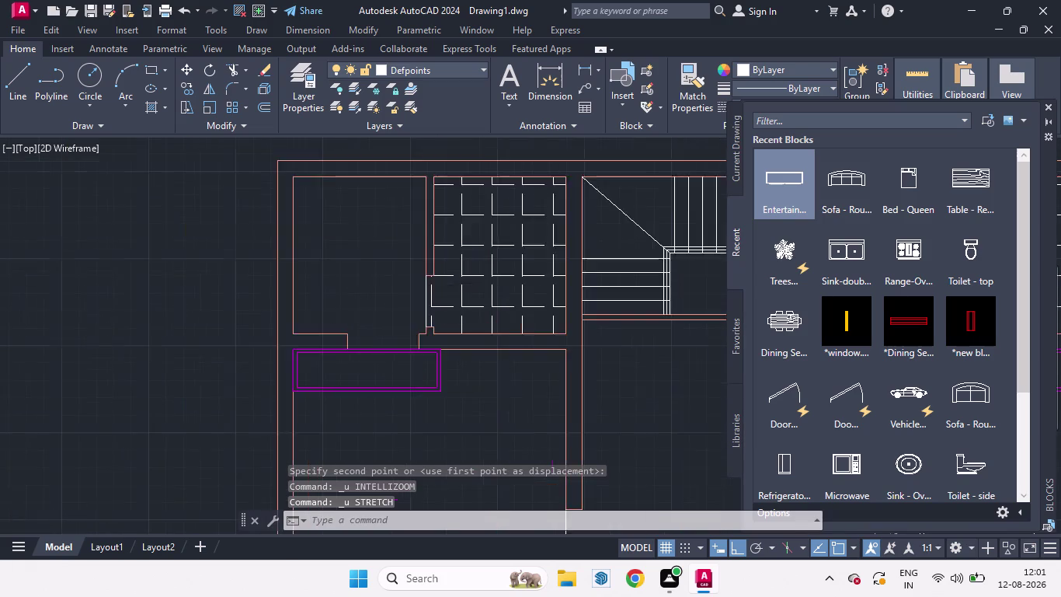
Begin stretching the rectangle's right end, then cancel the stretch.
scroll(down, 3)
scroll(down, 3)
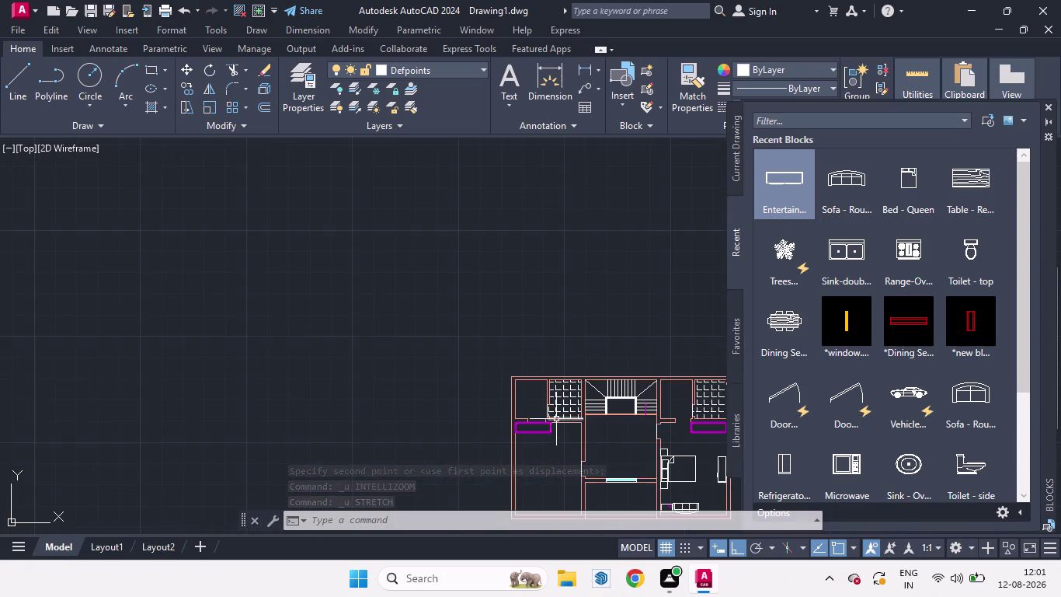
scroll(up, 3)
scroll(up, 3)
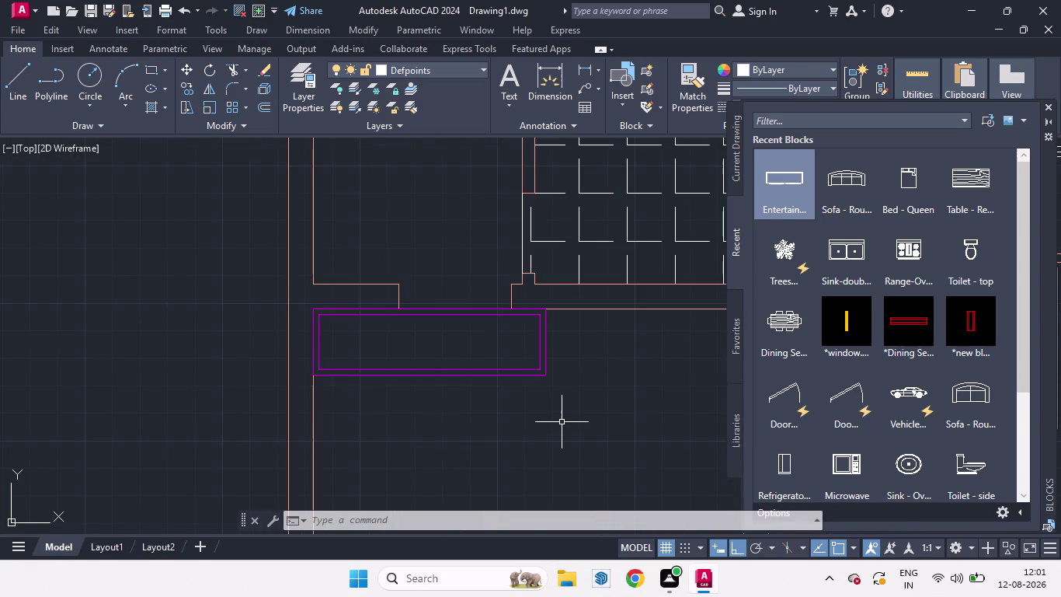
key(s)
key(space)
click(566, 416)
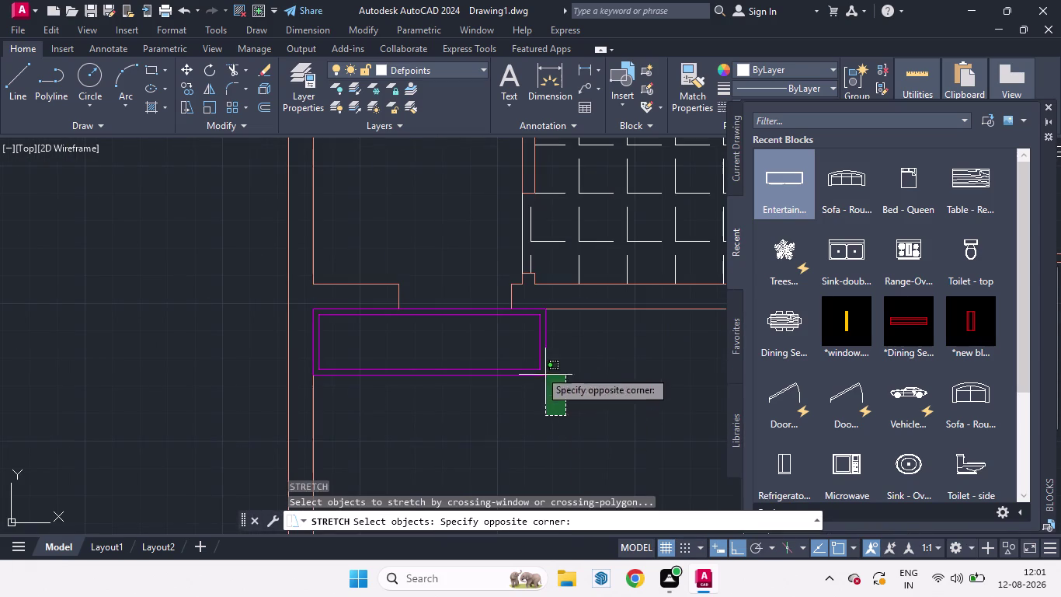
click(450, 337)
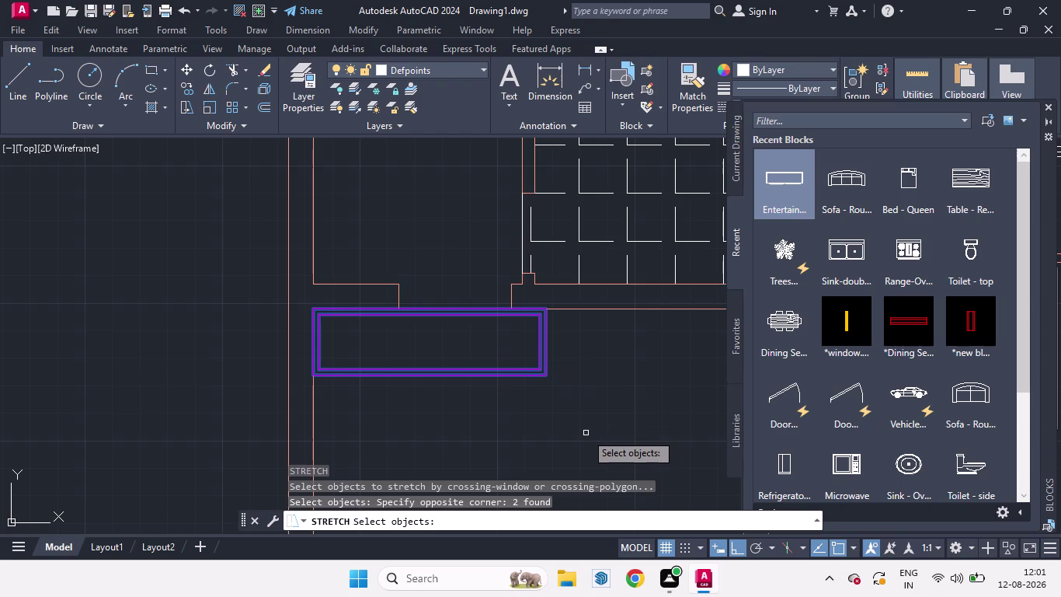
key(Return)
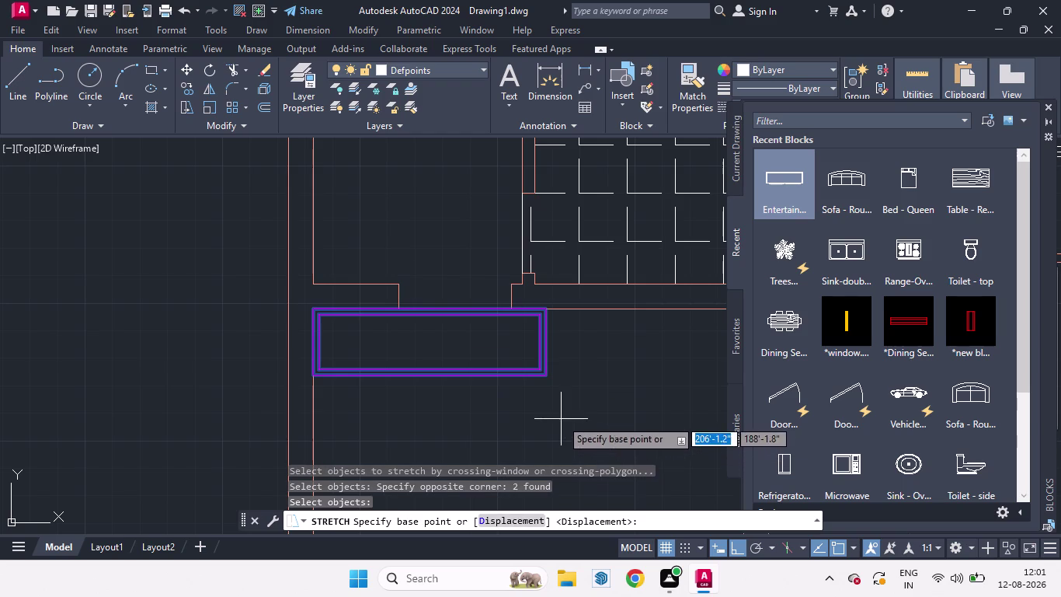
click(570, 413)
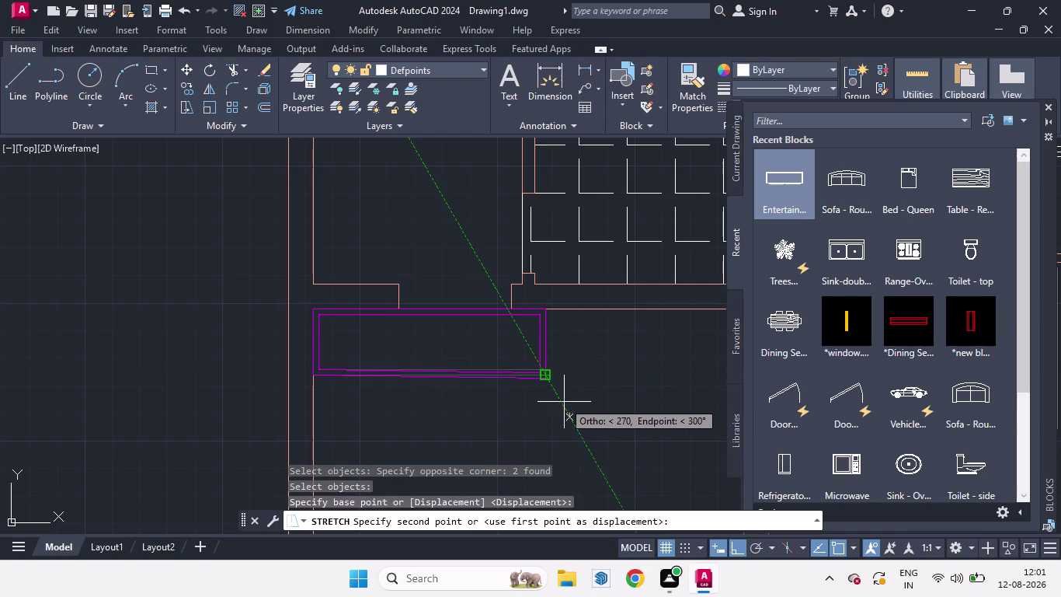
key(ctrl+z)
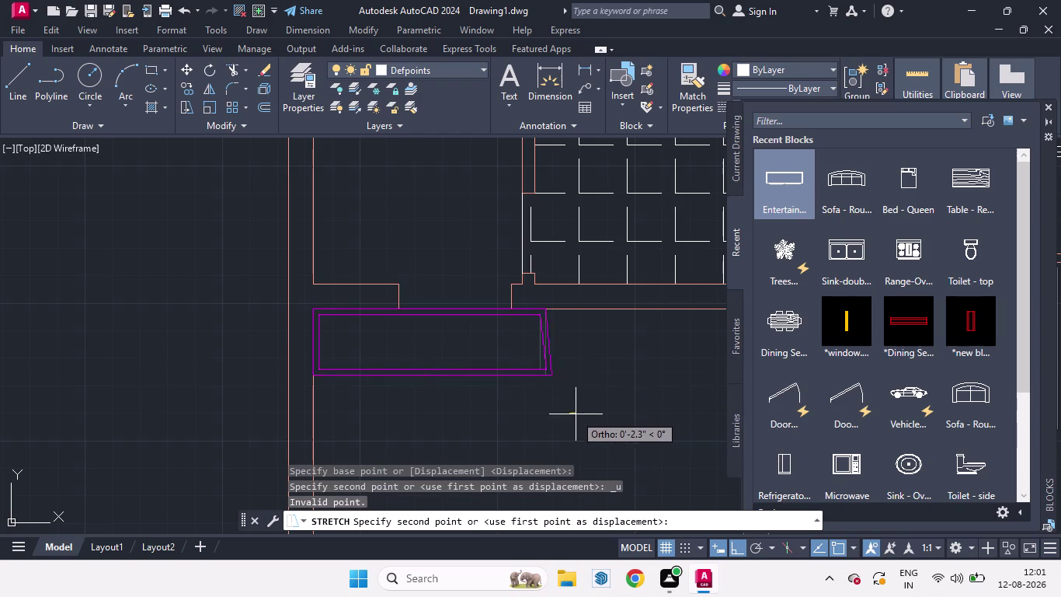
key(Escape)
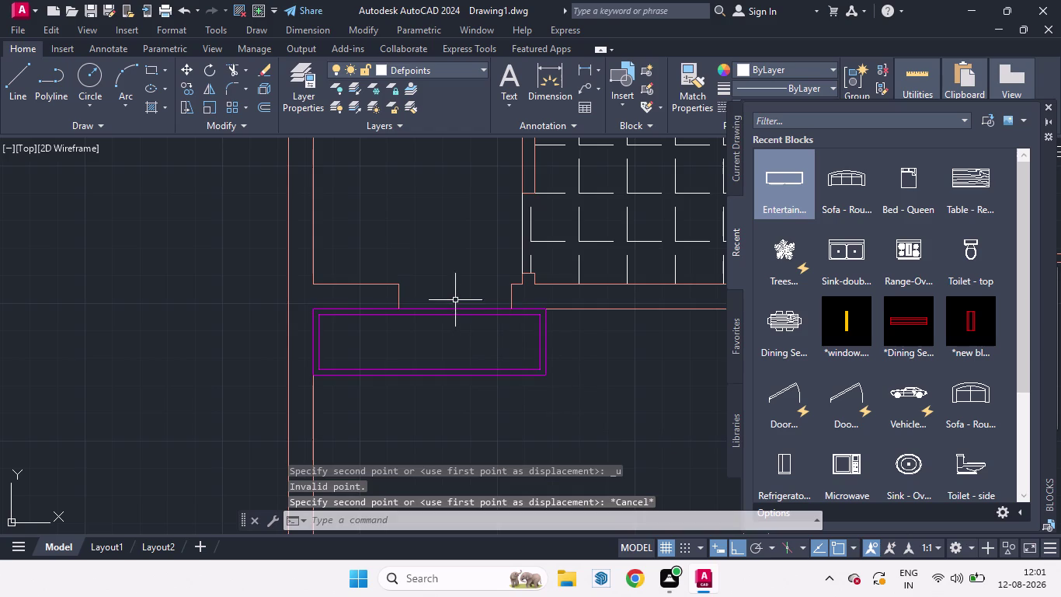
Move the magenta window rectangle slightly downward.
click(455, 309)
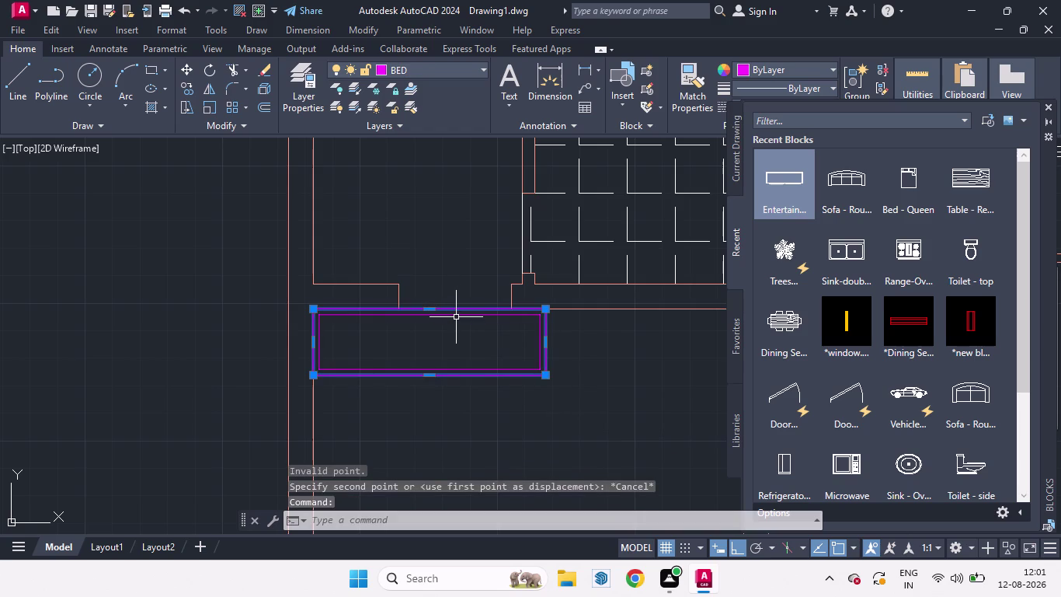
click(456, 315)
key(m)
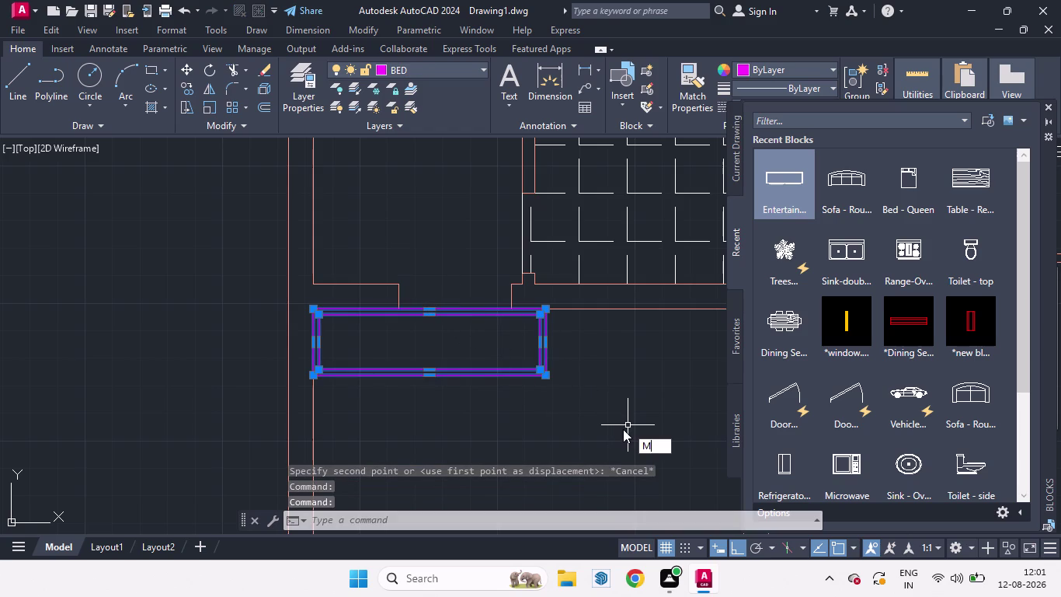
key(Return)
click(588, 411)
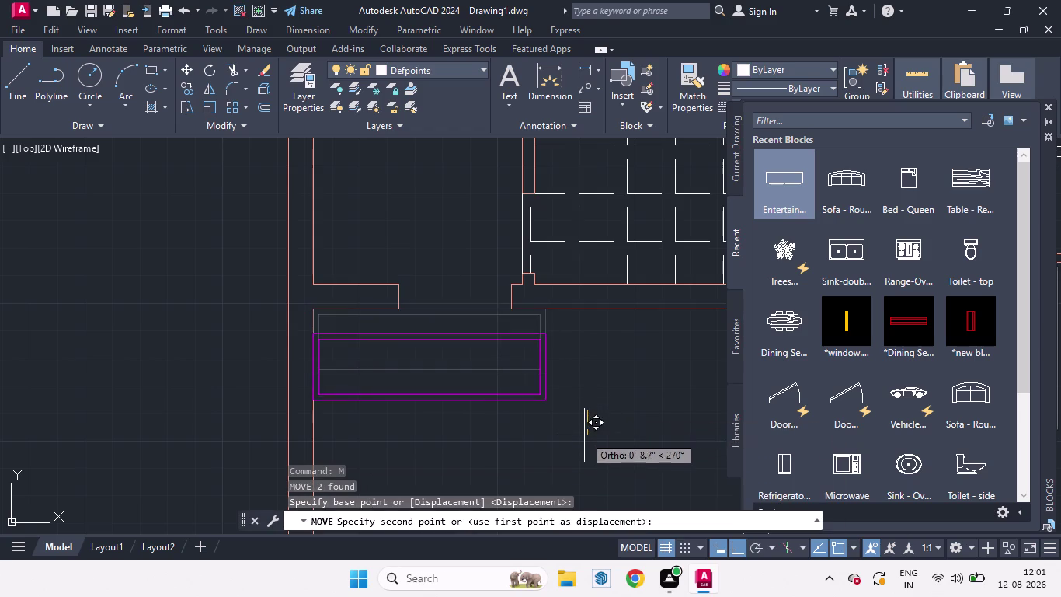
click(602, 443)
key(space)
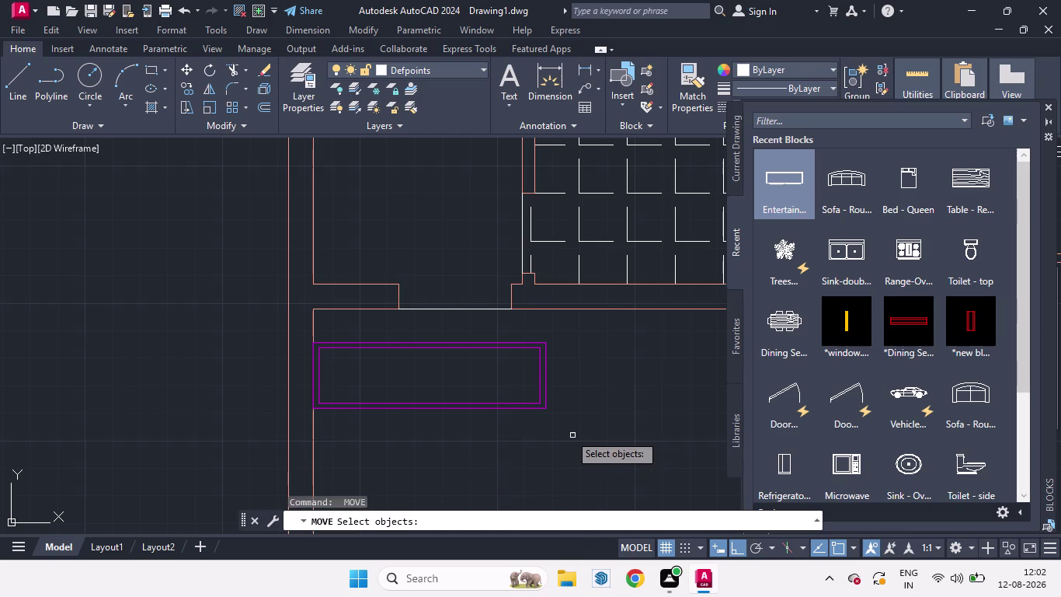
key(Escape)
Stretch the rectangle's right end, then undo the skewed result.
drag(564, 438, 558, 429)
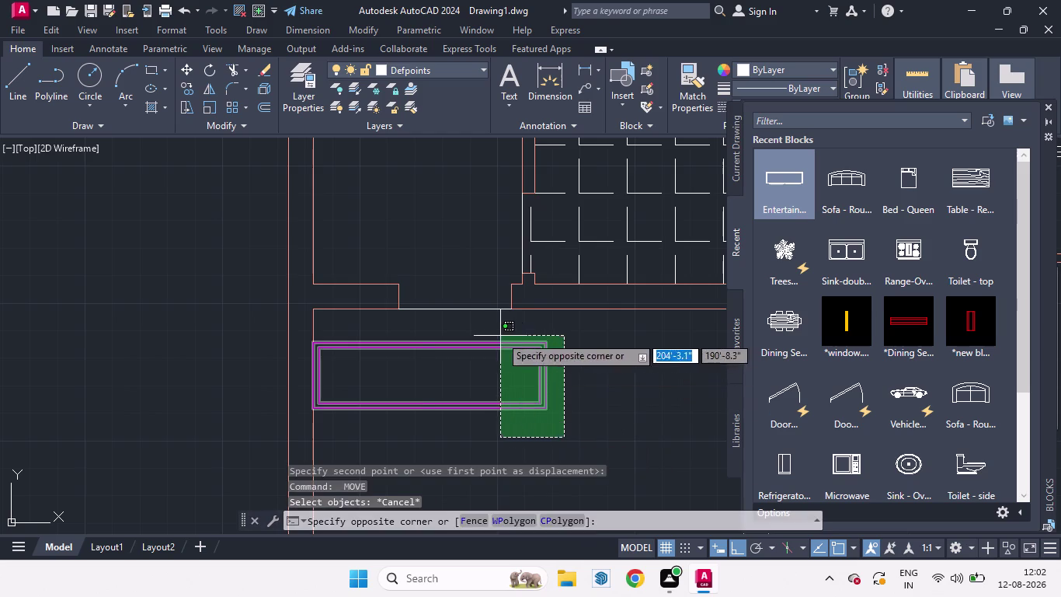
click(501, 336)
key(s)
key(Return)
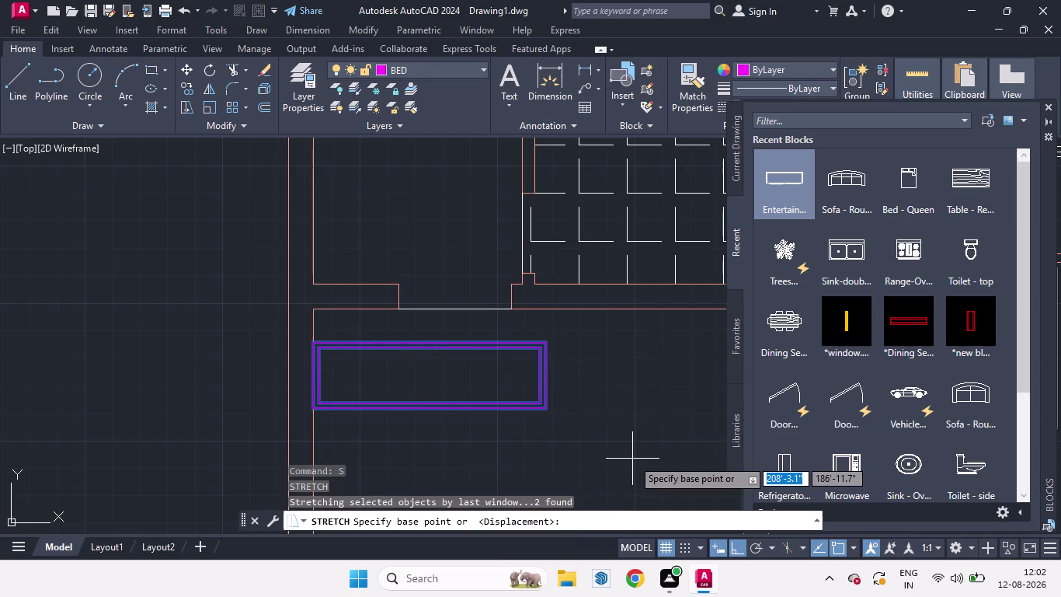
click(547, 412)
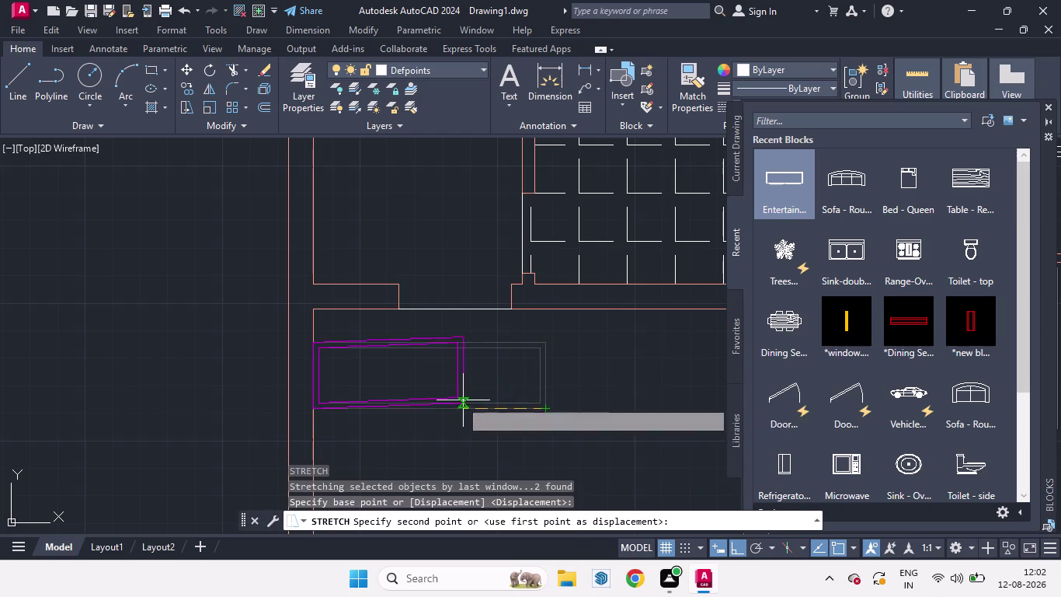
click(399, 311)
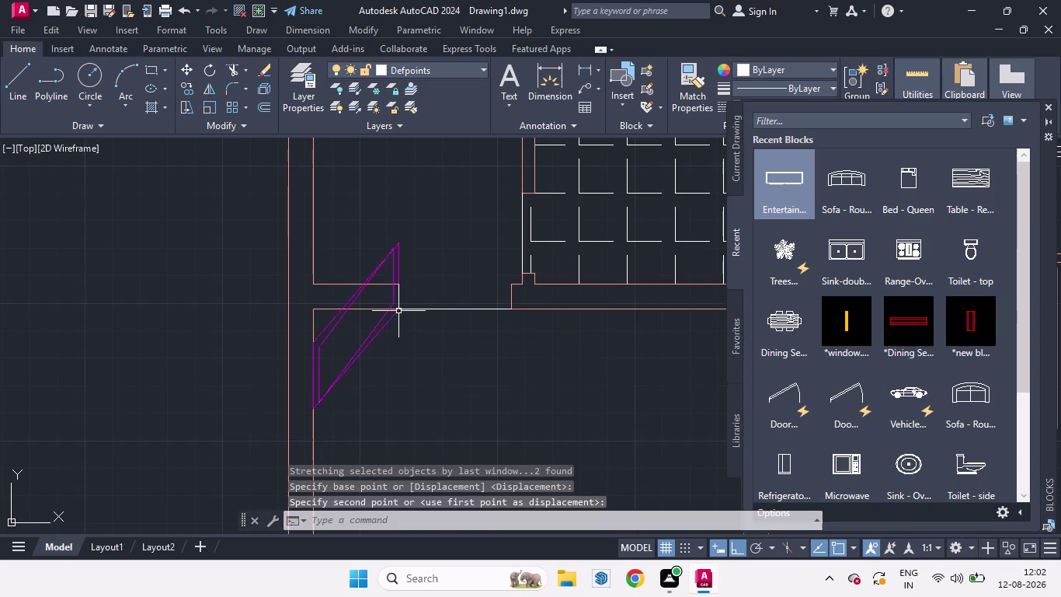
key(ctrl+z)
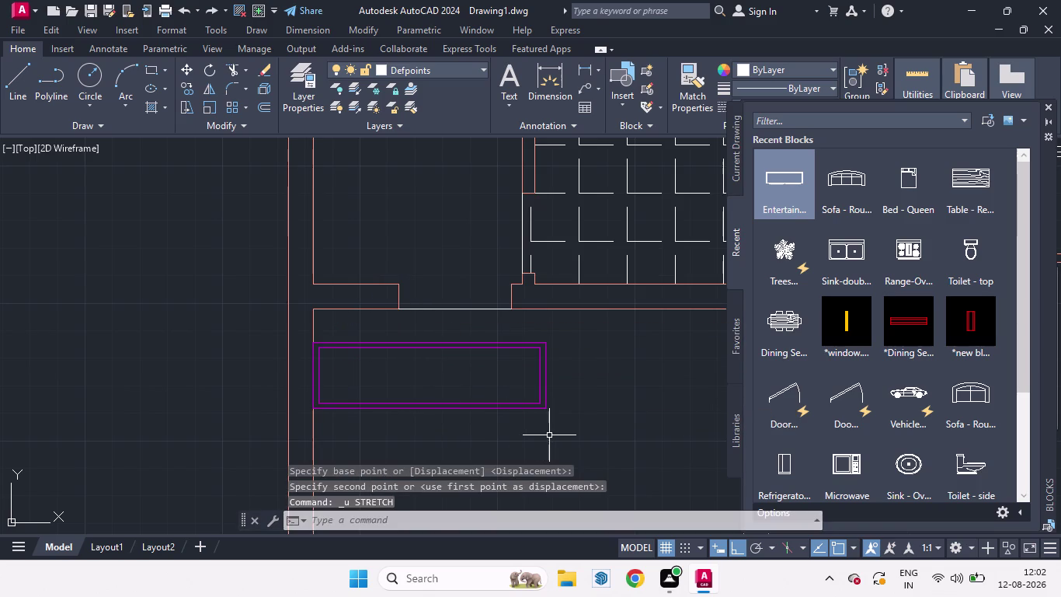
Stretch the rectangle's right edge leftward, shortening it to about a third.
drag(556, 434, 557, 409)
click(495, 326)
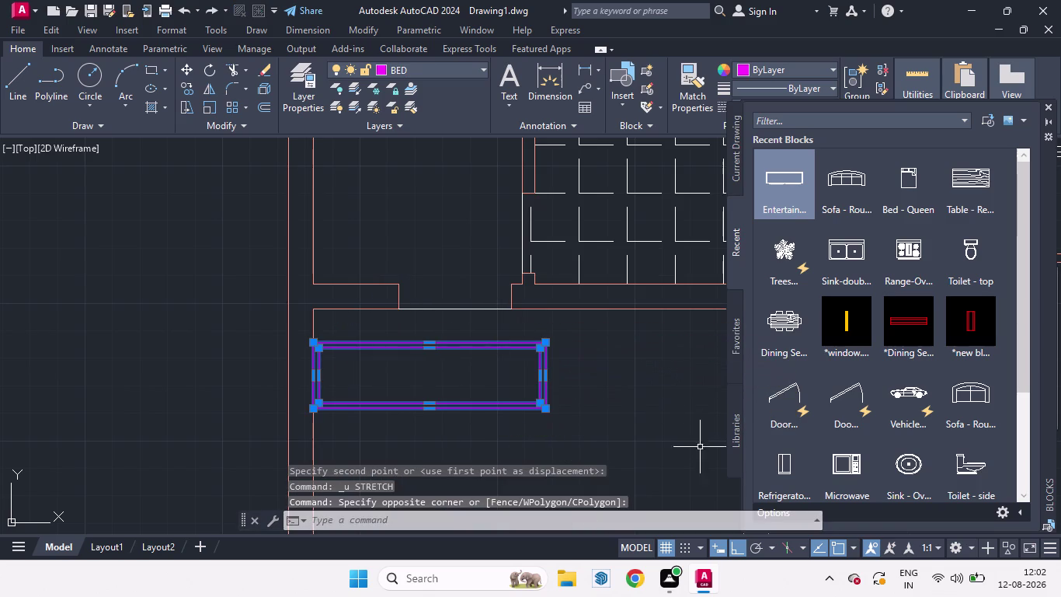
key(s)
key(Return)
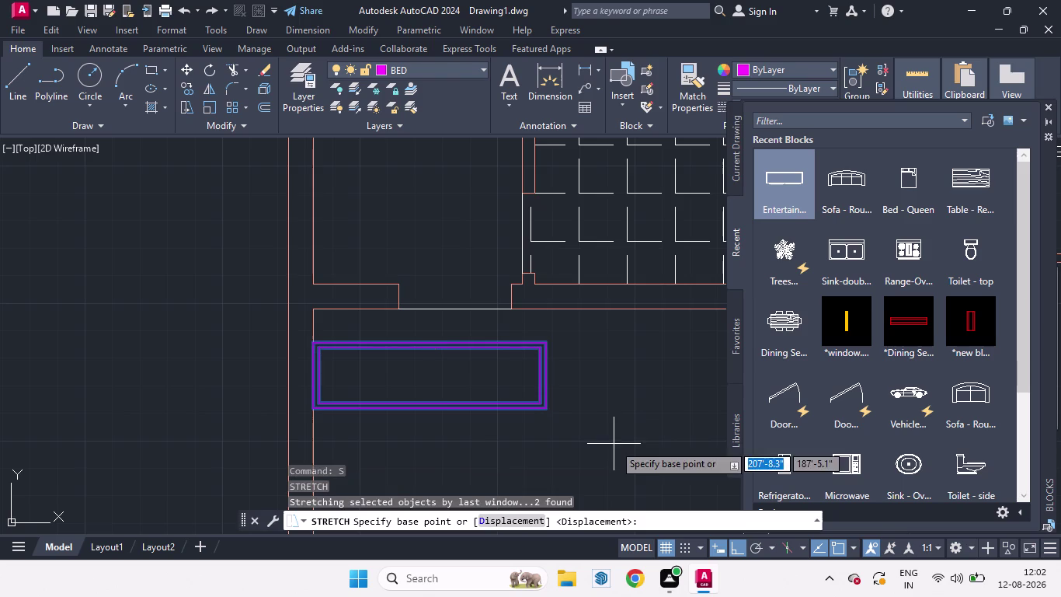
click(548, 407)
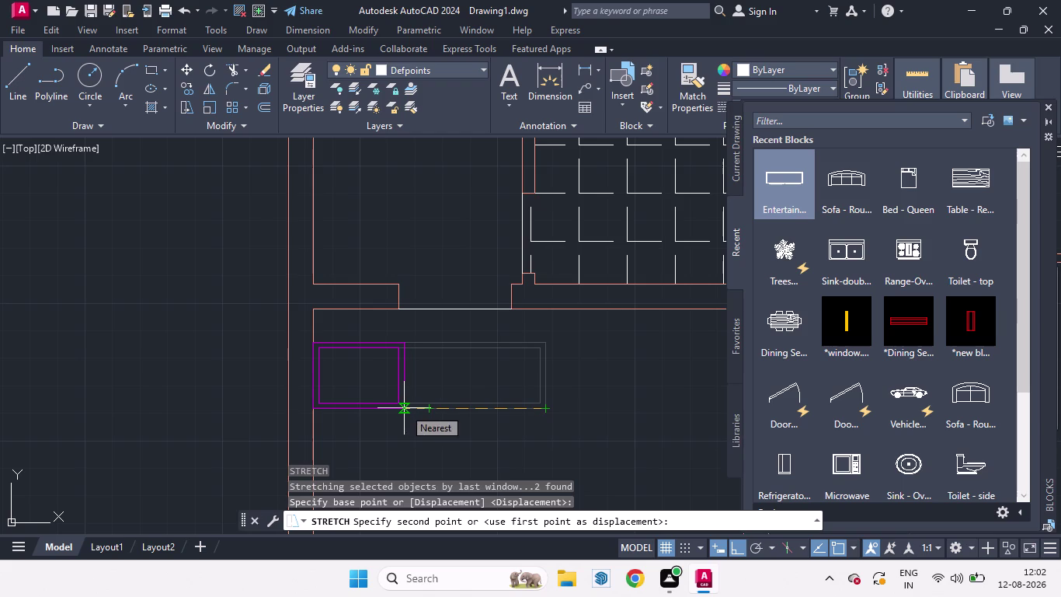
click(404, 408)
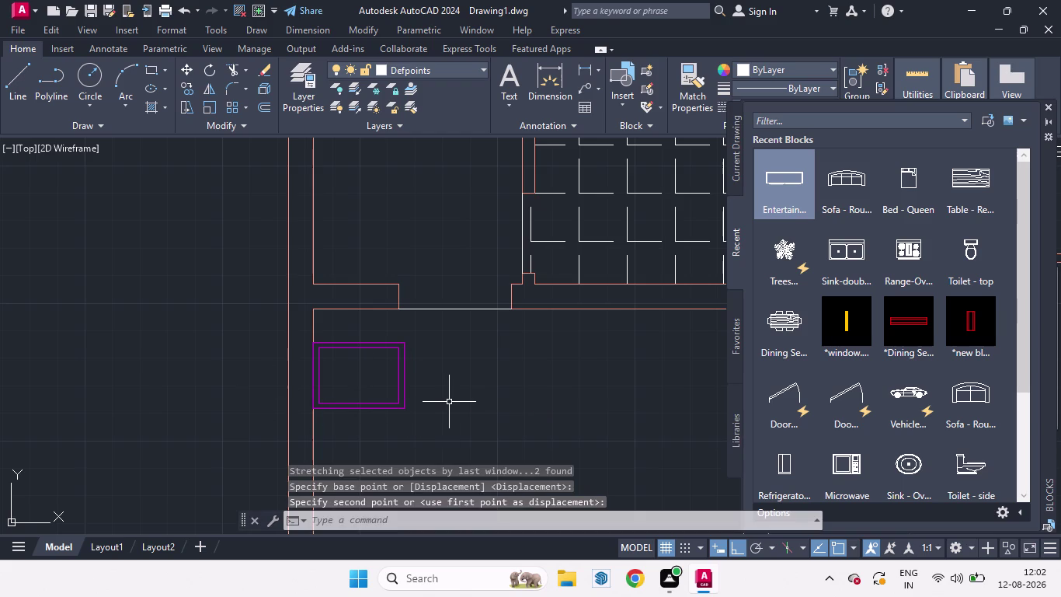
Move the shortened rectangle up against the wall.
key(m)
key(Return)
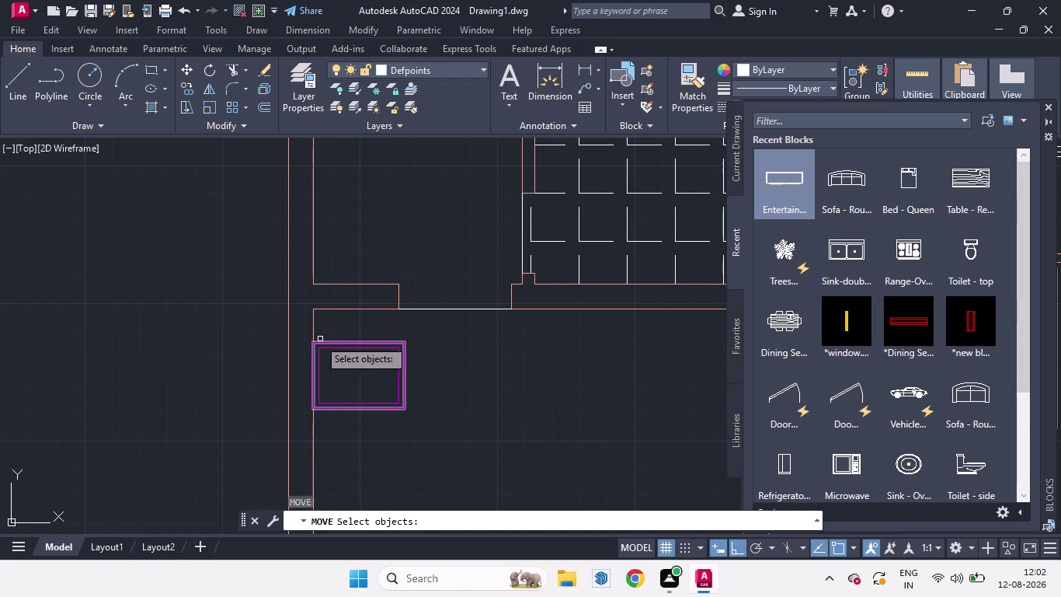
key(space)
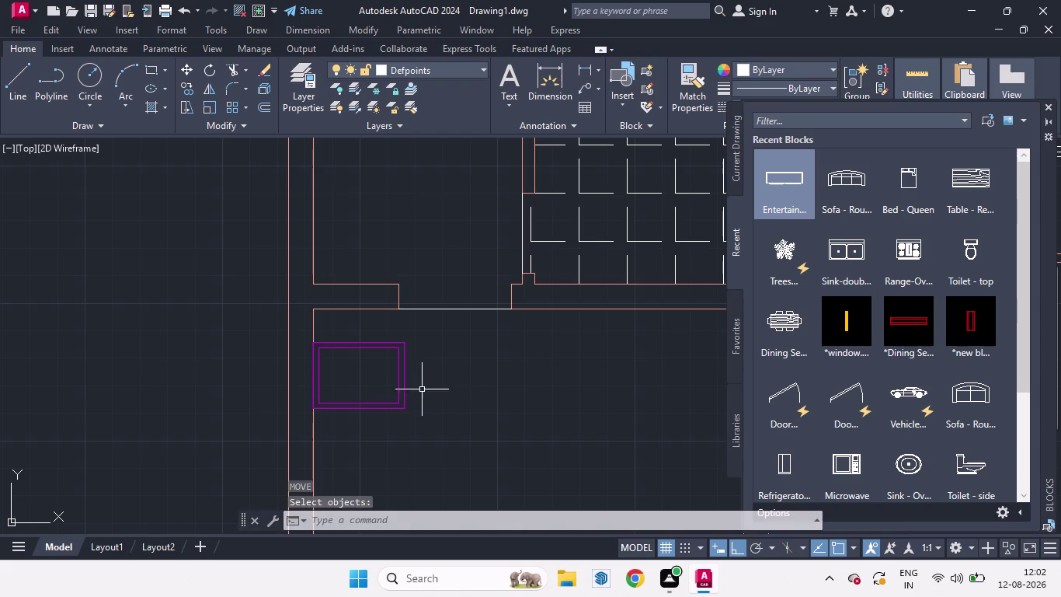
click(425, 432)
click(369, 336)
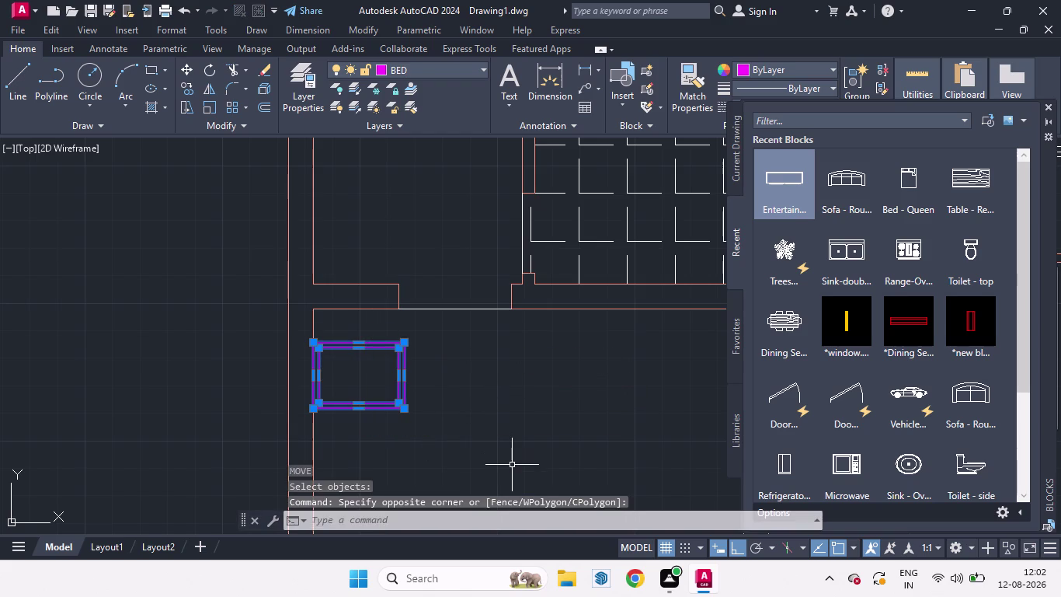
key(m)
key(Return)
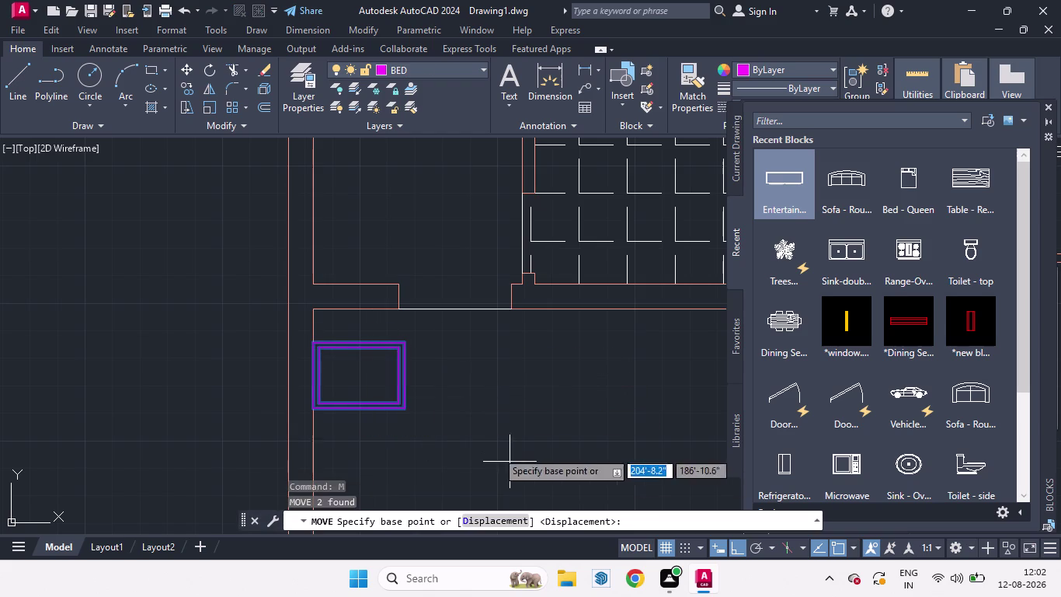
click(357, 342)
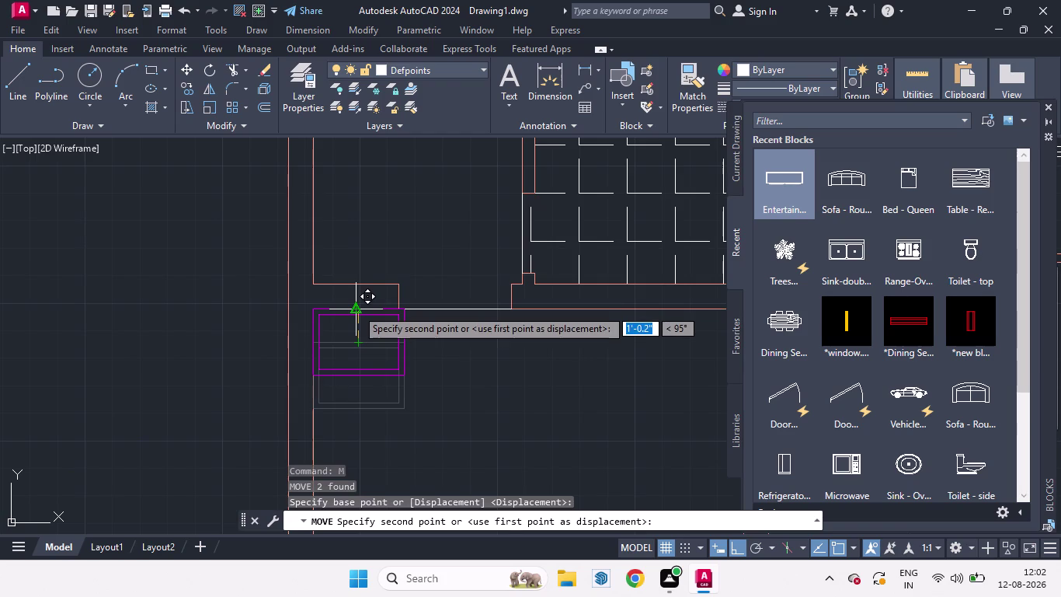
click(357, 308)
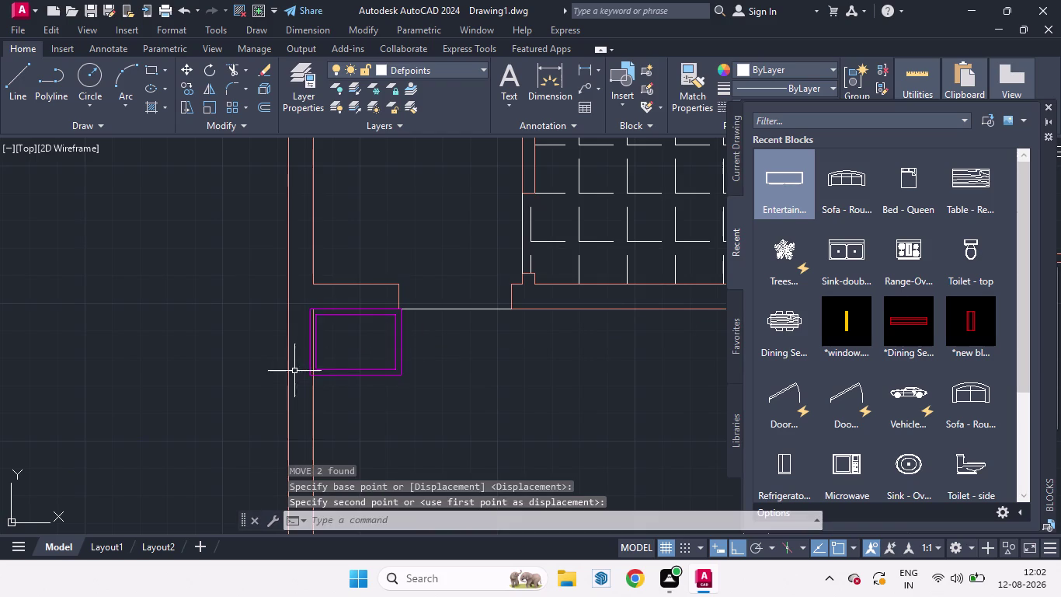
Move both window objects onto the top-left room's left wall corner.
scroll(down, 3)
scroll(down, 3)
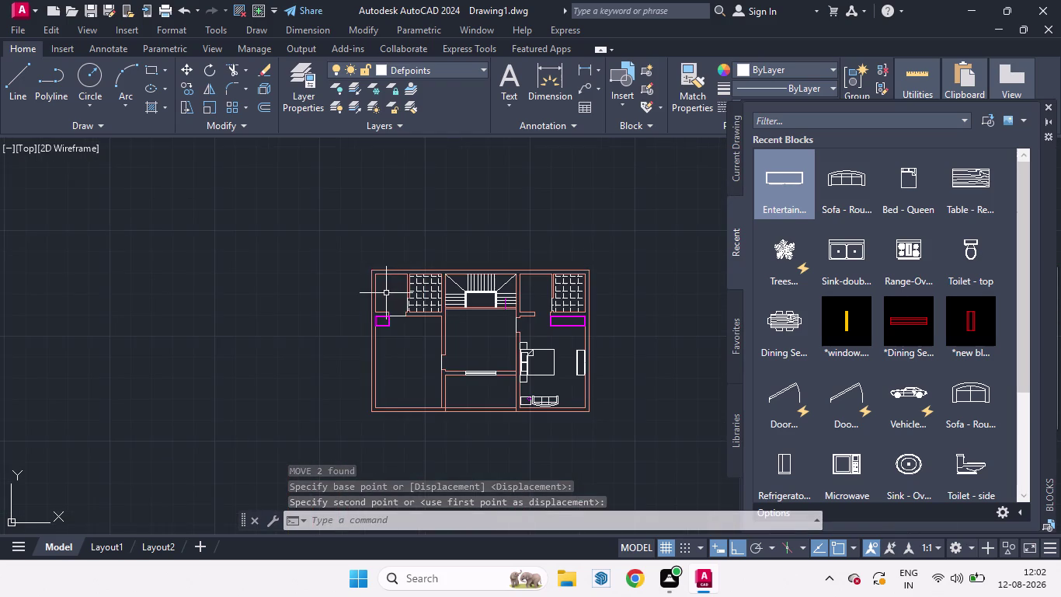
scroll(up, 3)
scroll(up, 3)
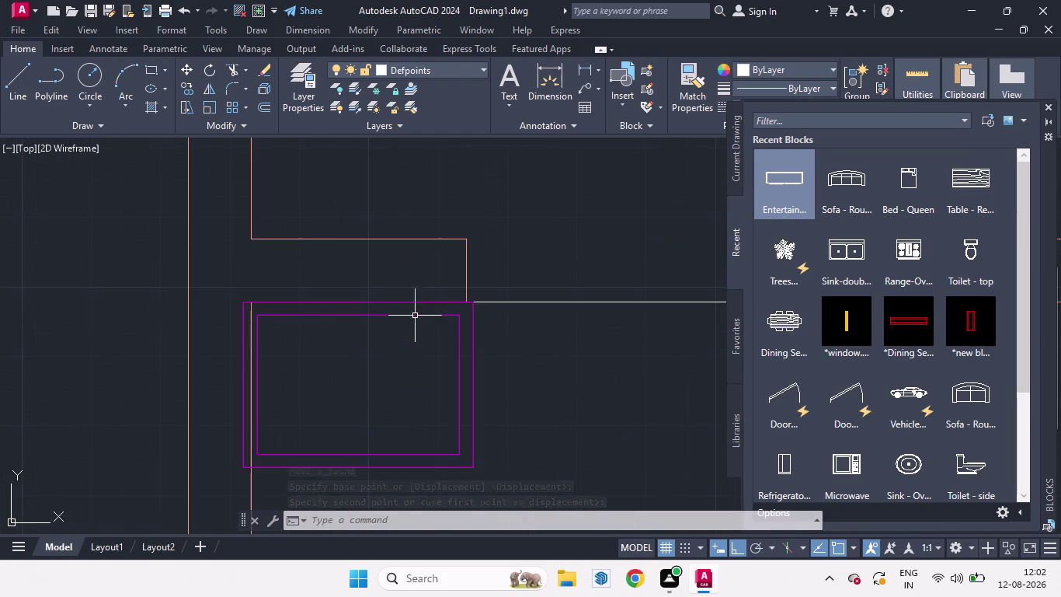
scroll(down, 3)
scroll(up, 3)
scroll(down, 3)
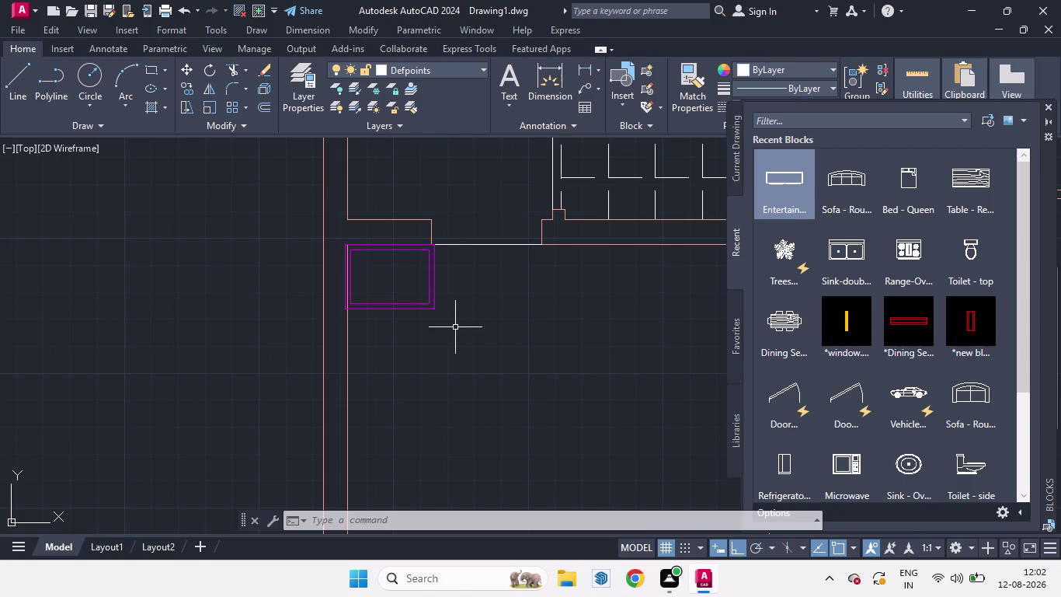
drag(451, 329, 412, 273)
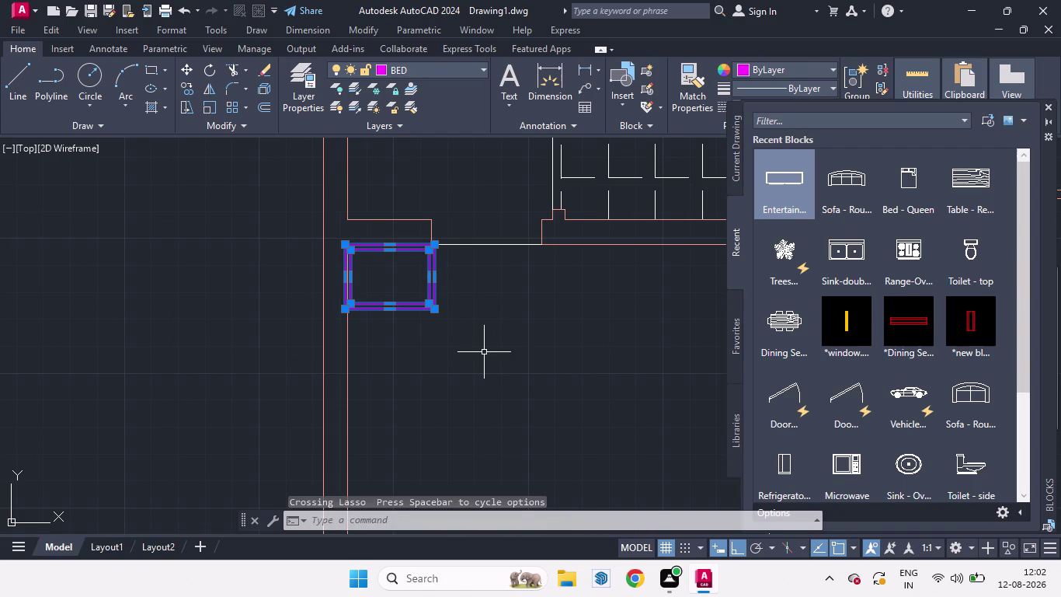
key(m)
key(Return)
scroll(up, 3)
scroll(down, 3)
scroll(up, 3)
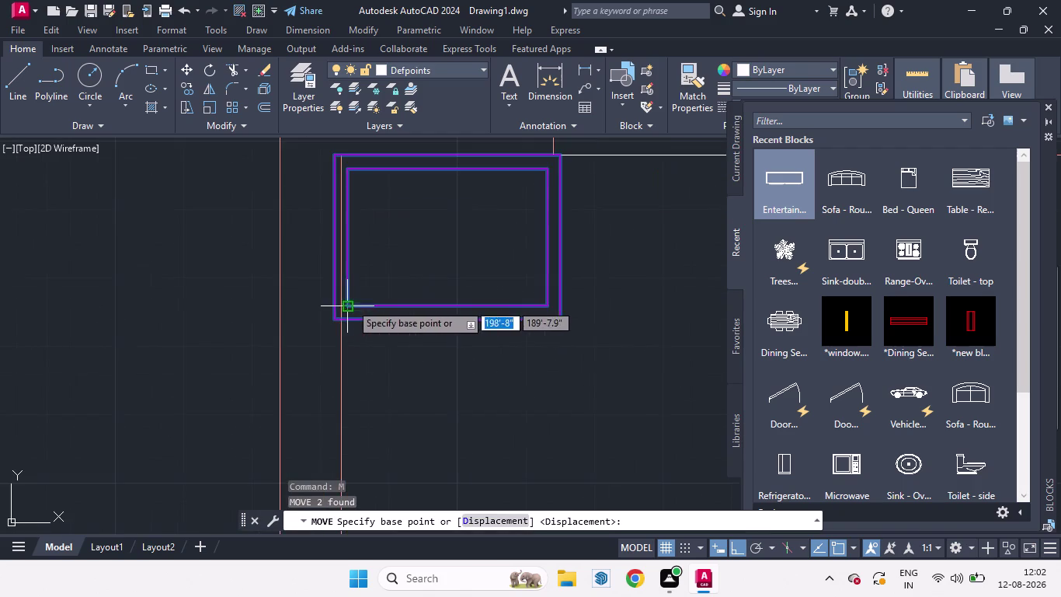
scroll(up, 3)
click(303, 335)
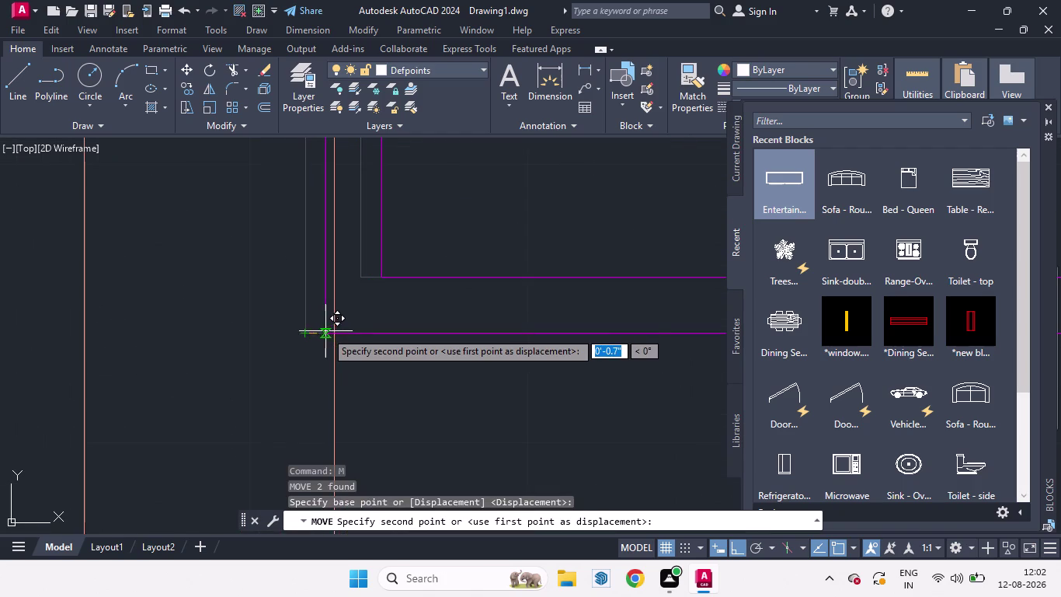
click(330, 333)
scroll(down, 3)
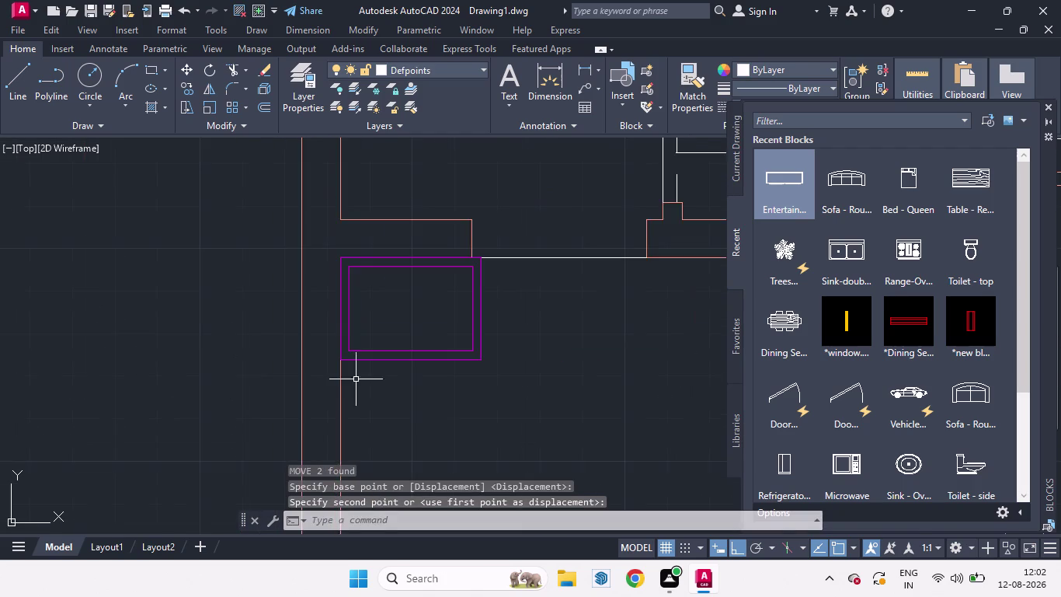
scroll(down, 3)
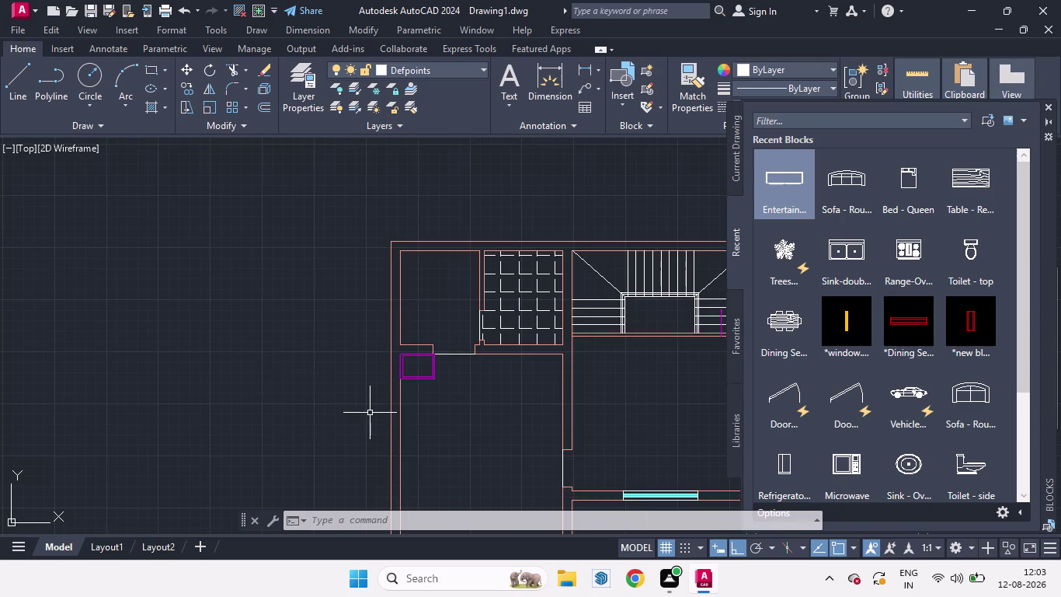
Start a rectangle with RECTANG, then cancel it.
scroll(down, 3)
scroll(up, 3)
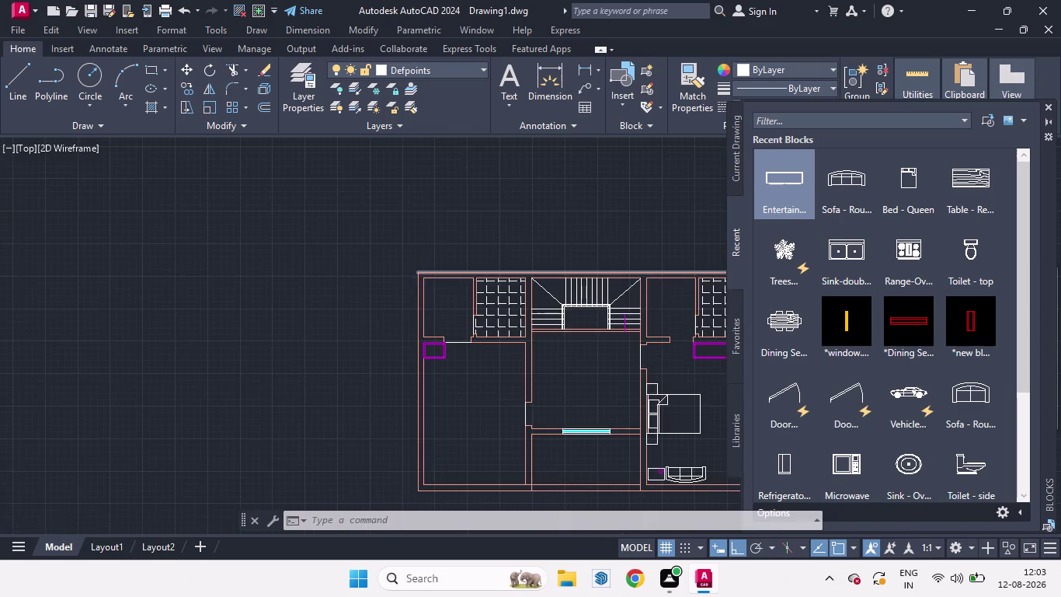
scroll(up, 3)
text(RE)
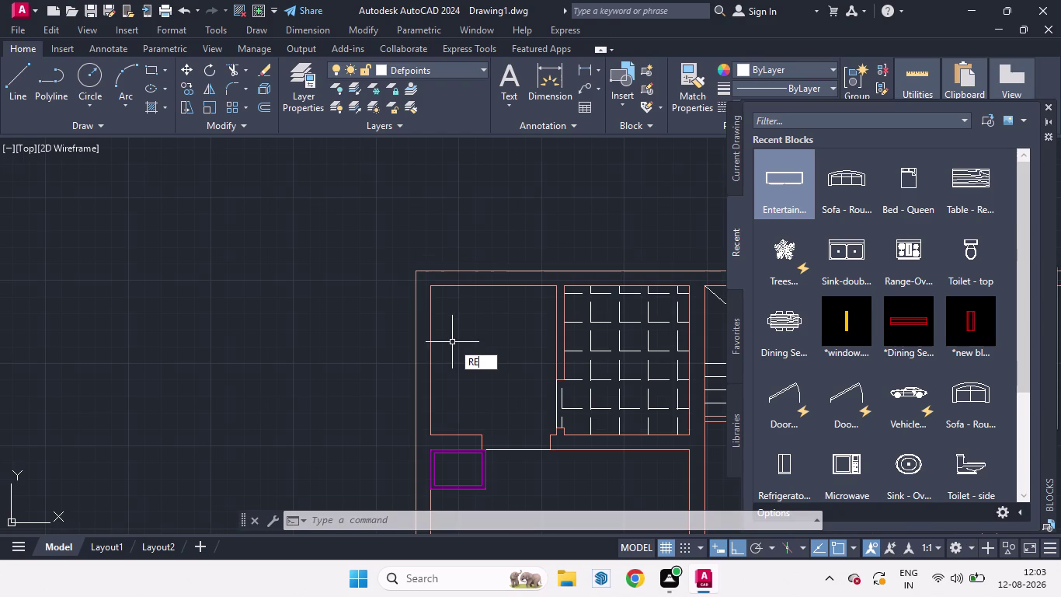
text(C)
key(space)
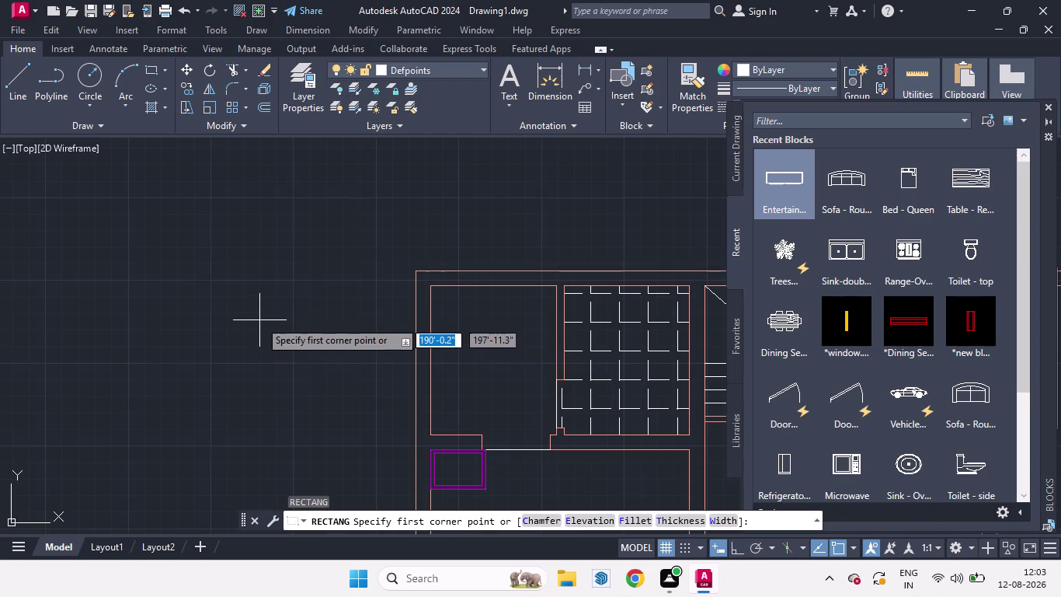
scroll(down, 3)
scroll(down, 3)
key(space)
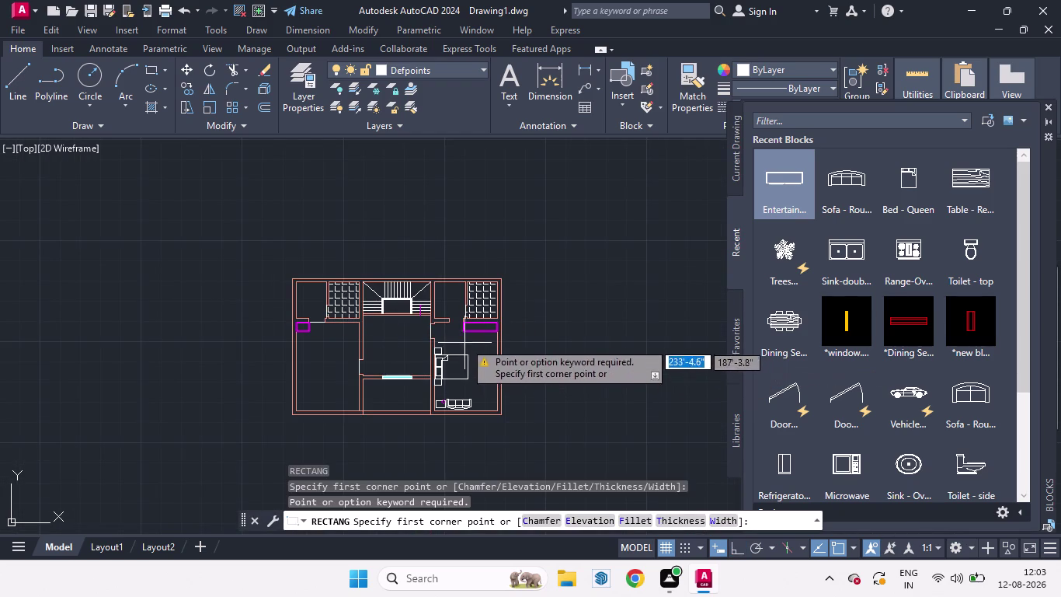
key(Escape)
scroll(up, 3)
Copy the right room's wider purple window to the left of the plan.
drag(493, 347, 491, 347)
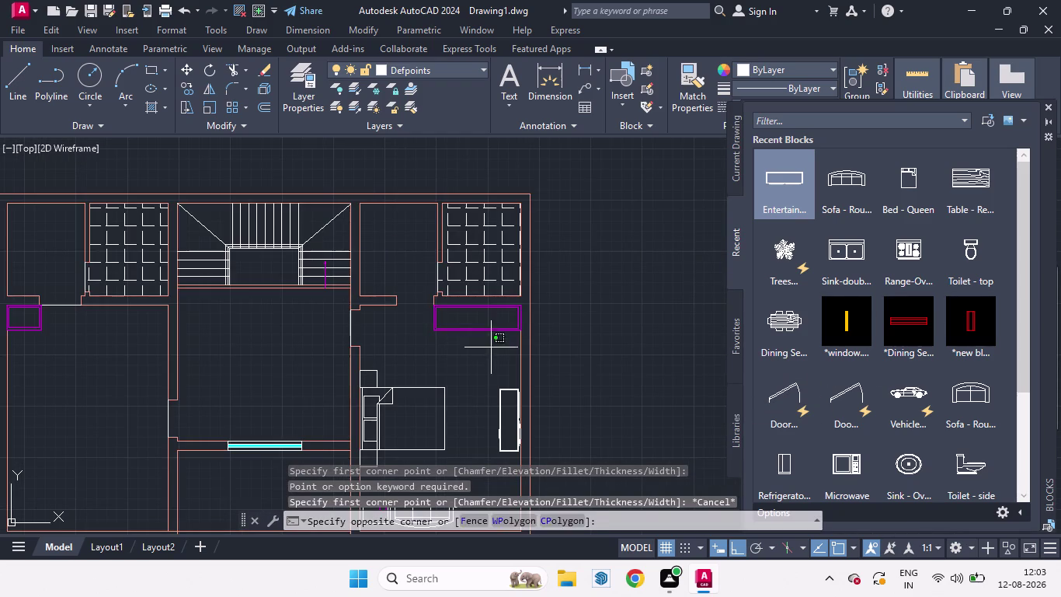
drag(491, 348, 445, 316)
key(c)
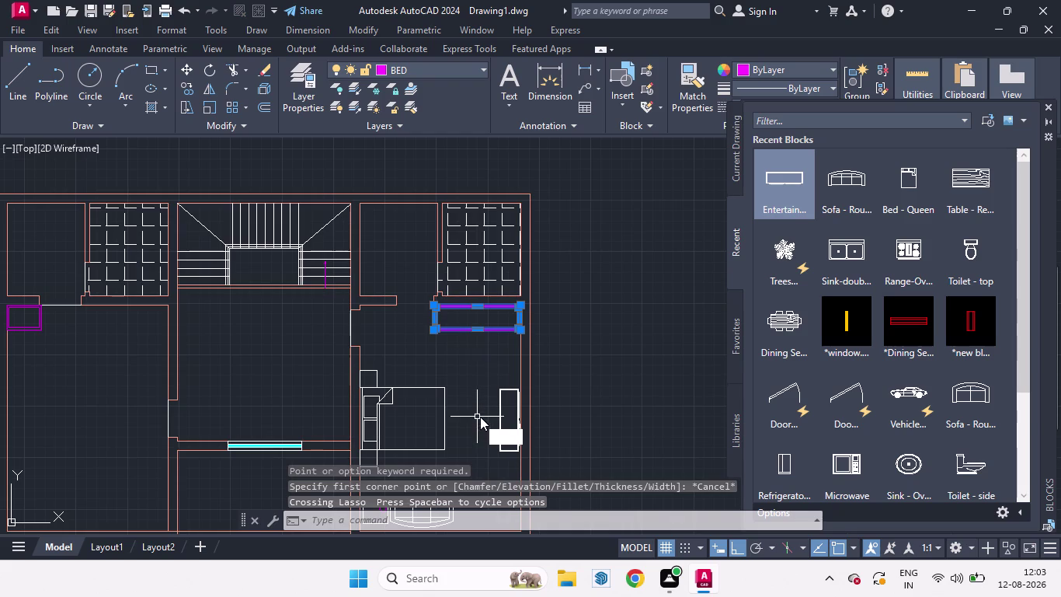
key(o)
key(Return)
click(446, 359)
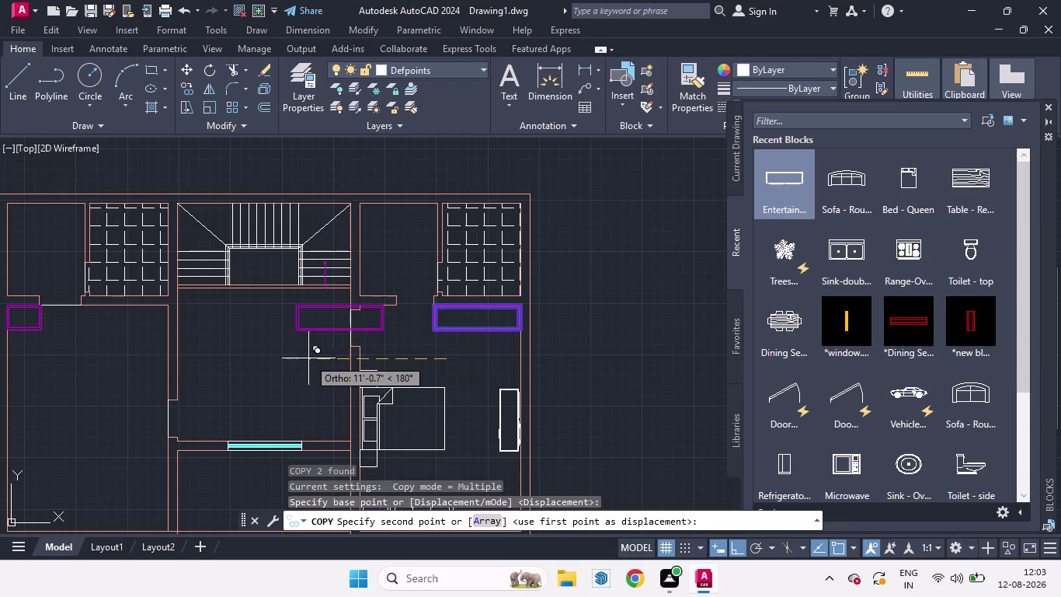
scroll(down, 3)
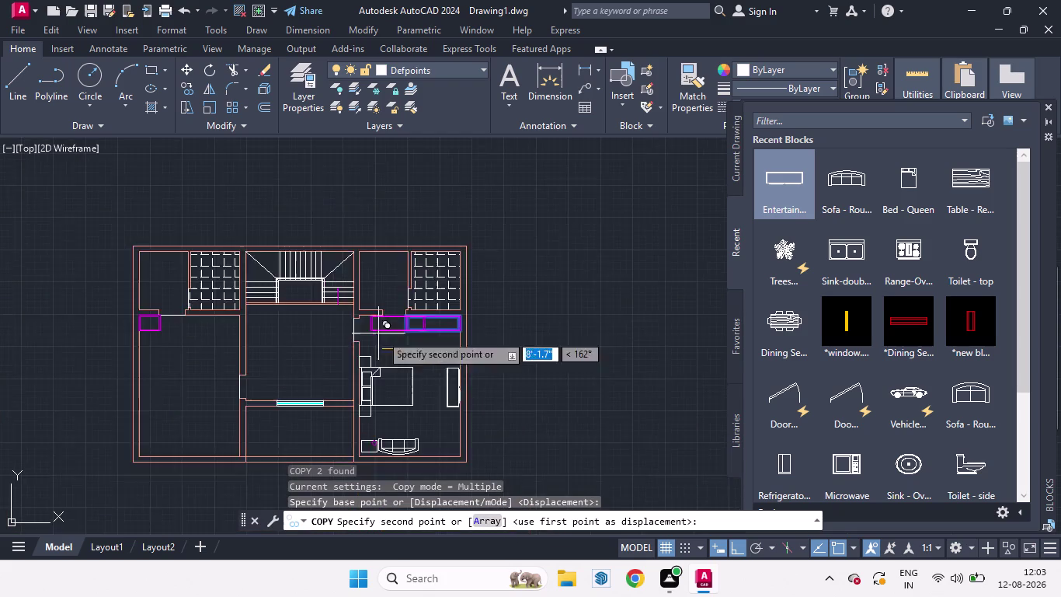
scroll(down, 3)
scroll(up, 3)
click(189, 315)
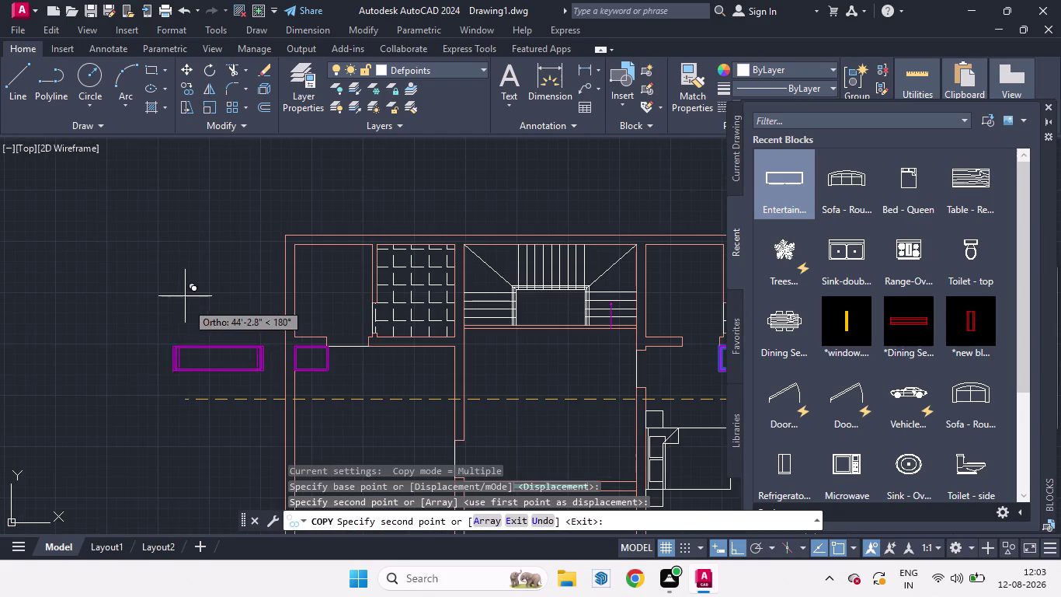
key(space)
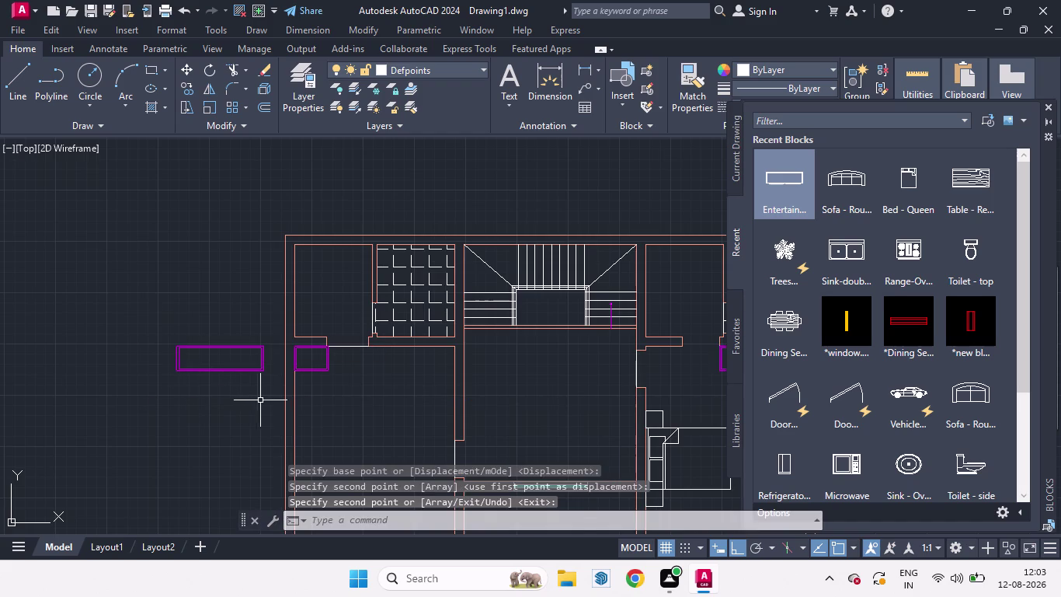
drag(264, 400, 253, 371)
Rotate the copied window 90° so it stands upright.
click(176, 294)
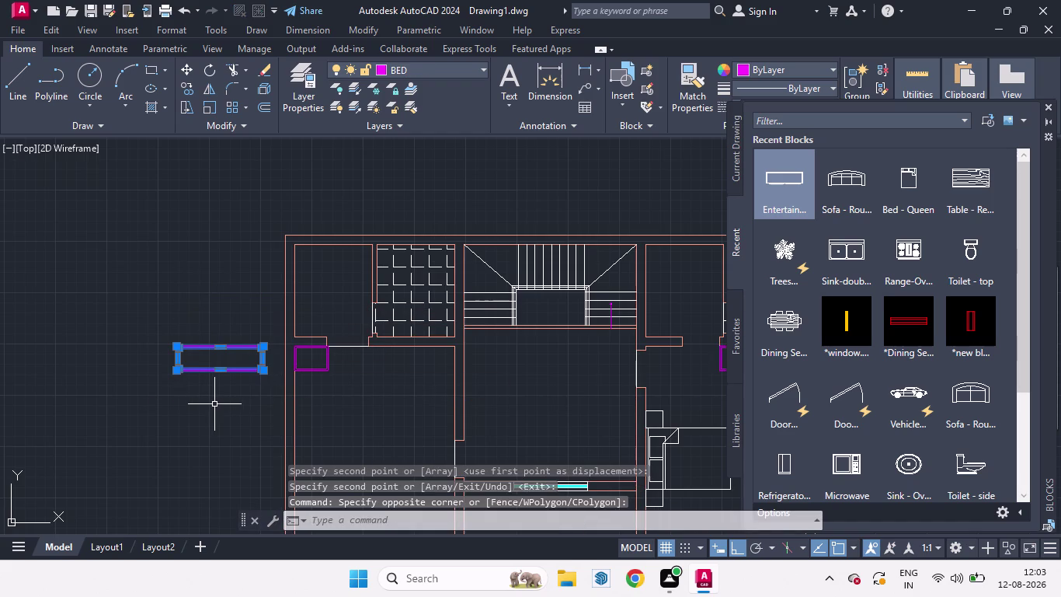
key(r)
key(o)
key(Return)
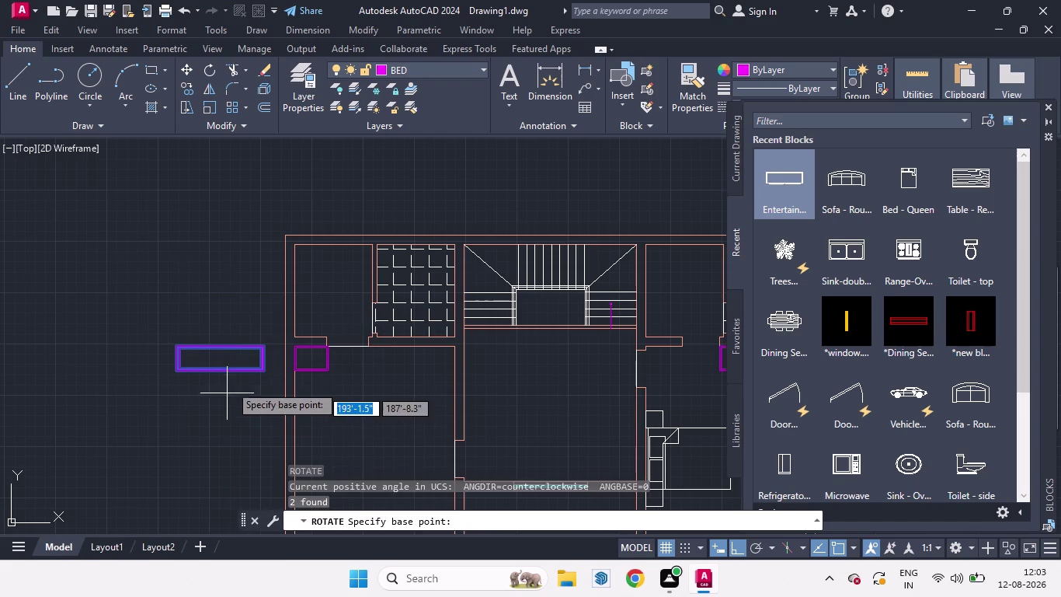
click(241, 385)
click(245, 302)
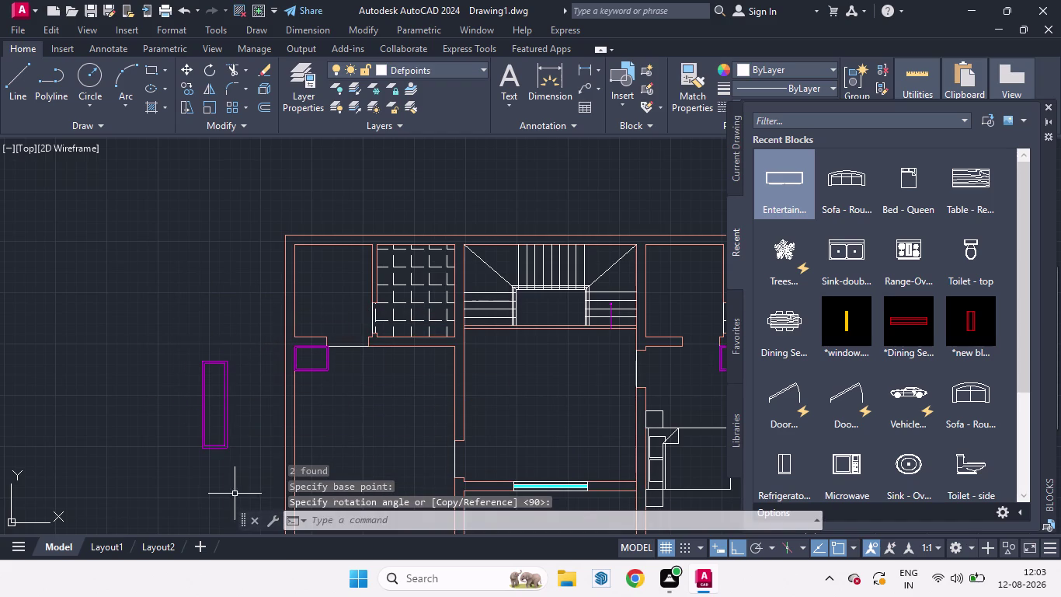
With Ortho off, move the upright window against the top-left room's left wall.
drag(247, 472, 201, 412)
click(154, 357)
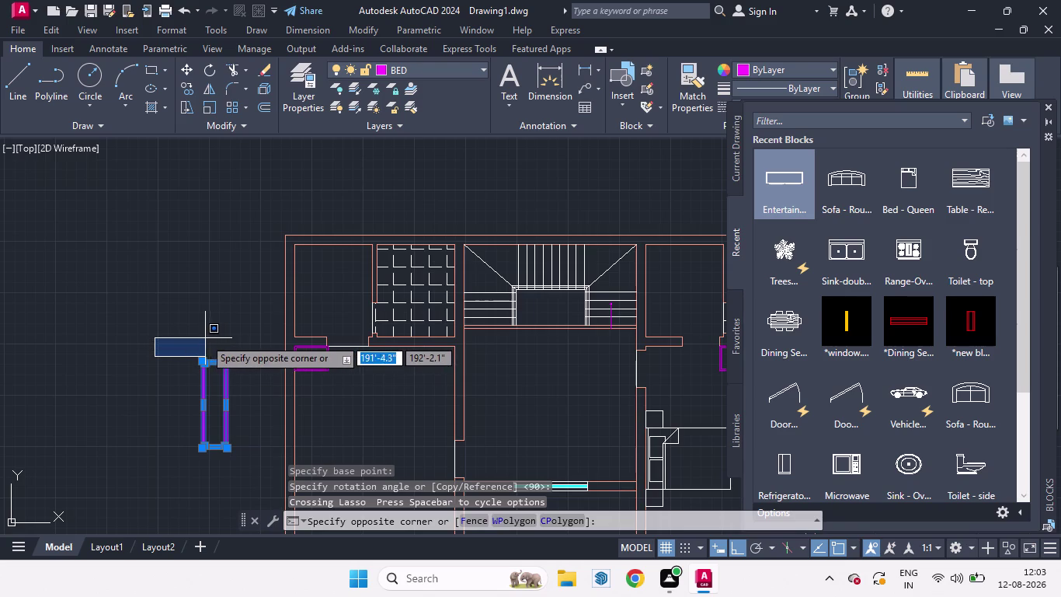
key(space)
key(Escape)
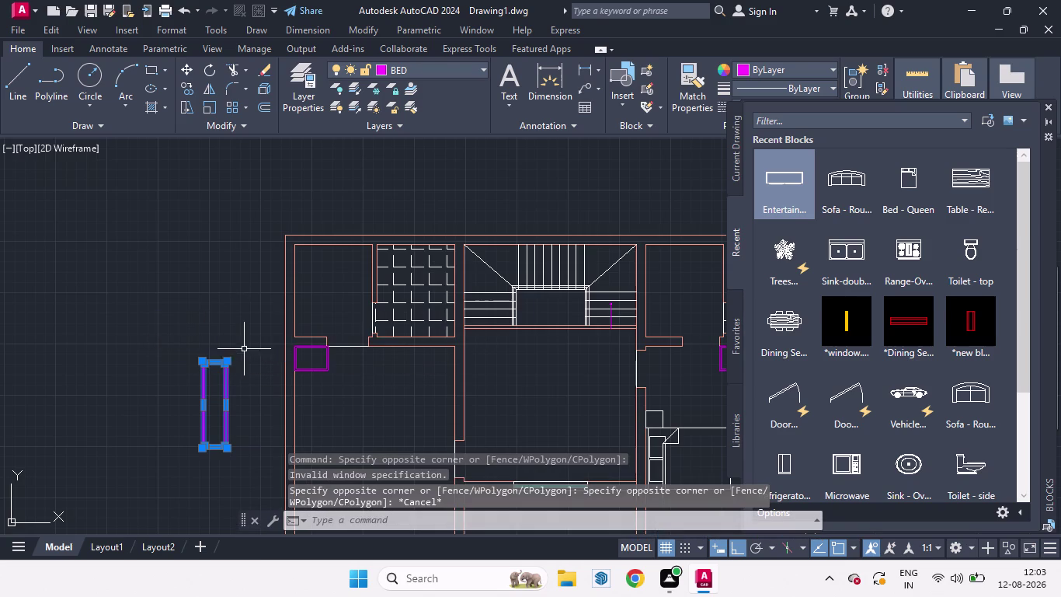
key(m)
key(Return)
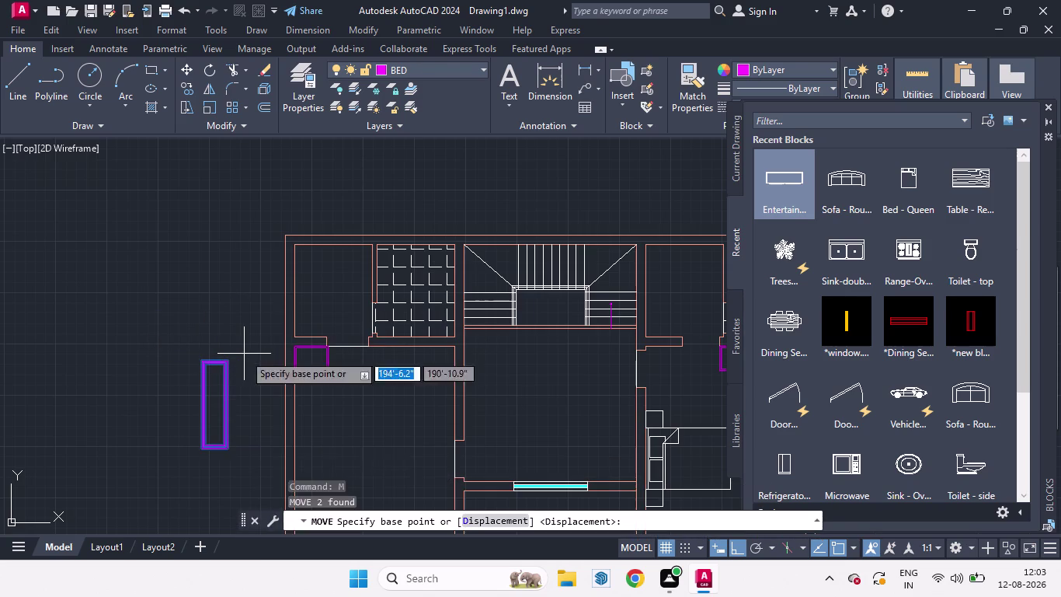
click(198, 451)
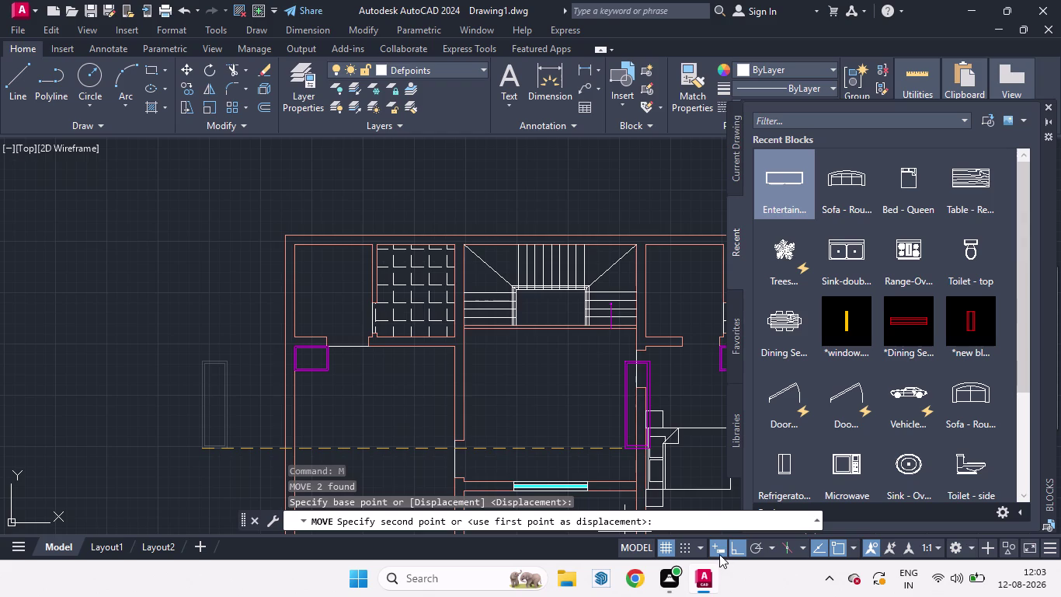
click(740, 551)
scroll(up, 3)
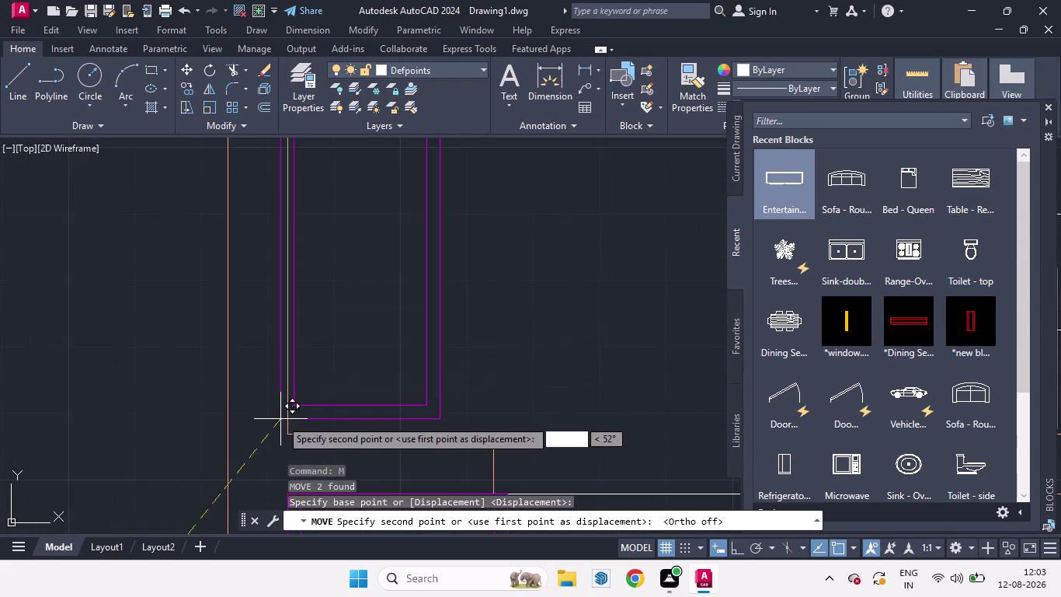
click(288, 433)
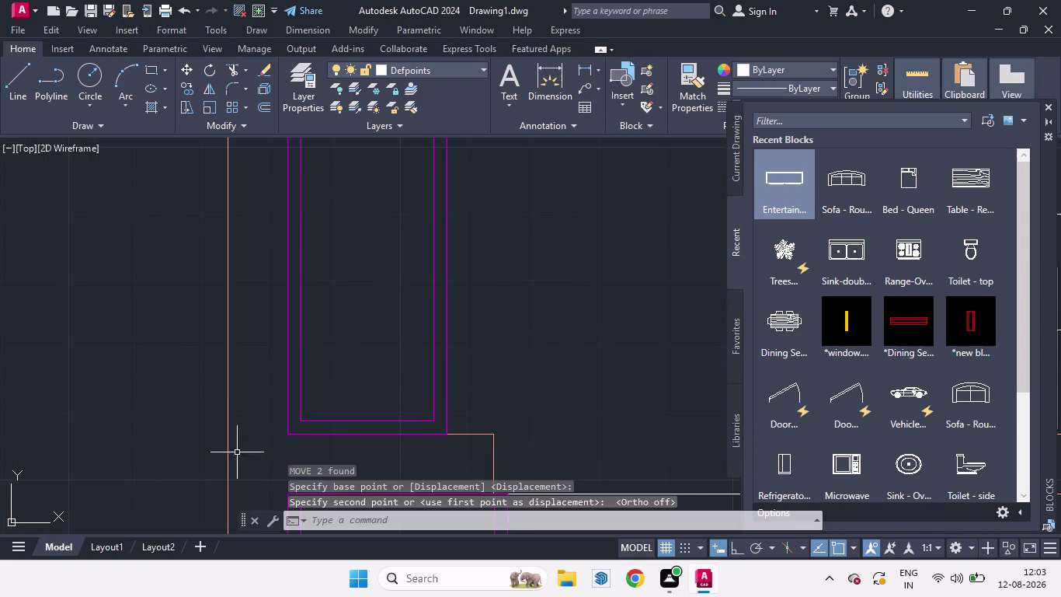
scroll(down, 3)
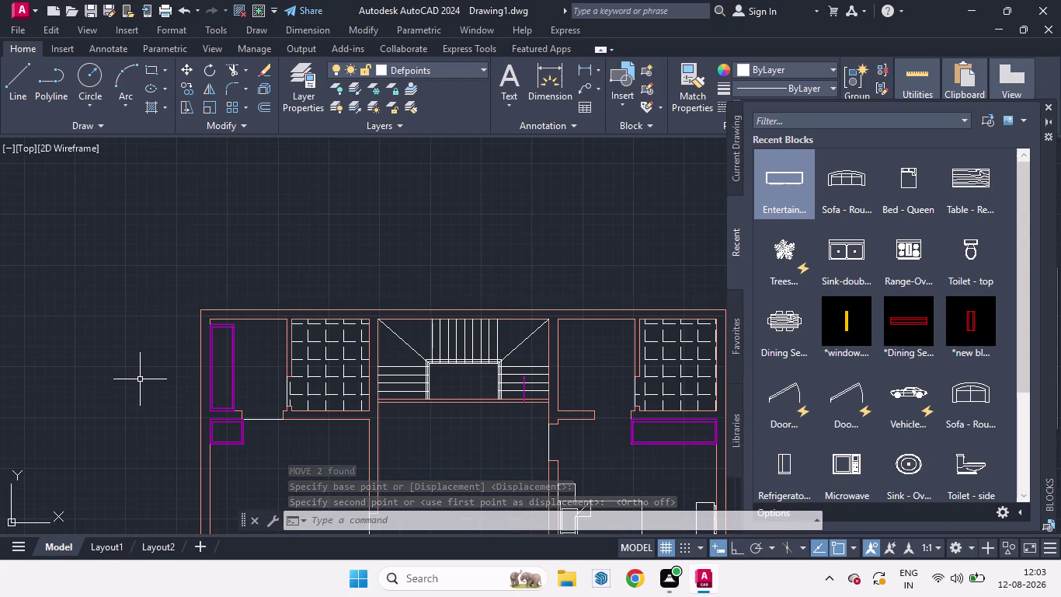
scroll(down, 3)
scroll(up, 3)
scroll(down, 3)
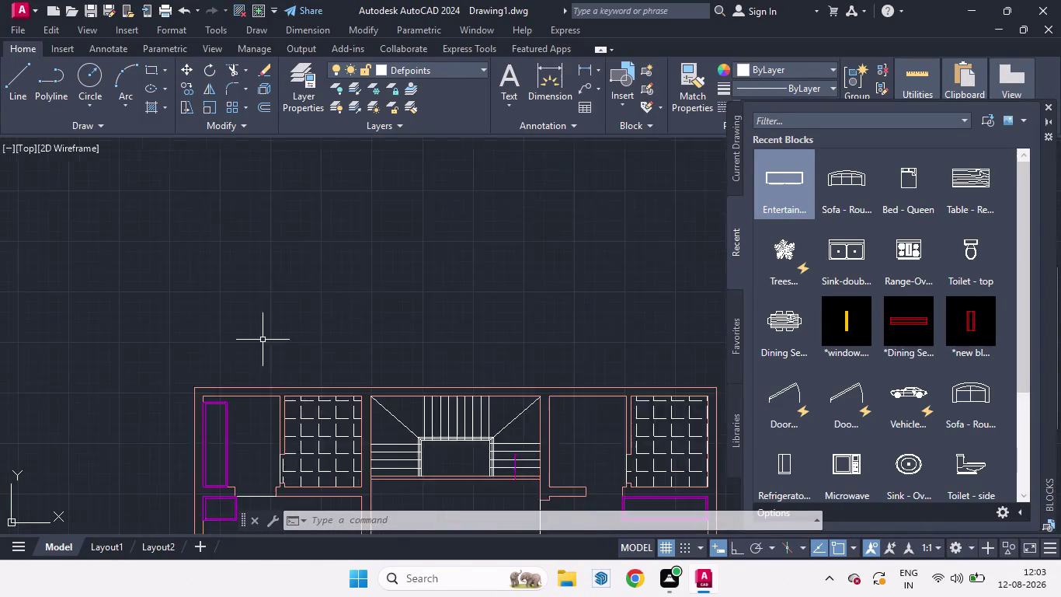
scroll(down, 3)
scroll(up, 3)
scroll(up, 3)
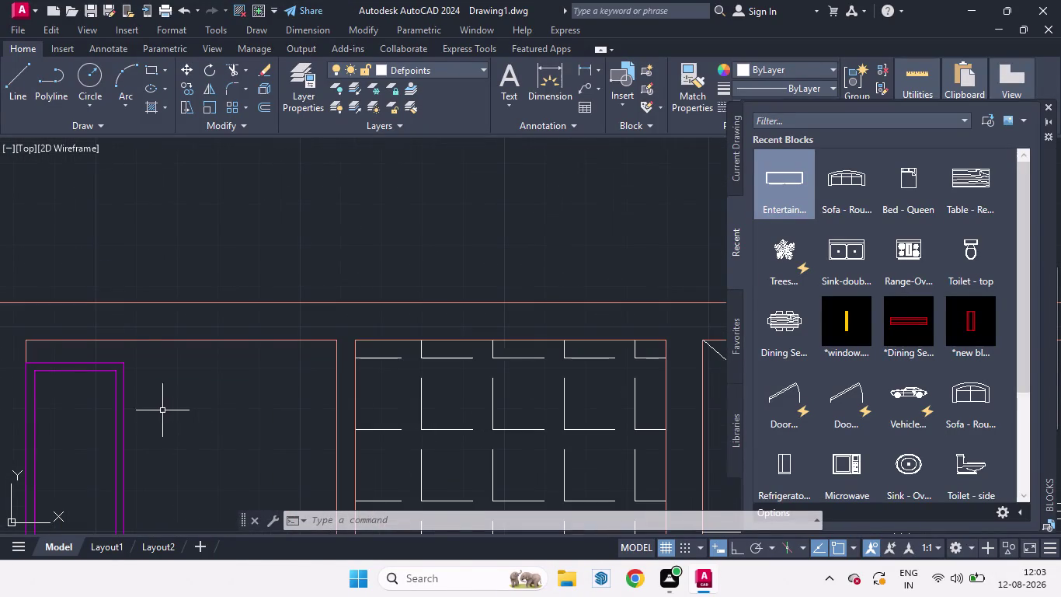
drag(141, 392, 64, 363)
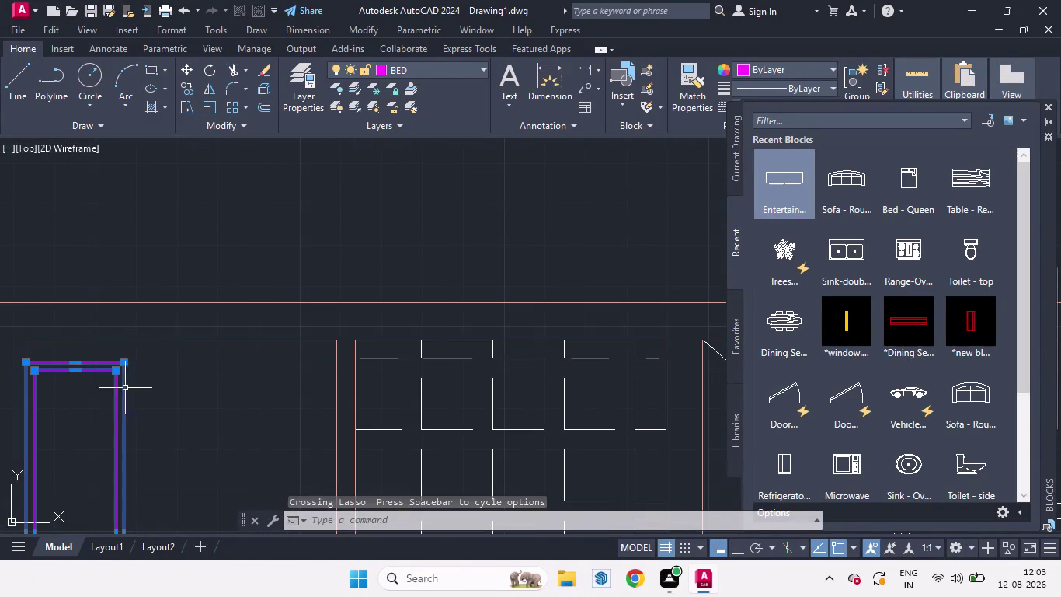
key(s)
key(Return)
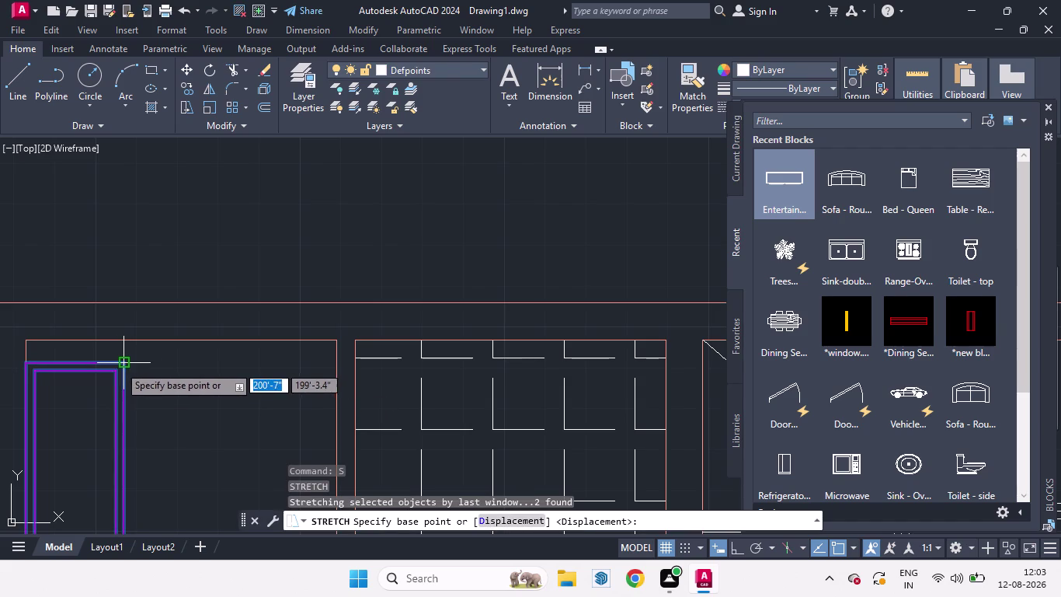
click(124, 362)
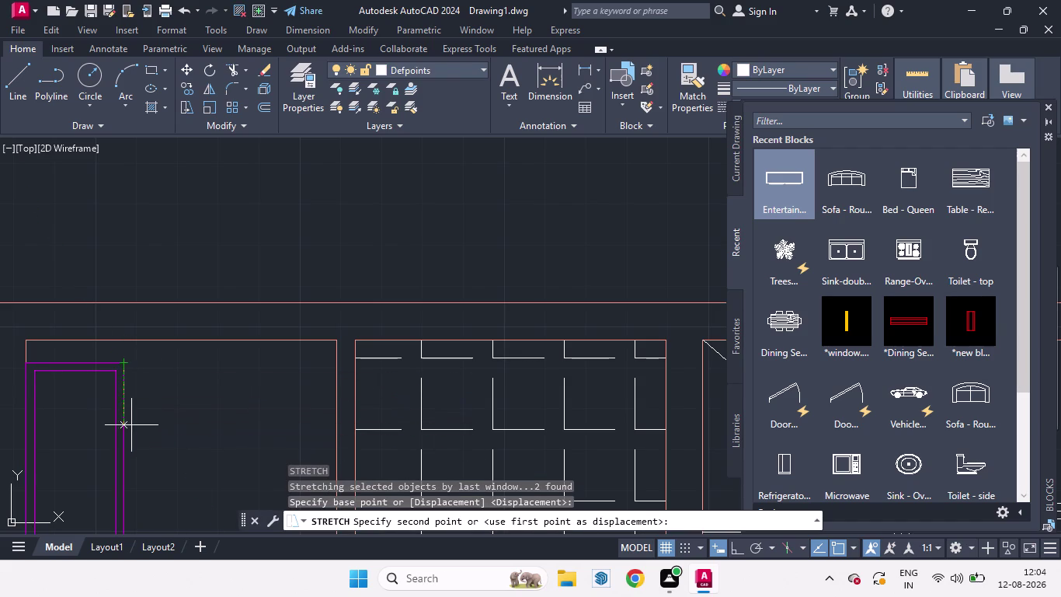
key(space)
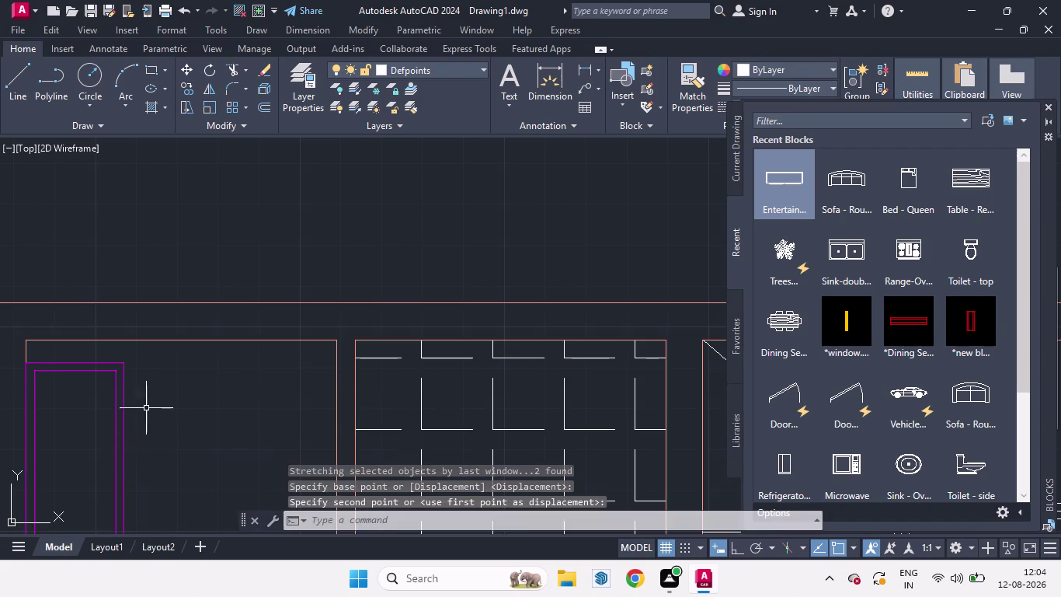
scroll(down, 3)
scroll(up, 3)
scroll(down, 3)
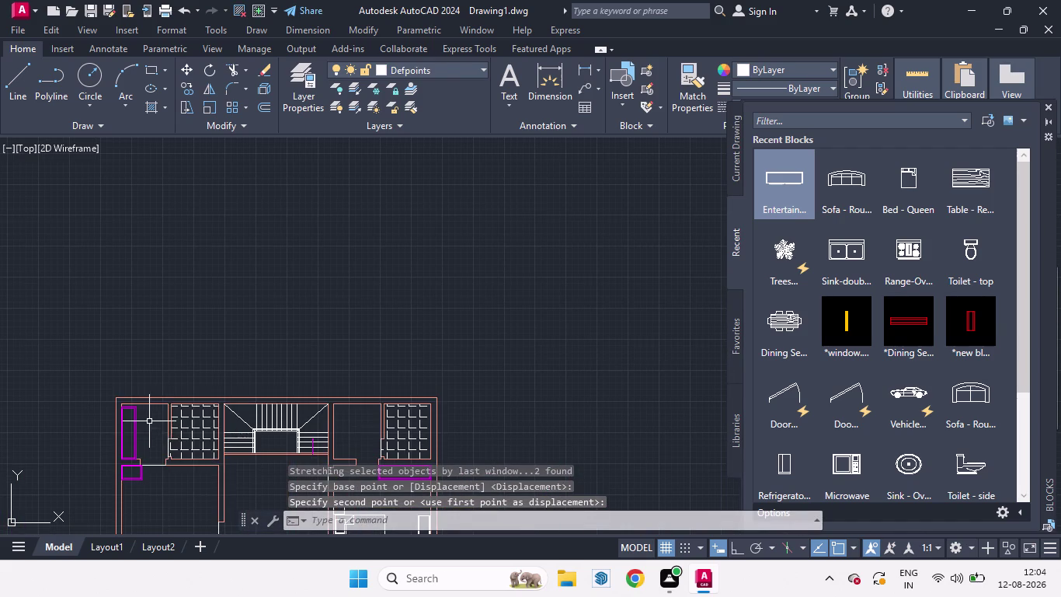
click(150, 421)
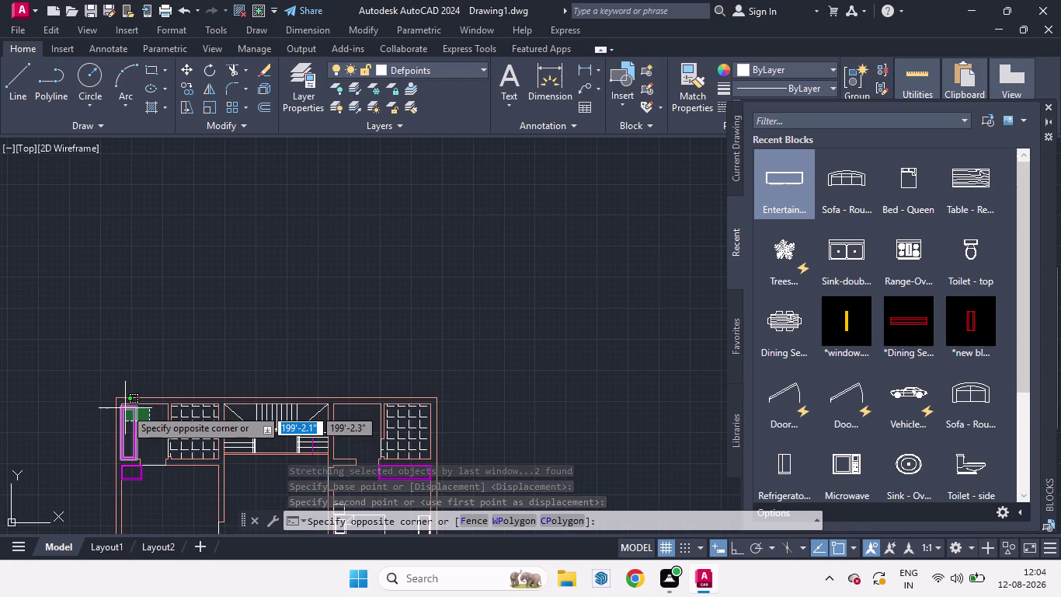
scroll(up, 3)
click(119, 403)
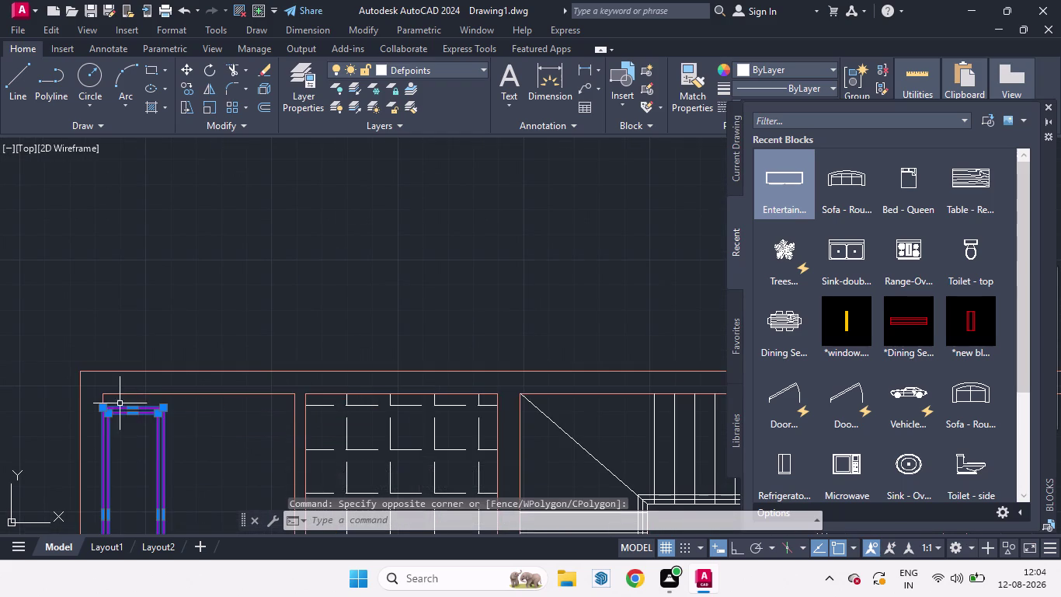
scroll(down, 3)
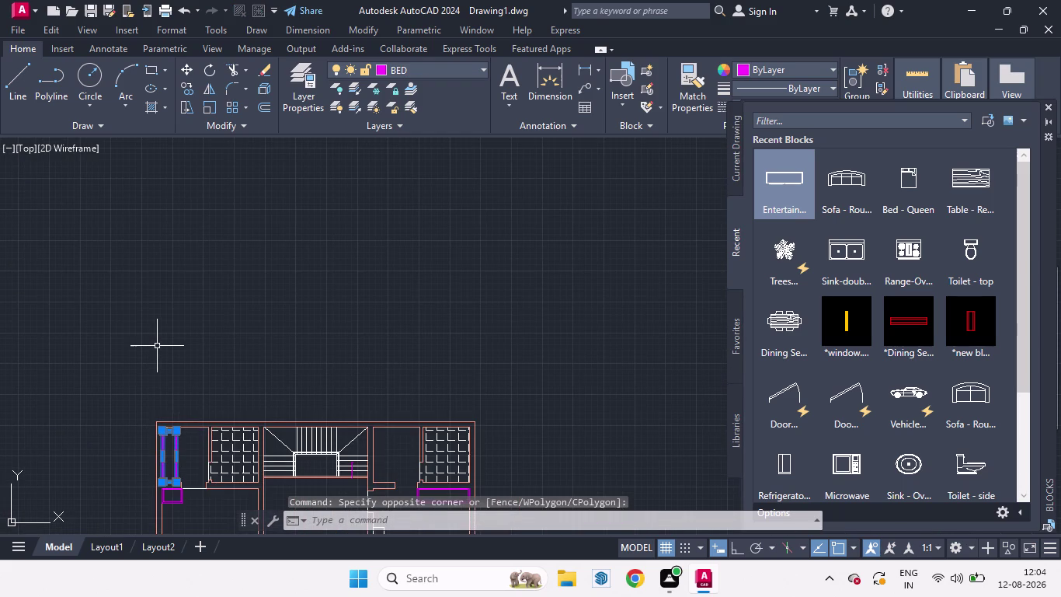
key(s)
key(Return)
scroll(up, 3)
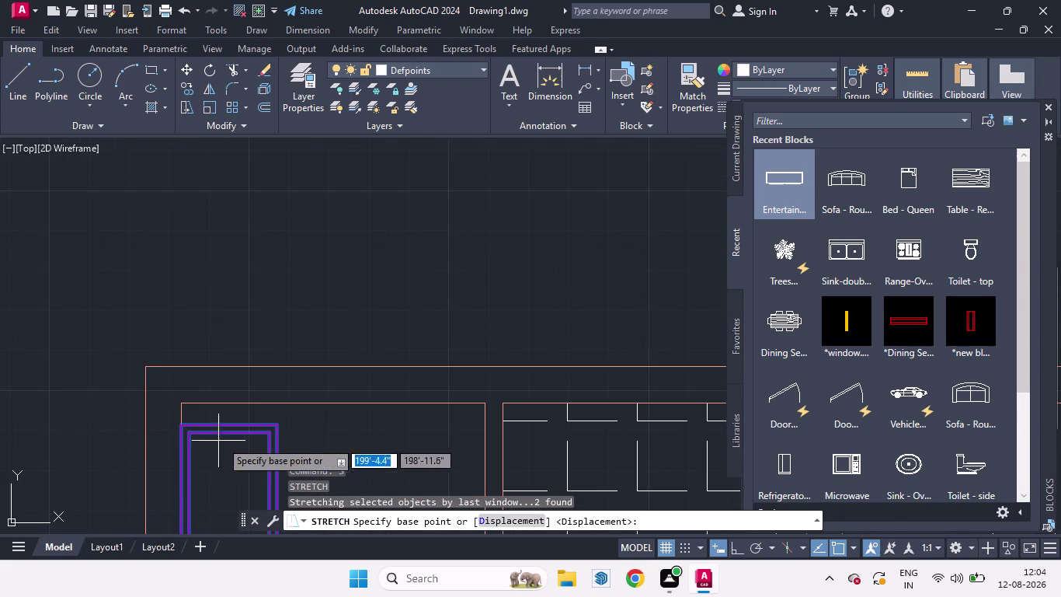
click(279, 423)
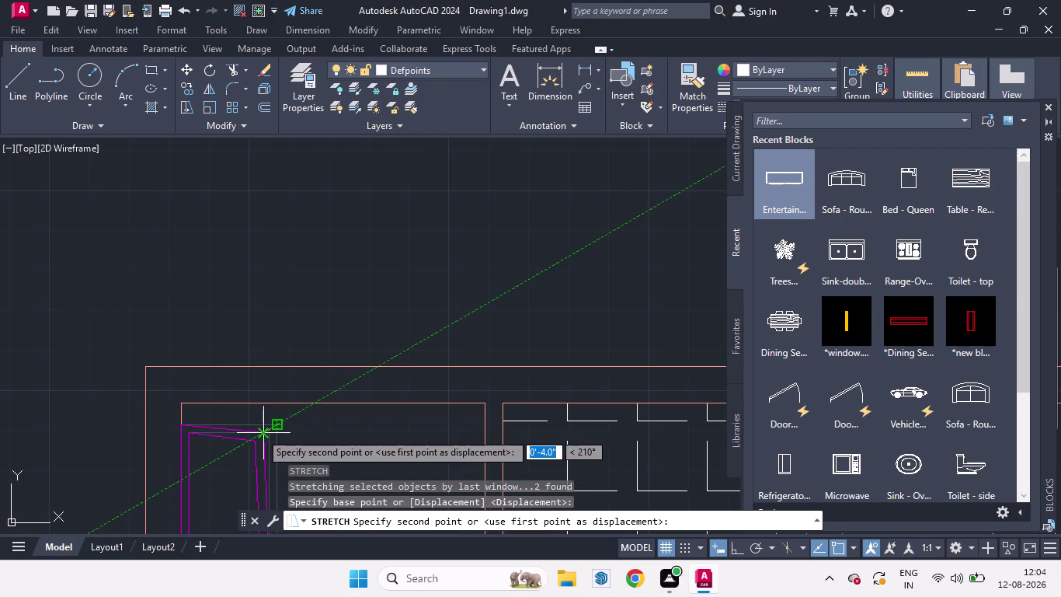
key(ctrl+z)
key(Escape)
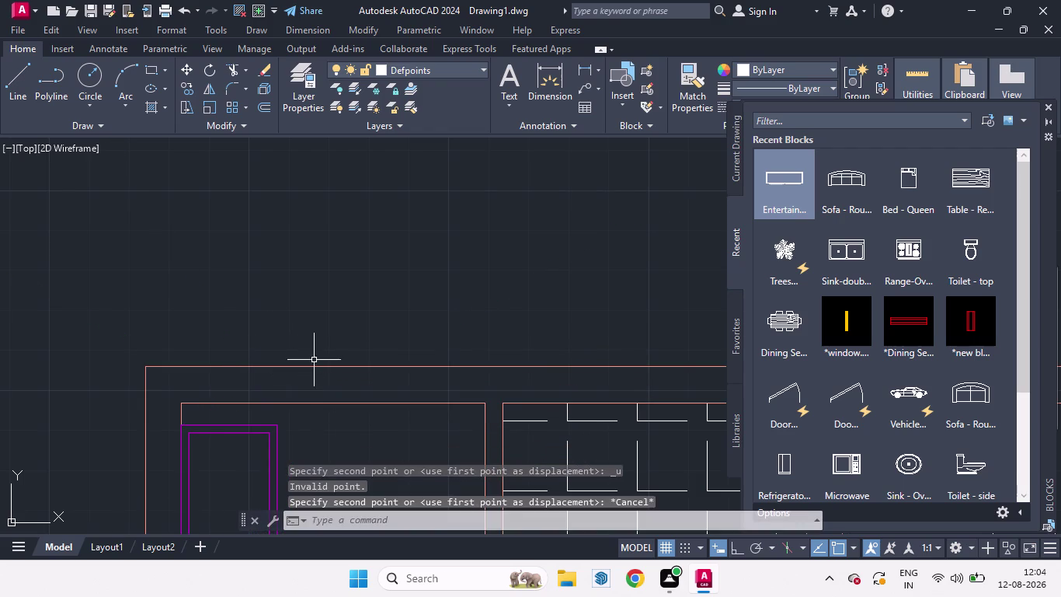
scroll(down, 3)
scroll(up, 3)
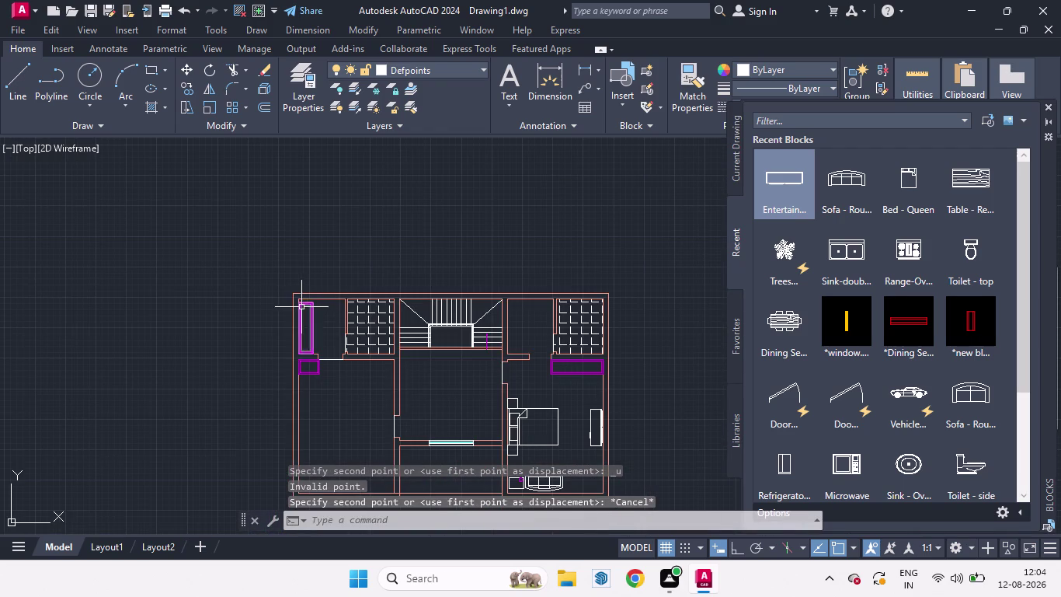
scroll(up, 3)
scroll(down, 3)
scroll(up, 3)
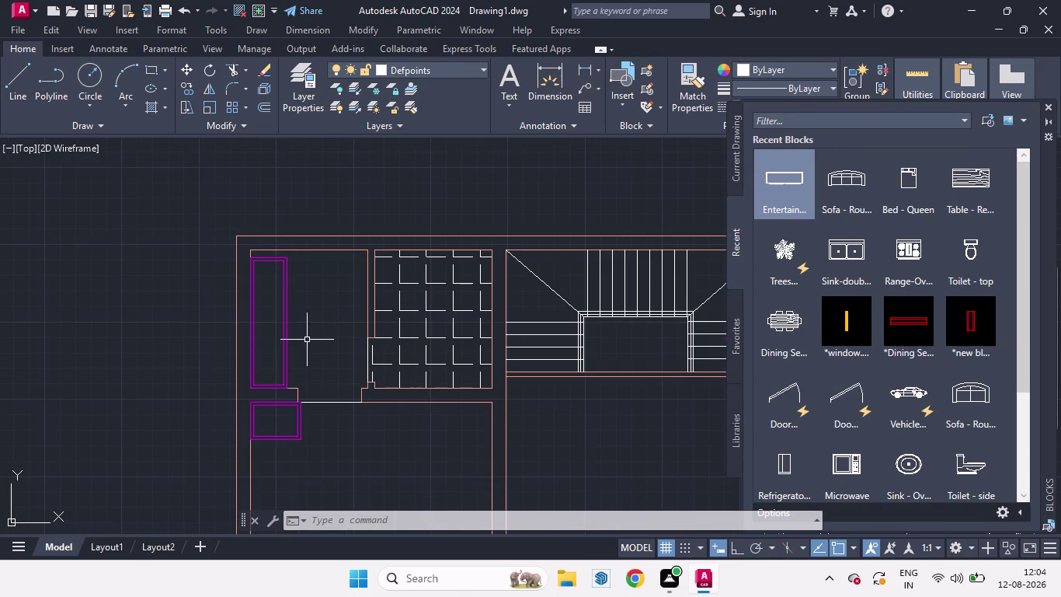
drag(307, 340, 293, 340)
Rotate the narrow fixture a quarter turn with Ortho on.
click(262, 318)
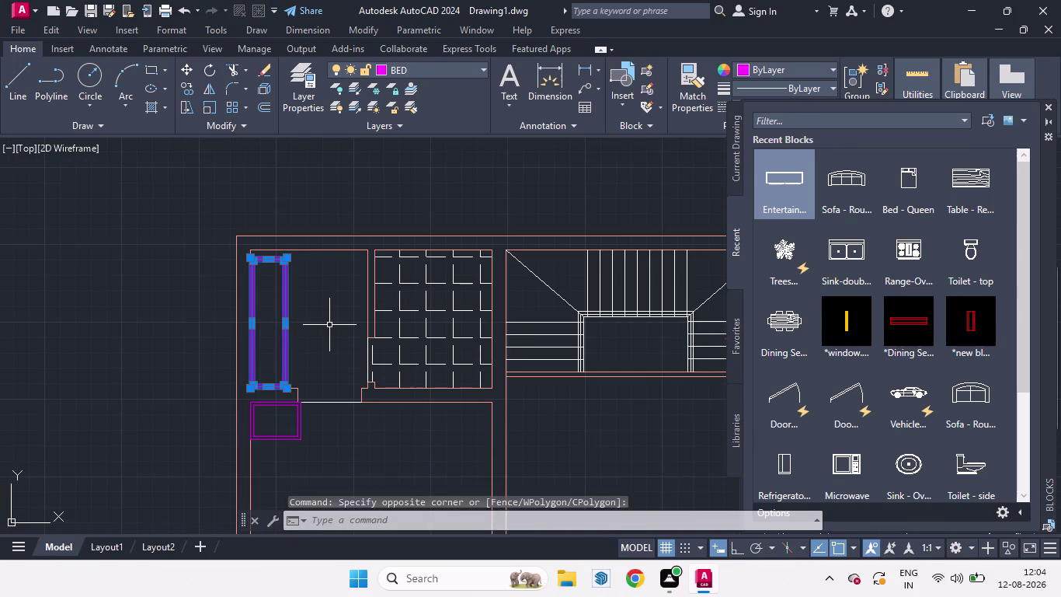
key(r)
key(o)
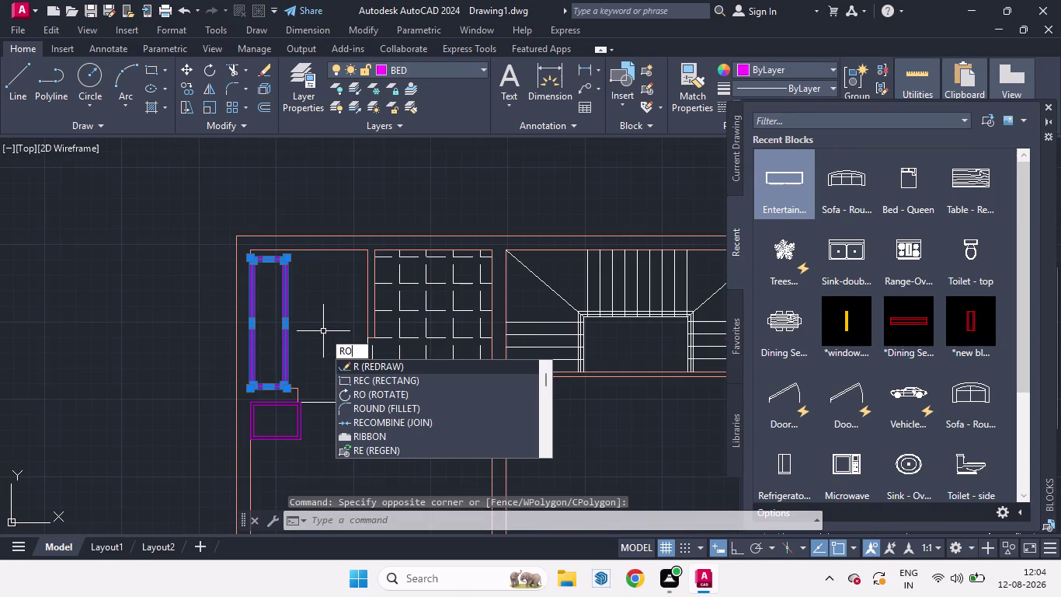
key(Return)
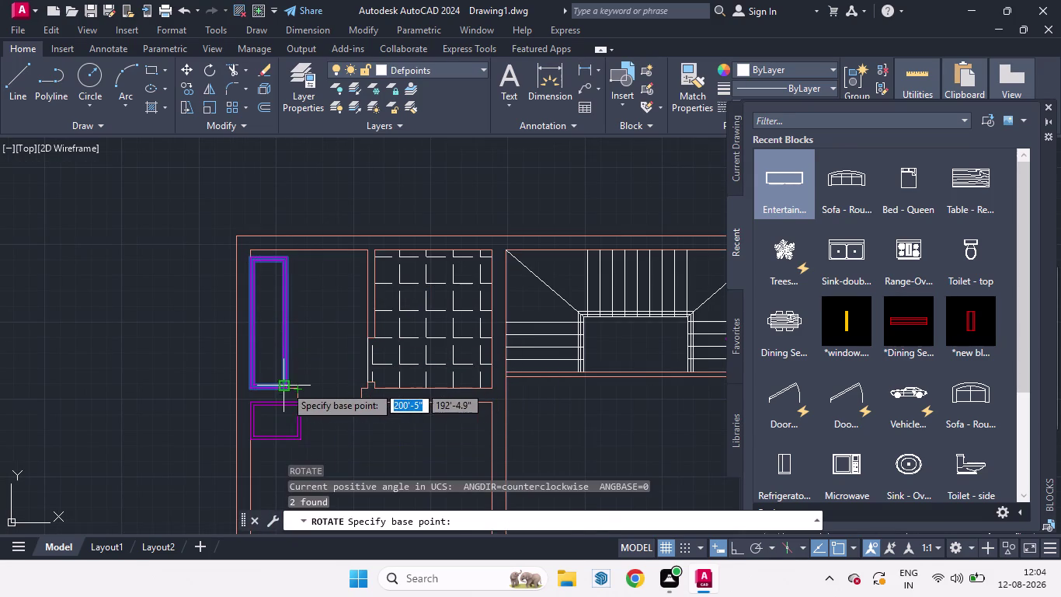
click(285, 386)
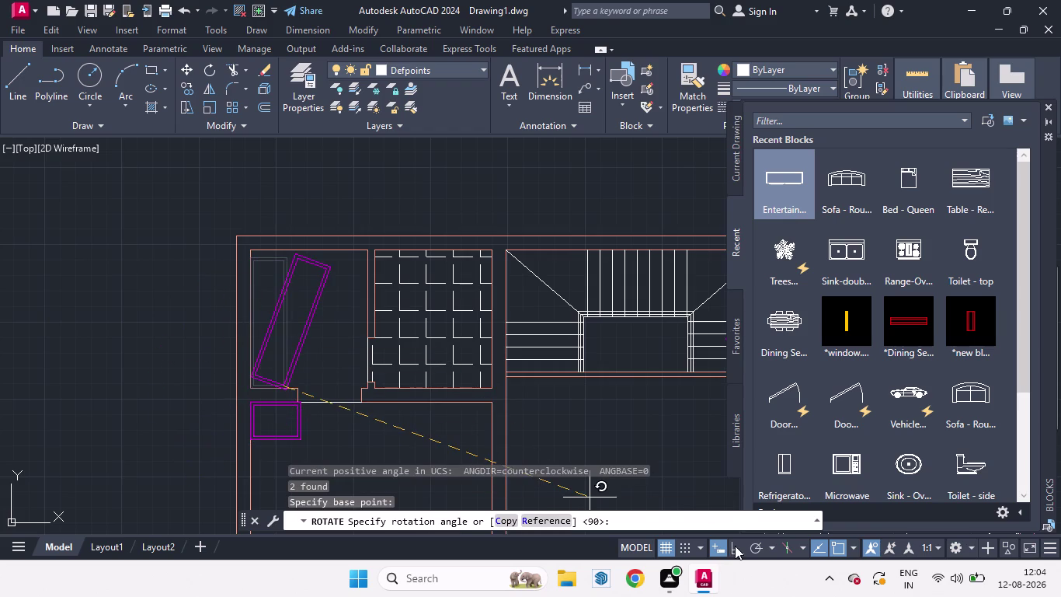
click(735, 545)
click(171, 215)
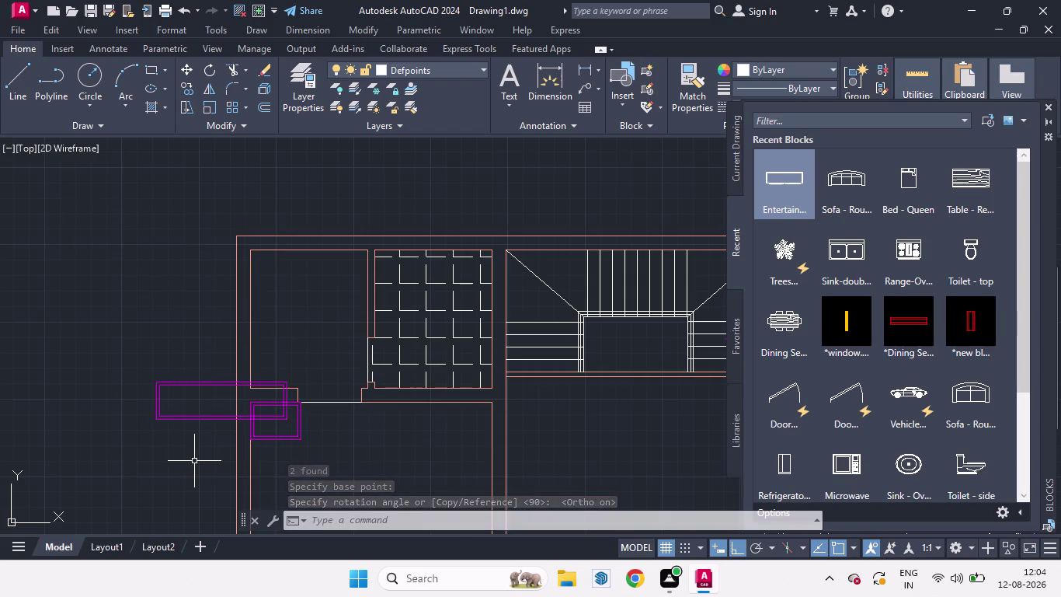
Move the rotated fixture outside the plan on the left.
drag(212, 452, 150, 346)
key(m)
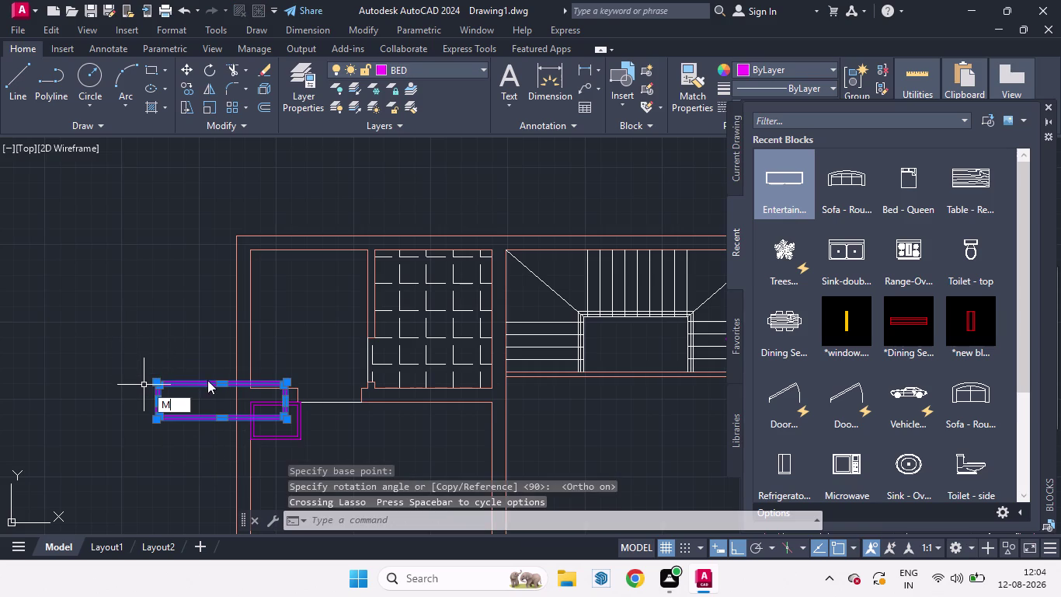
key(Return)
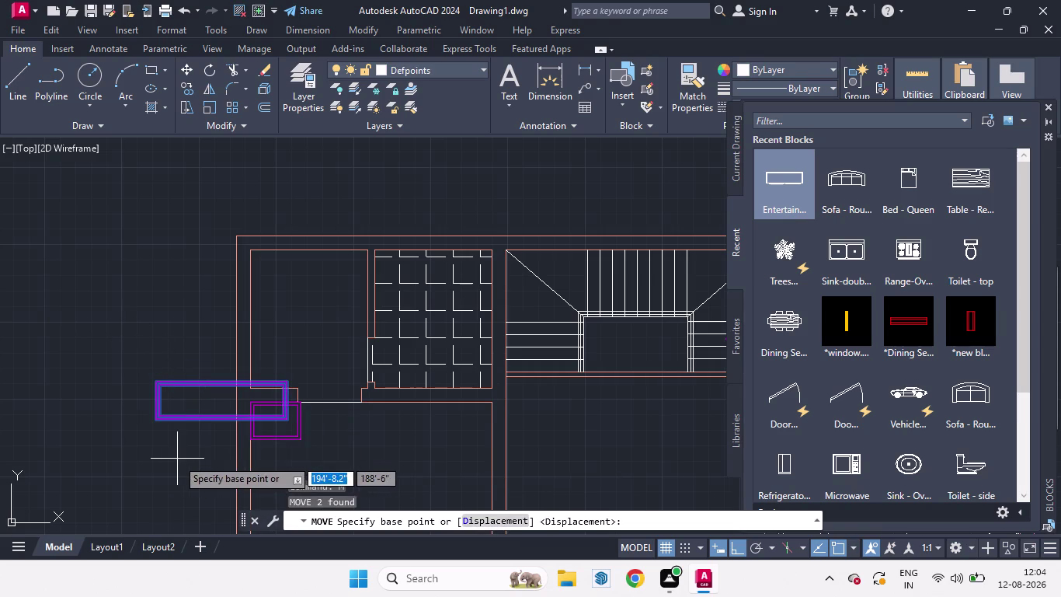
click(181, 457)
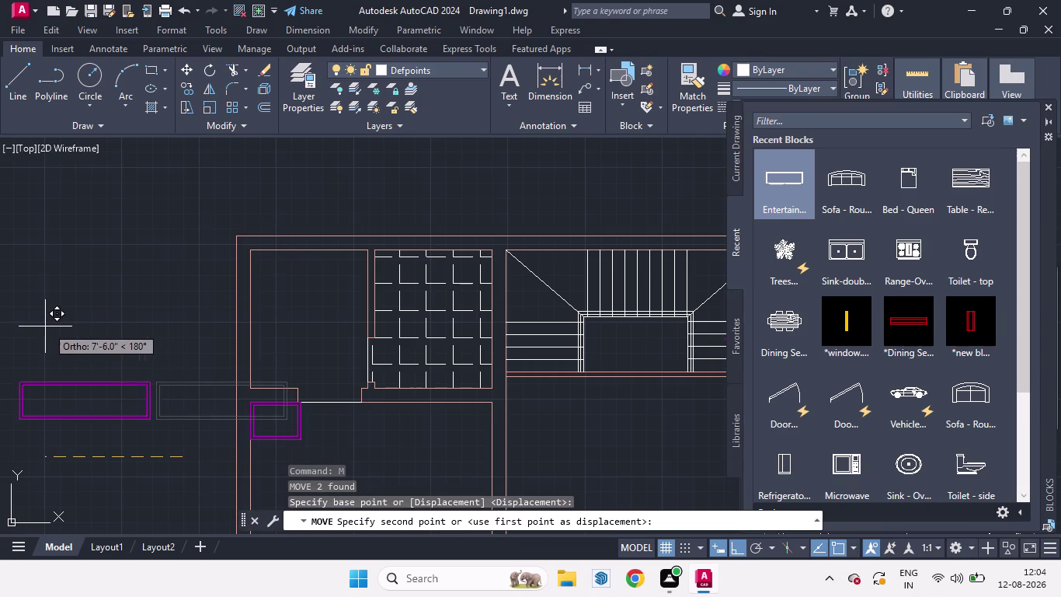
click(49, 326)
click(165, 435)
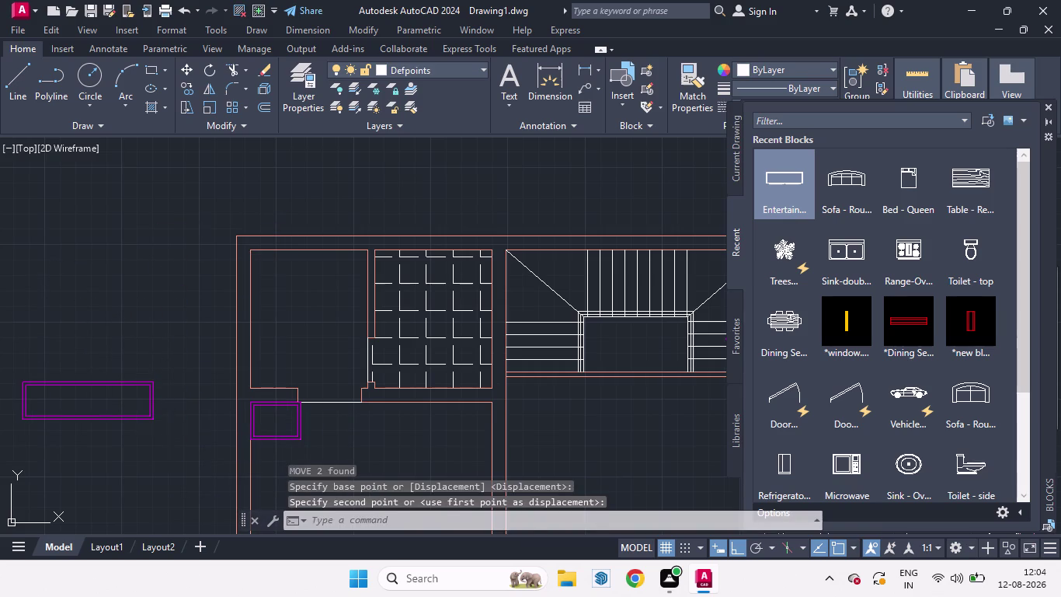
Stretch the fixture's right end inward to shorten it.
click(80, 337)
key(s)
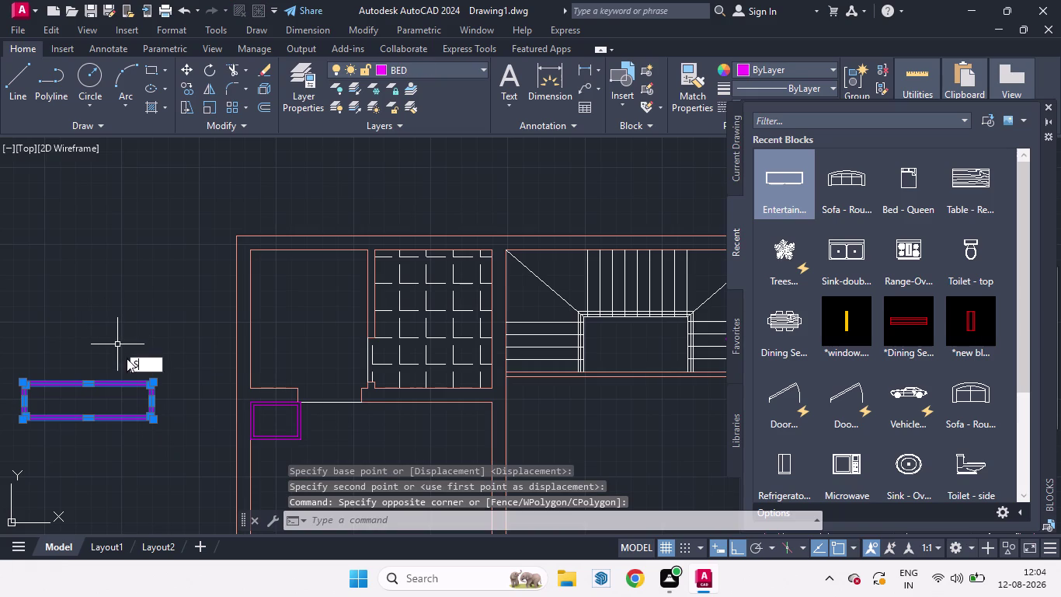
key(shift+Return)
click(156, 423)
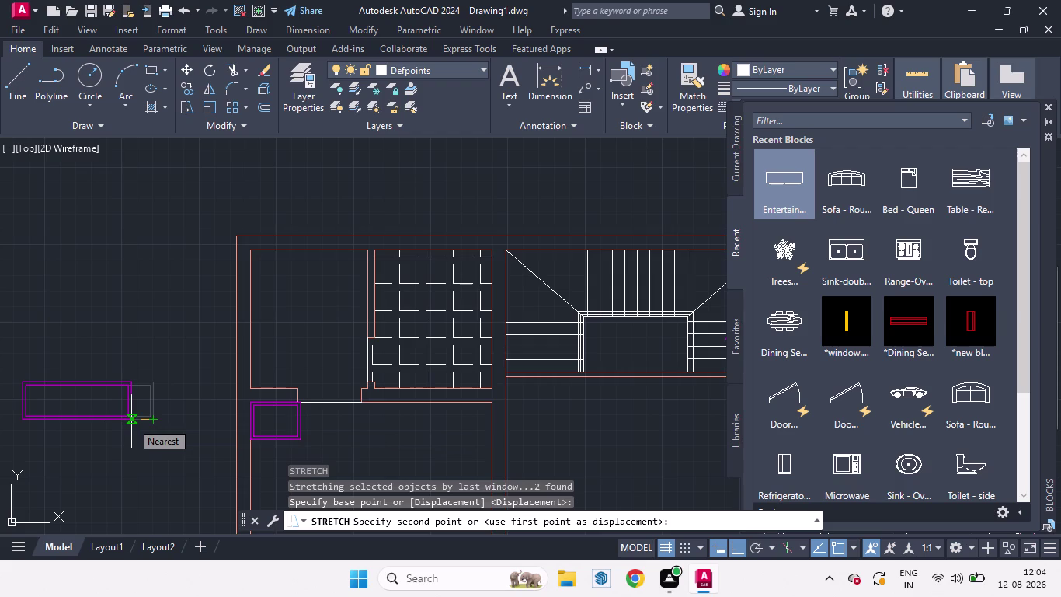
click(132, 421)
click(142, 431)
click(87, 345)
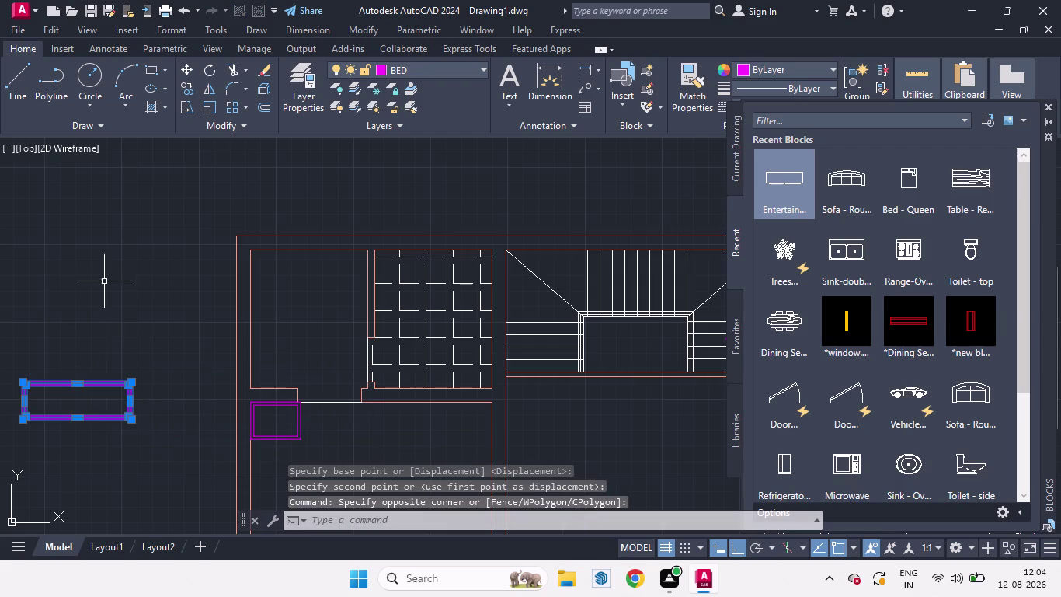
Rotate the shortened fixture 90° back to upright.
key(r)
key(o)
key(Return)
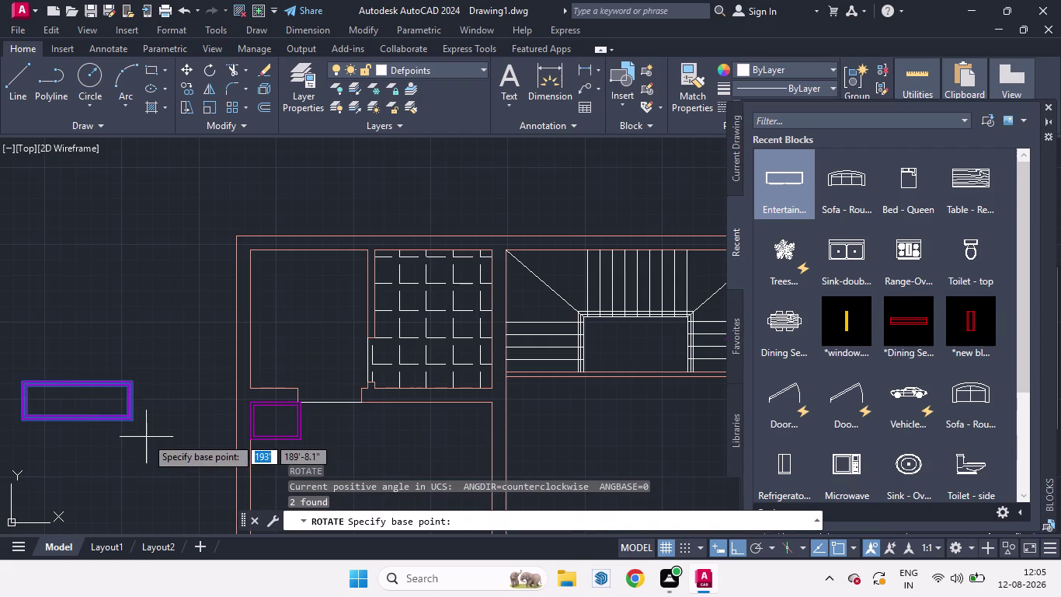
click(146, 437)
click(144, 315)
scroll(down, 3)
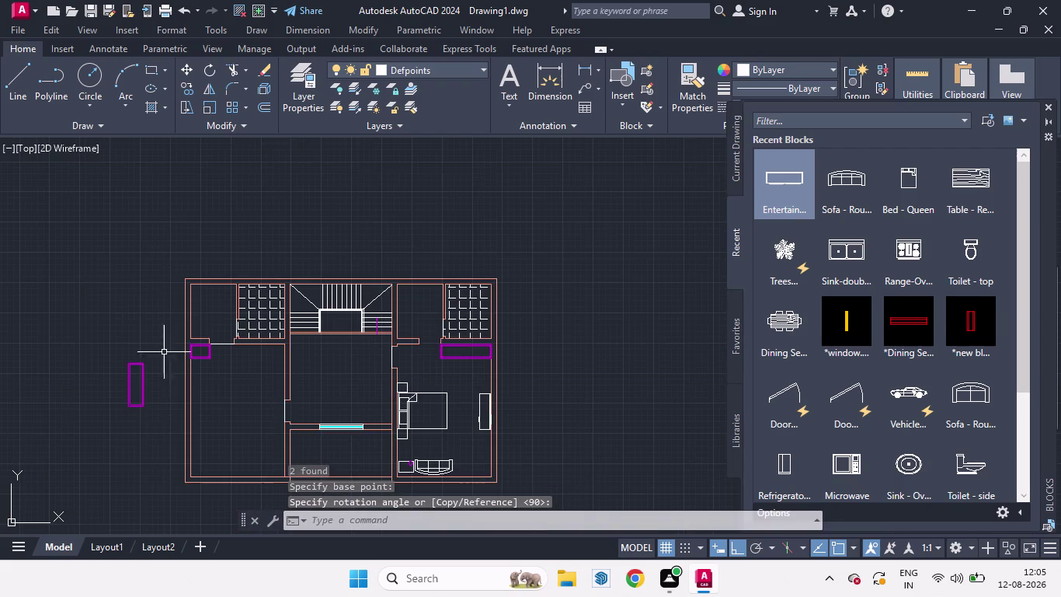
scroll(up, 3)
Move the upright fixture into the top-left room along its left wall.
drag(151, 409, 140, 391)
click(44, 266)
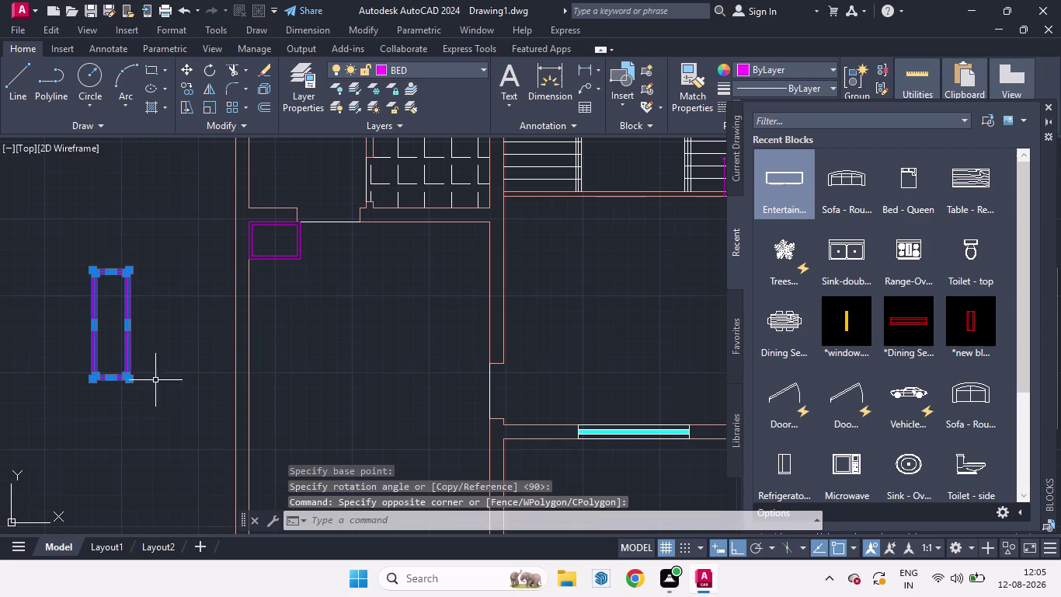
key(m)
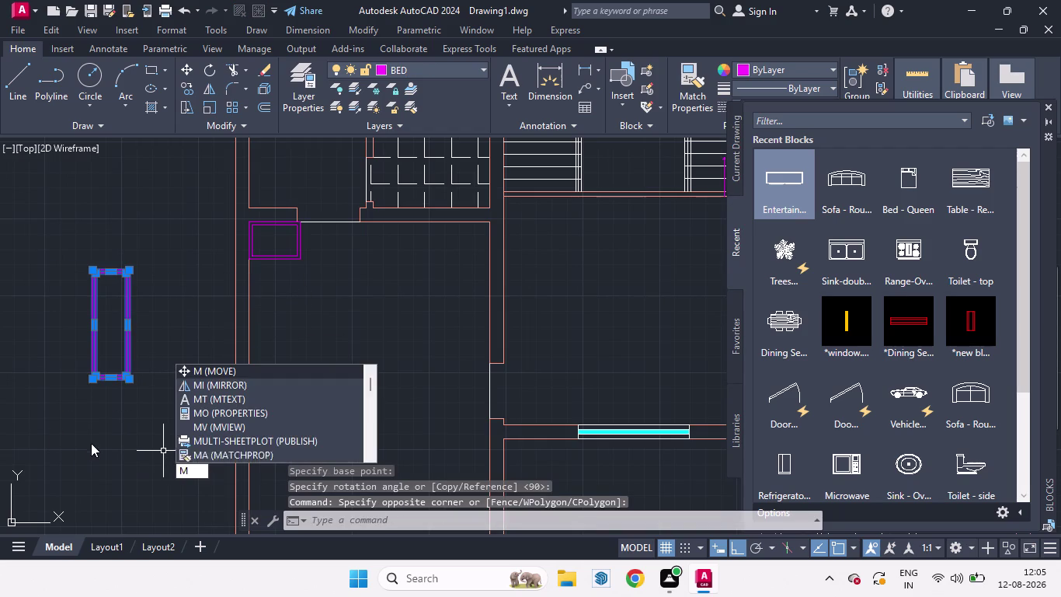
key(Return)
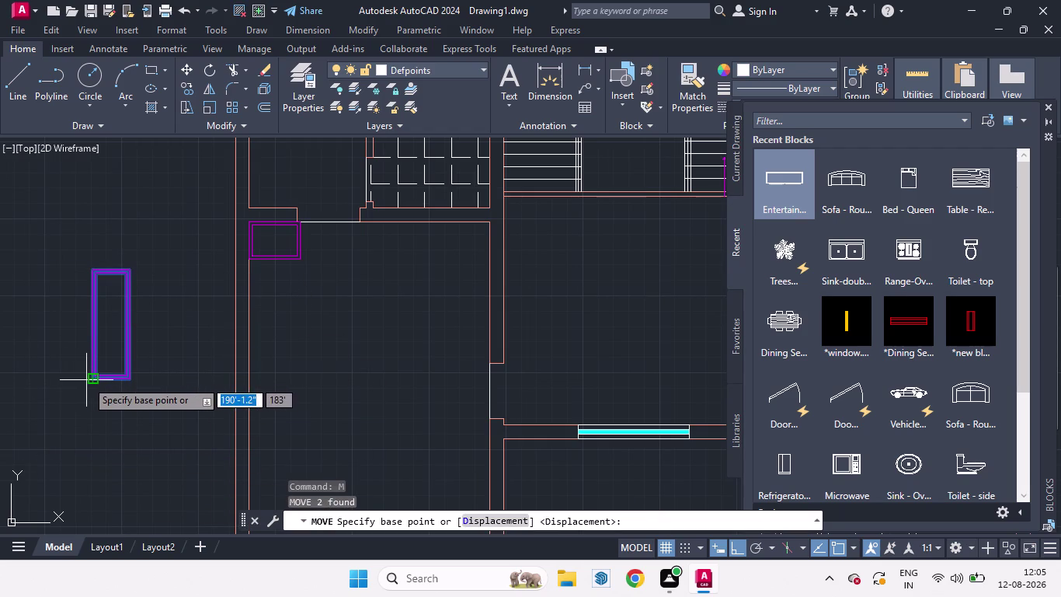
click(87, 380)
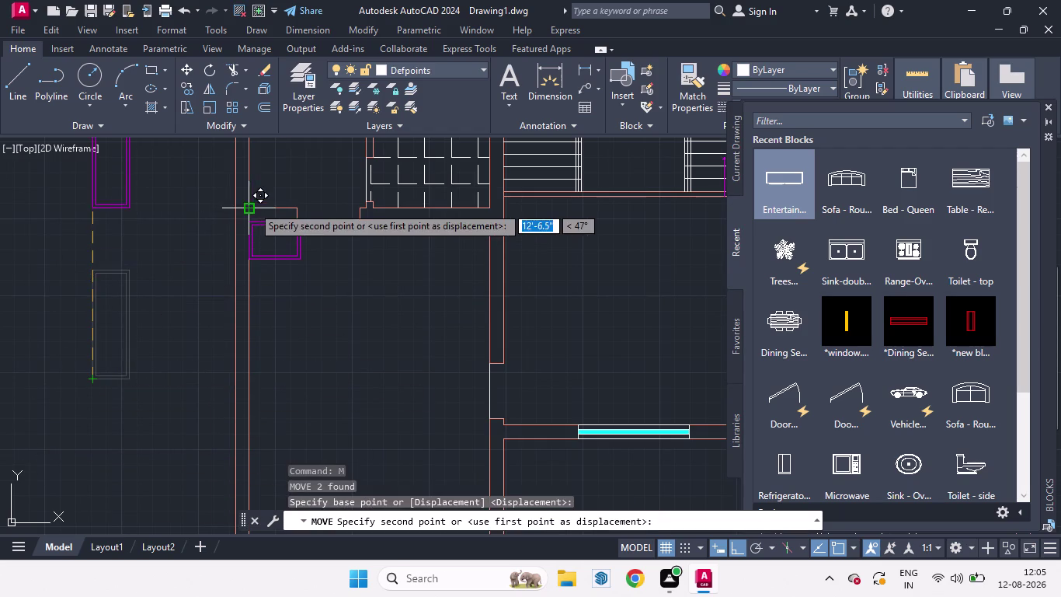
scroll(up, 3)
scroll(down, 3)
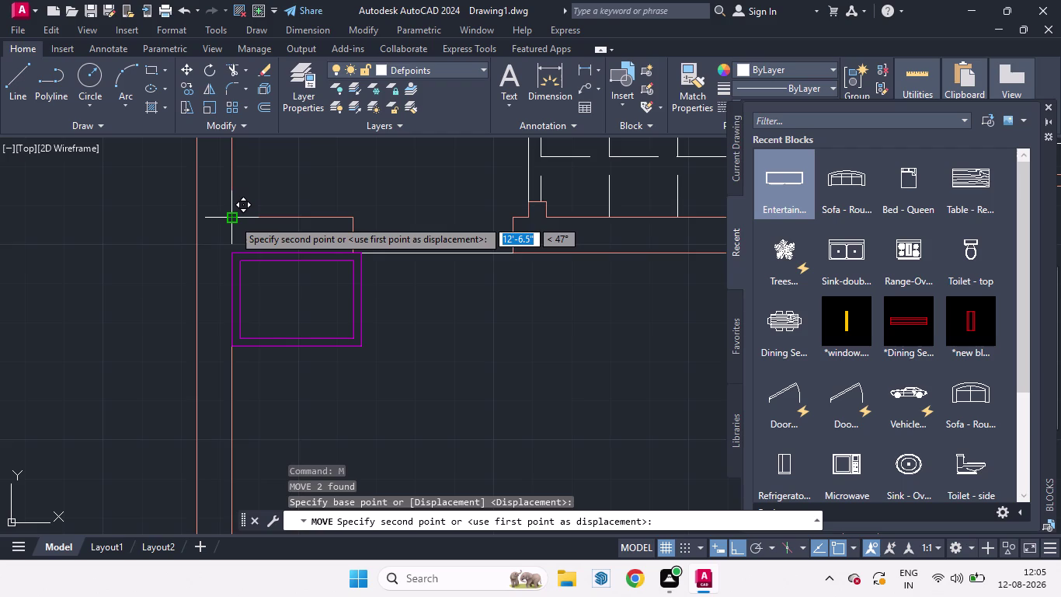
click(233, 220)
scroll(down, 3)
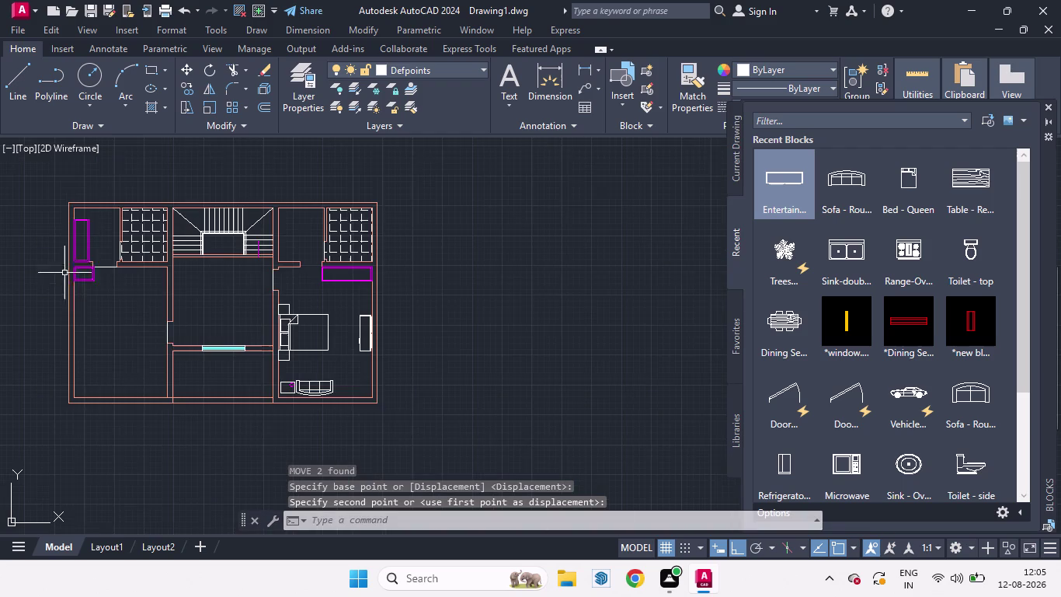
scroll(up, 3)
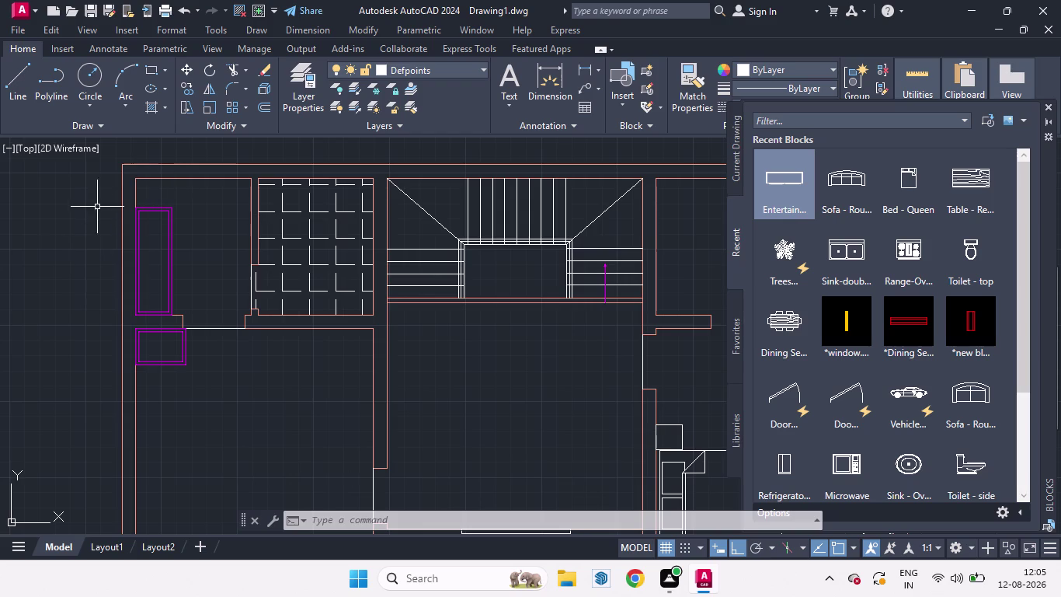
Draw a rectangle on the BED layer starting at the room corner.
key(r)
key(e)
key(c)
key(Return)
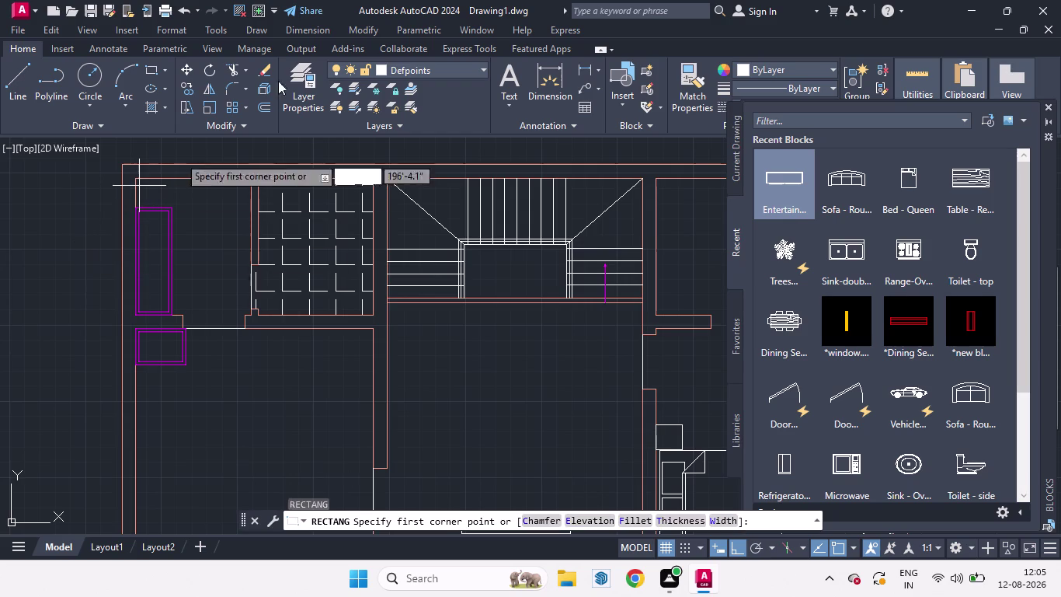
click(481, 69)
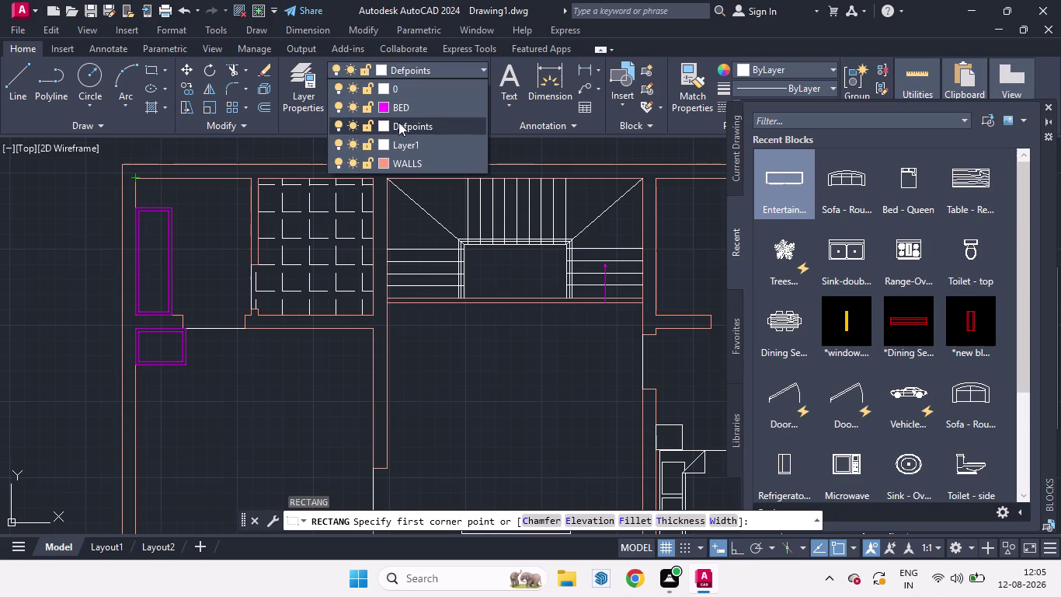
click(401, 103)
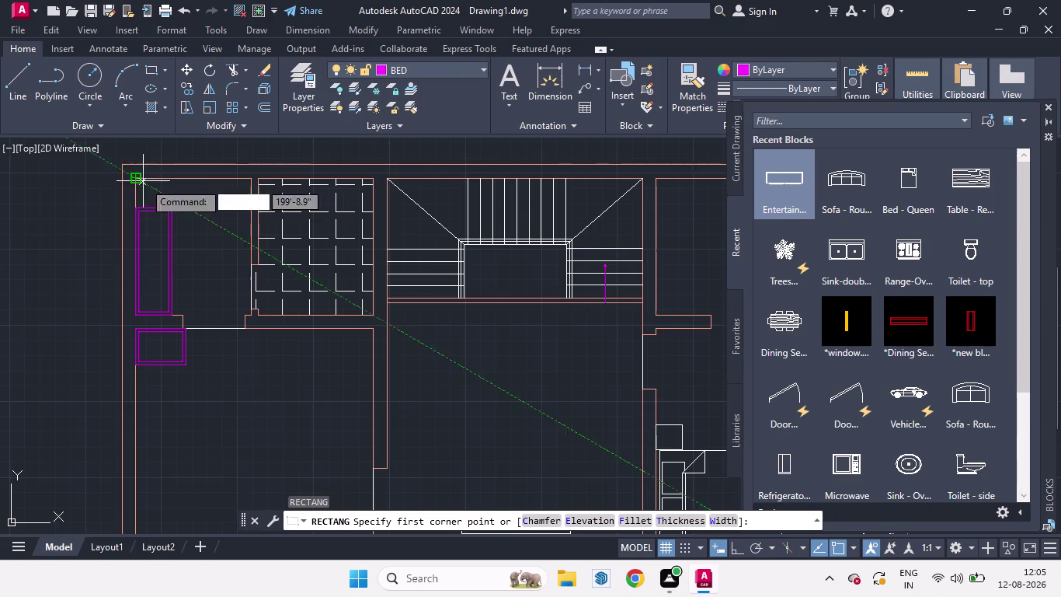
click(133, 176)
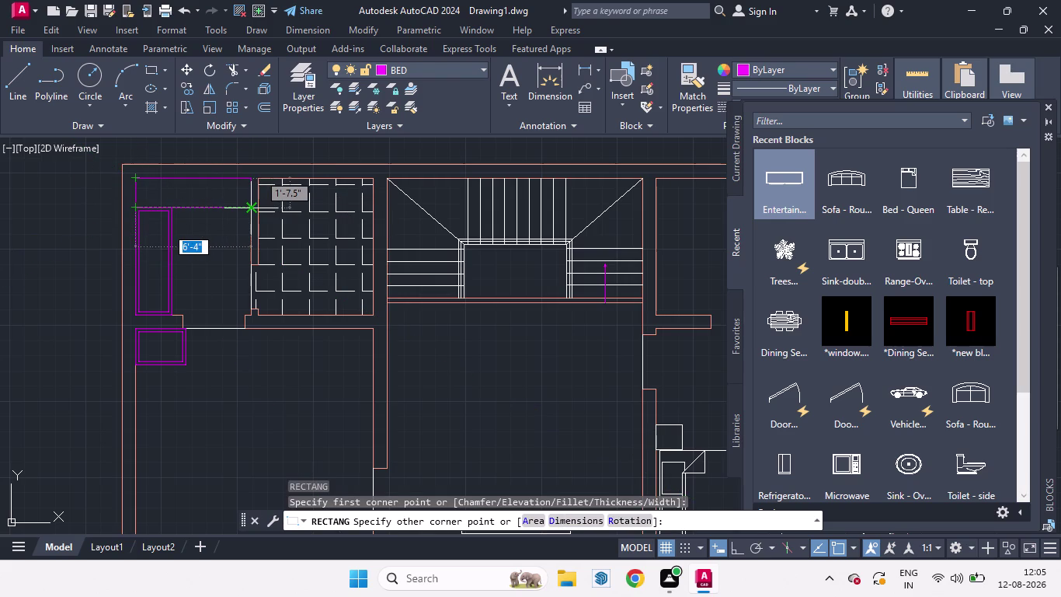
click(251, 203)
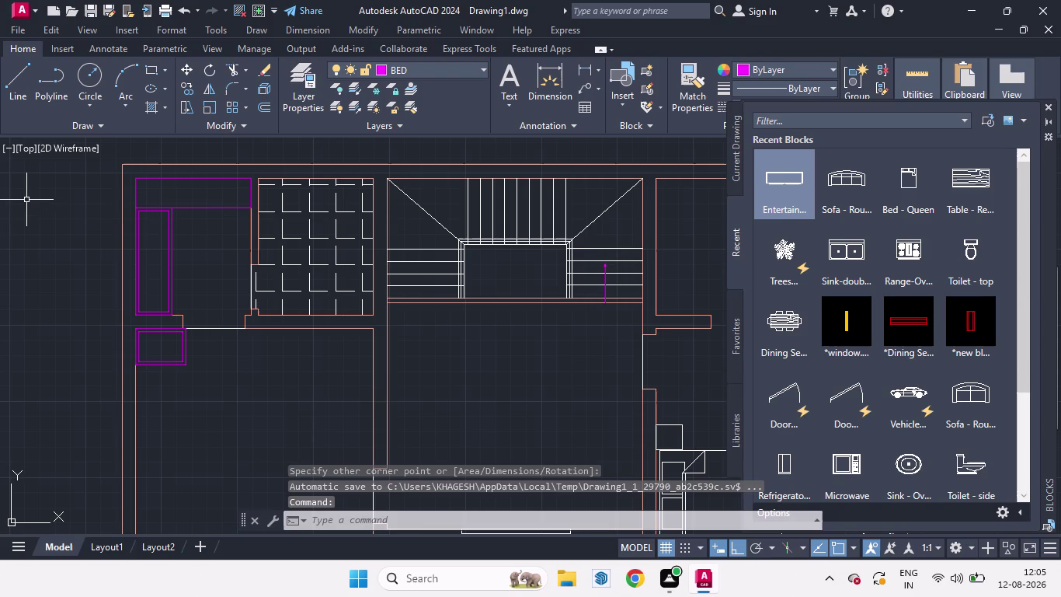
Draw a short vertical line through the rectangle's top edge.
key(l)
key(Return)
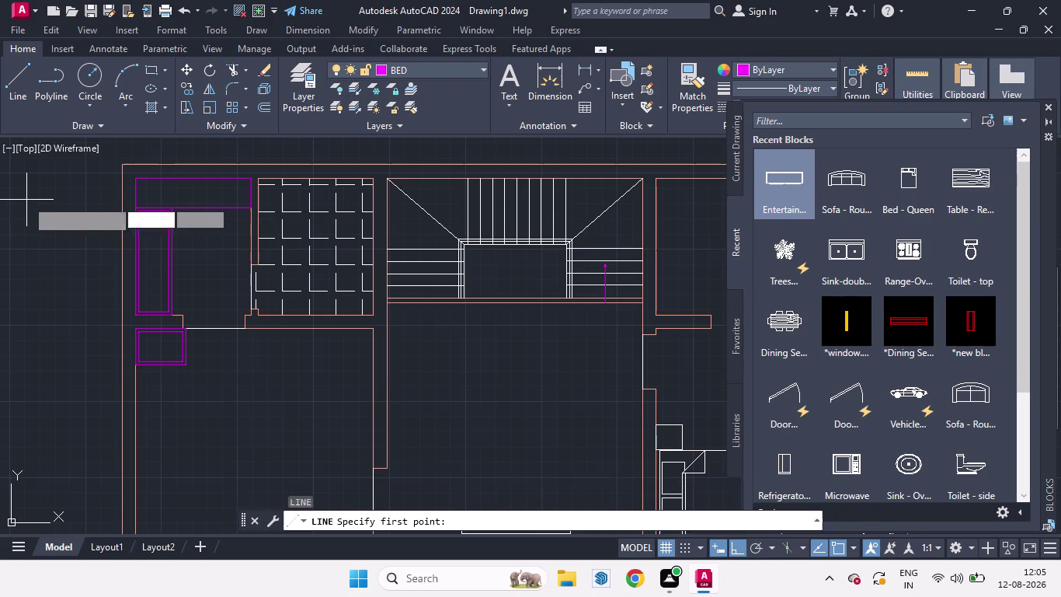
scroll(up, 3)
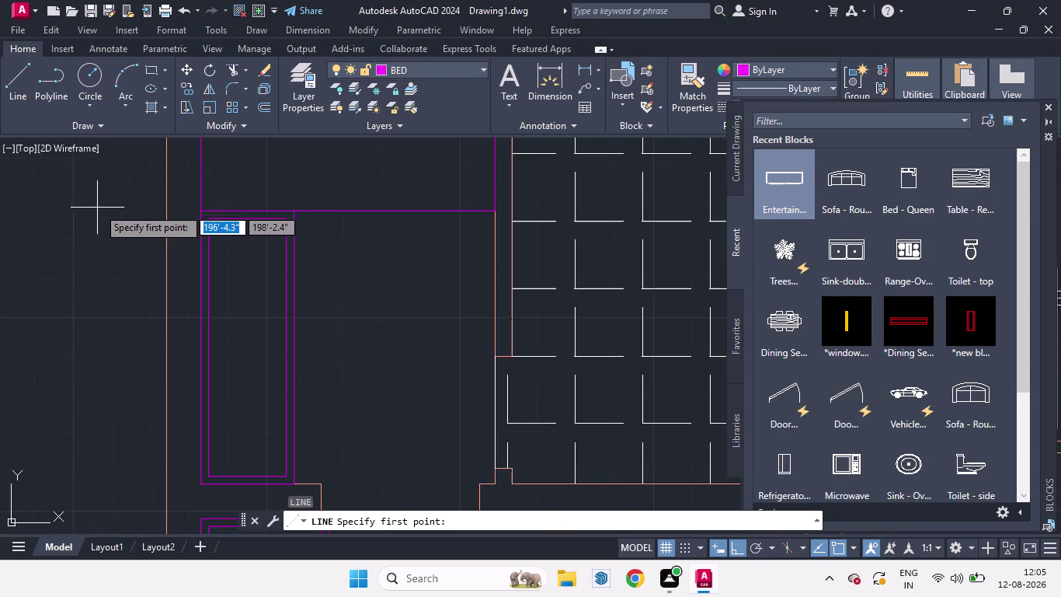
click(251, 209)
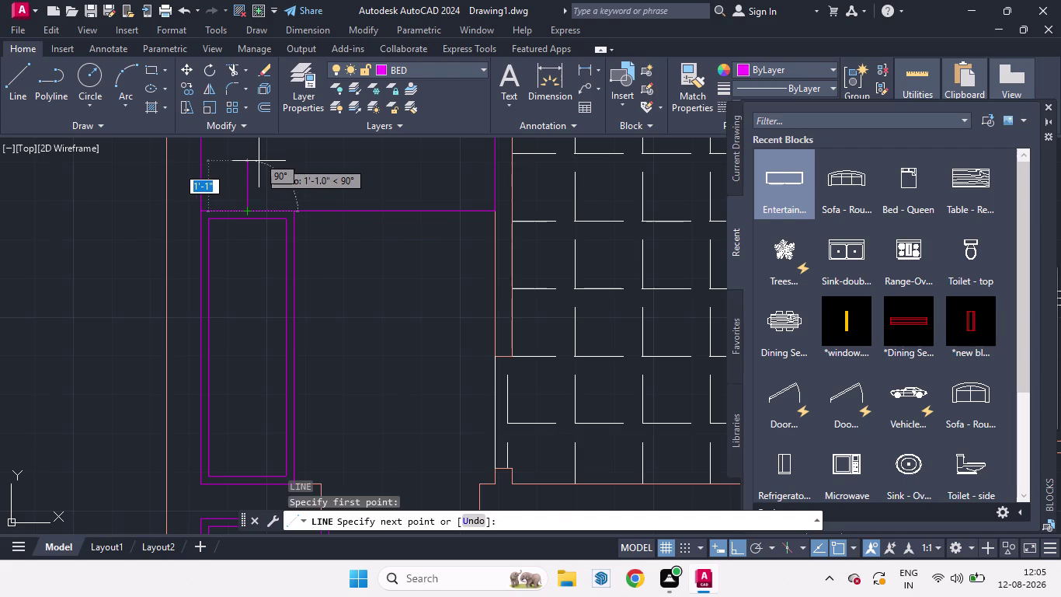
scroll(down, 3)
scroll(up, 3)
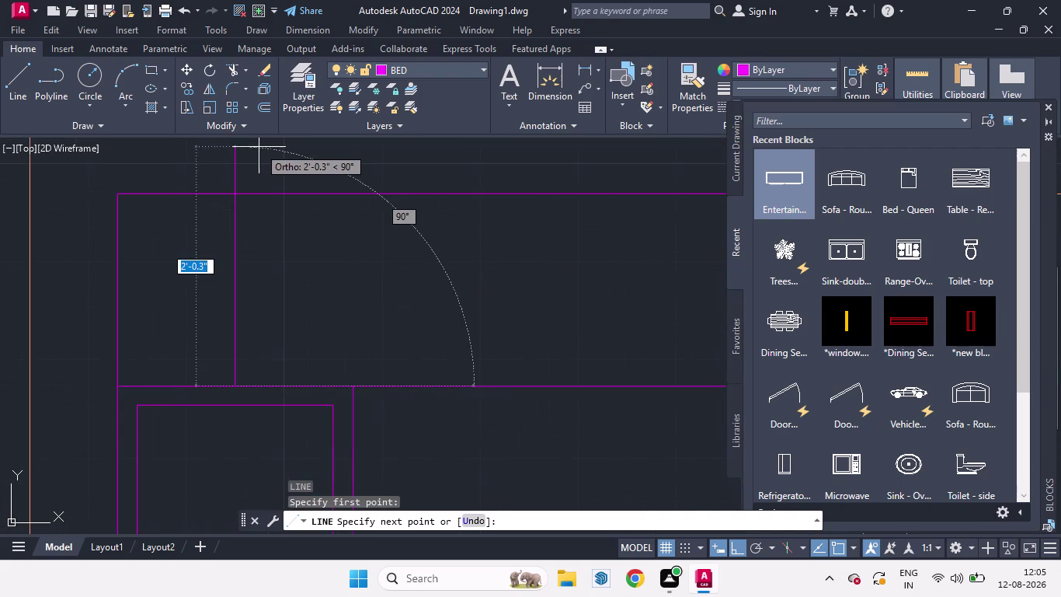
click(254, 153)
scroll(down, 3)
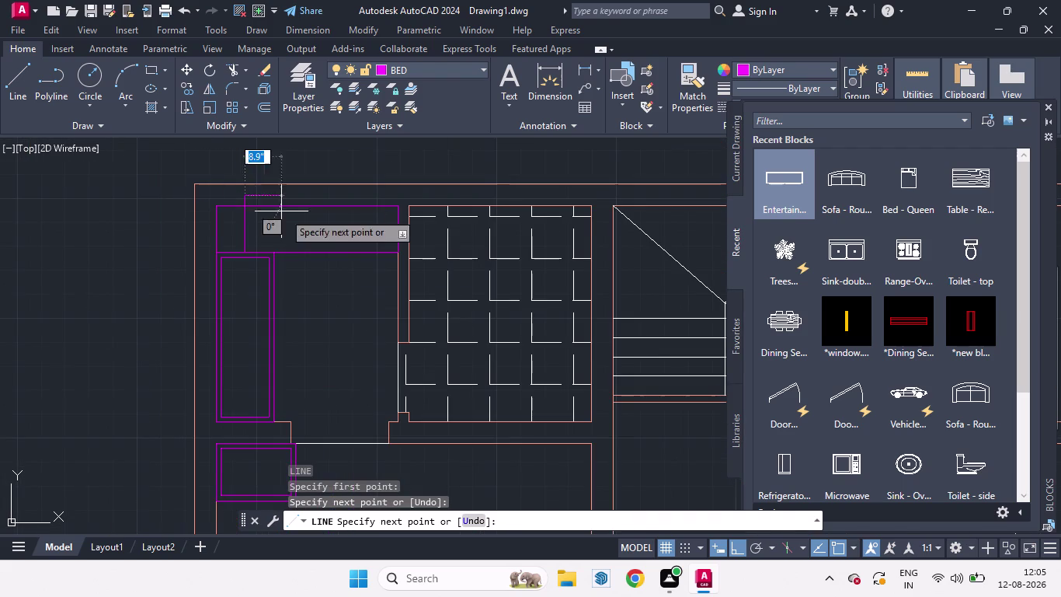
key(space)
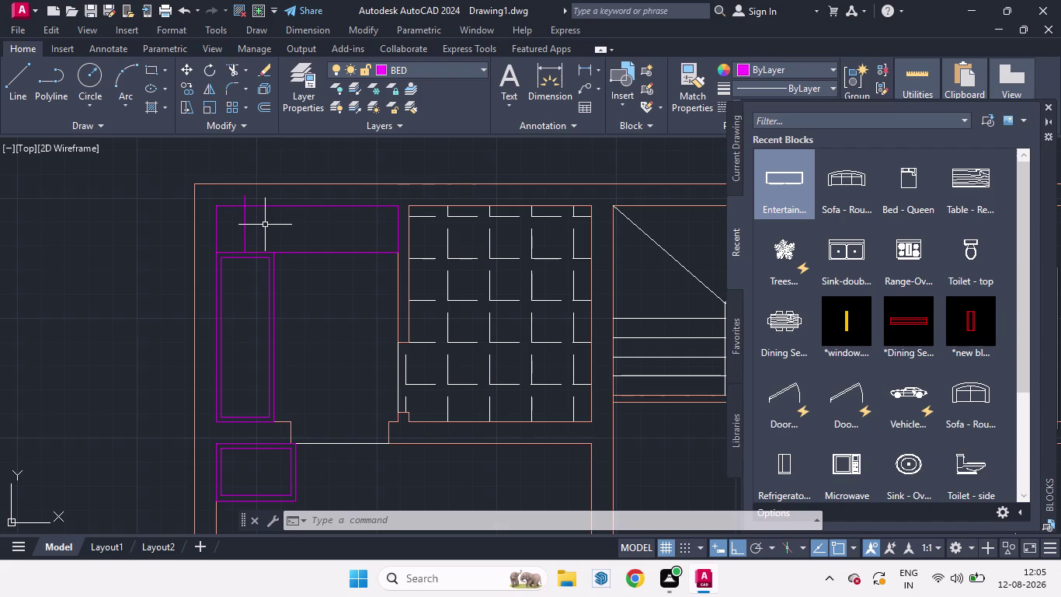
Cancel a stray rectangle command, then copy the short line once to the right.
text(REC)
key(Return)
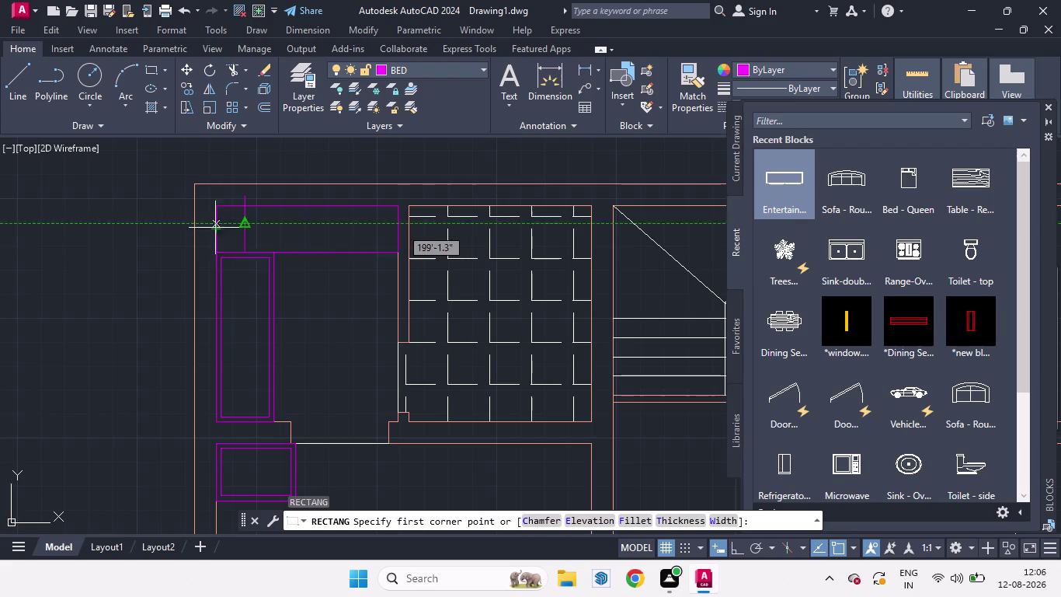
key(space)
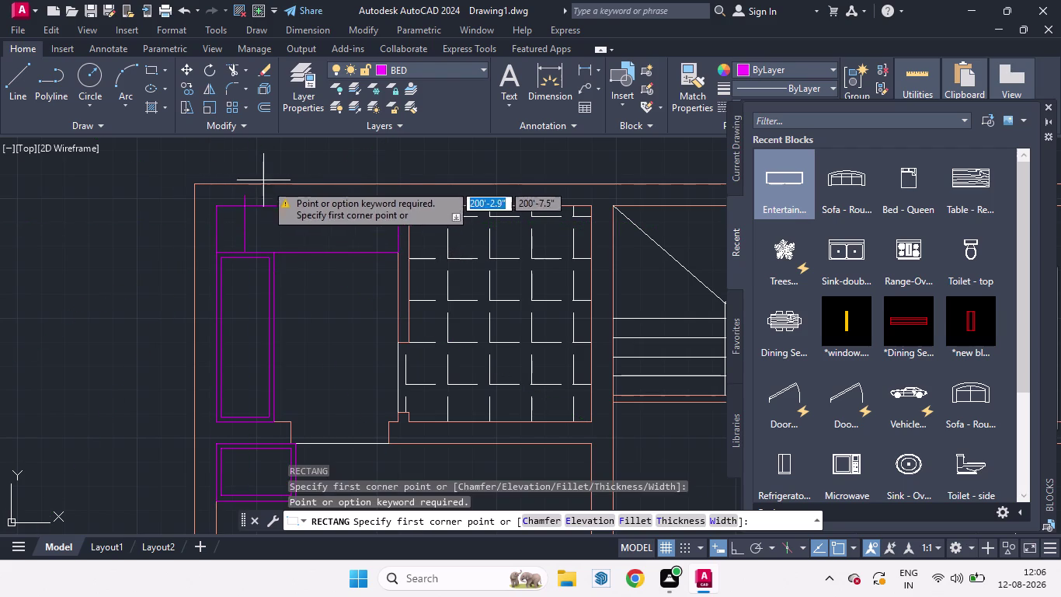
key(space)
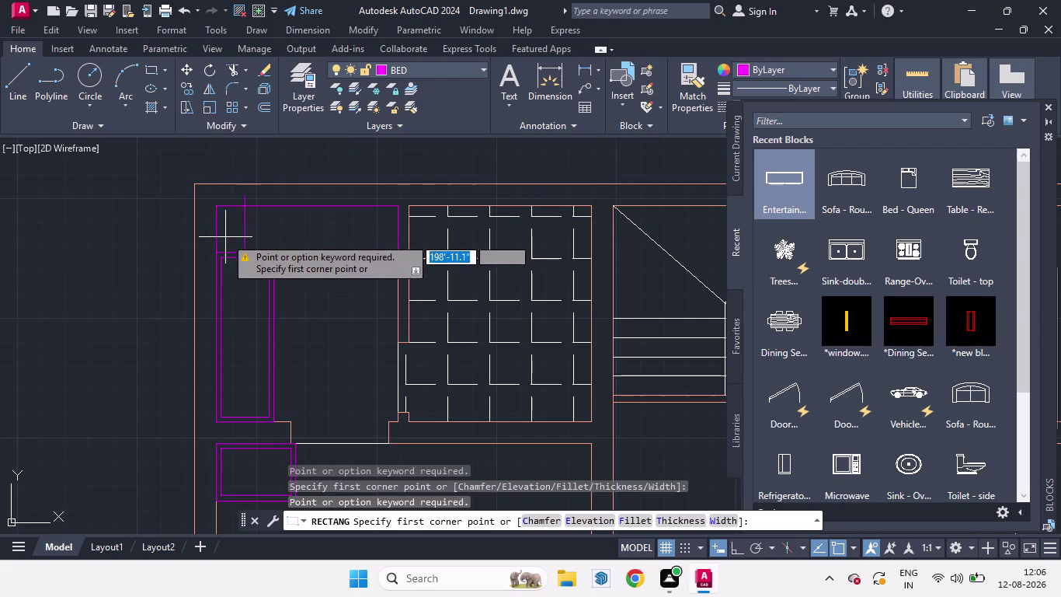
key(Escape)
click(245, 224)
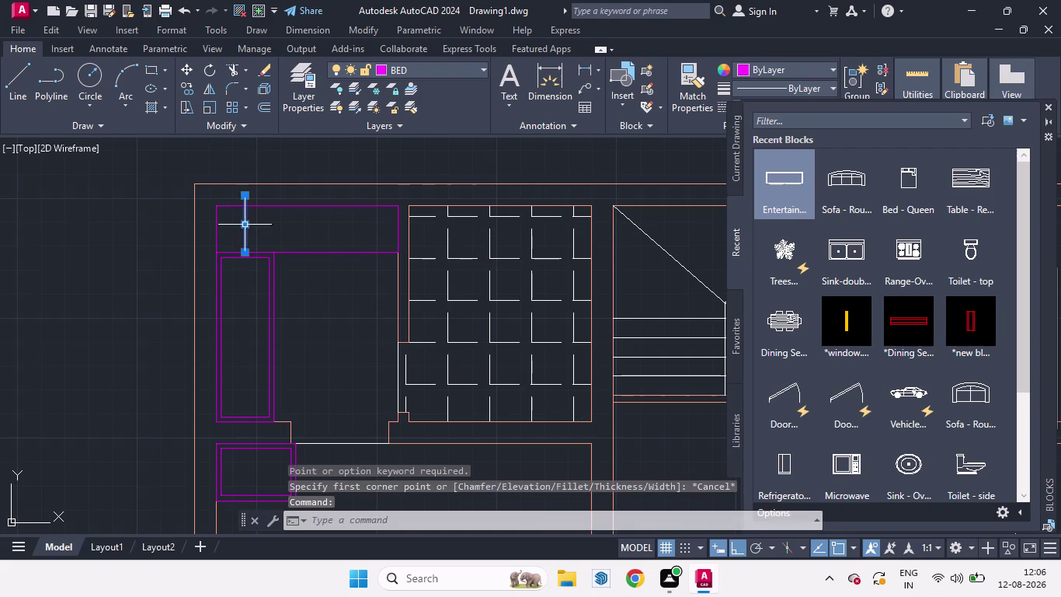
key(c)
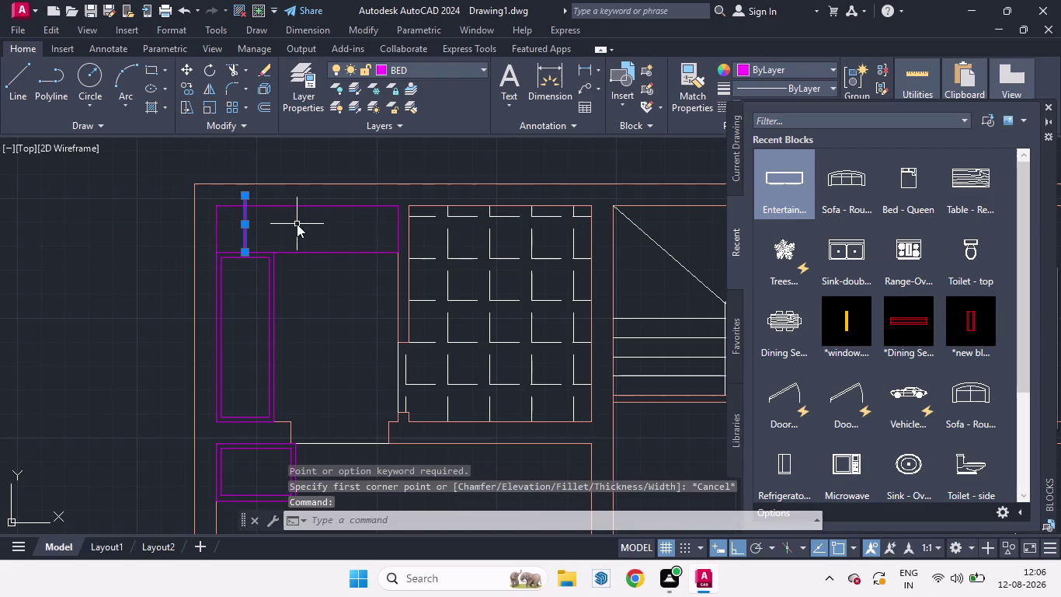
key(o)
key(Return)
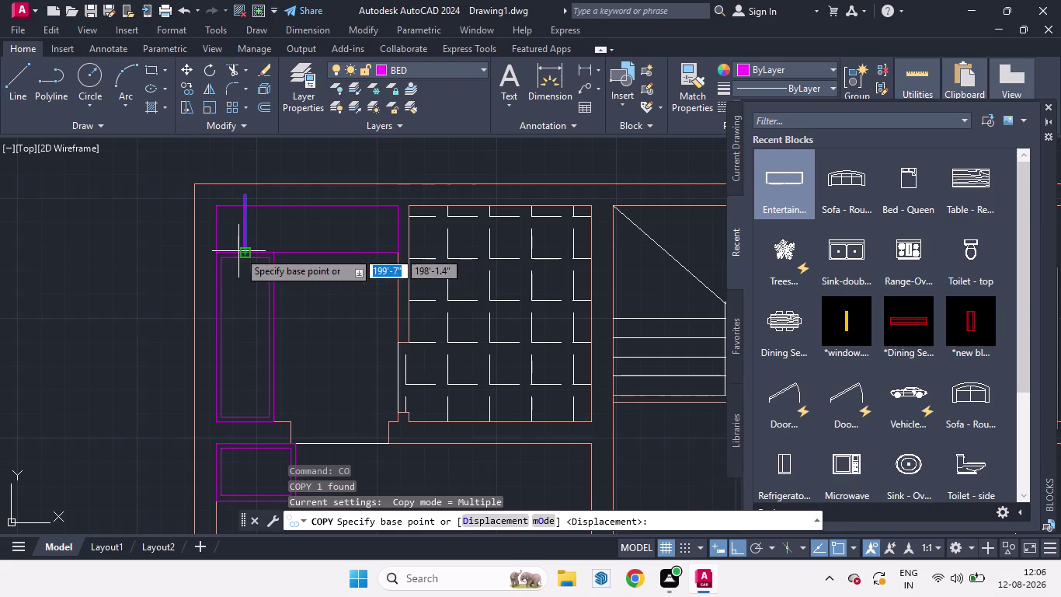
click(239, 251)
click(271, 254)
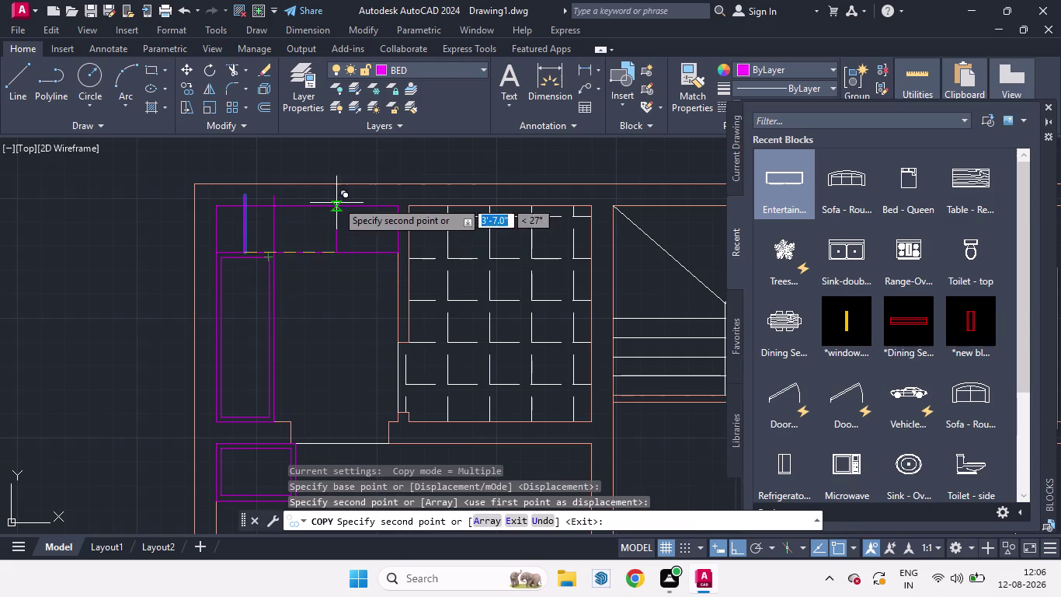
key(space)
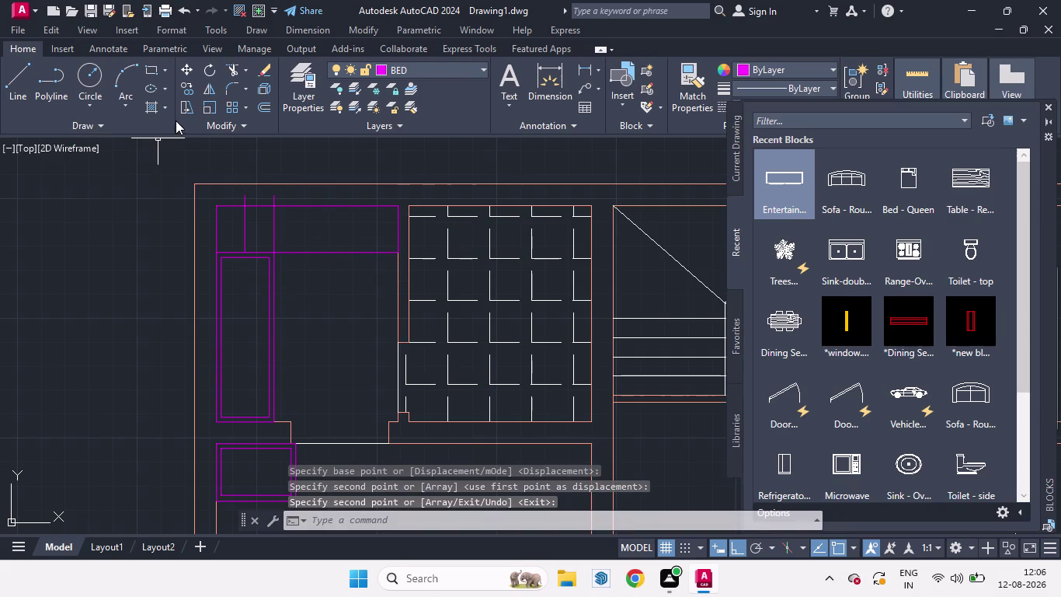
Close the Blocks palette.
scroll(down, 3)
scroll(up, 3)
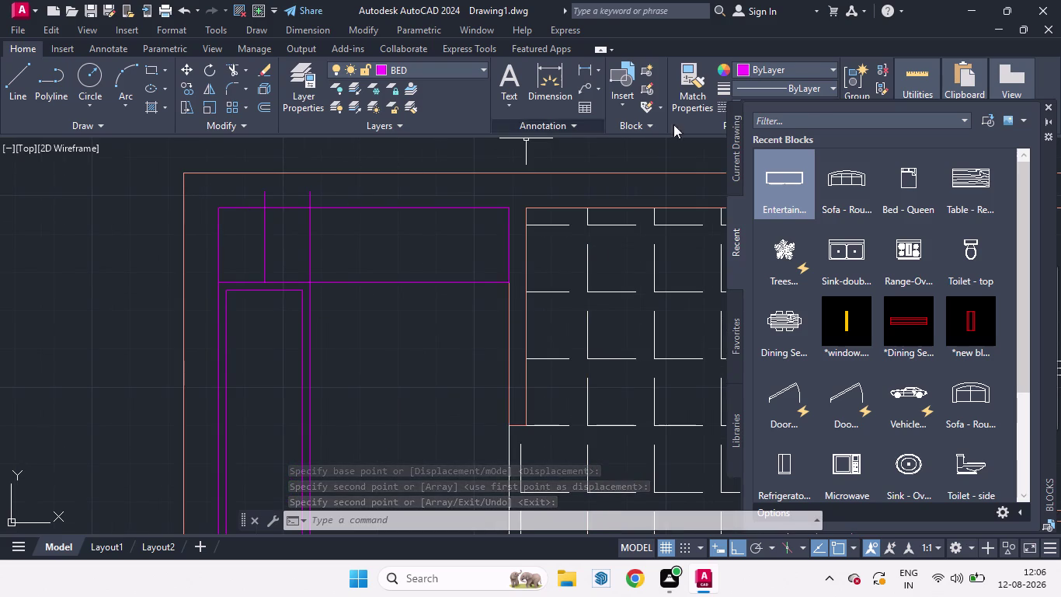
drag(804, 107, 819, 154)
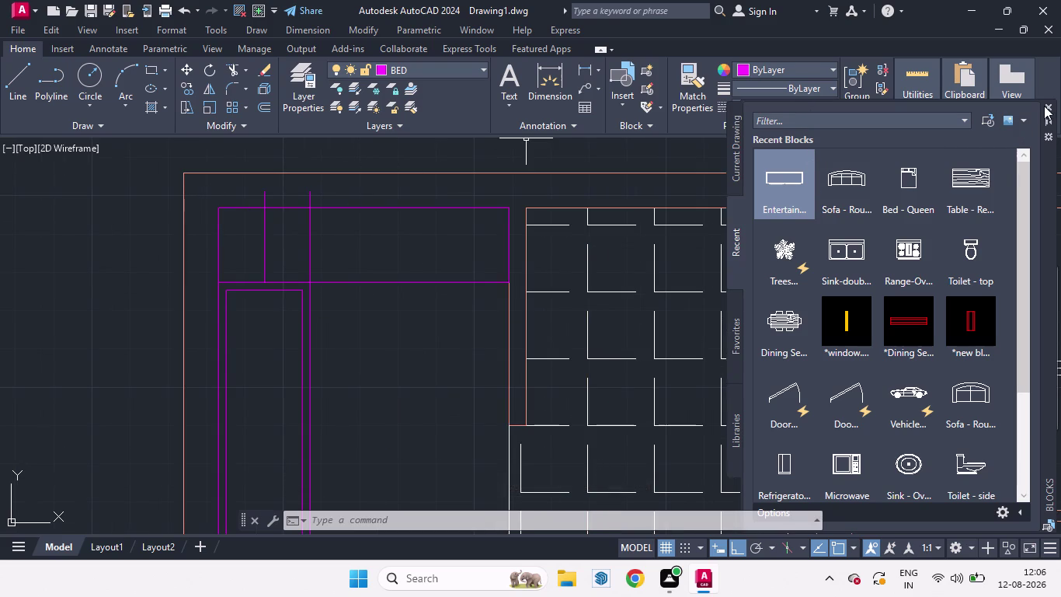
click(1046, 102)
click(829, 108)
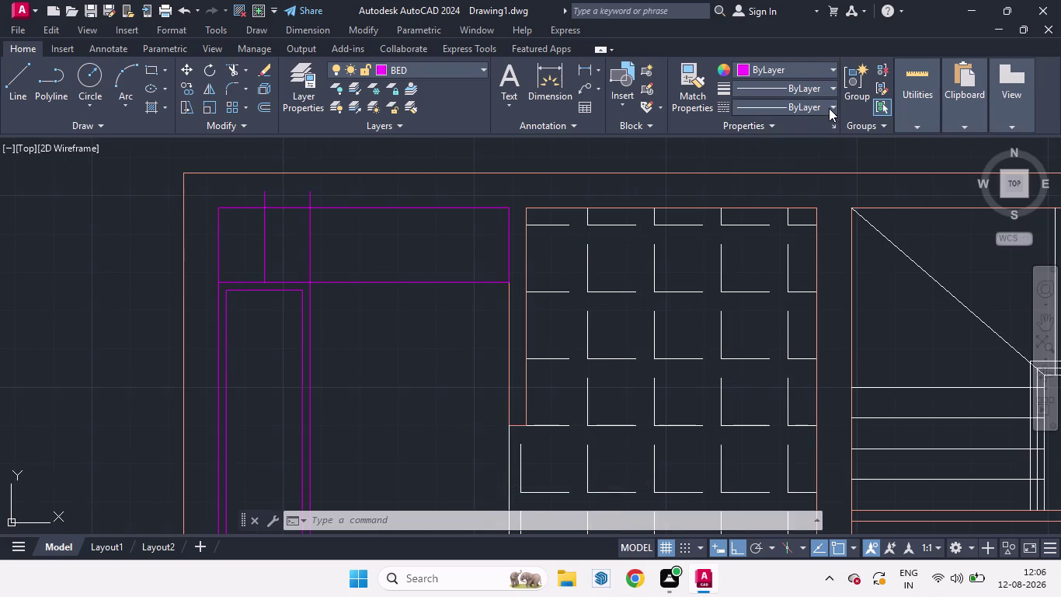
click(830, 88)
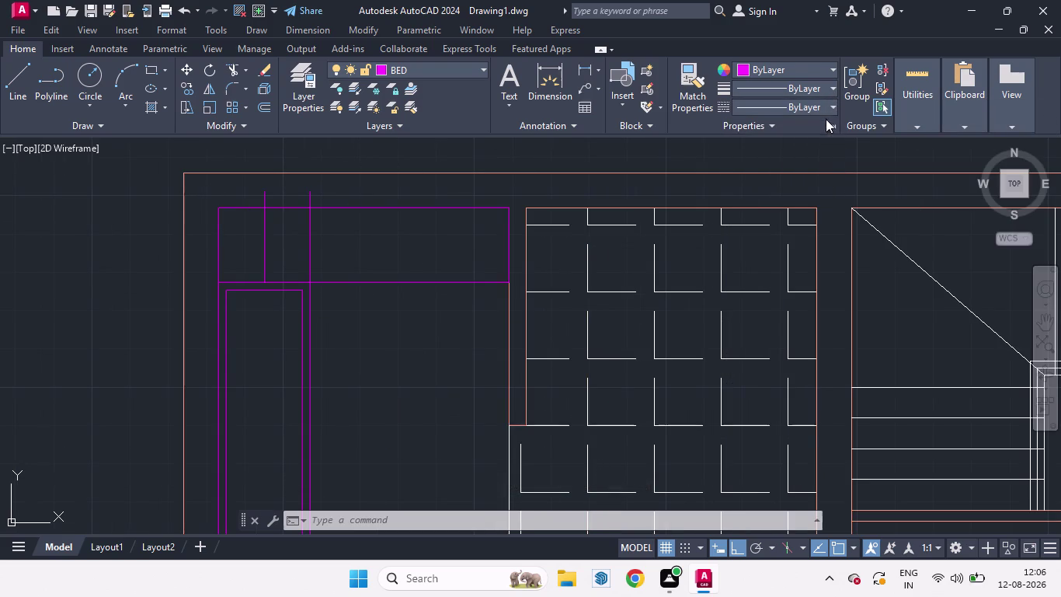
click(826, 109)
click(585, 151)
Load the ACAD_ISO02W100 ISO dash linetype through the LTY Linetype Manager.
text(LTY)
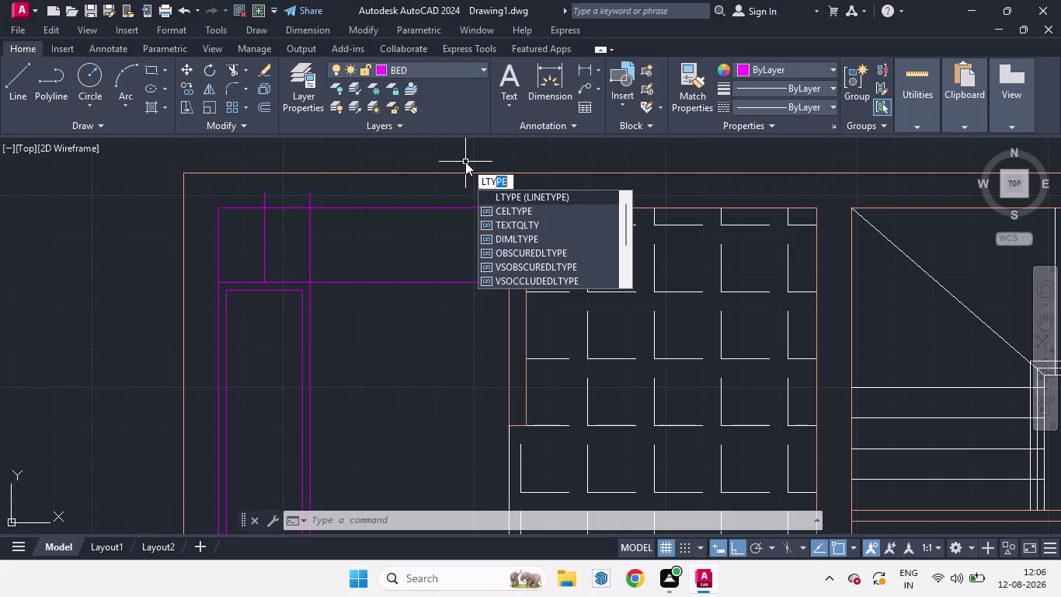
click(538, 196)
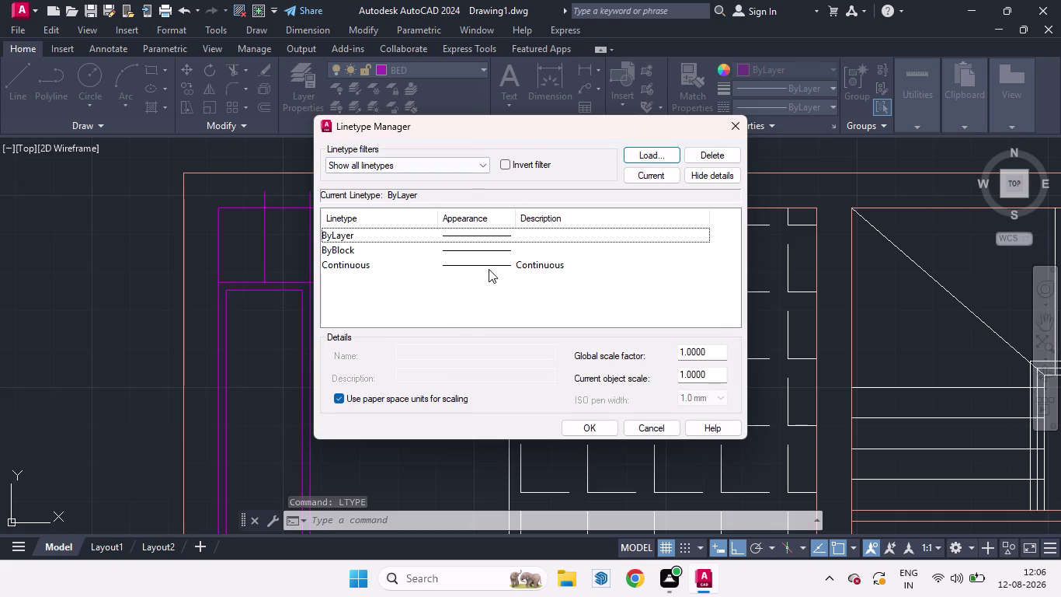
click(483, 163)
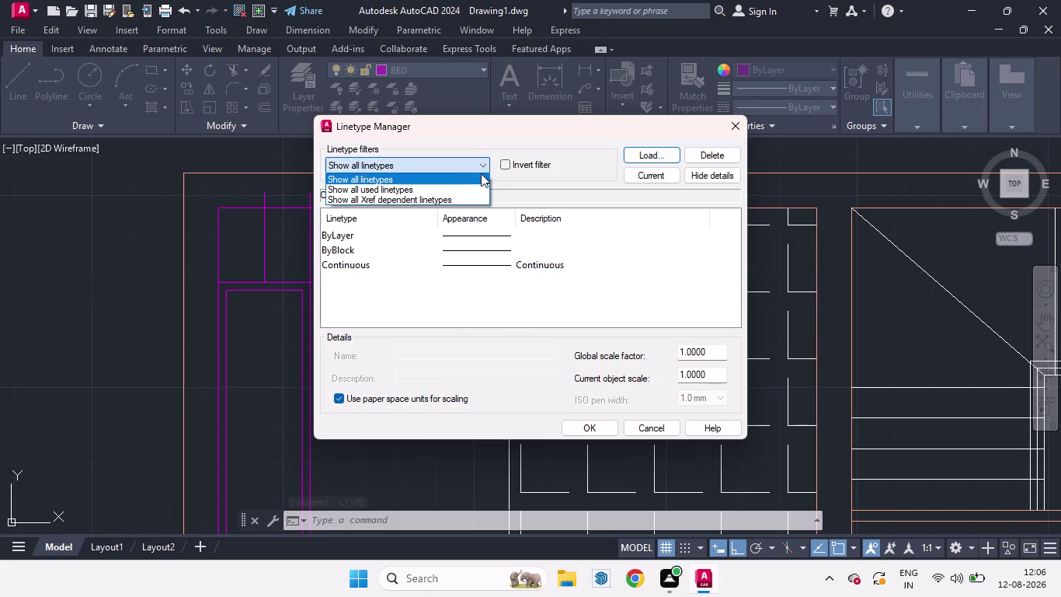
click(479, 164)
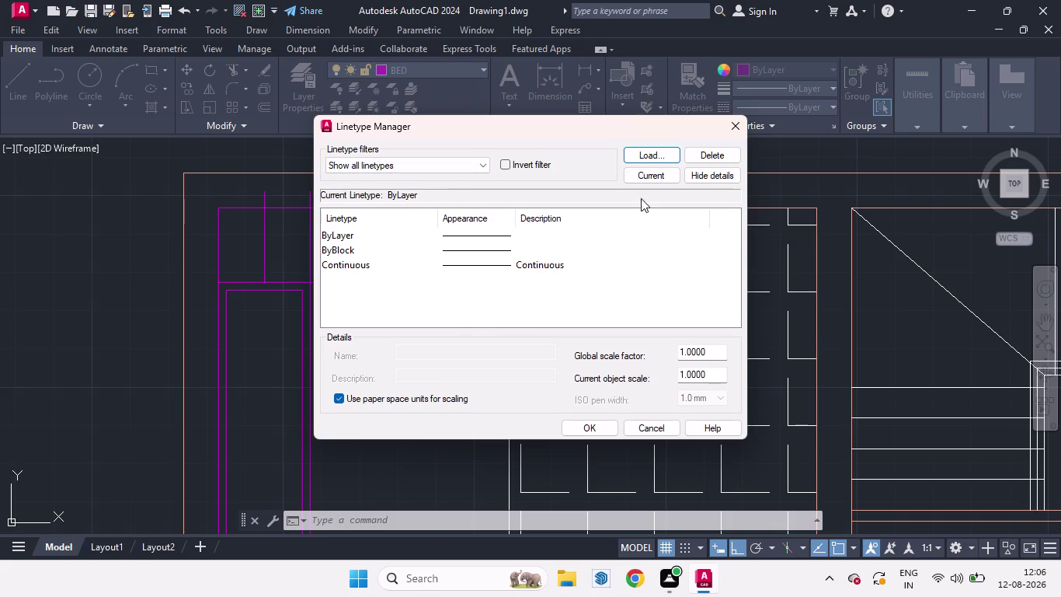
click(643, 152)
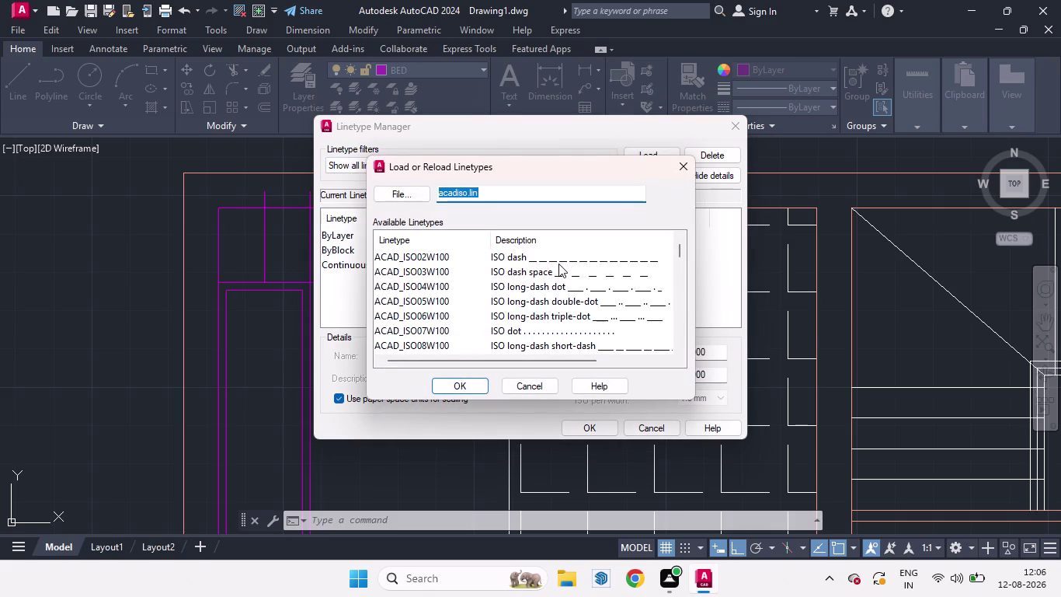
click(556, 260)
click(464, 387)
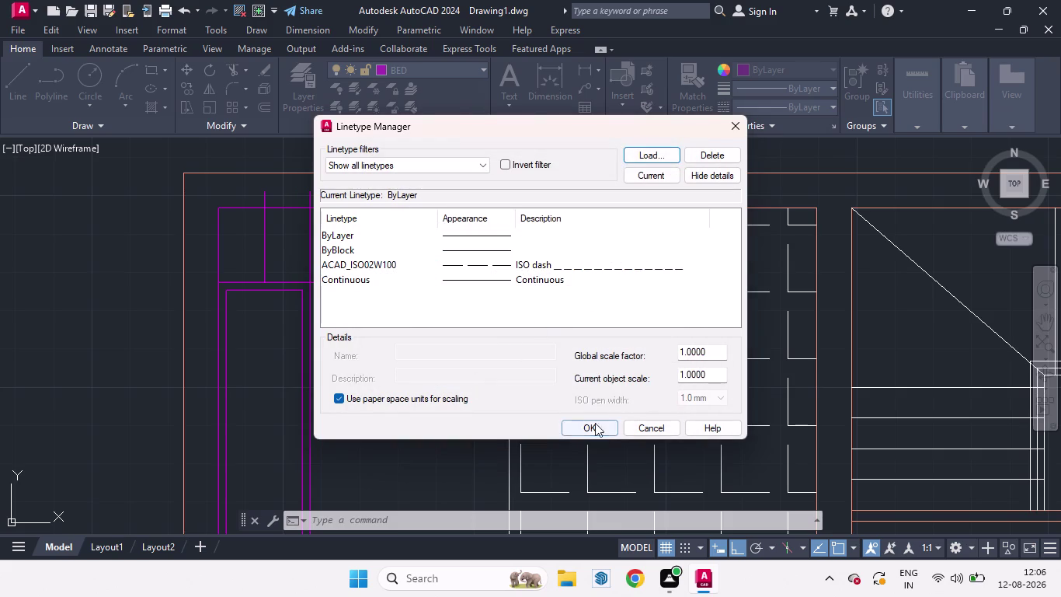
click(571, 269)
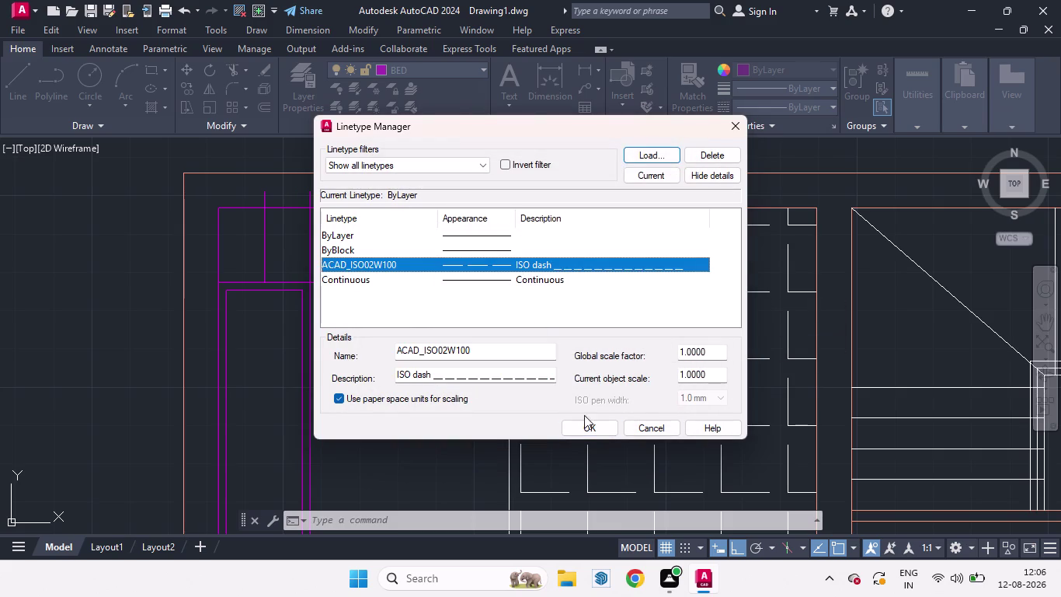
click(587, 429)
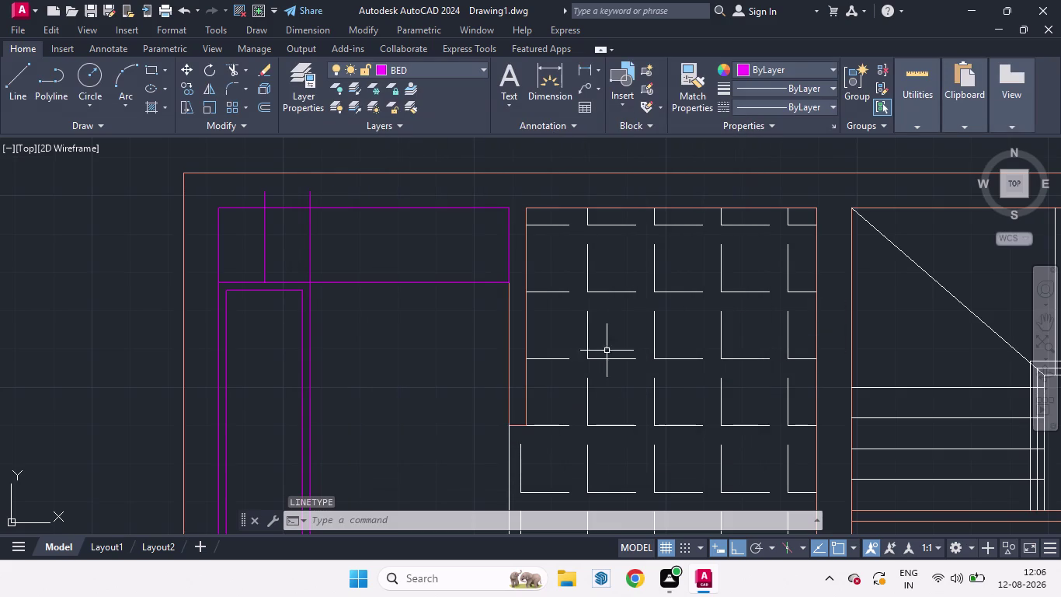
Make the dashed linetype current and draw a diagonal across the corner box.
click(834, 106)
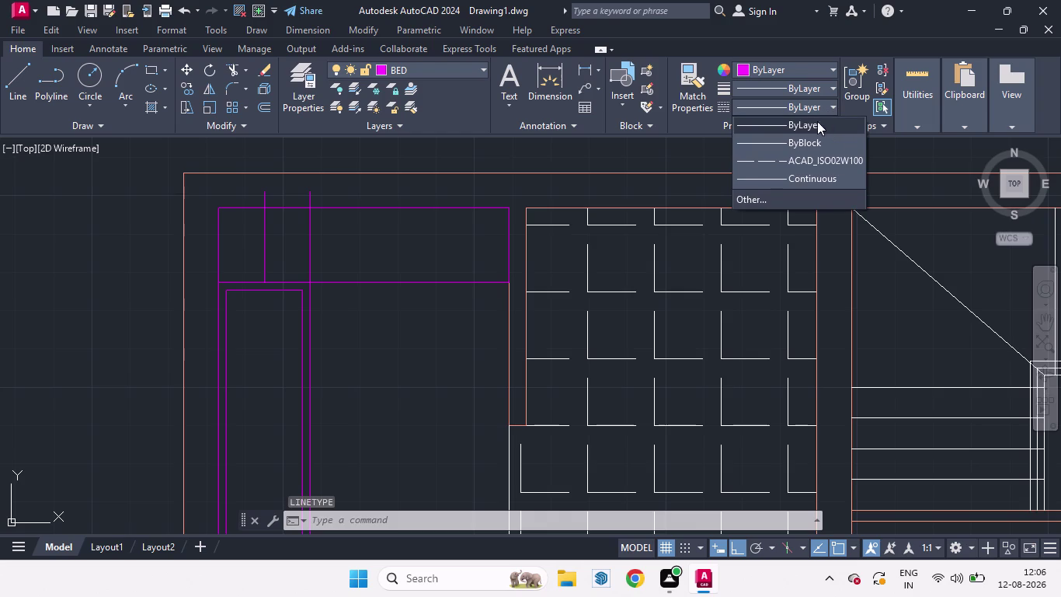
click(782, 157)
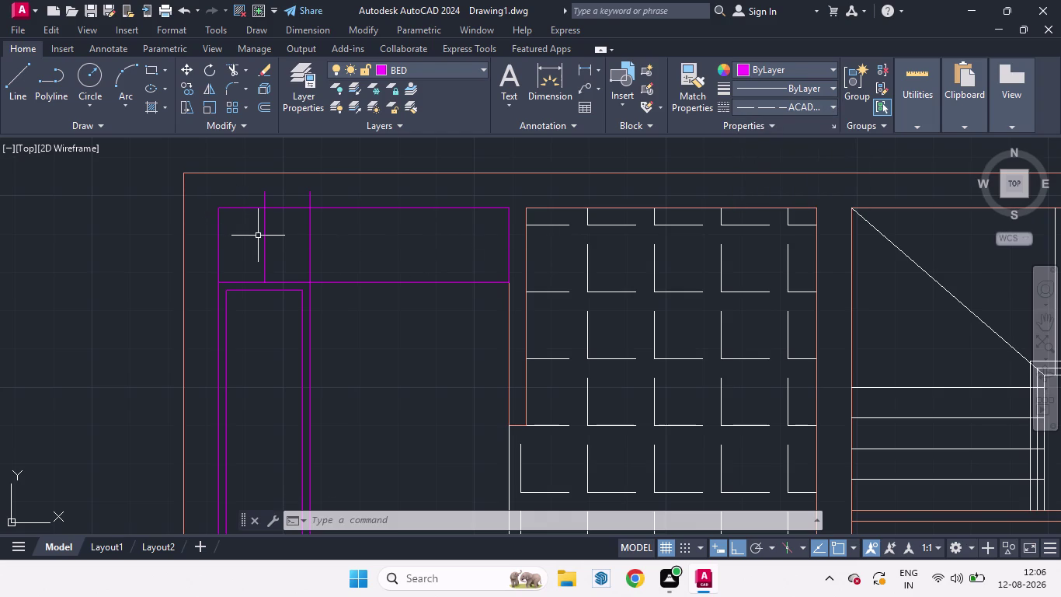
key(l)
key(Return)
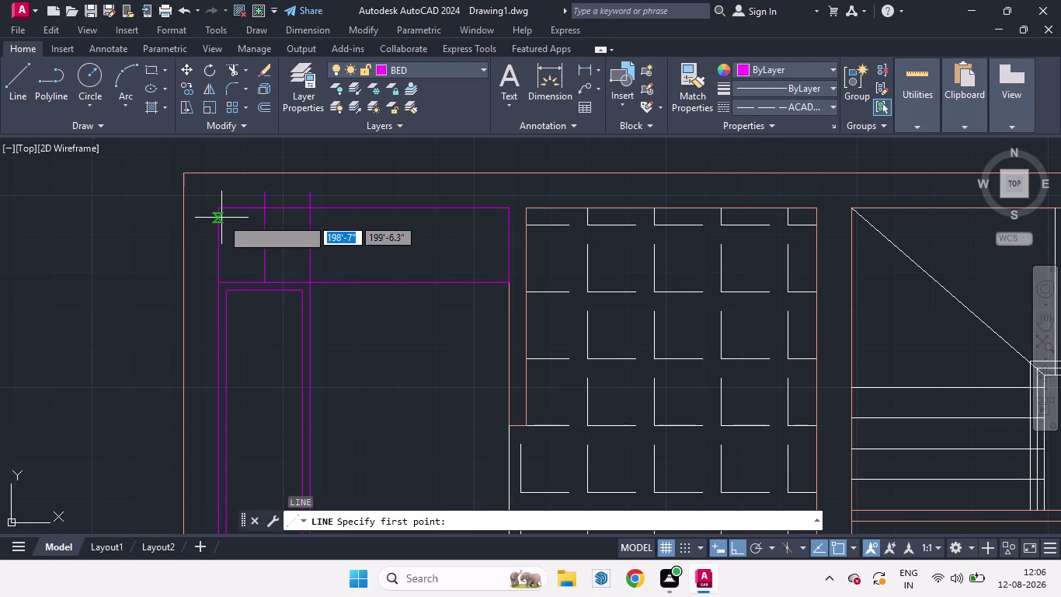
click(223, 212)
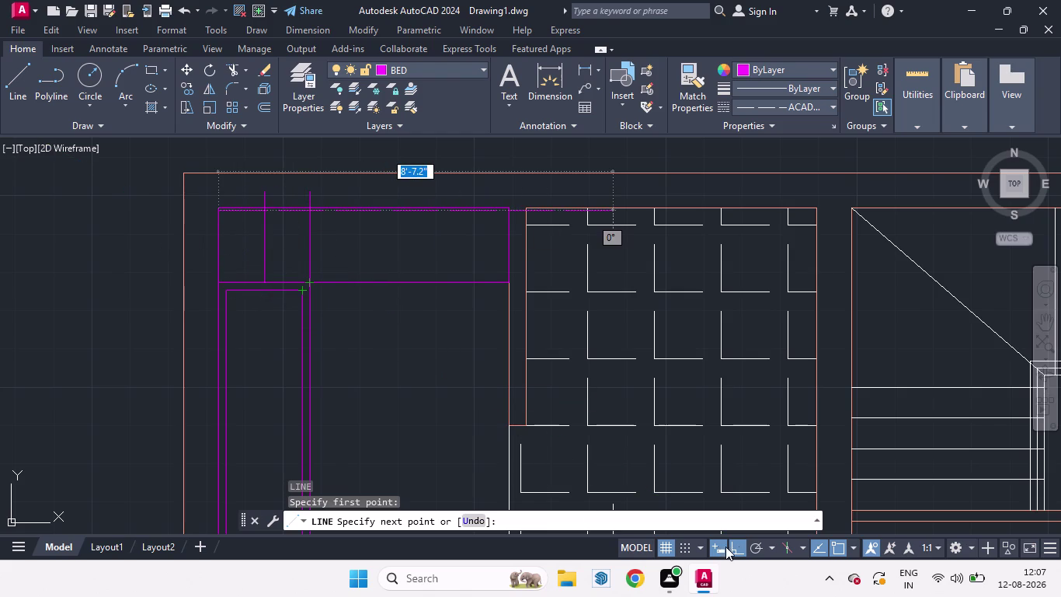
click(769, 550)
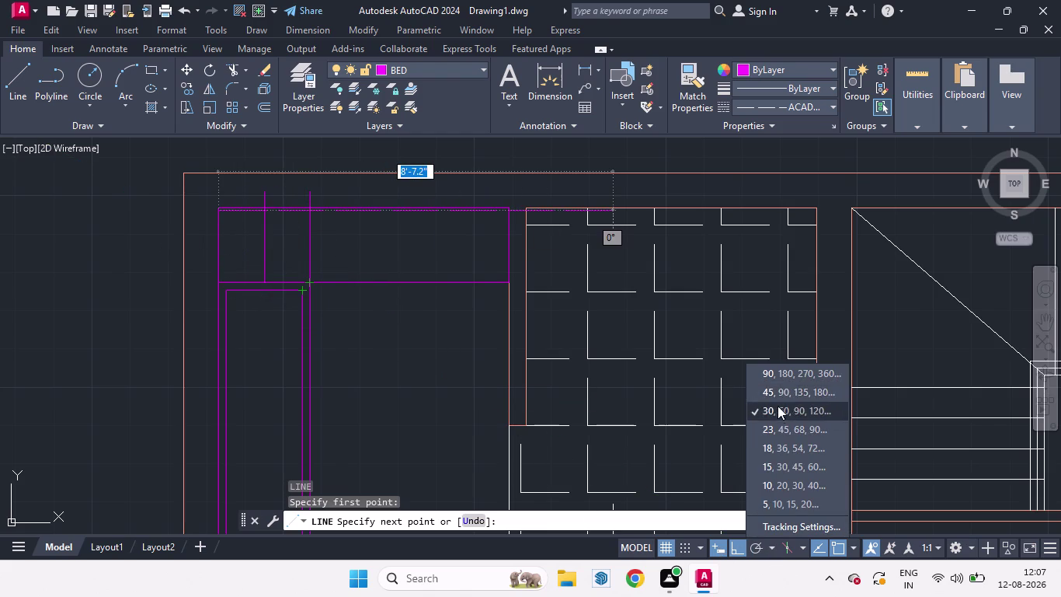
click(779, 409)
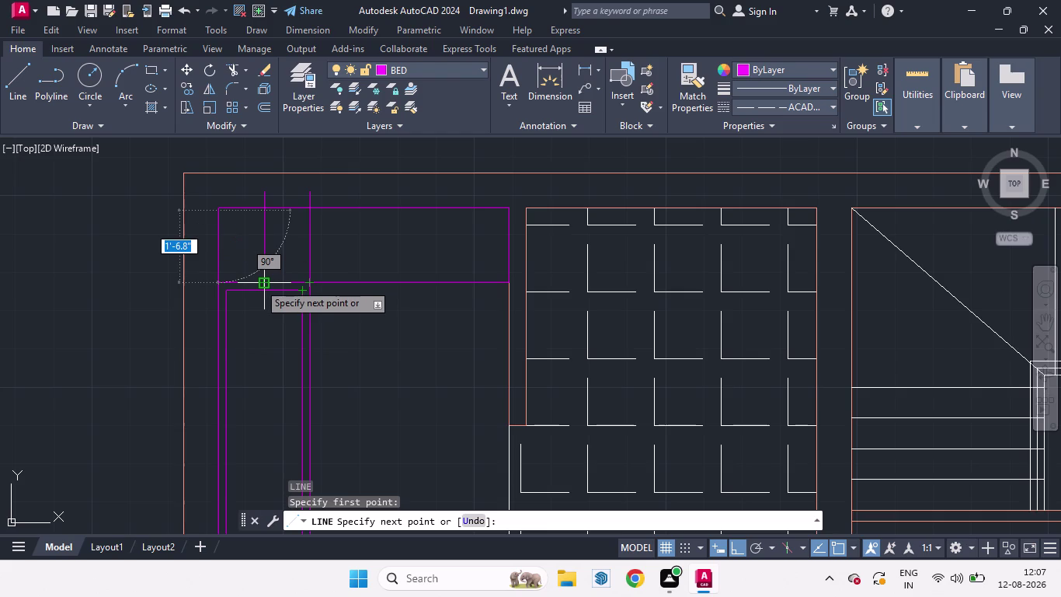
click(259, 283)
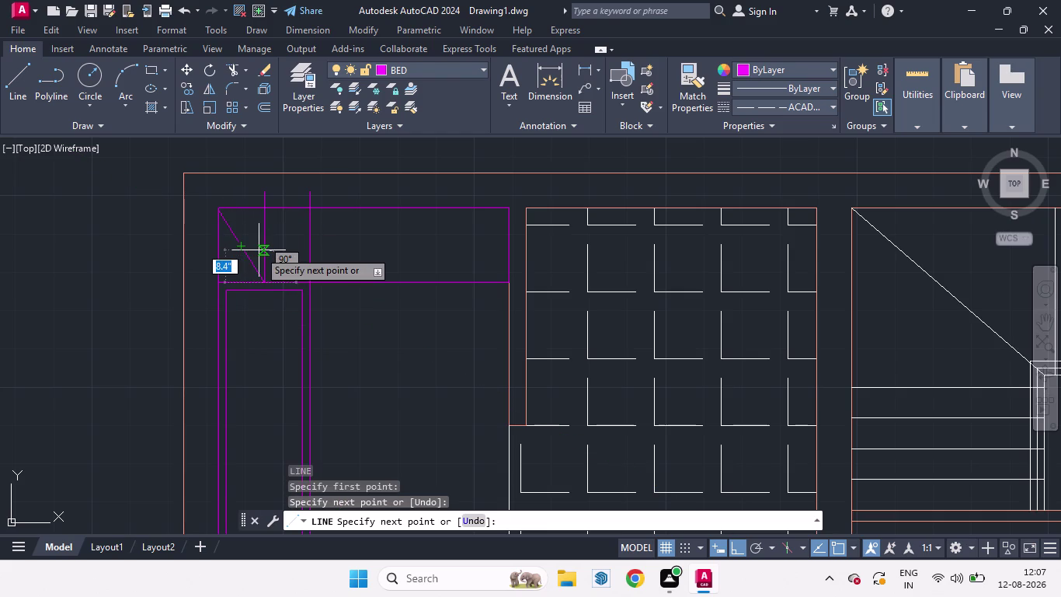
key(space)
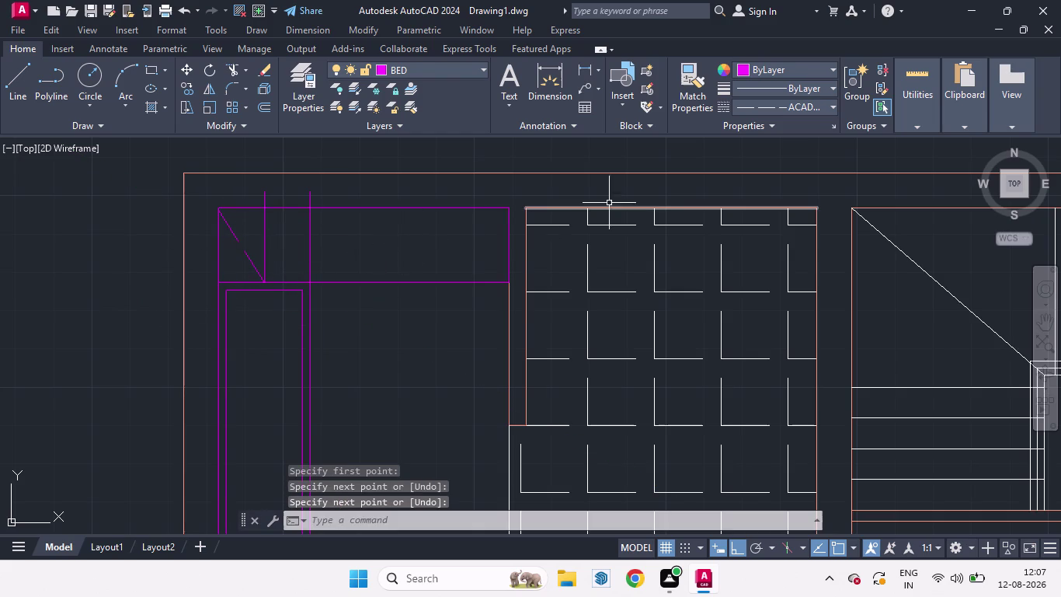
click(830, 105)
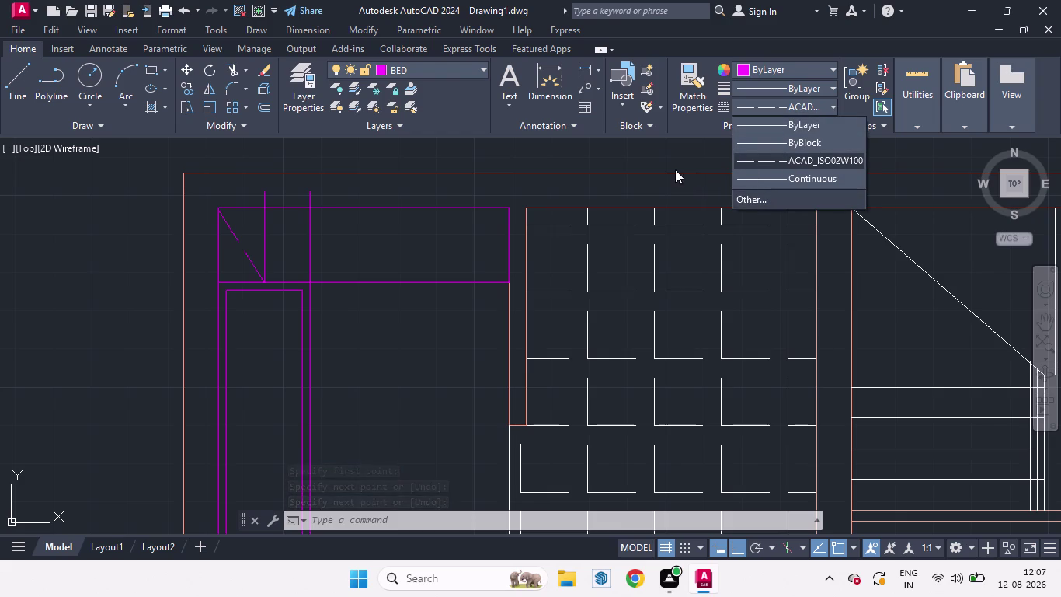
Load ACAD_ISO03W100 (ISO dash space) via LTY and close the Linetype Manager.
click(654, 157)
text(L)
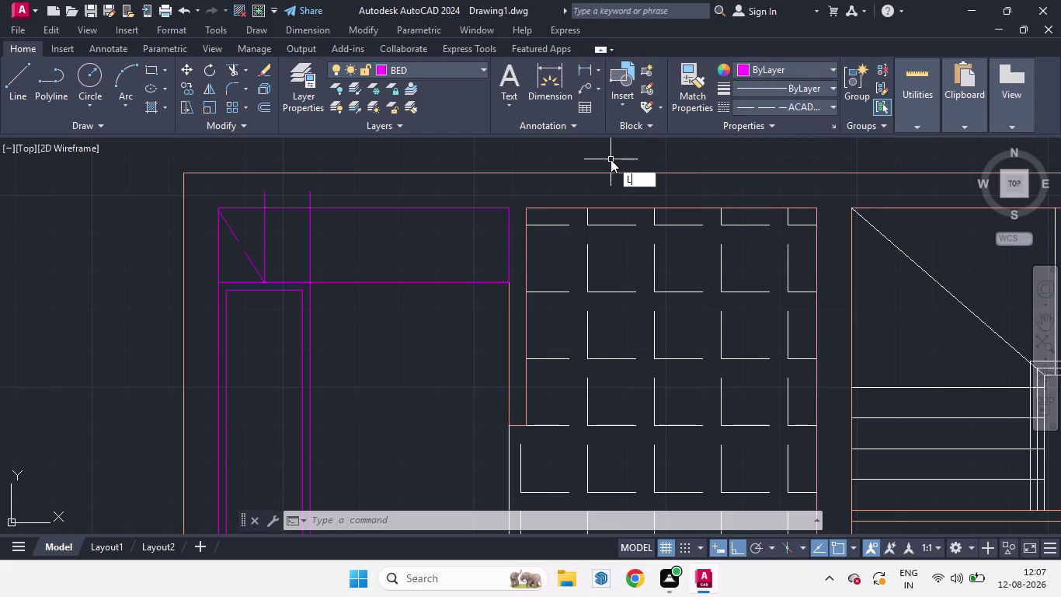
text(TY)
key(Return)
click(641, 157)
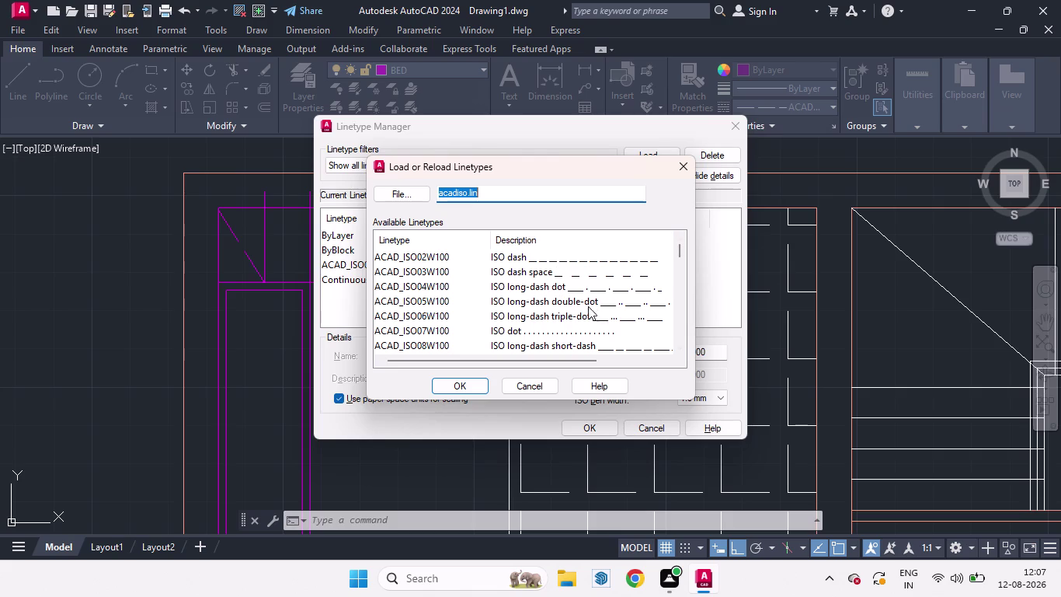
scroll(down, 3)
scroll(up, 3)
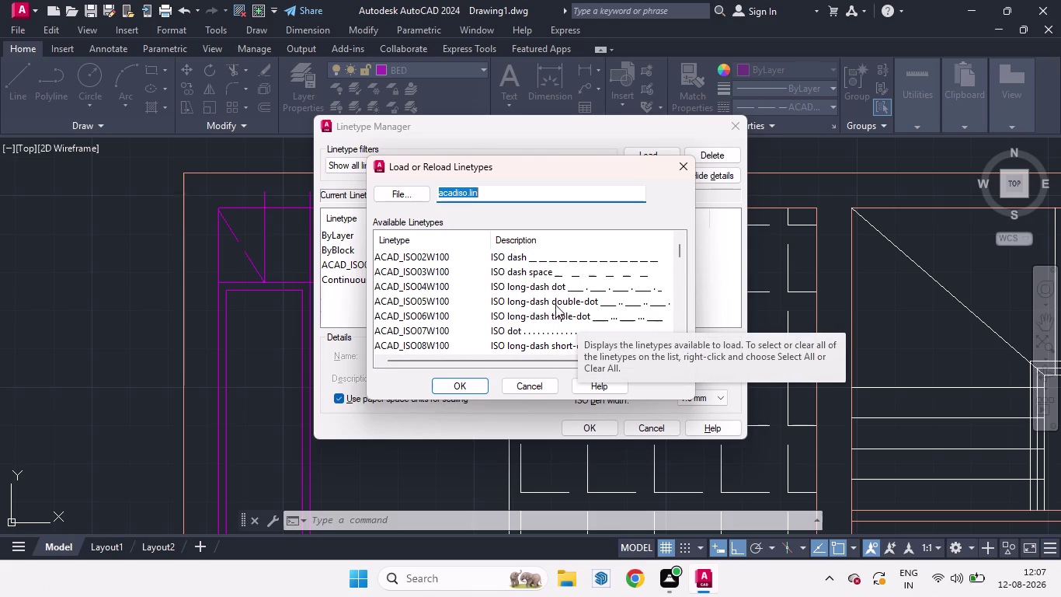
click(560, 274)
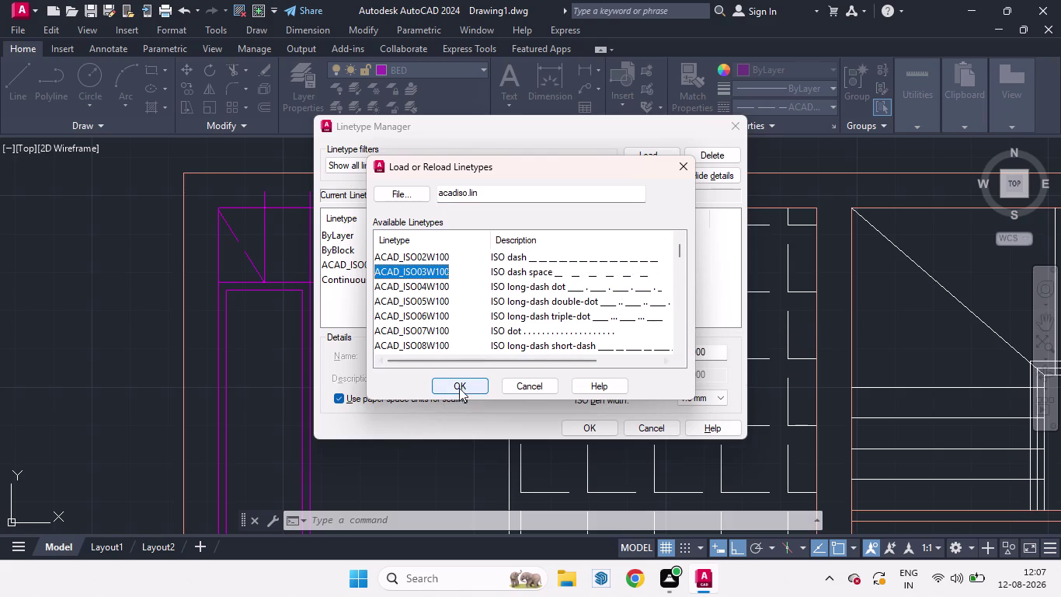
click(456, 388)
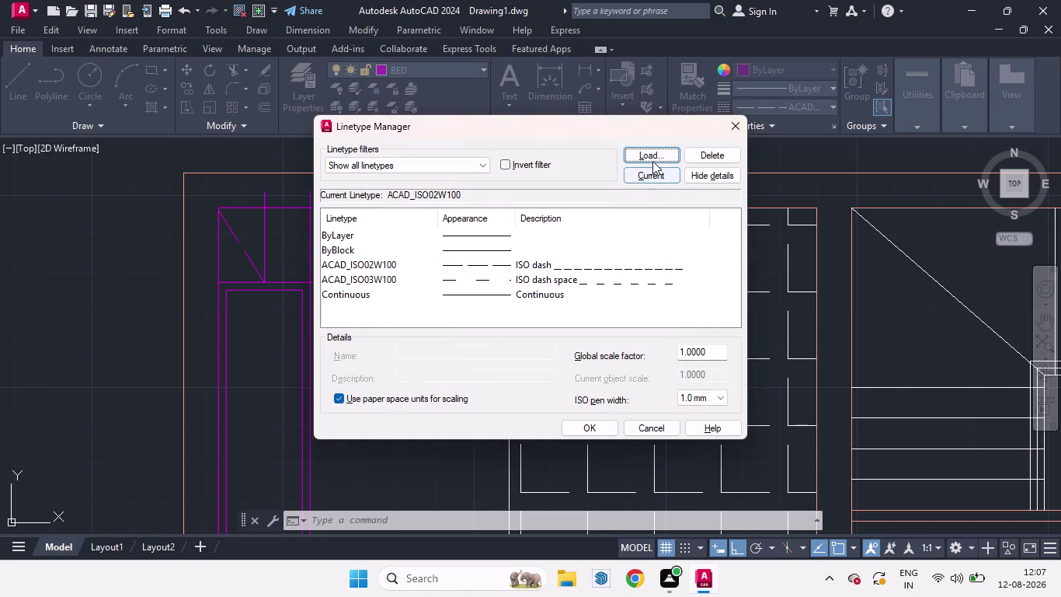
click(594, 423)
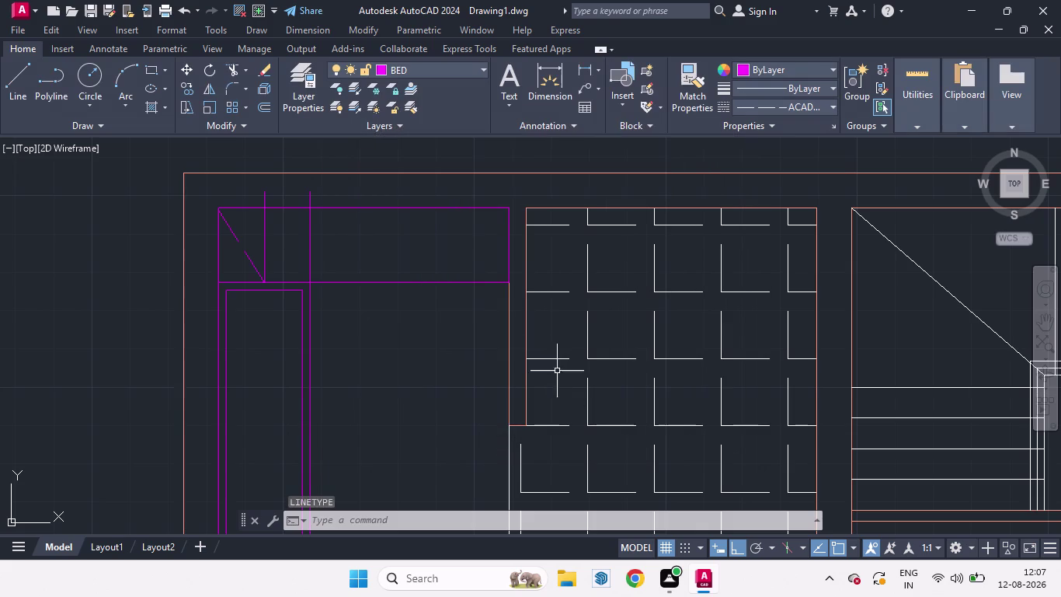
click(829, 106)
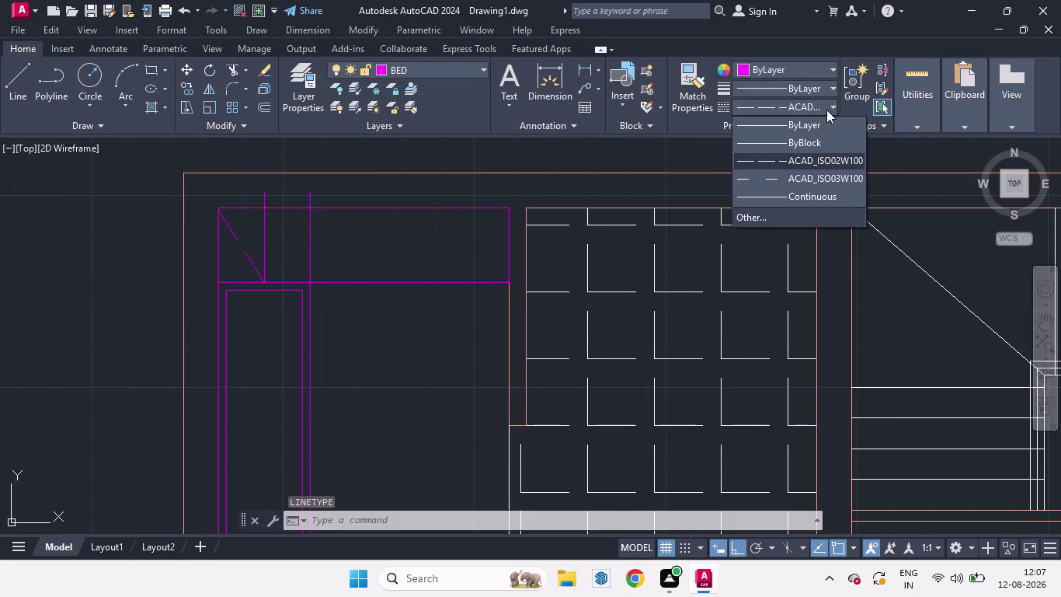
click(767, 177)
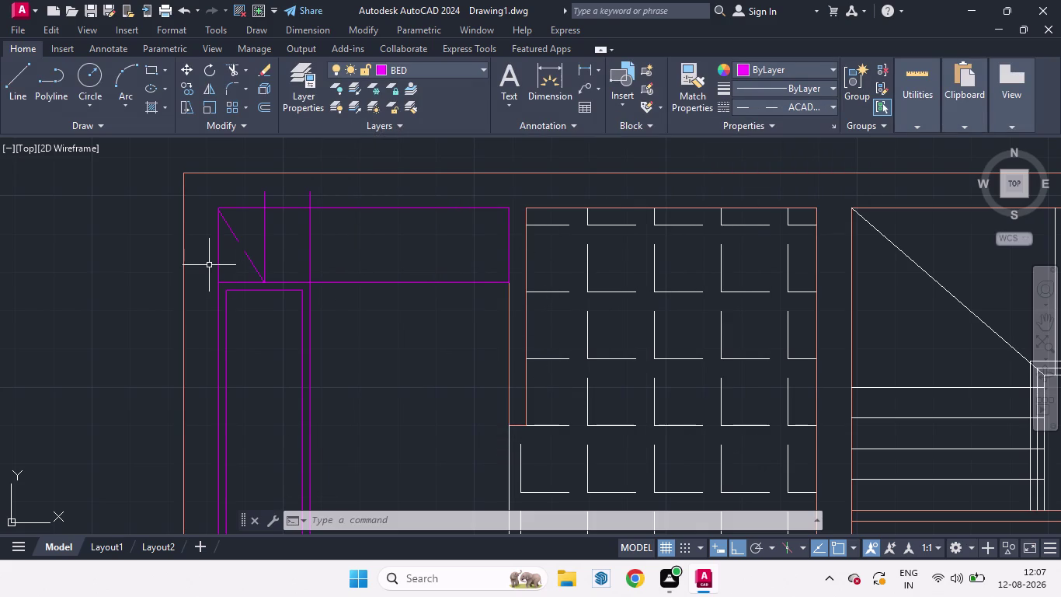
key(l)
key(Return)
scroll(up, 3)
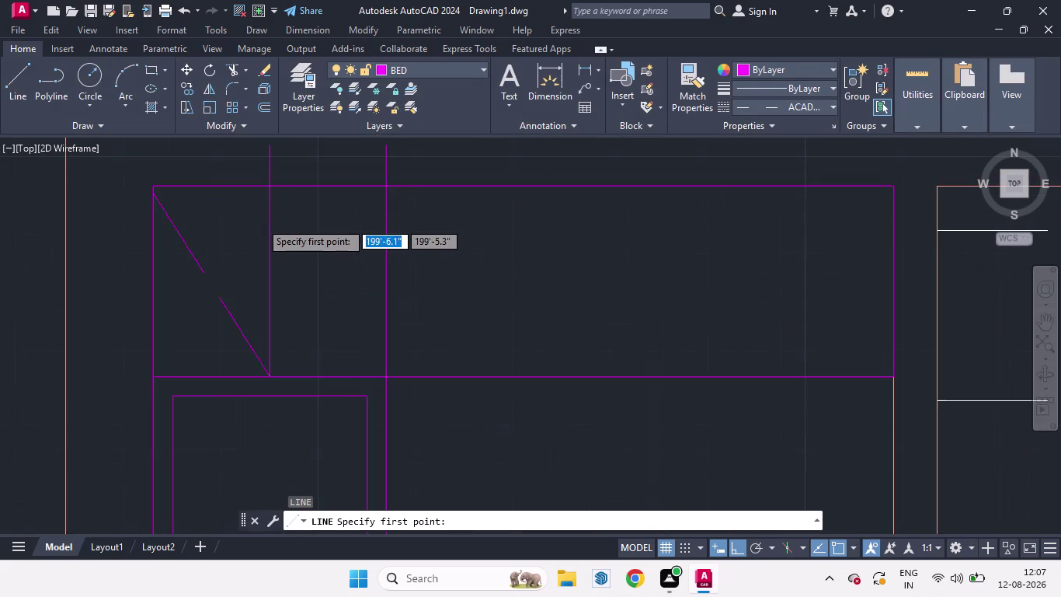
click(277, 169)
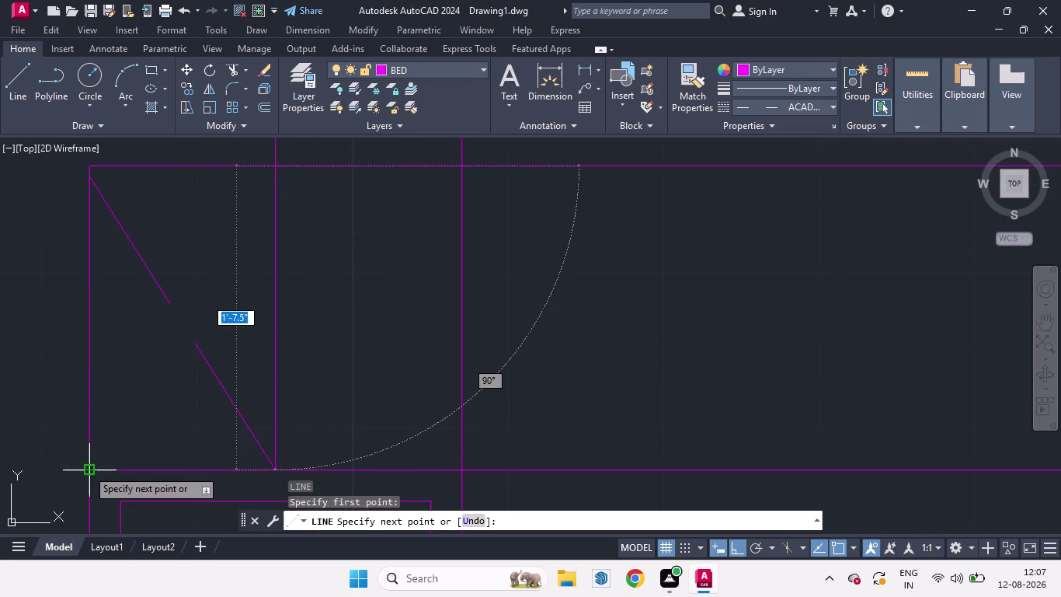
click(772, 106)
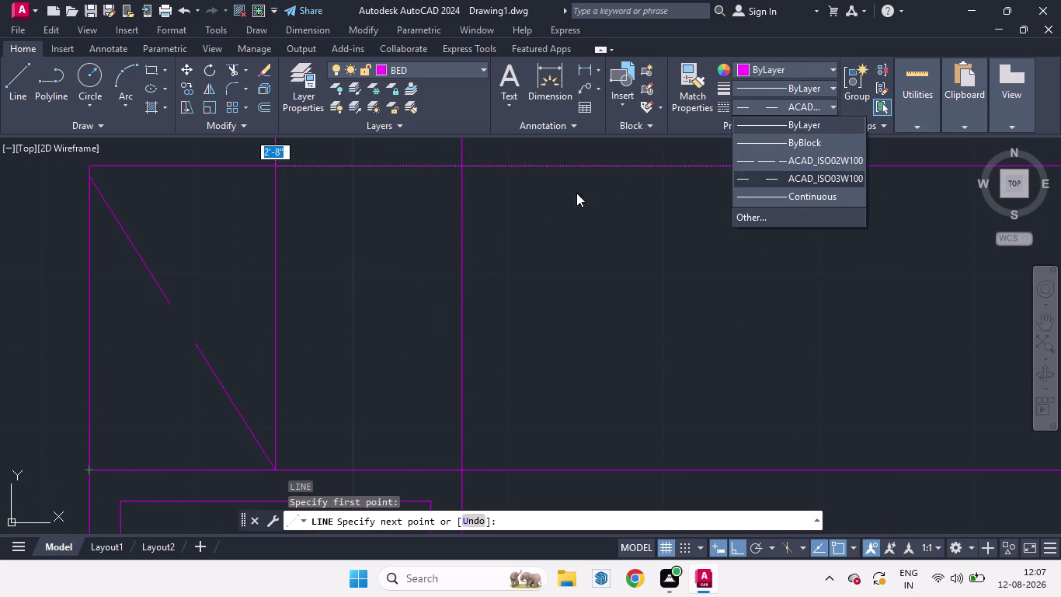
click(800, 173)
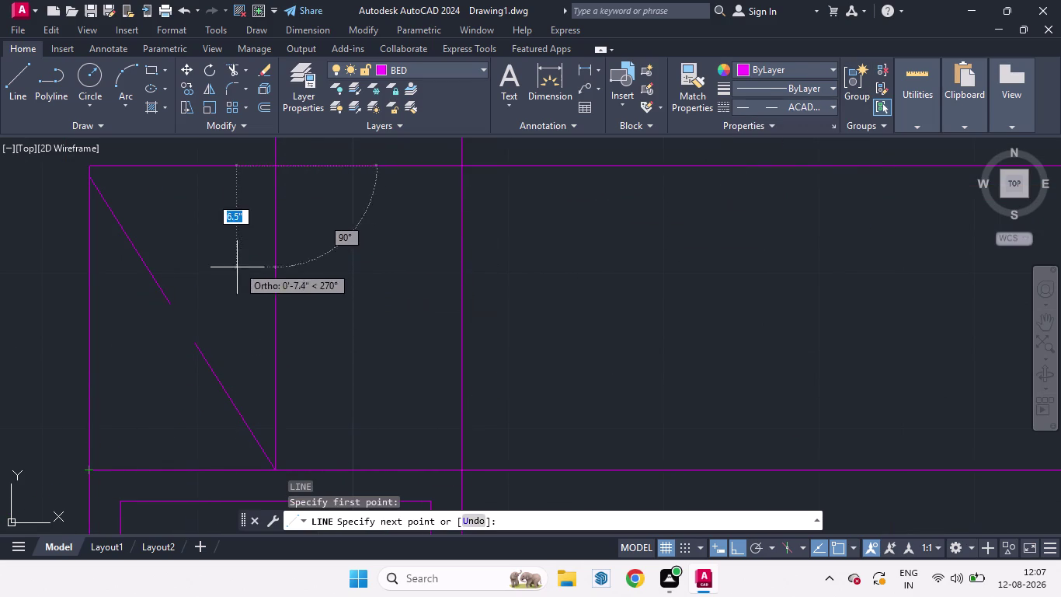
click(460, 309)
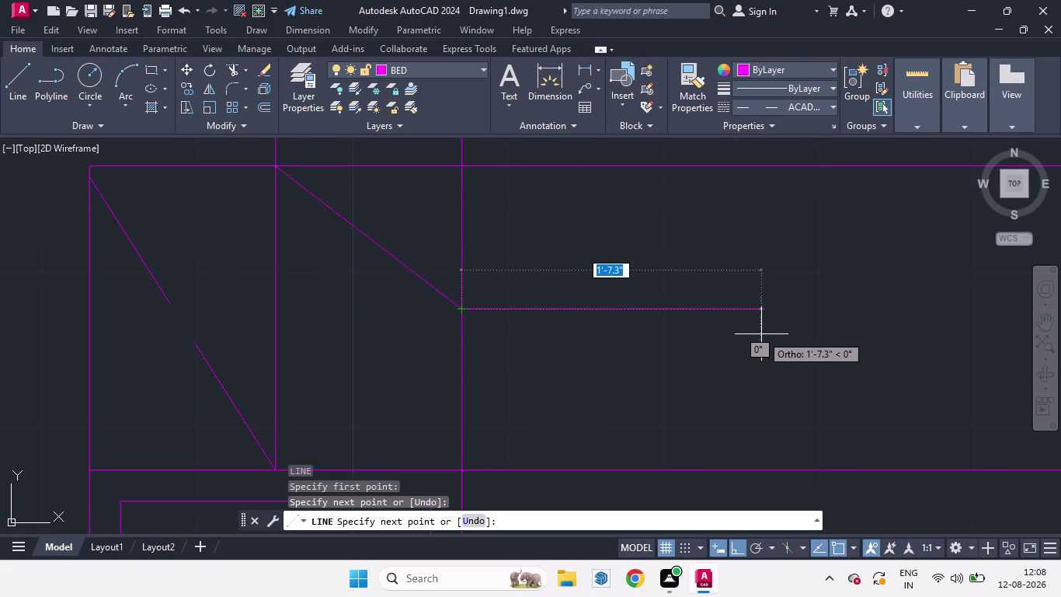
key(Escape)
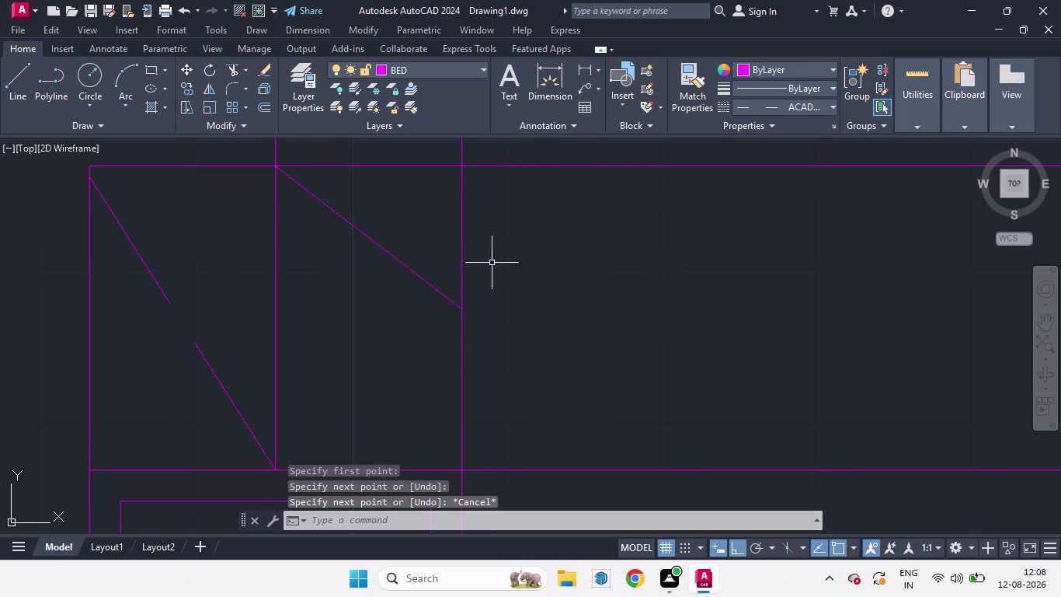
click(406, 267)
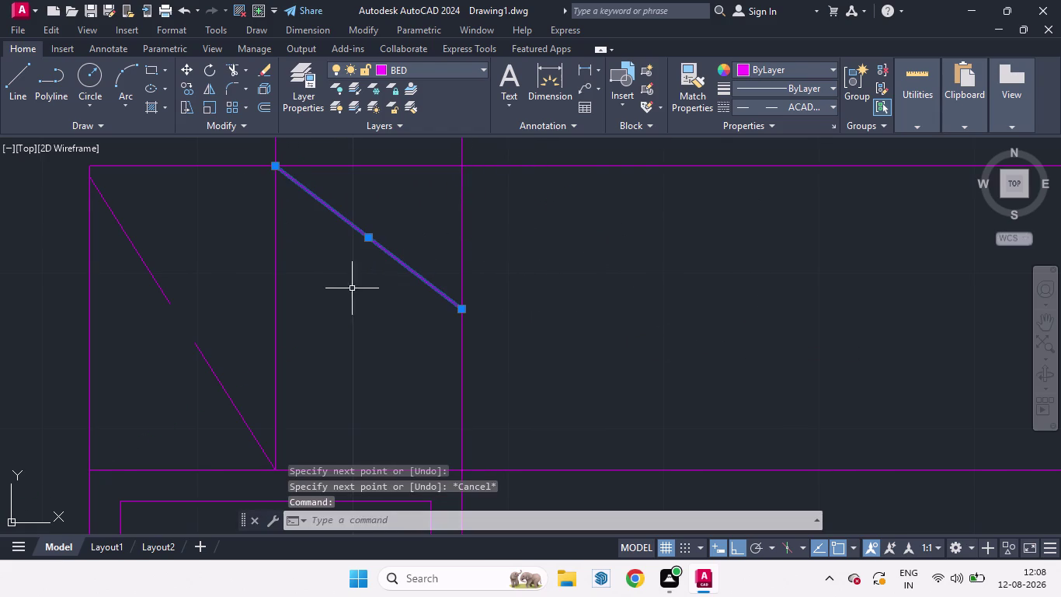
key(Delete)
scroll(down, 3)
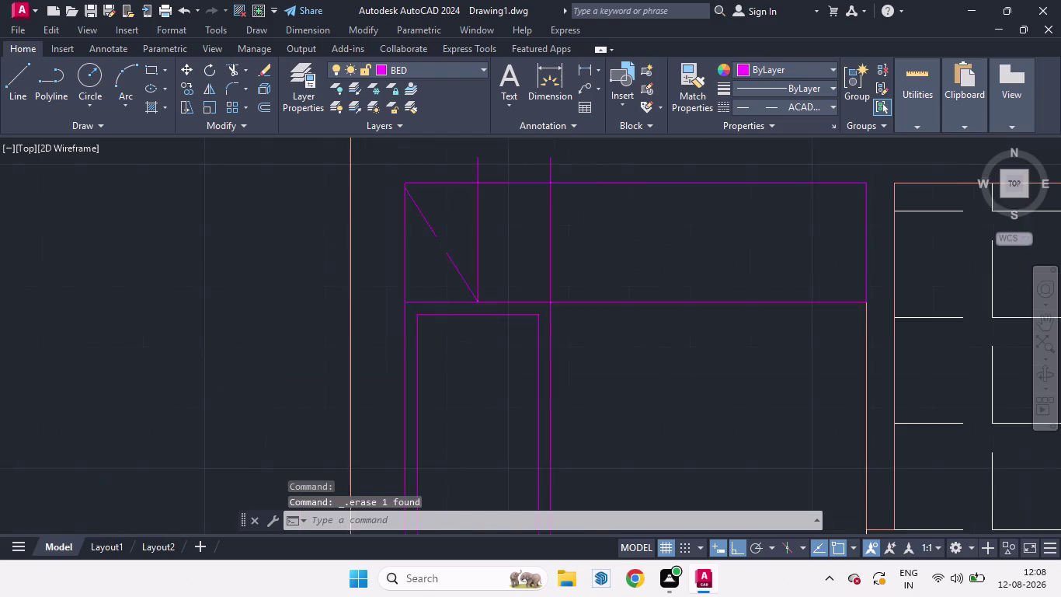
Trim the two line stubs poking above the corner box.
scroll(down, 3)
scroll(up, 3)
scroll(down, 3)
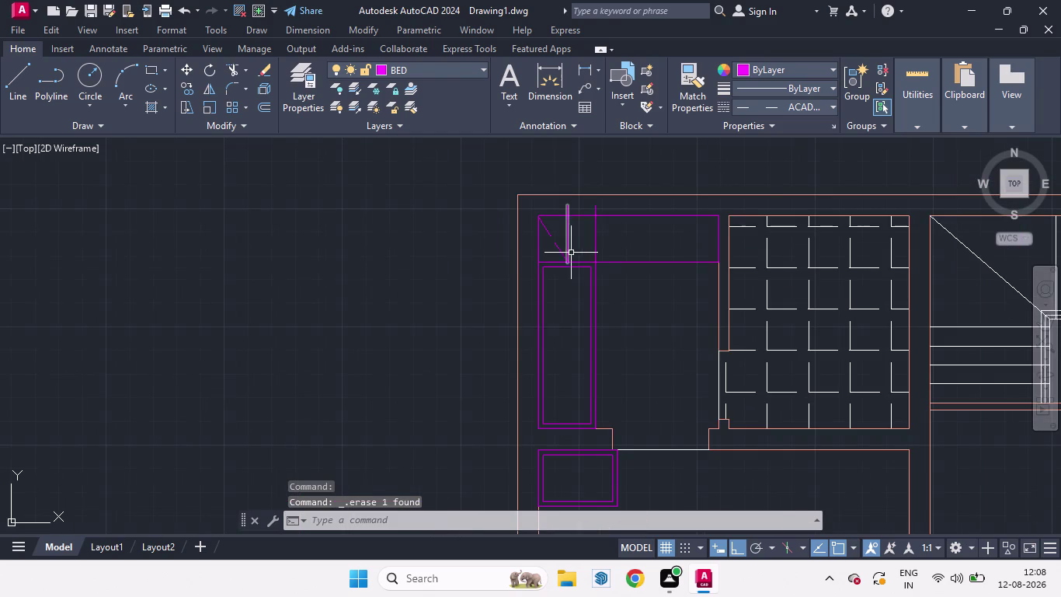
key(t)
key(r)
key(Return)
key(Return)
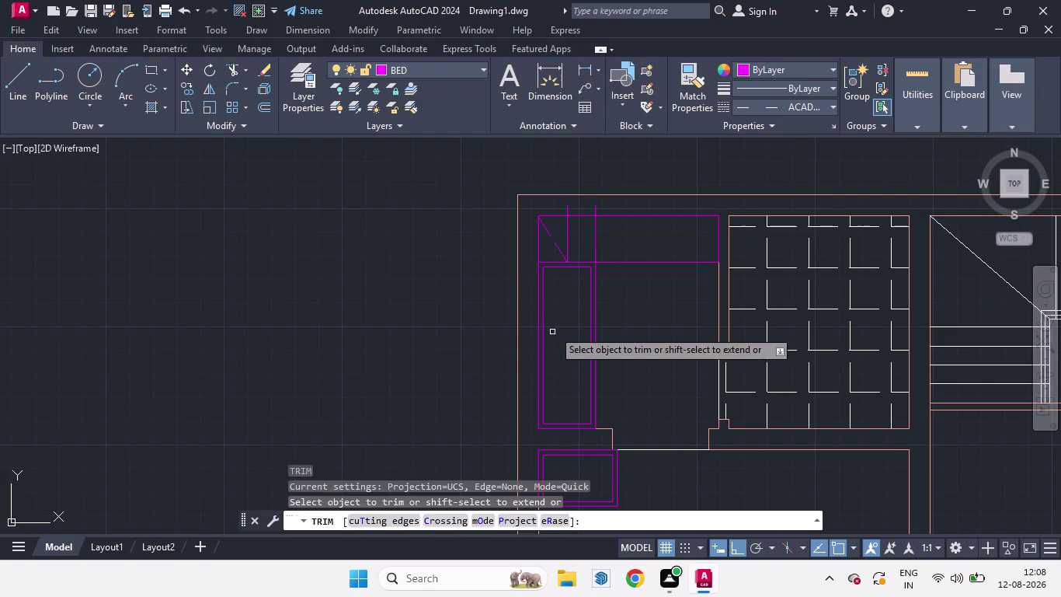
scroll(up, 3)
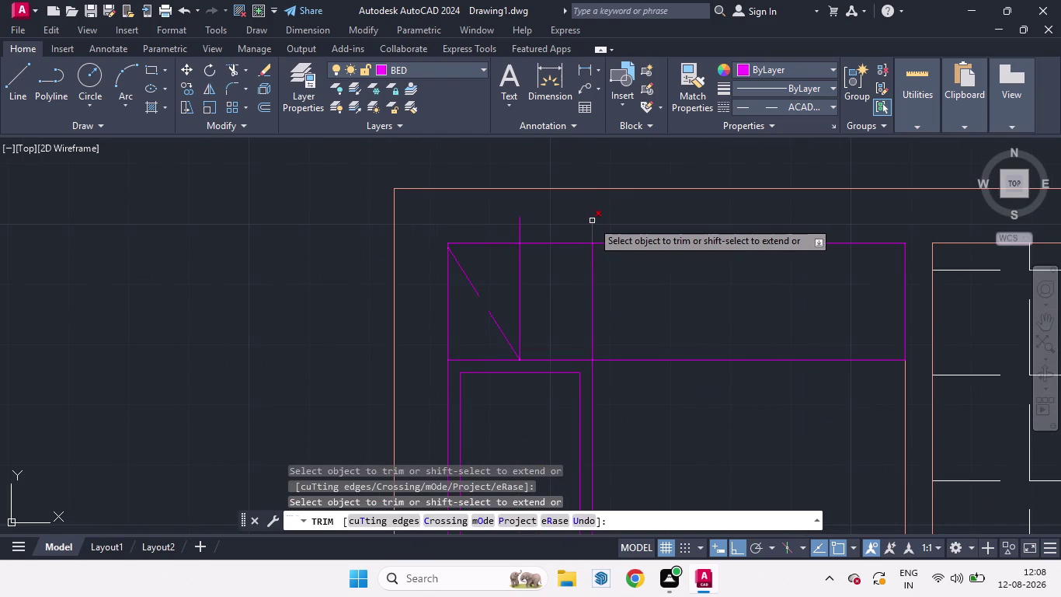
click(592, 221)
click(521, 223)
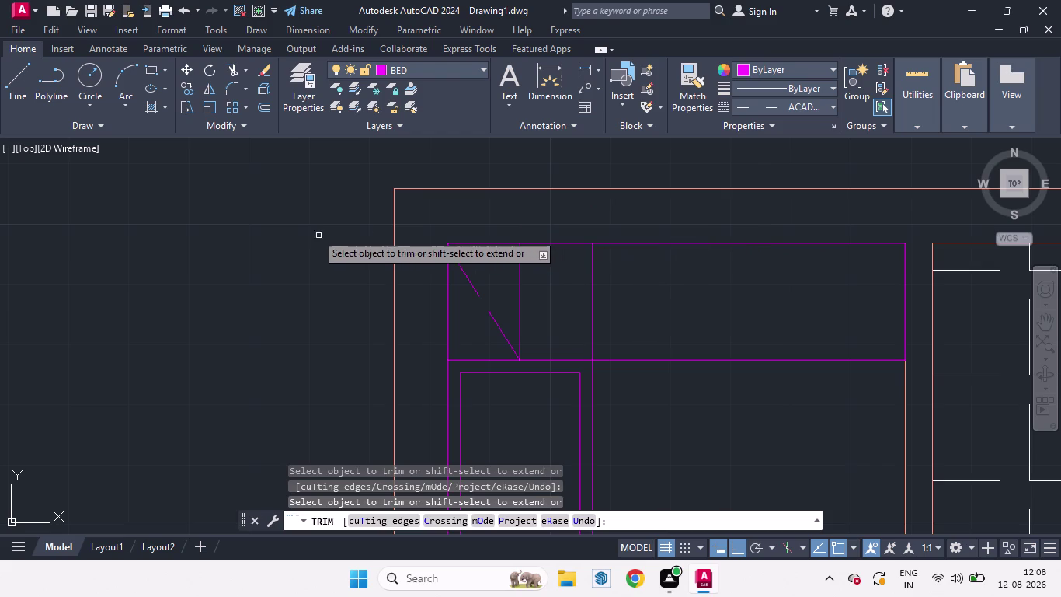
key(space)
scroll(down, 3)
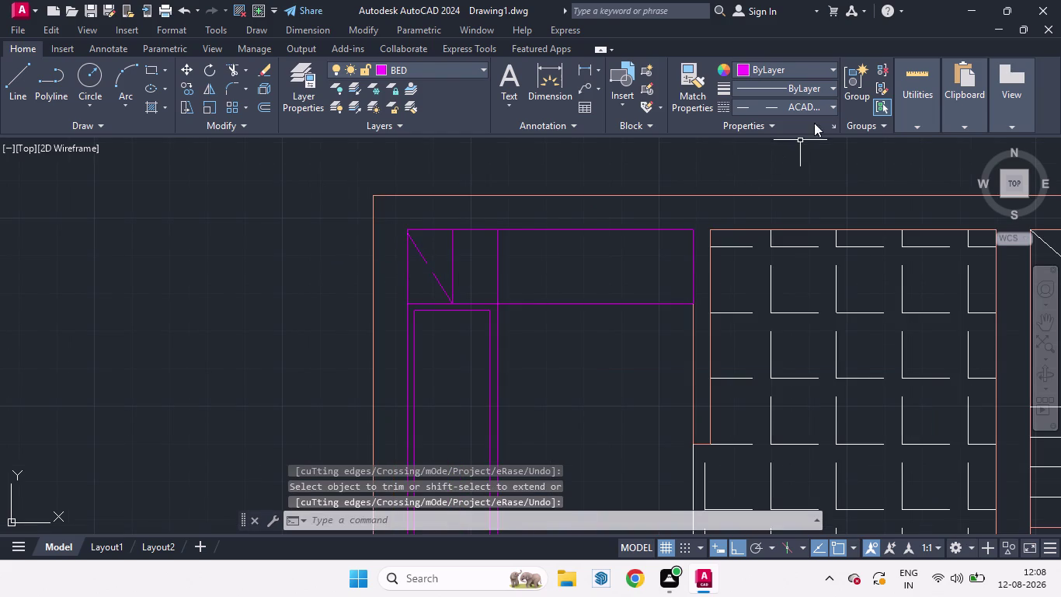
Draw the opposite dashed diagonal in ACAD_ISO02W100, completing the X.
click(755, 101)
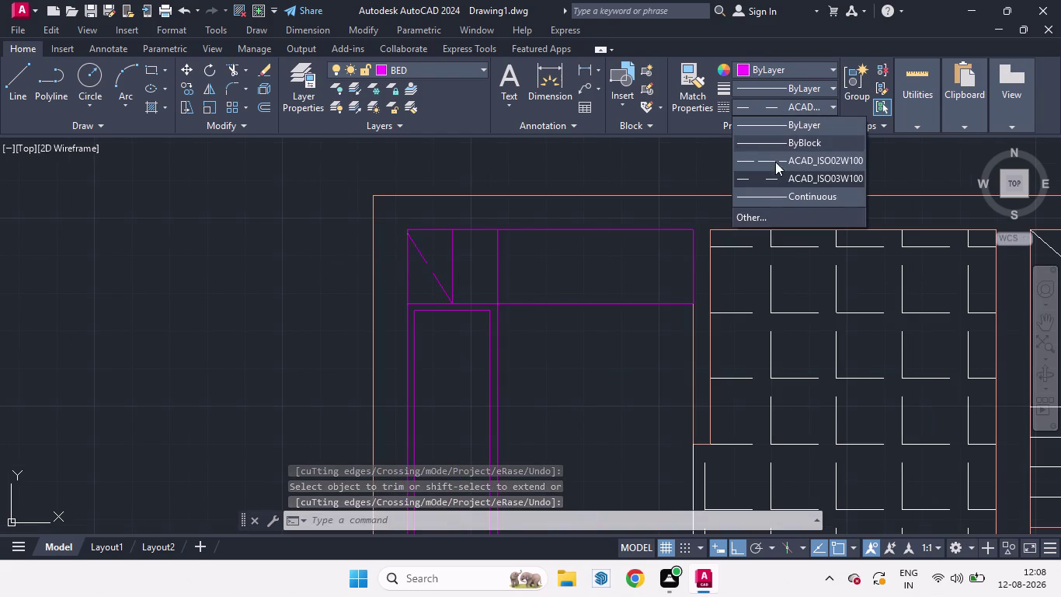
click(763, 163)
key(l)
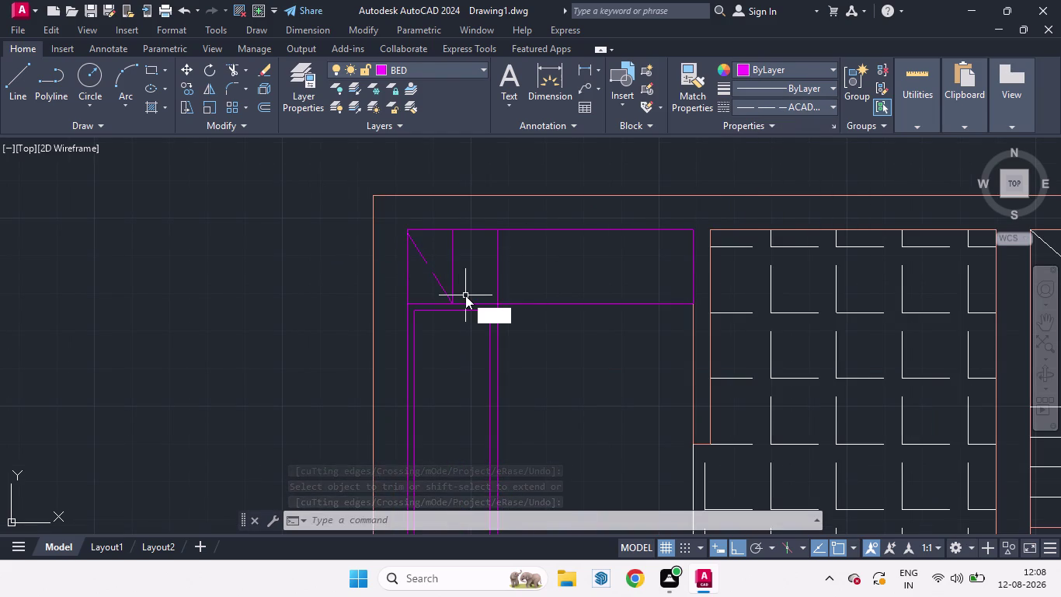
key(Return)
click(448, 234)
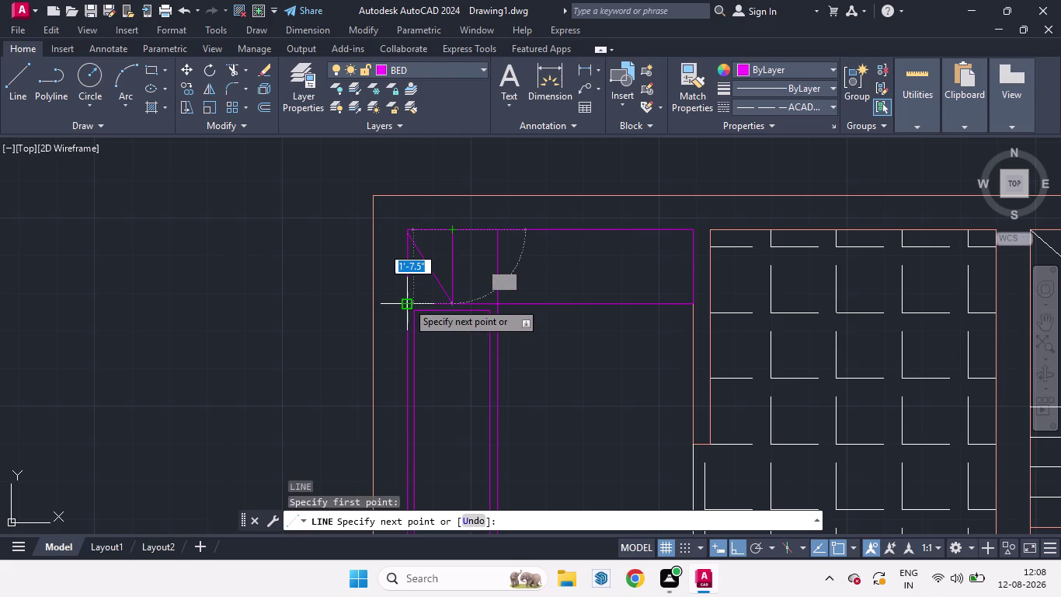
click(407, 302)
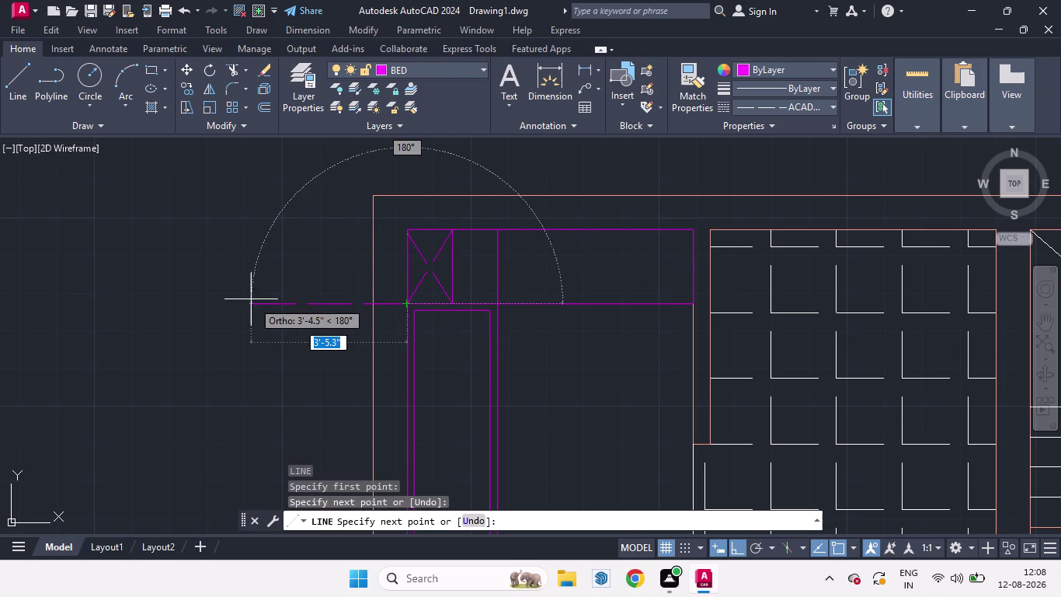
key(space)
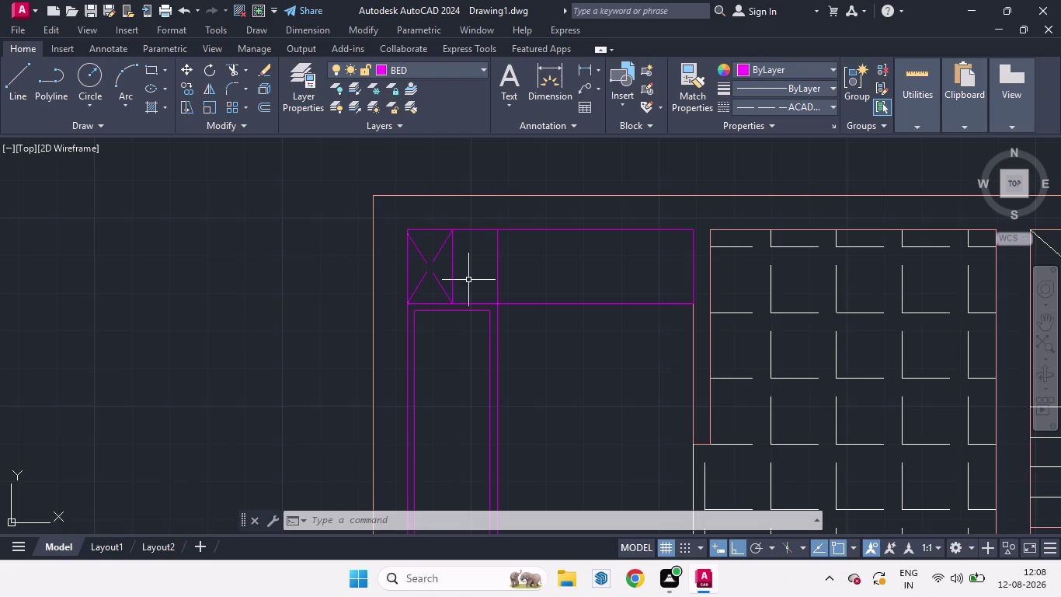
scroll(down, 3)
scroll(up, 3)
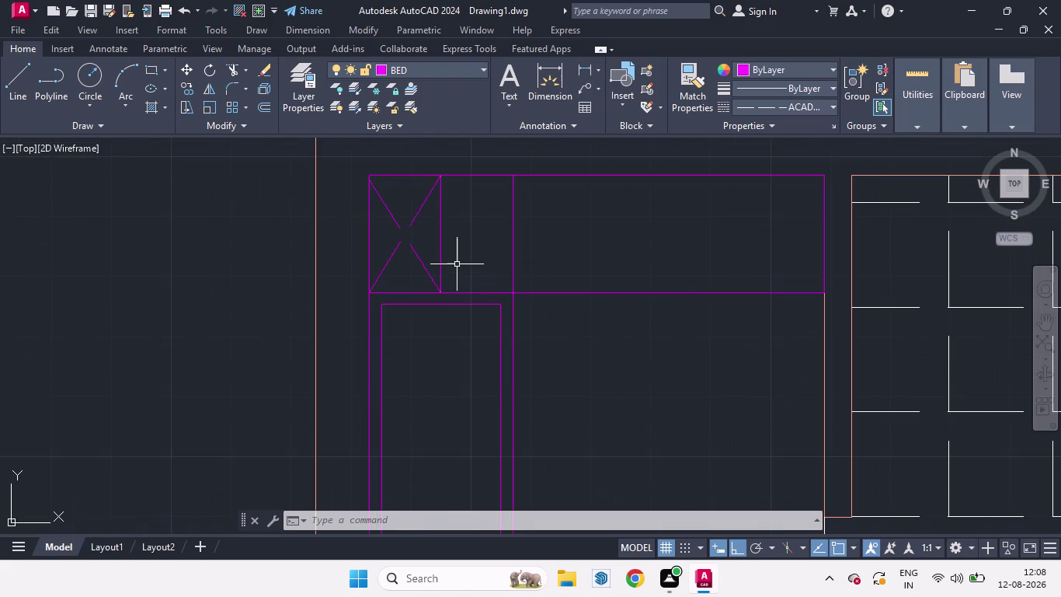
Offset the pillow's right edge line by 1 to the right.
key(o)
key(Return)
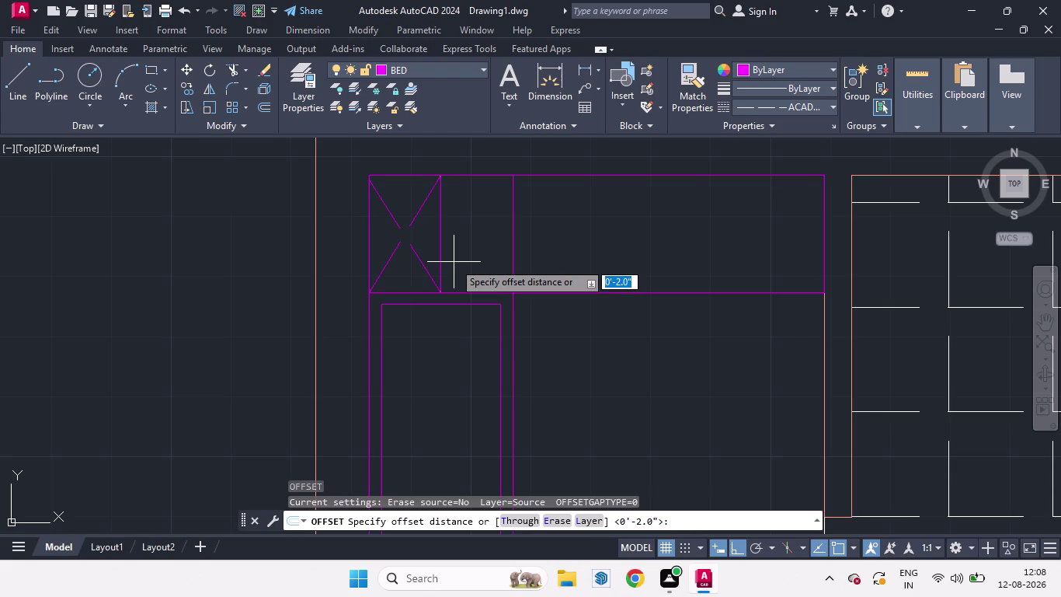
key(1)
key(Return)
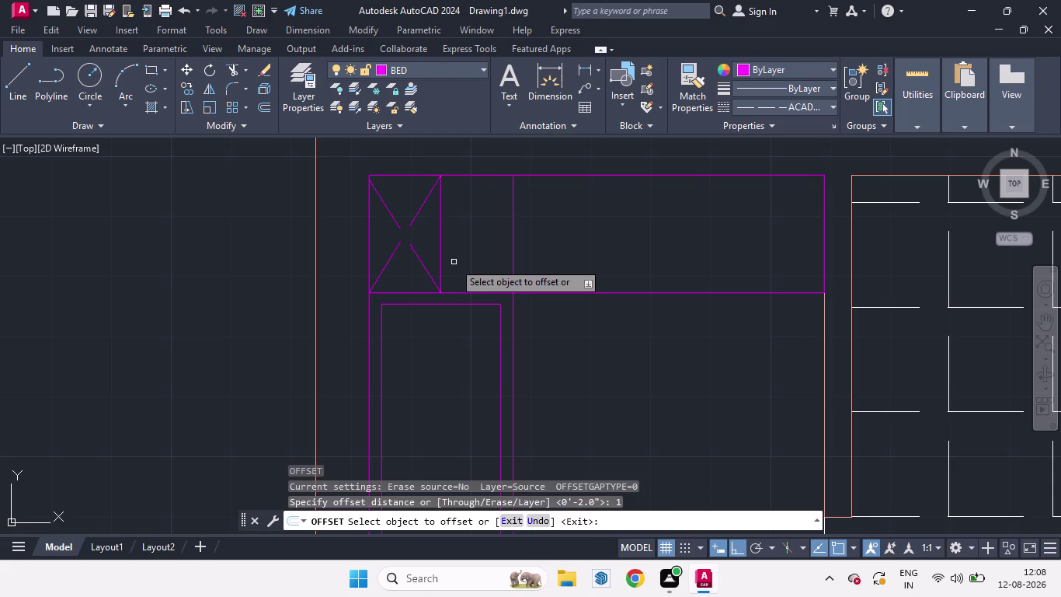
drag(441, 258, 458, 263)
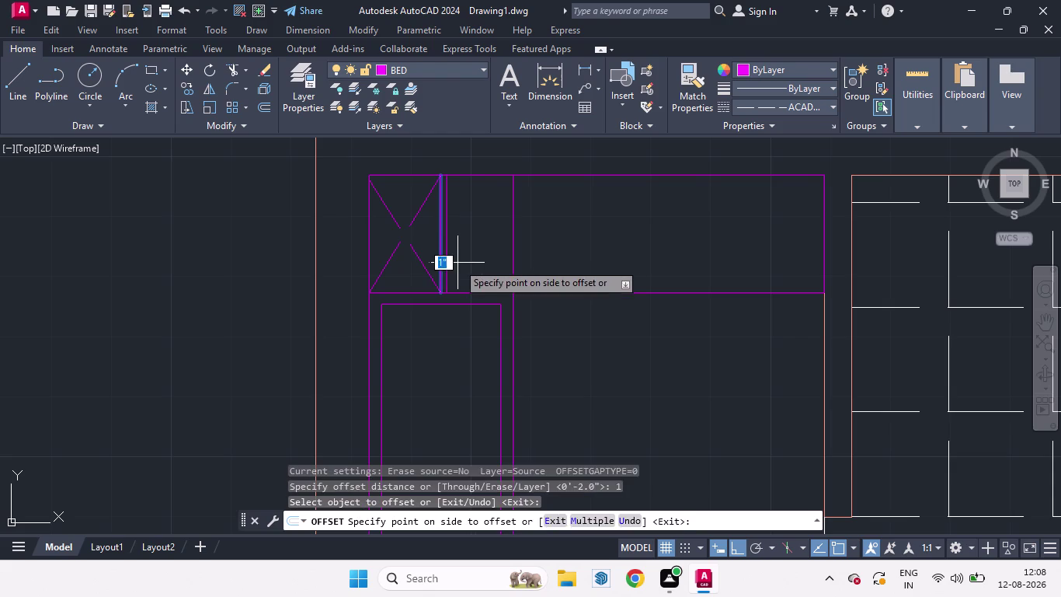
drag(458, 262, 458, 262)
click(458, 263)
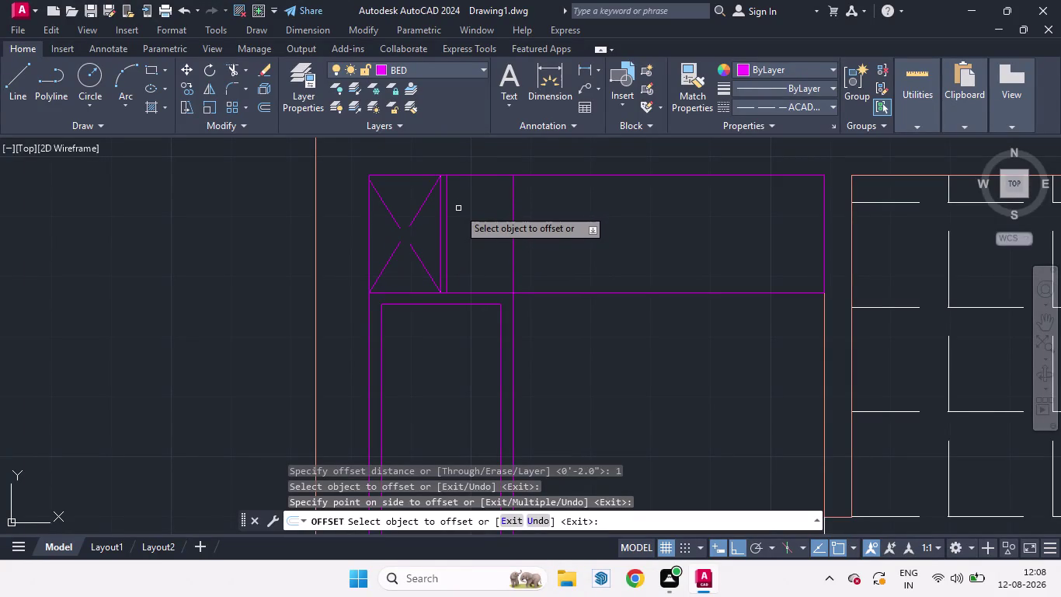
key(space)
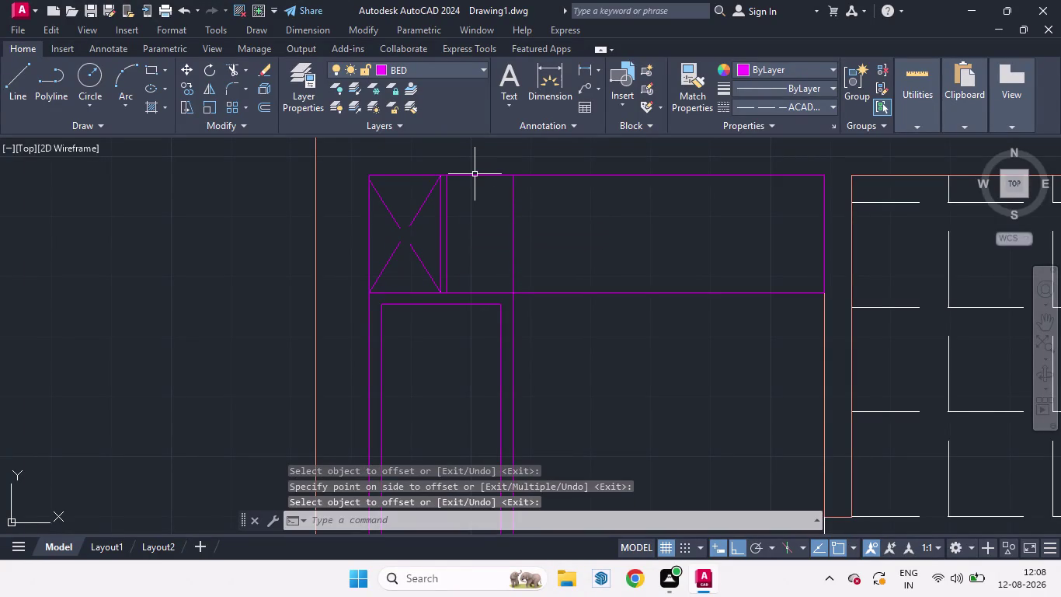
Explode the bed rectangle and offset its top and bottom edges inward by 1.
click(475, 174)
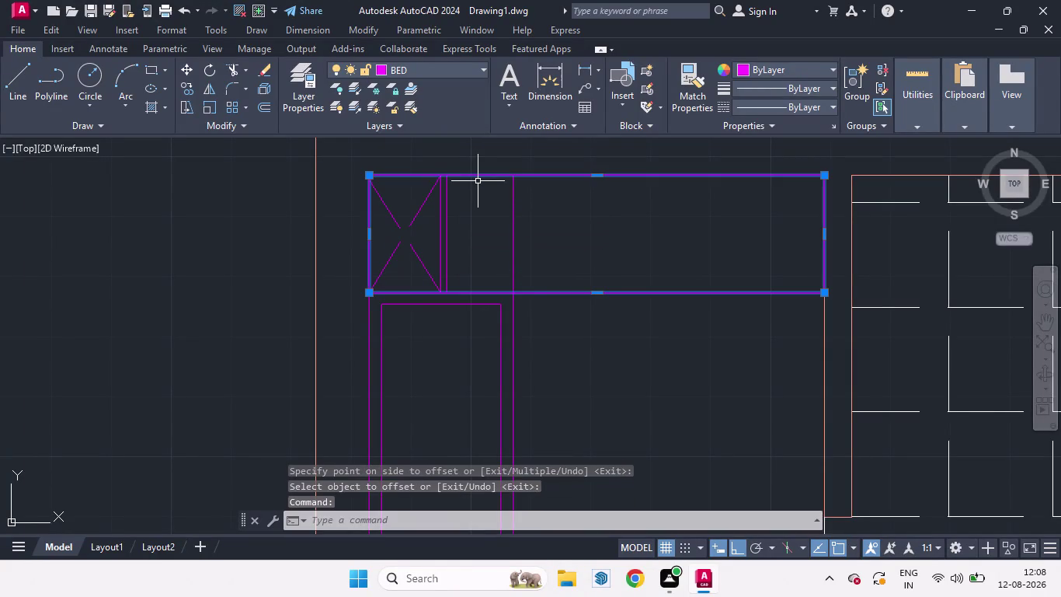
key(x)
key(Return)
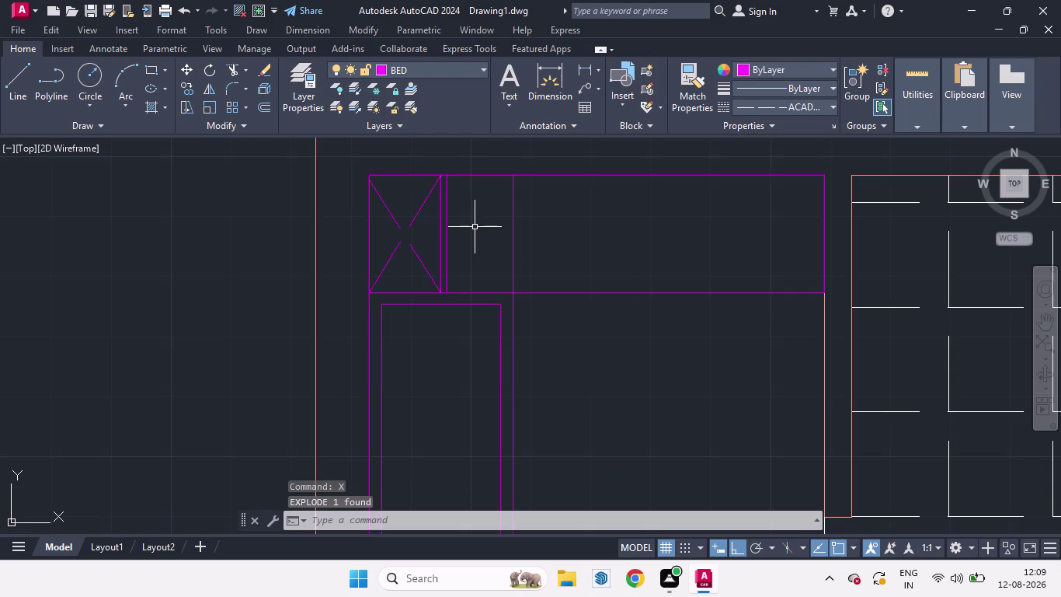
key(o)
key(Return)
key(Return)
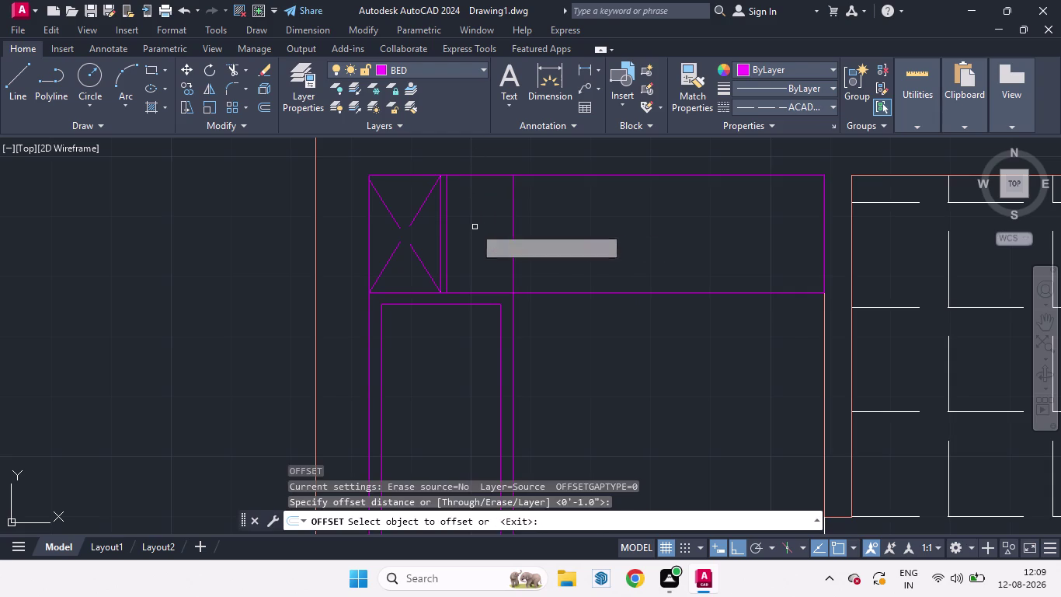
drag(473, 176, 477, 226)
click(477, 226)
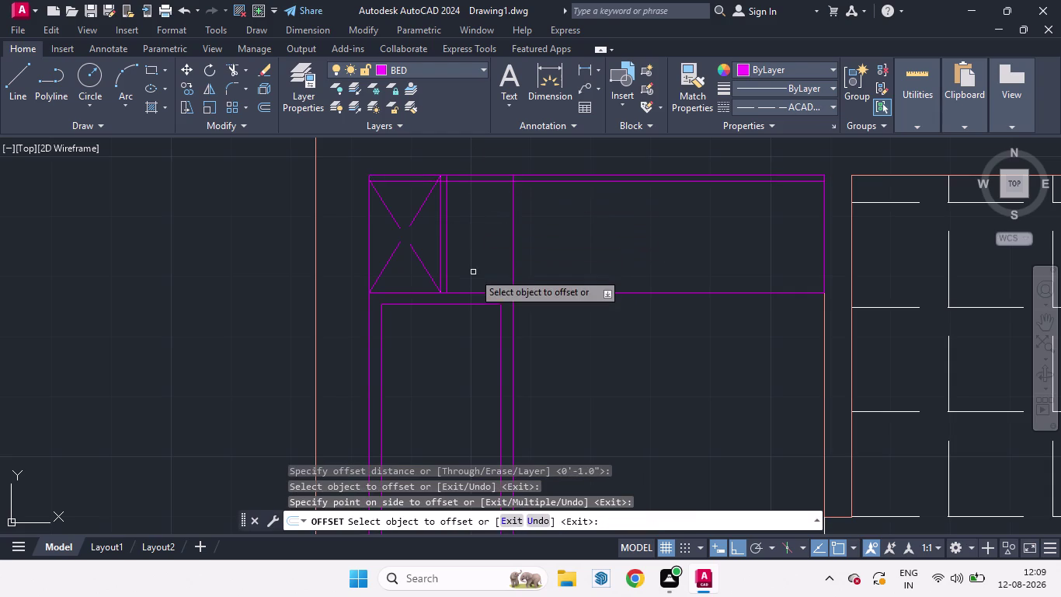
drag(474, 294, 479, 263)
click(477, 256)
key(space)
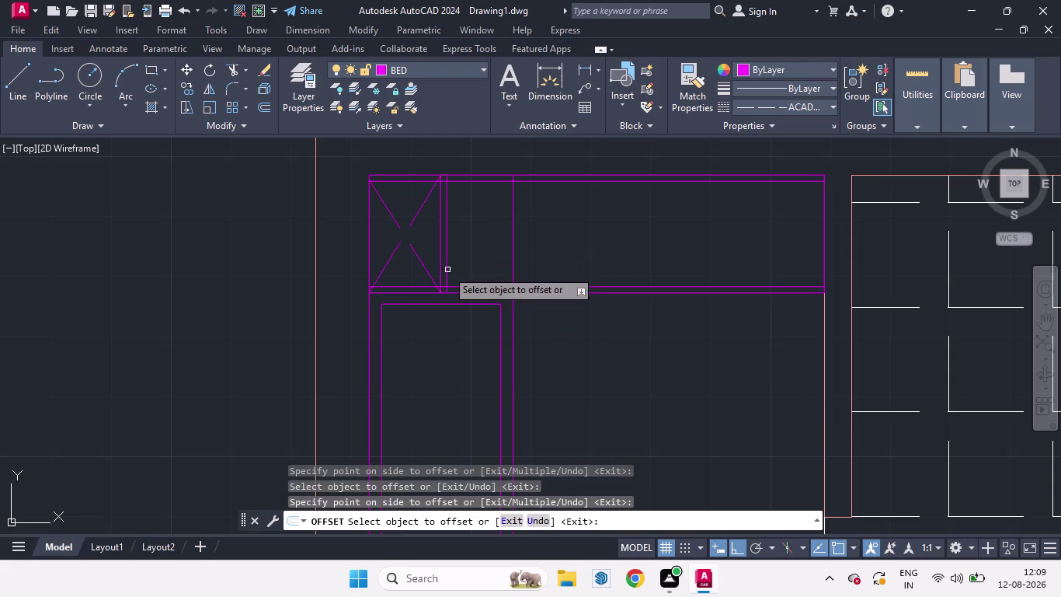
Trim the overhanging inner line ends at the bed's top corners beside the pillow.
key(t)
key(r)
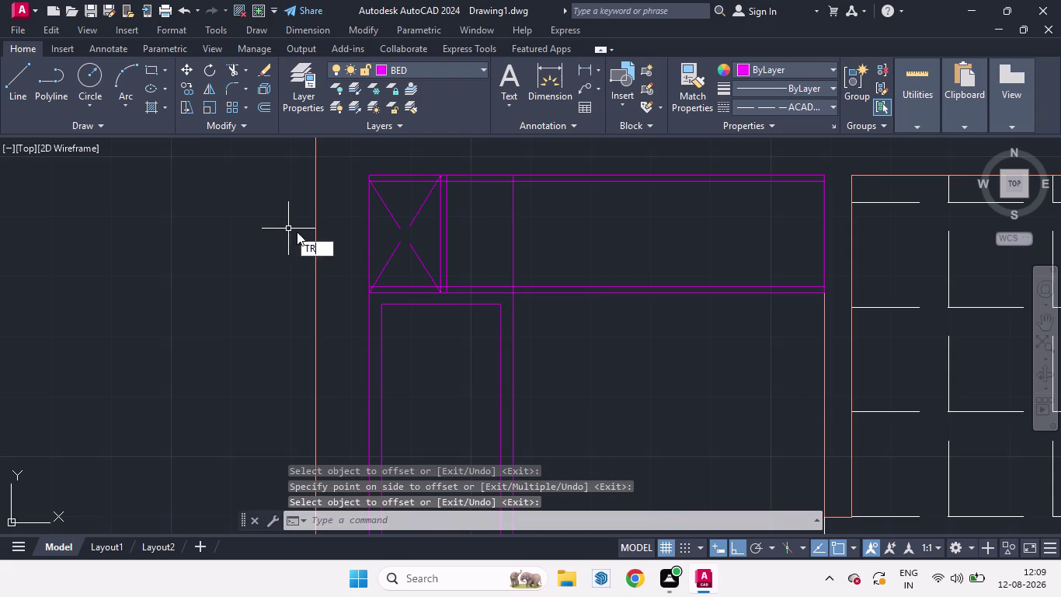
key(Return)
key(Return)
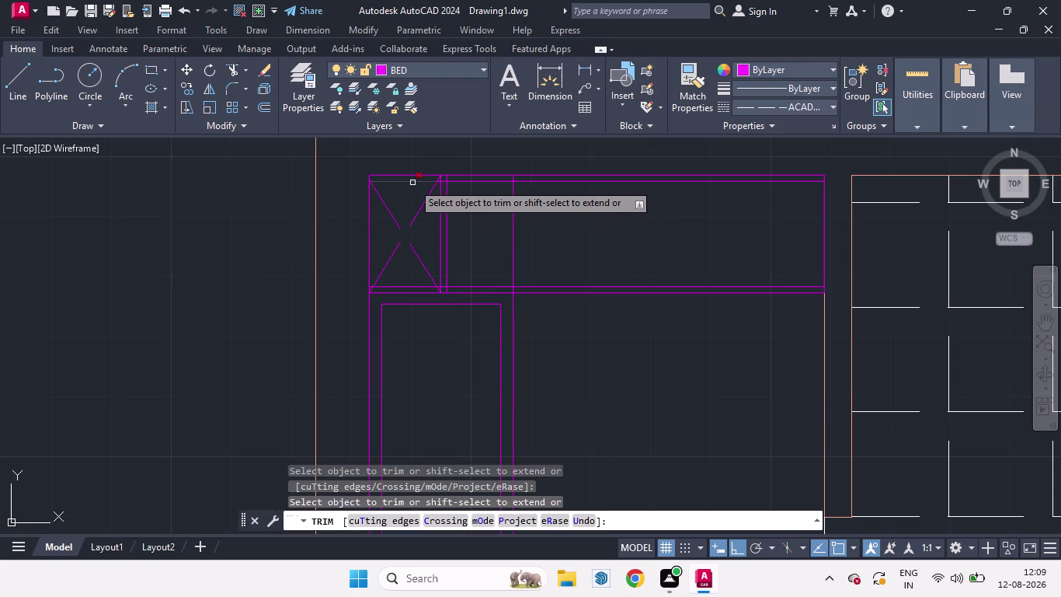
click(413, 182)
scroll(up, 3)
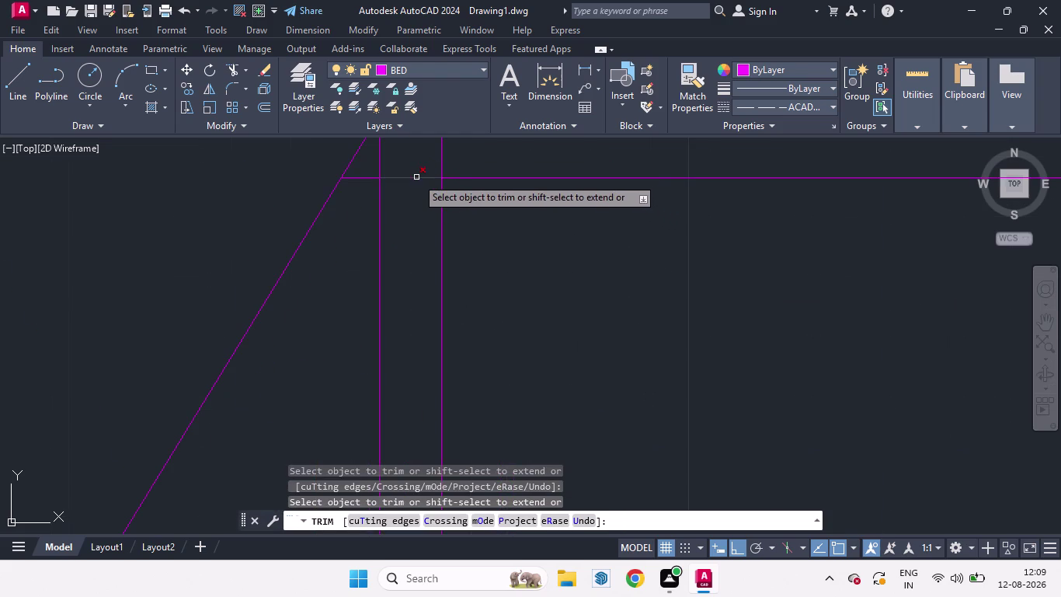
click(416, 177)
click(372, 178)
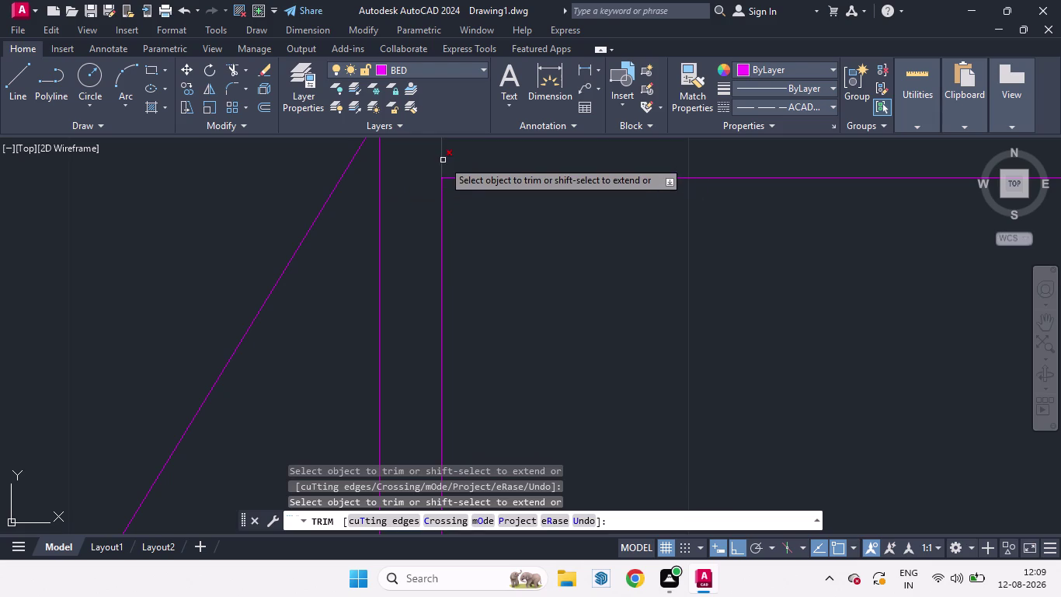
click(442, 160)
scroll(down, 3)
scroll(up, 3)
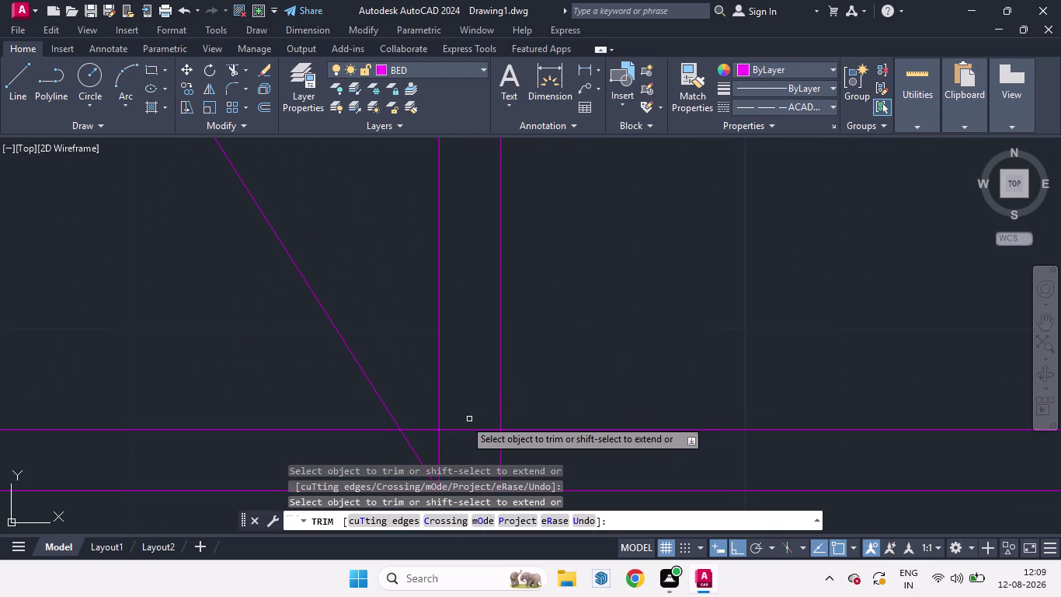
Trim the overhanging line ends at the bed's bottom corners.
click(468, 428)
click(421, 429)
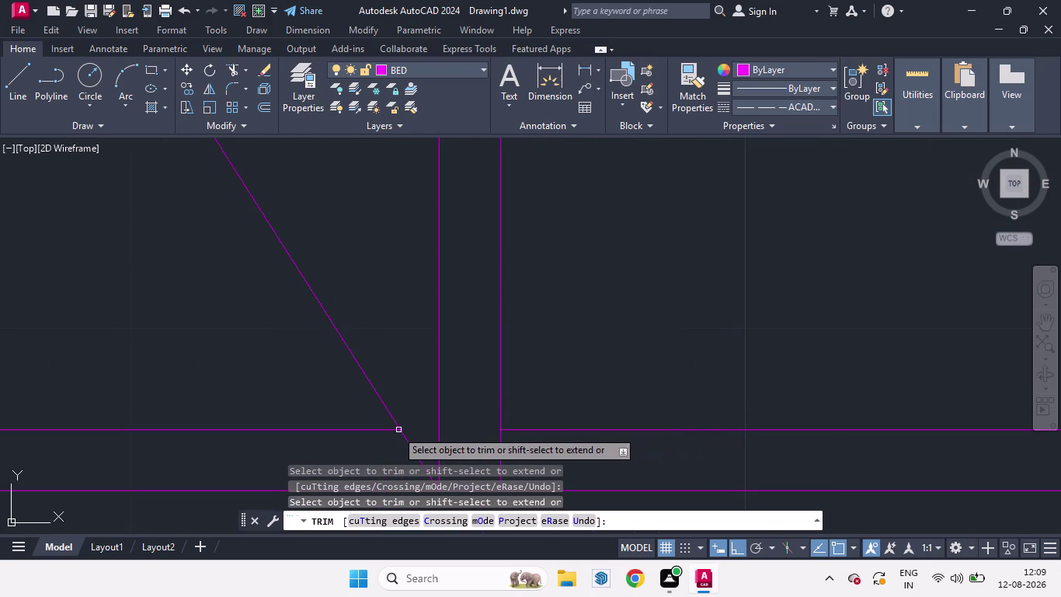
click(381, 429)
click(526, 431)
scroll(down, 3)
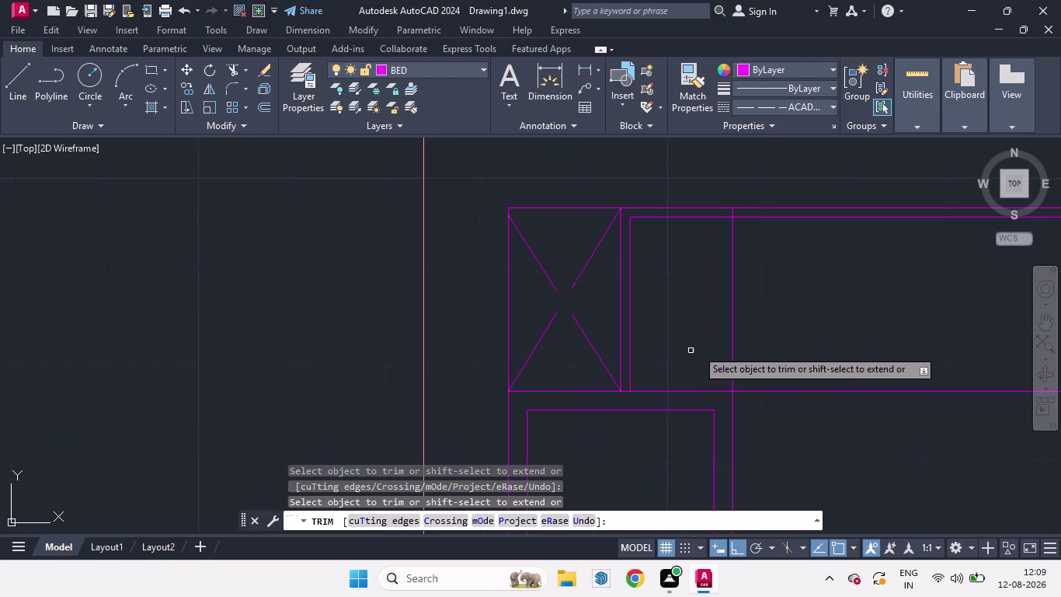
scroll(up, 3)
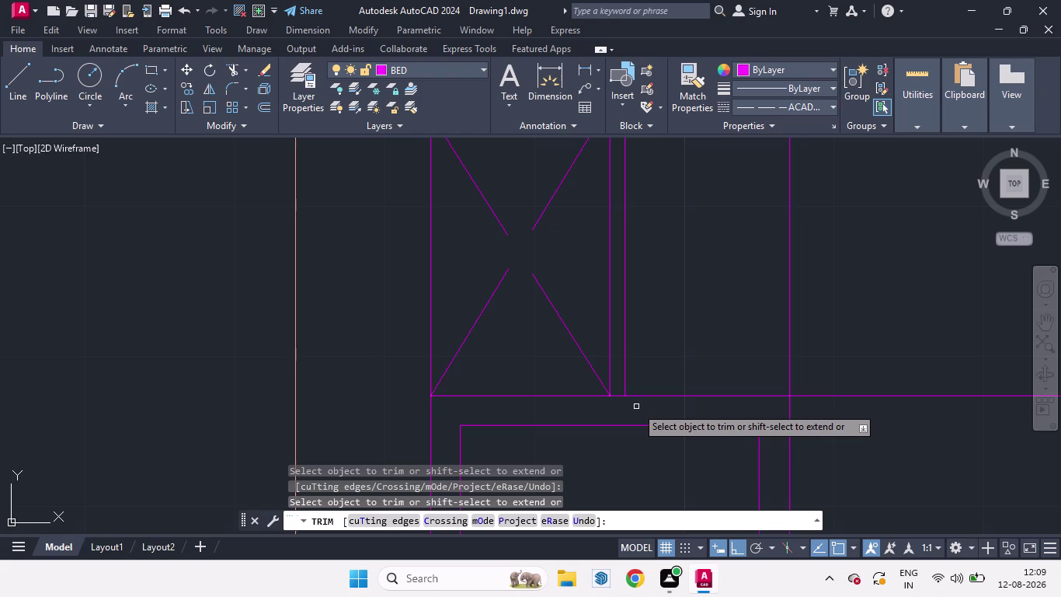
Undo the last trim and cancel an accidental selection fence.
key(ctrl+z)
scroll(down, 3)
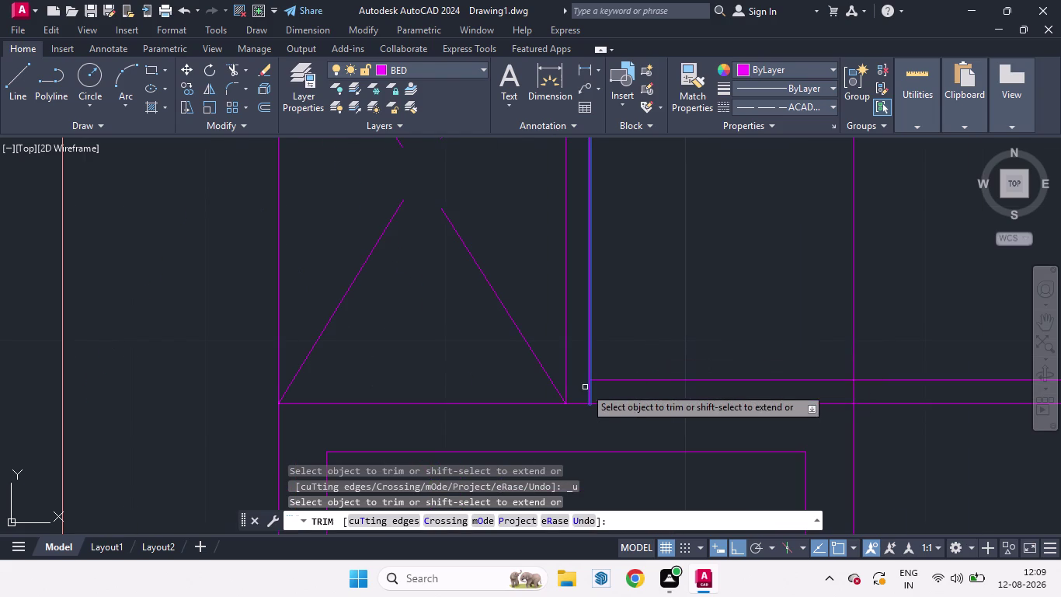
click(140, 317)
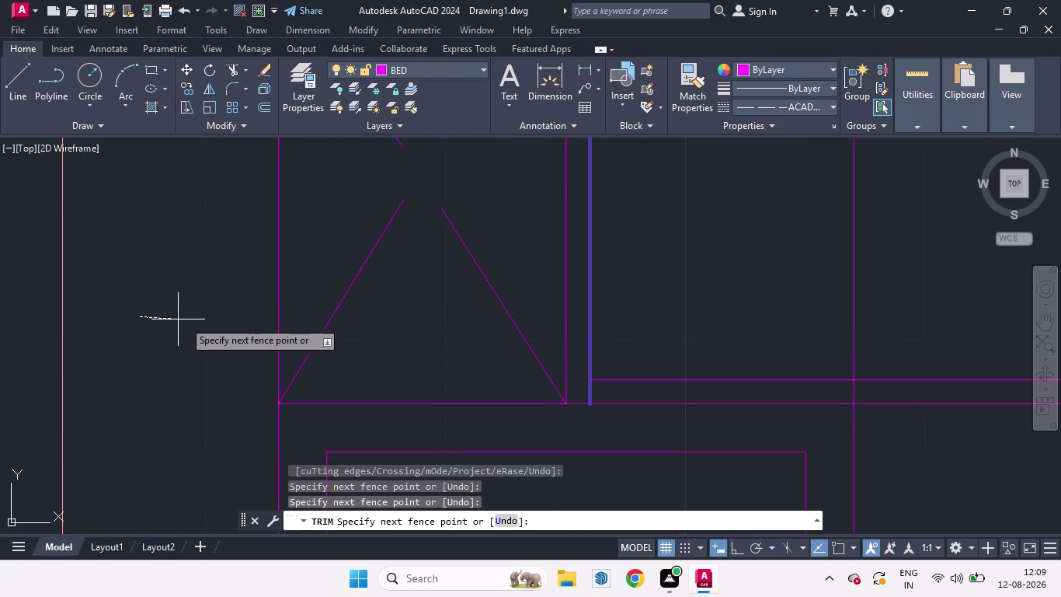
key(Escape)
scroll(down, 3)
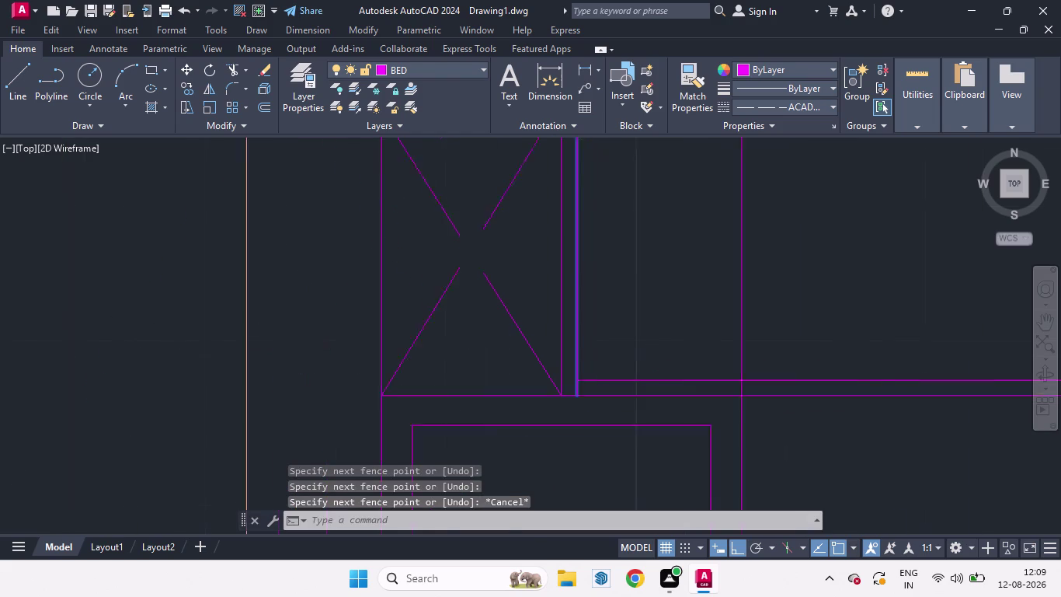
scroll(down, 3)
click(248, 335)
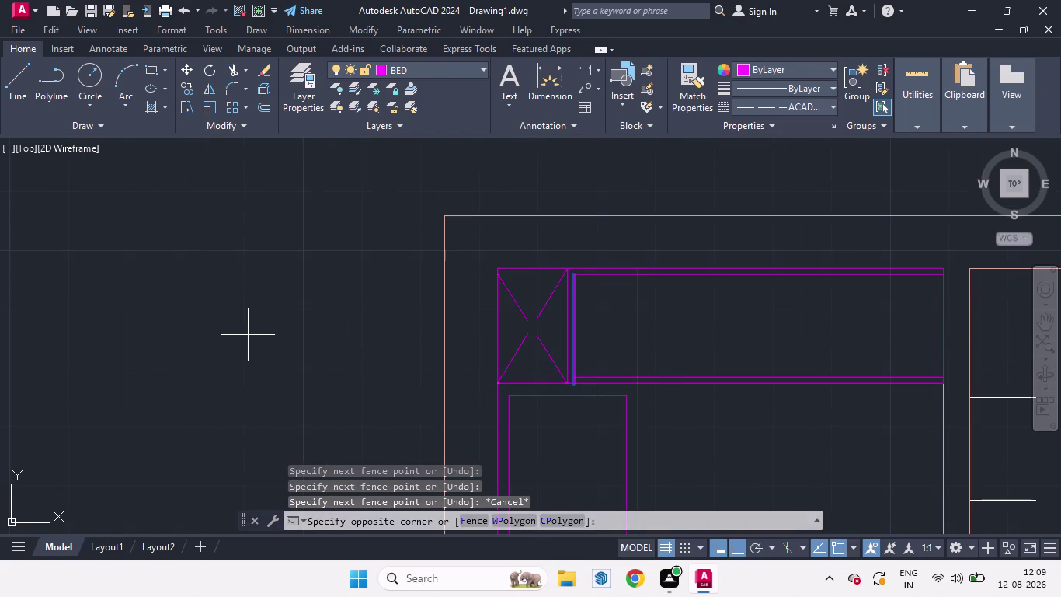
key(Escape)
key(Escape)
key(Escape)
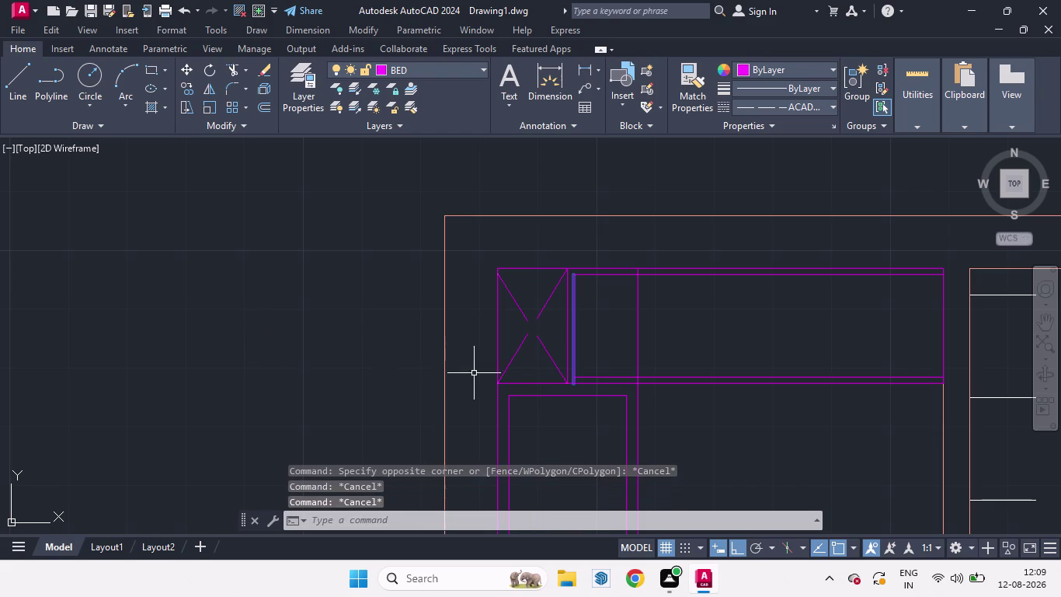
key(Escape)
key(Escape)
Dismiss a stray selection window and deselect the bed line.
click(660, 386)
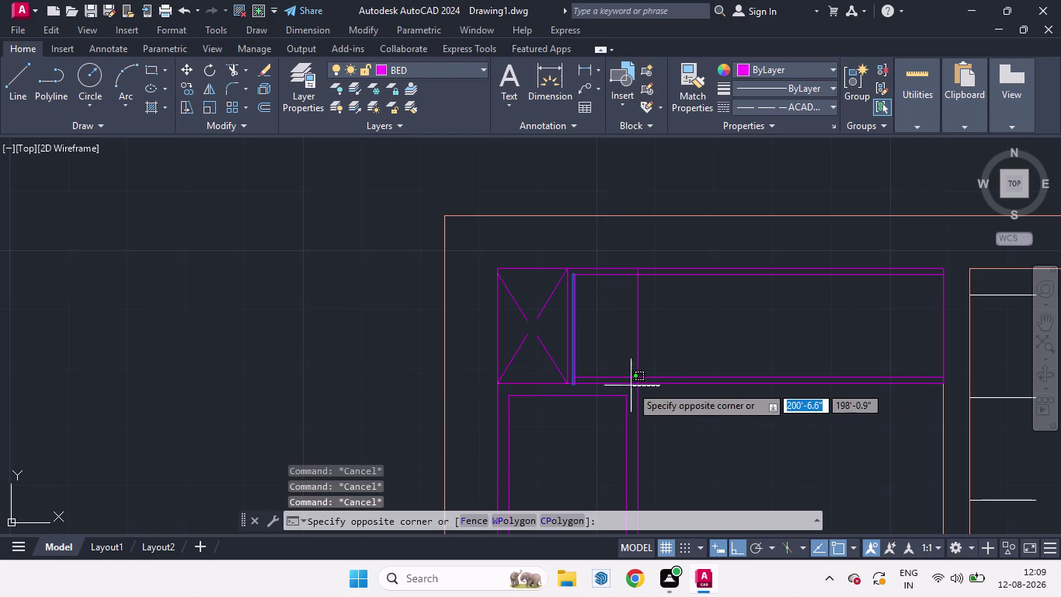
click(655, 384)
click(378, 374)
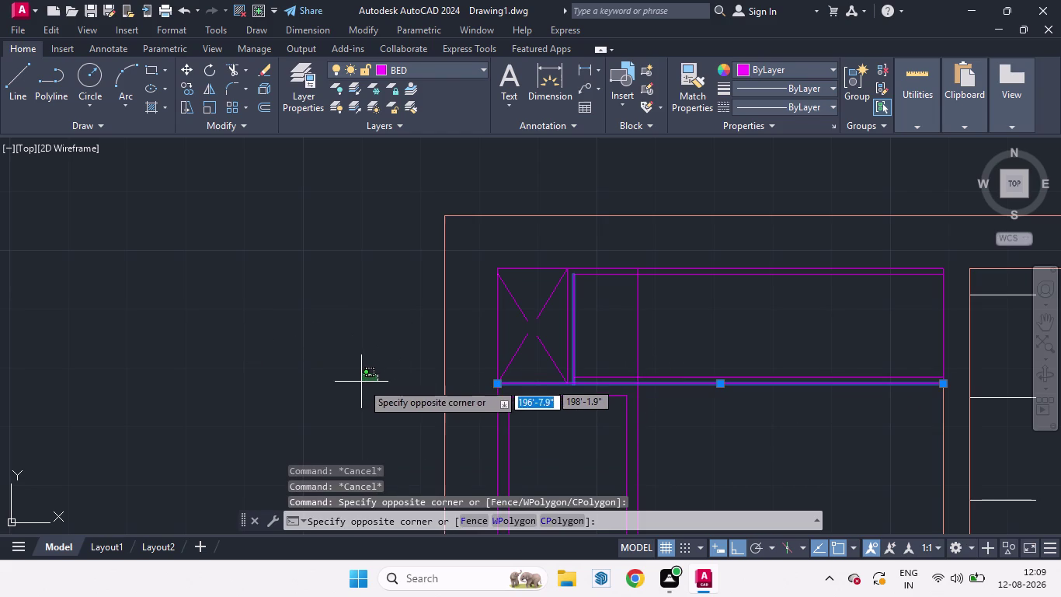
key(space)
key(space)
key(space)
key(space)
key(space)
key(Escape)
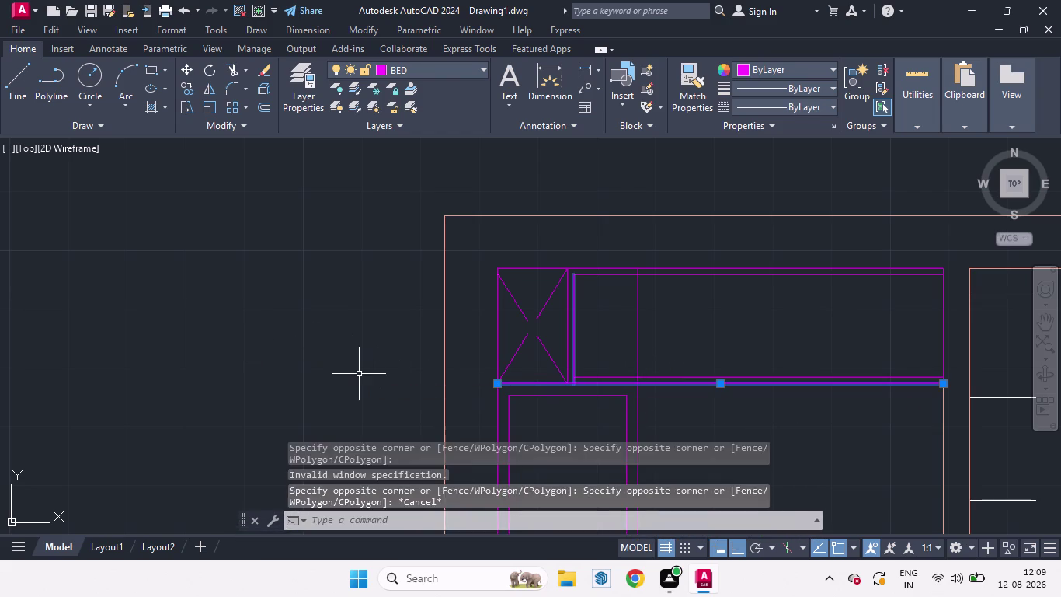
key(Escape)
key(Escape)
key(Escape)
scroll(up, 3)
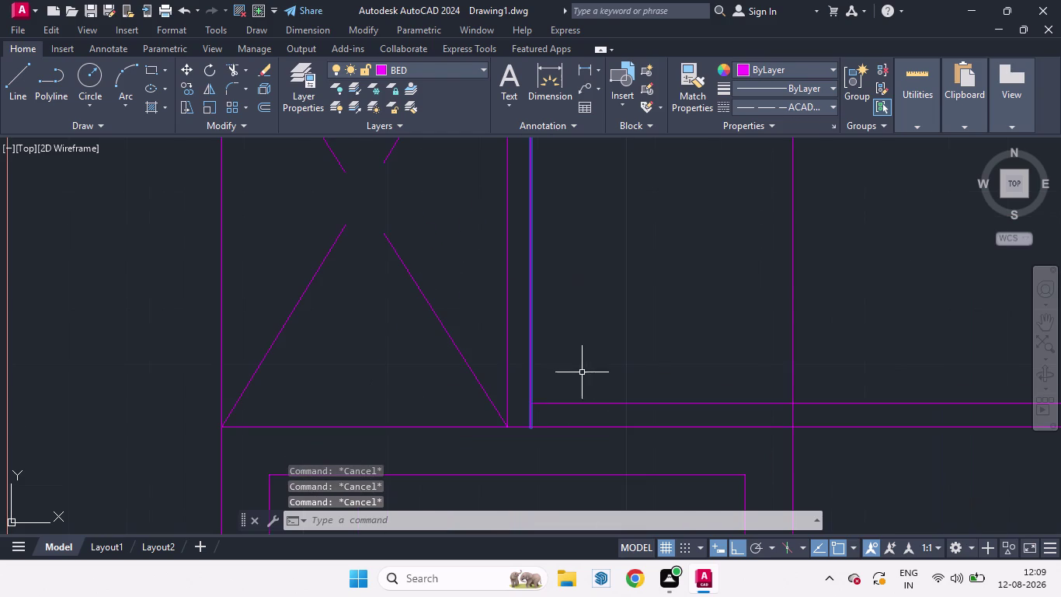
Trim the inner bed line below the bottom border, then zoom out to the full plan.
key(t)
key(r)
key(Return)
key(Return)
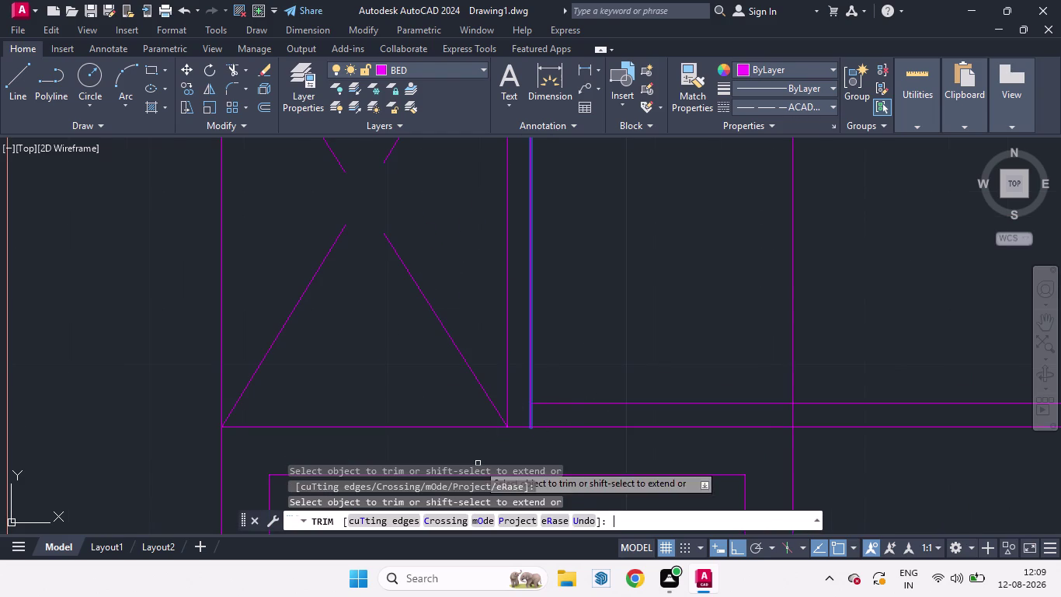
click(533, 414)
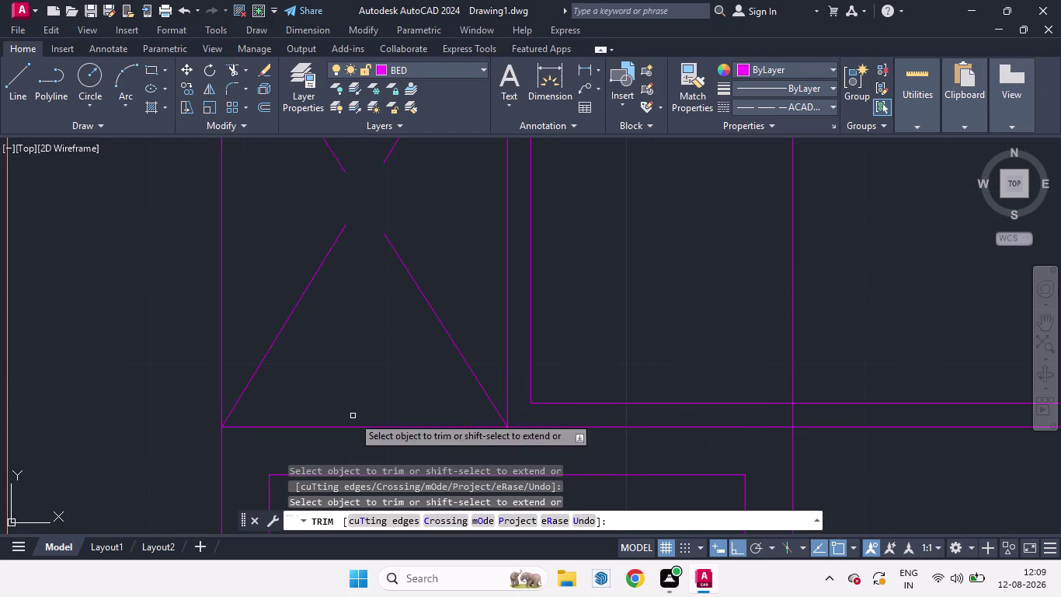
scroll(down, 3)
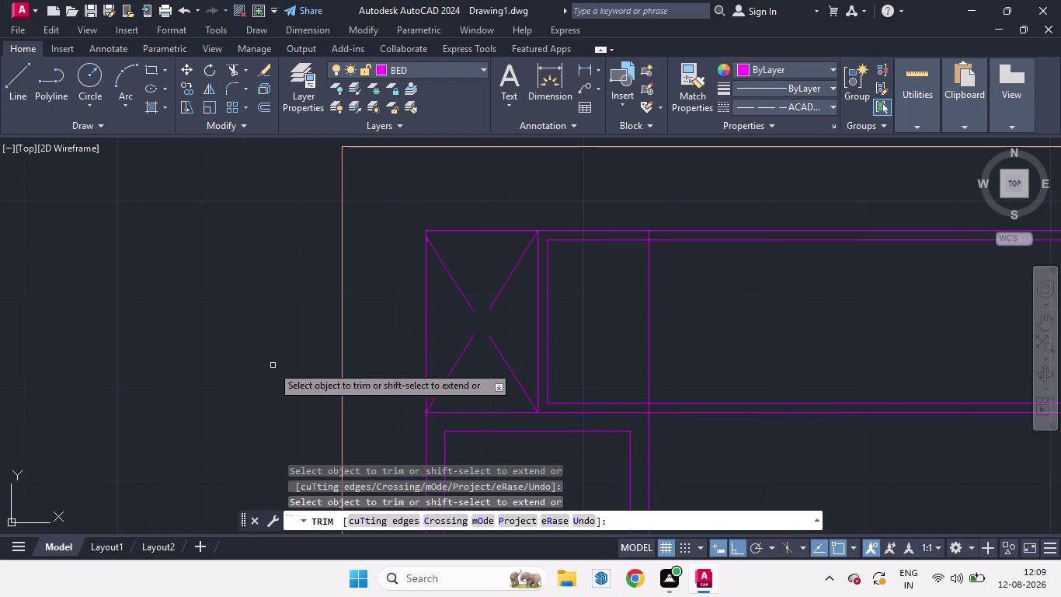
key(space)
scroll(down, 3)
scroll(up, 3)
scroll(down, 3)
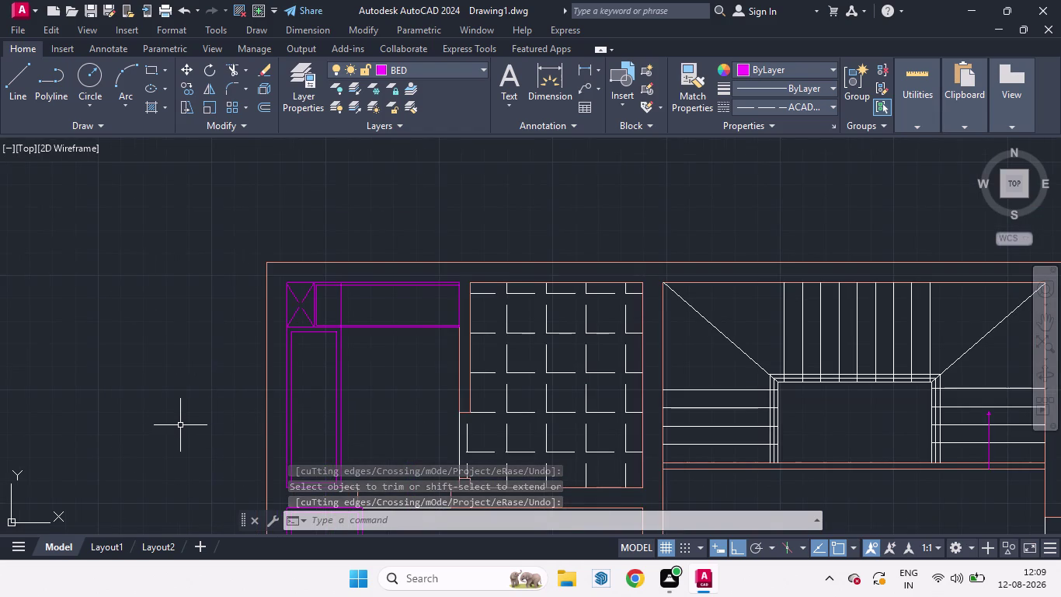
scroll(down, 3)
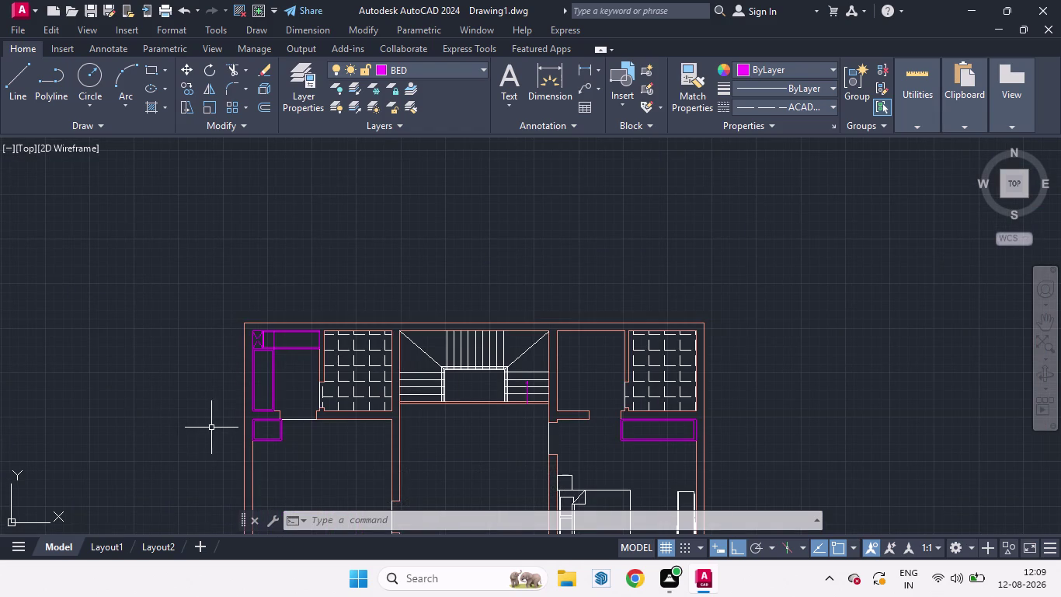
scroll(down, 3)
scroll(up, 3)
Cancel trimming and window-select the purple rectangle under the right-hand shelves.
key(space)
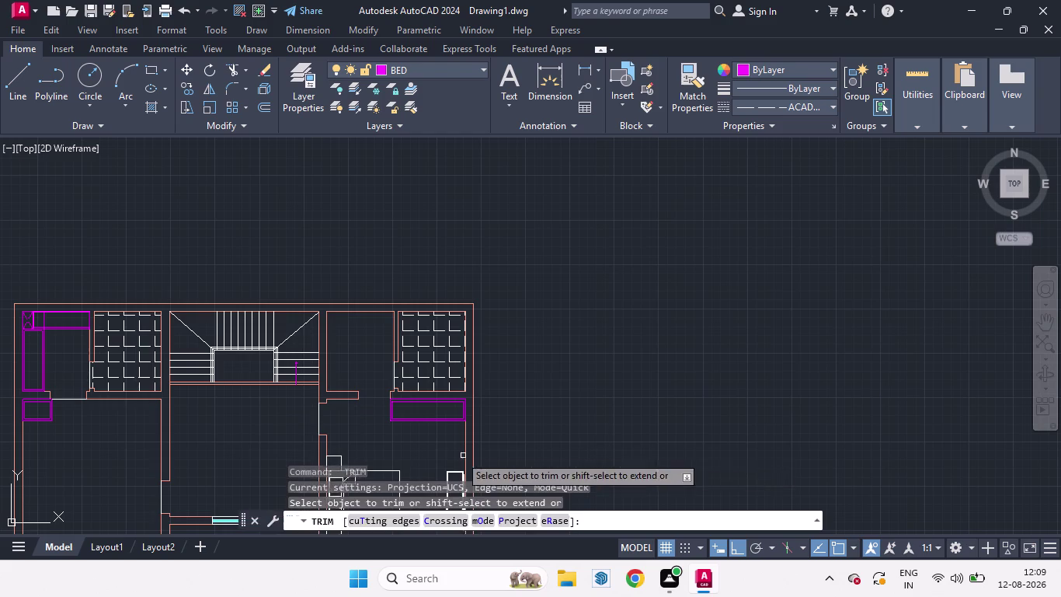
scroll(up, 3)
key(Escape)
click(419, 405)
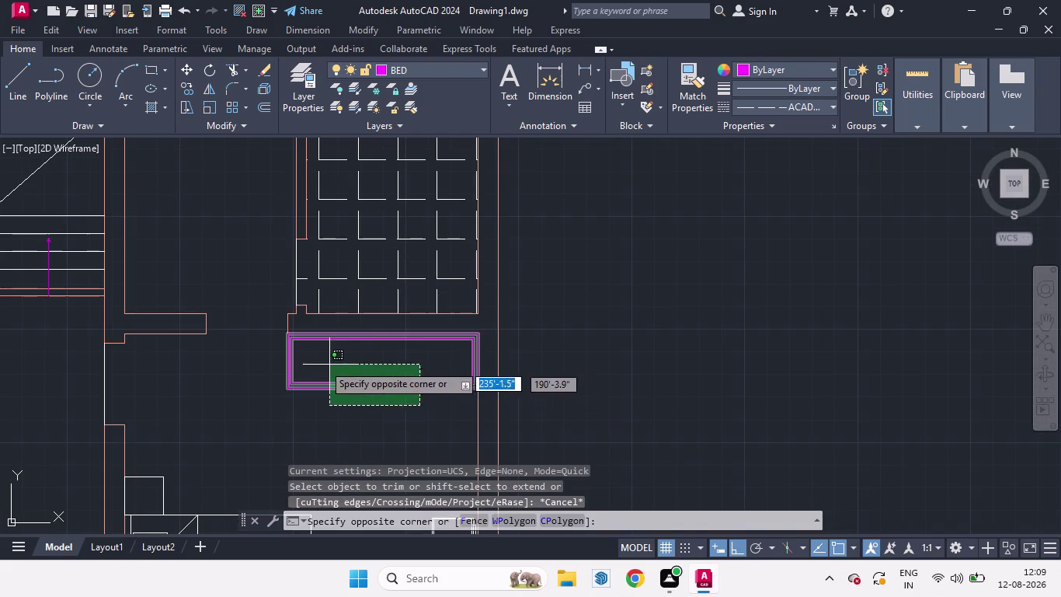
click(280, 362)
key(m)
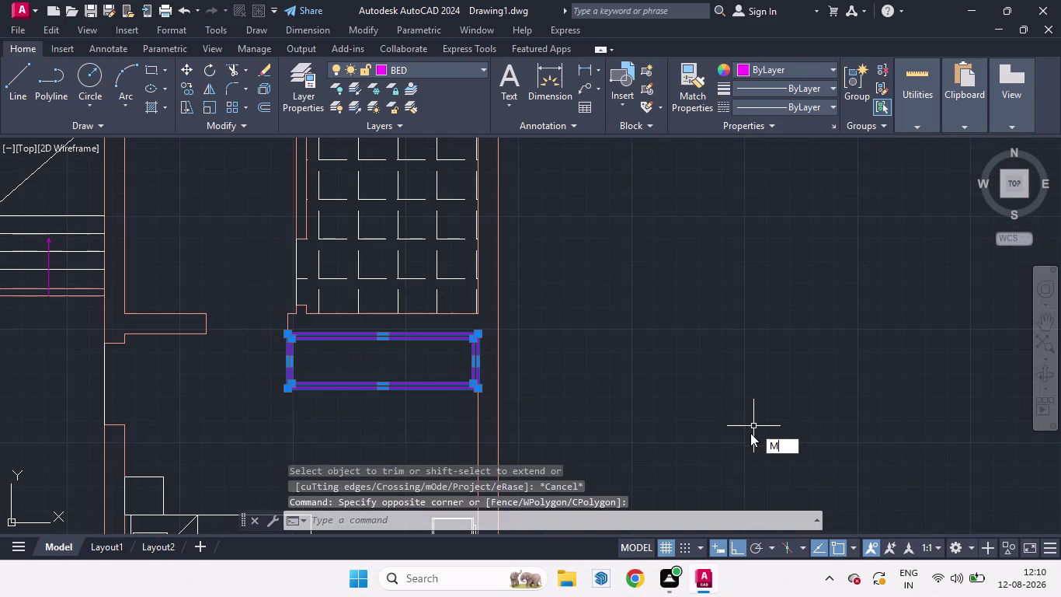
key(BackSpace)
Copy the rectangle from its top-left corner to beneath the left room's shelves.
text(CO)
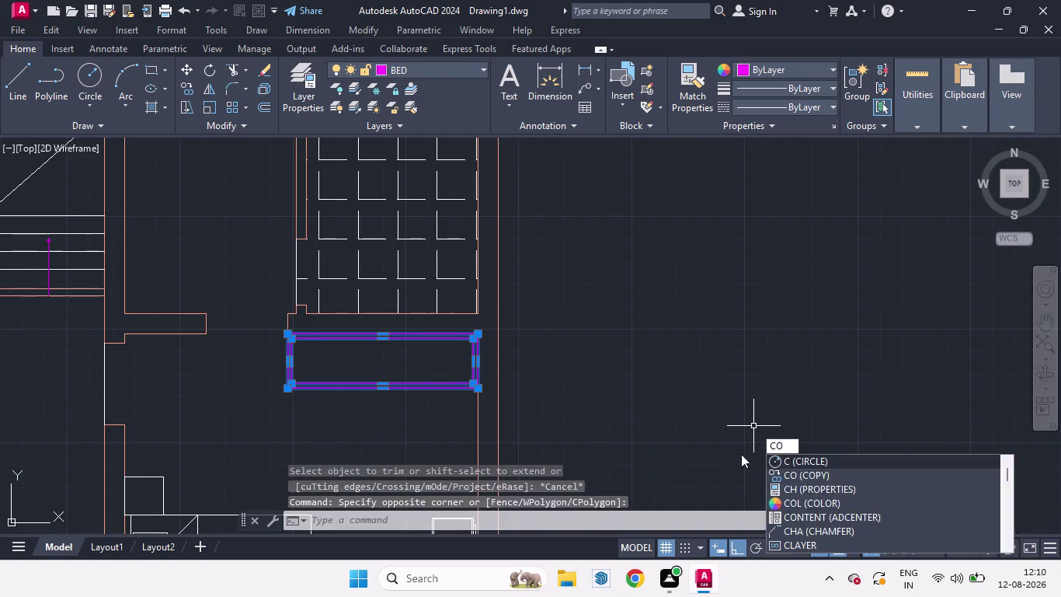
key(Return)
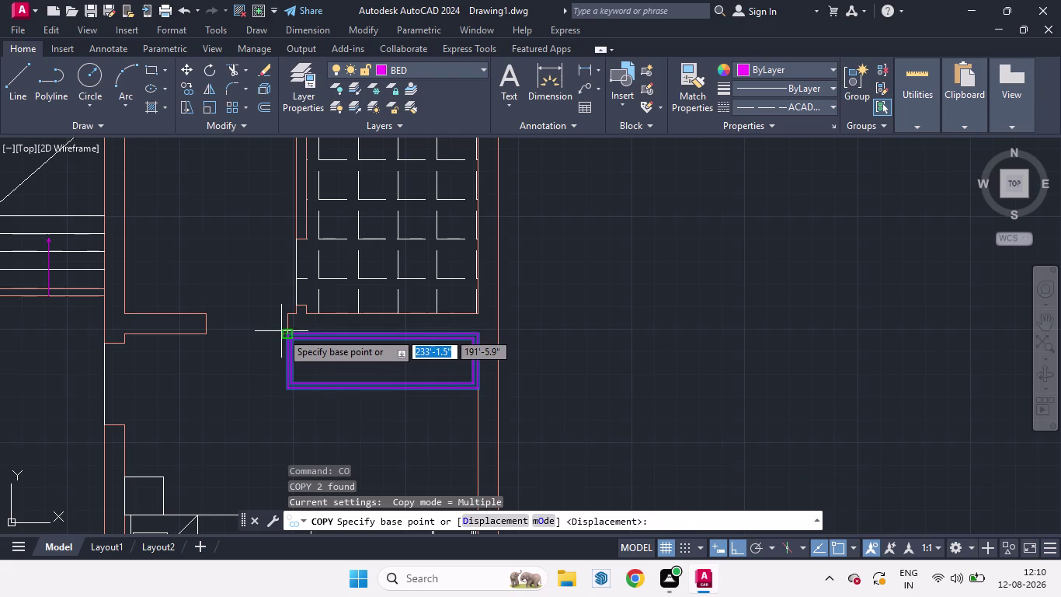
click(282, 333)
scroll(down, 3)
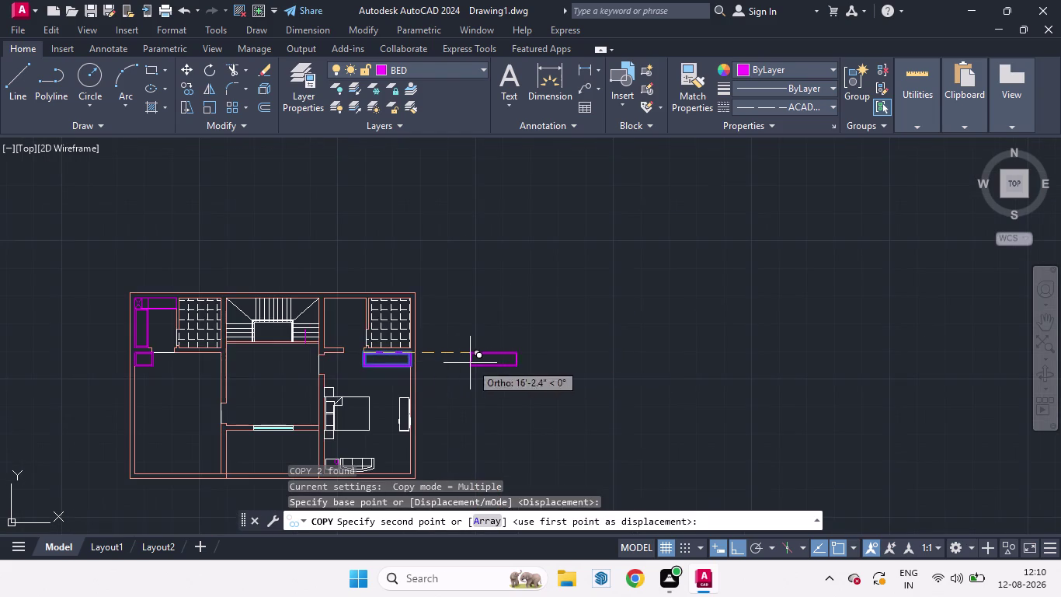
scroll(up, 3)
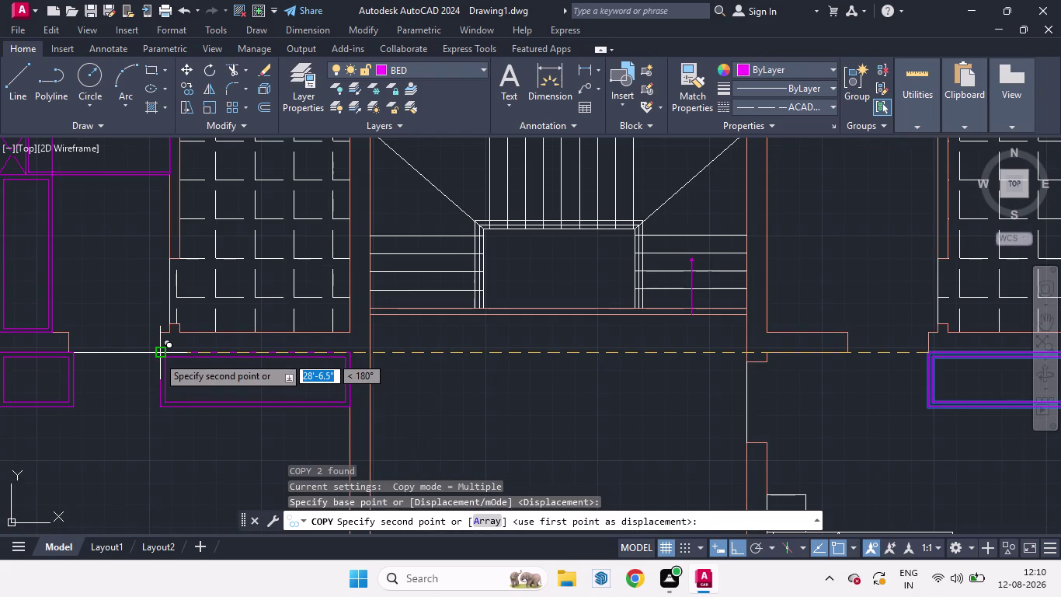
click(158, 356)
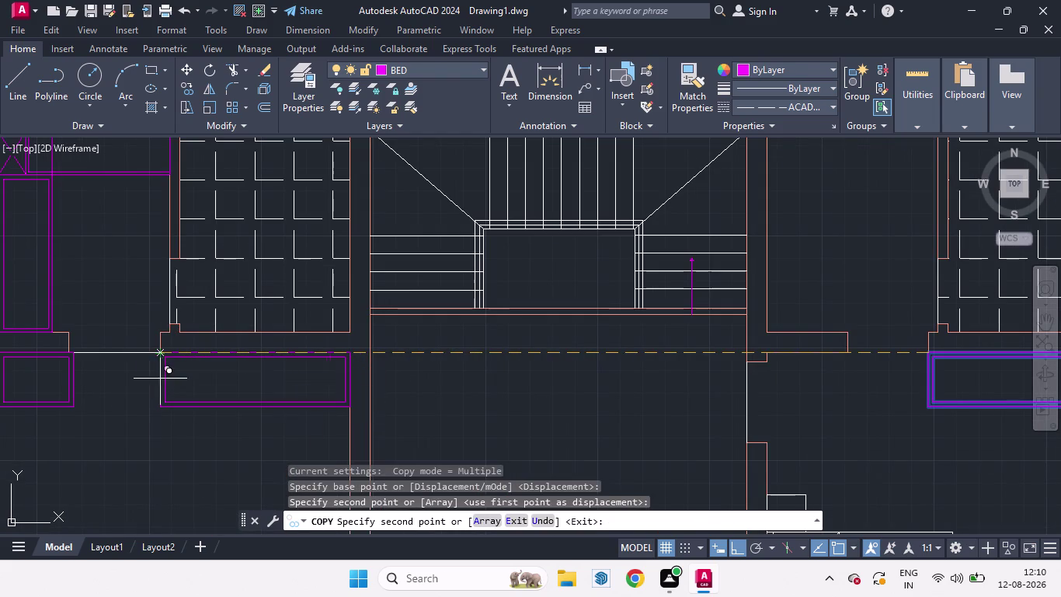
scroll(down, 3)
key(space)
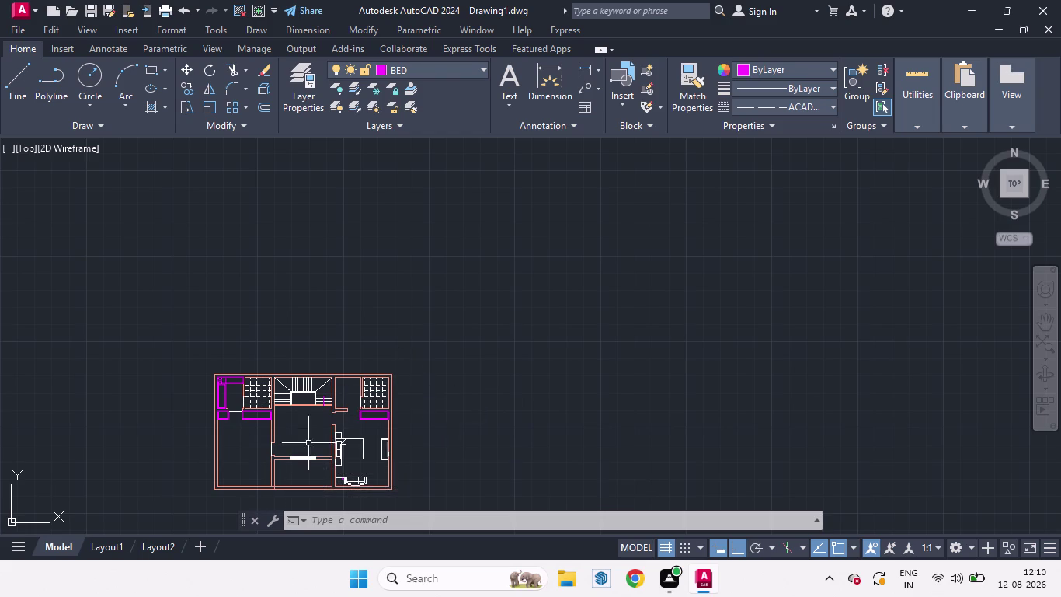
Open Tool Palettes with TP and pick the Door - Metric sample.
scroll(up, 3)
scroll(down, 3)
scroll(up, 3)
scroll(down, 3)
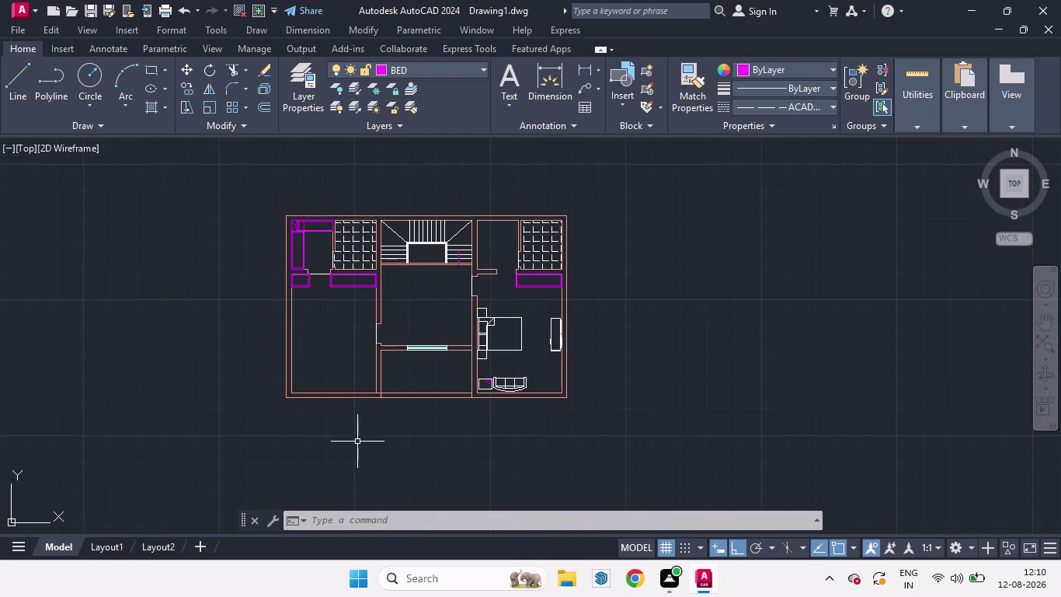
scroll(up, 3)
scroll(down, 3)
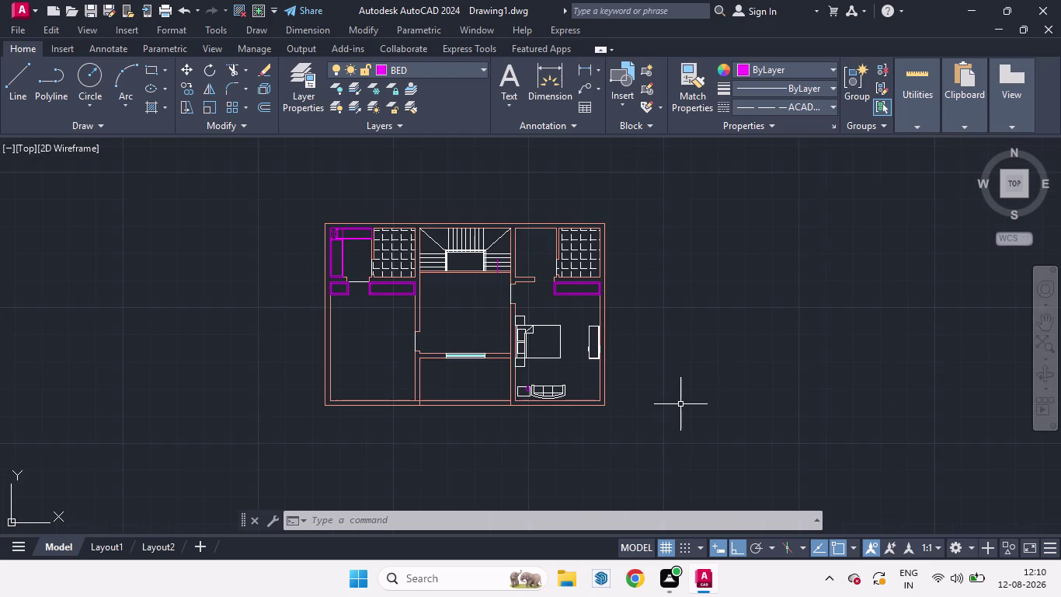
text(TR)
key(BackSpace)
key(p)
key(Return)
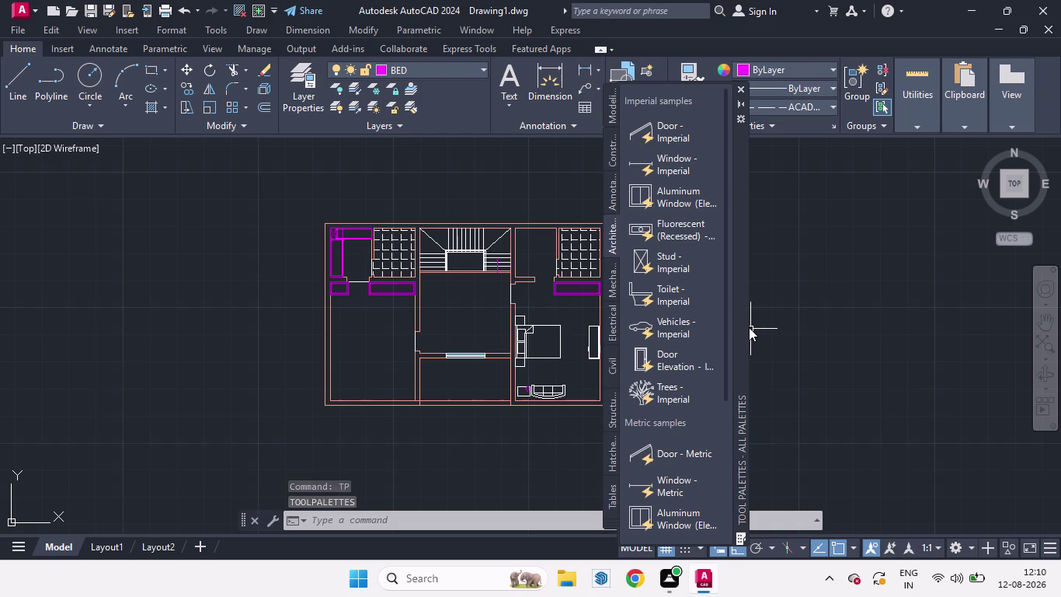
click(644, 456)
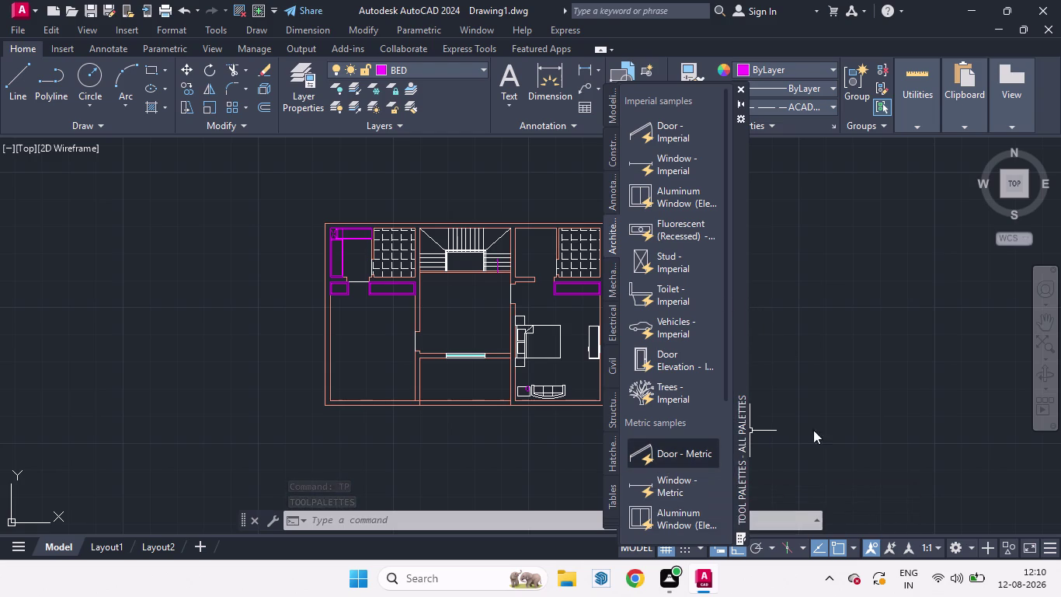
Insert the door right of the plan, swing it Open 90°, and close the palettes.
click(824, 433)
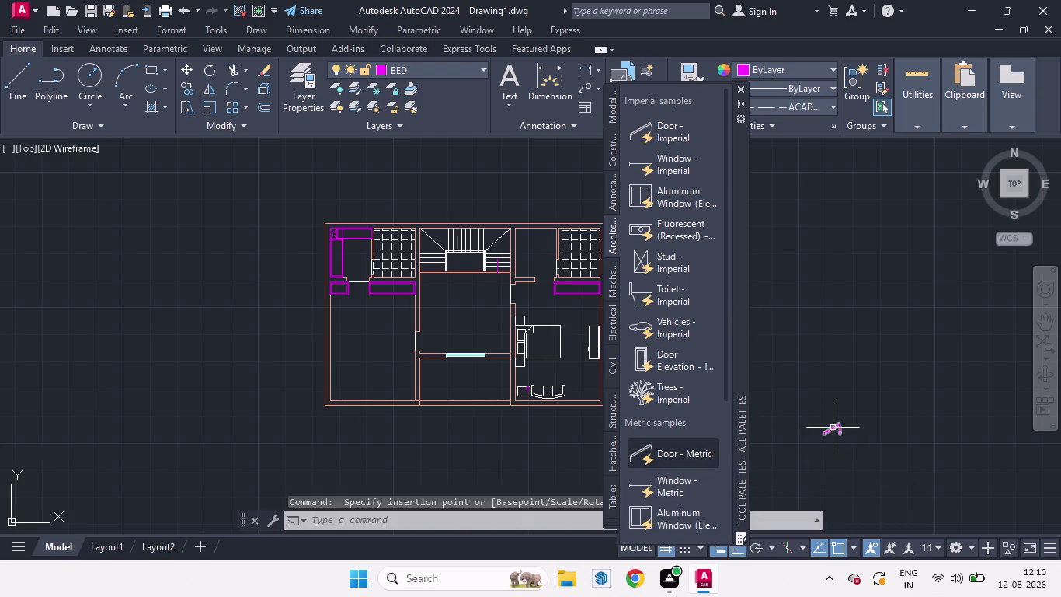
click(833, 428)
click(823, 426)
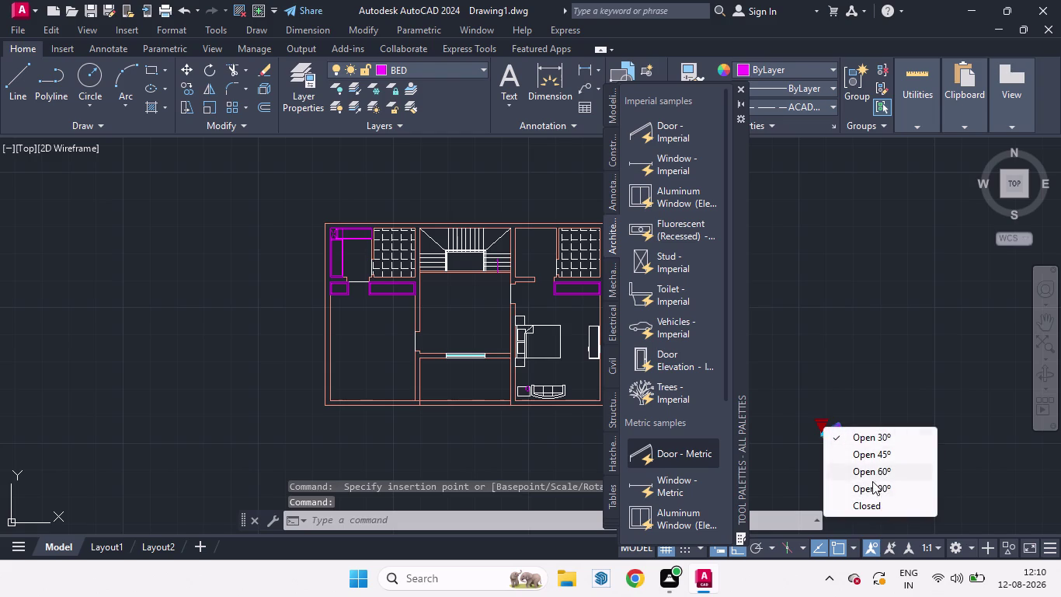
click(874, 487)
key(space)
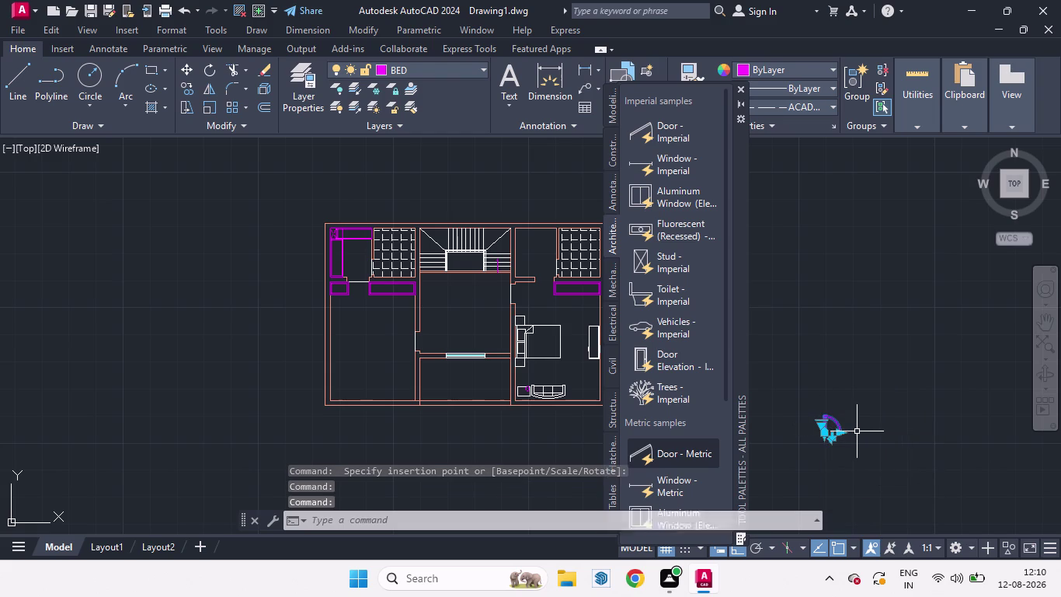
key(Escape)
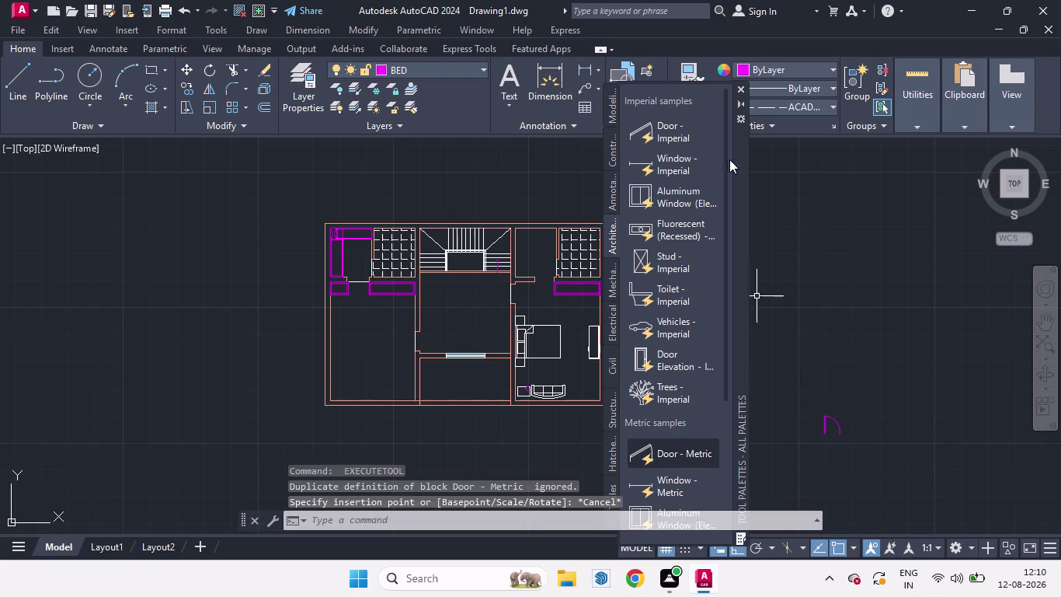
click(740, 84)
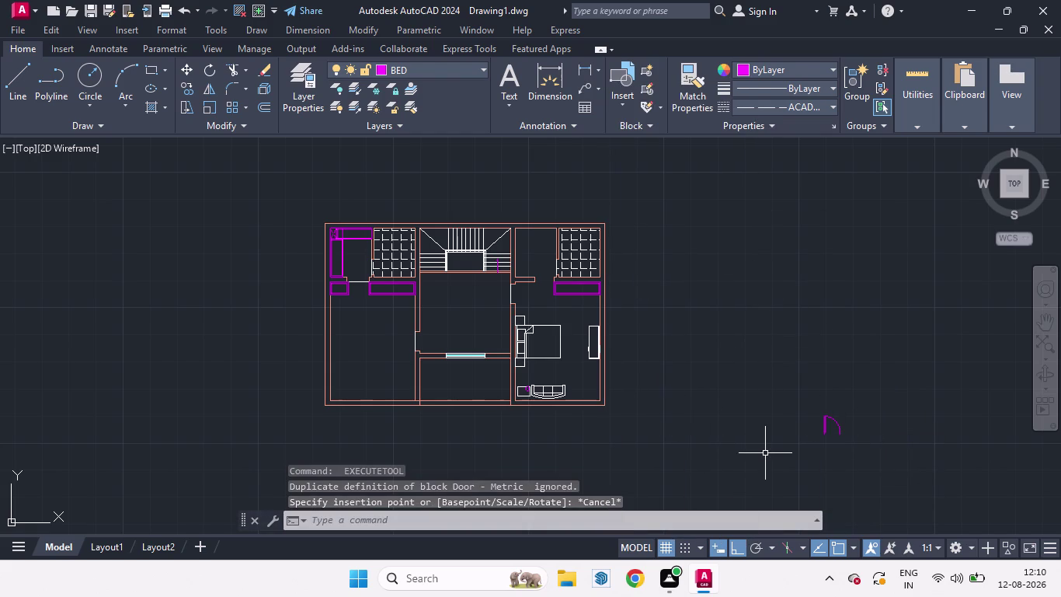
scroll(down, 3)
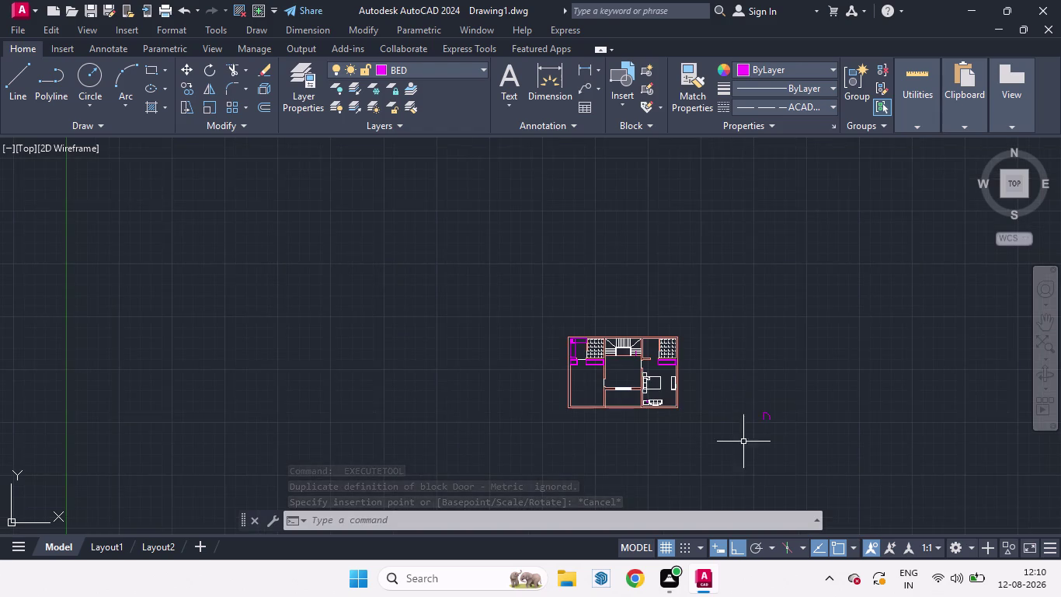
Rotate the inserted door 90° about its corner.
scroll(up, 3)
scroll(up, 3)
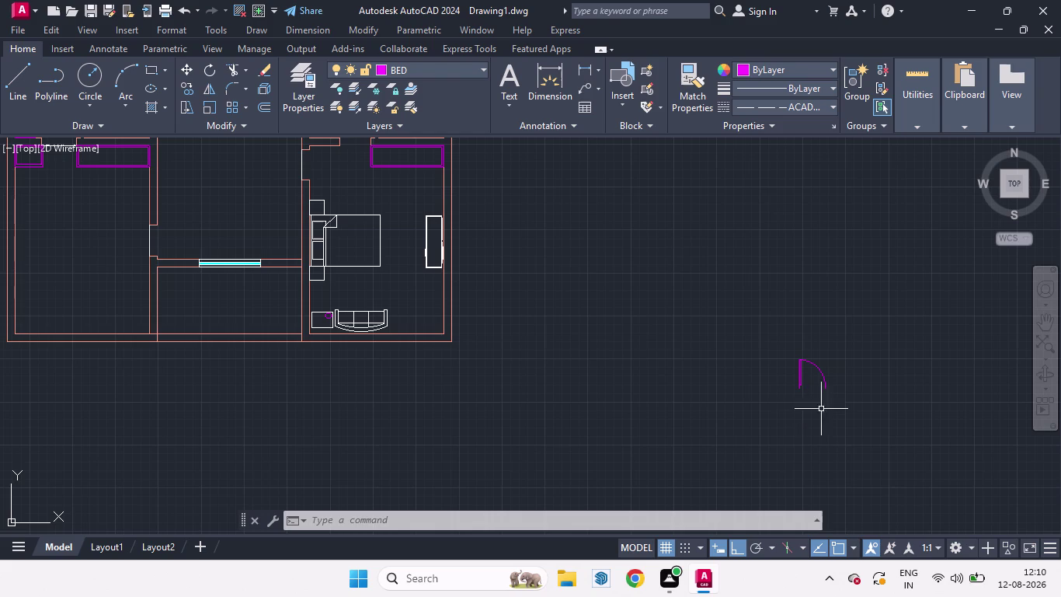
click(826, 383)
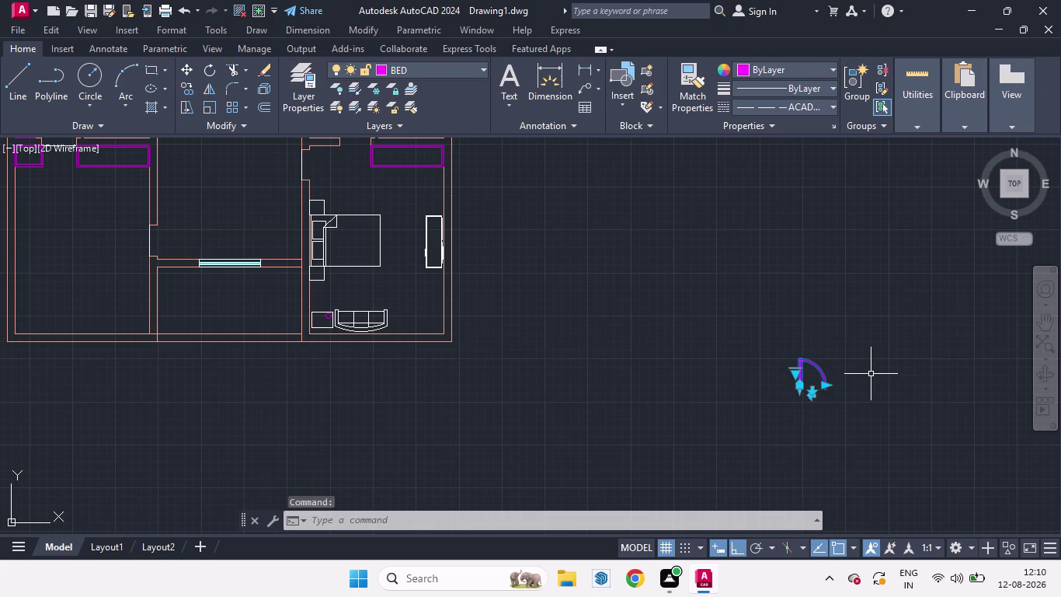
text(RO)
key(Return)
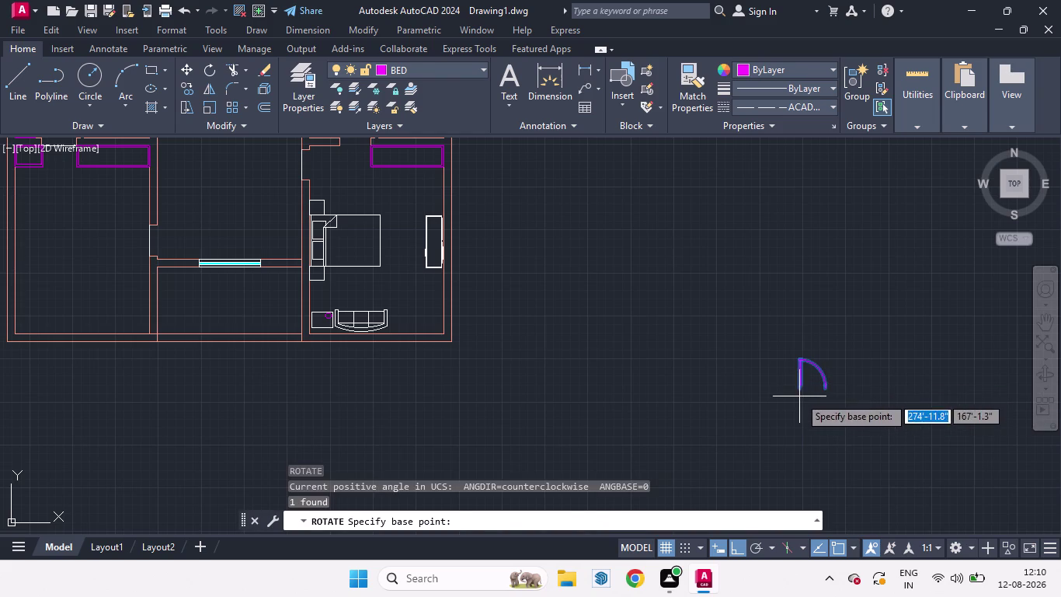
click(792, 392)
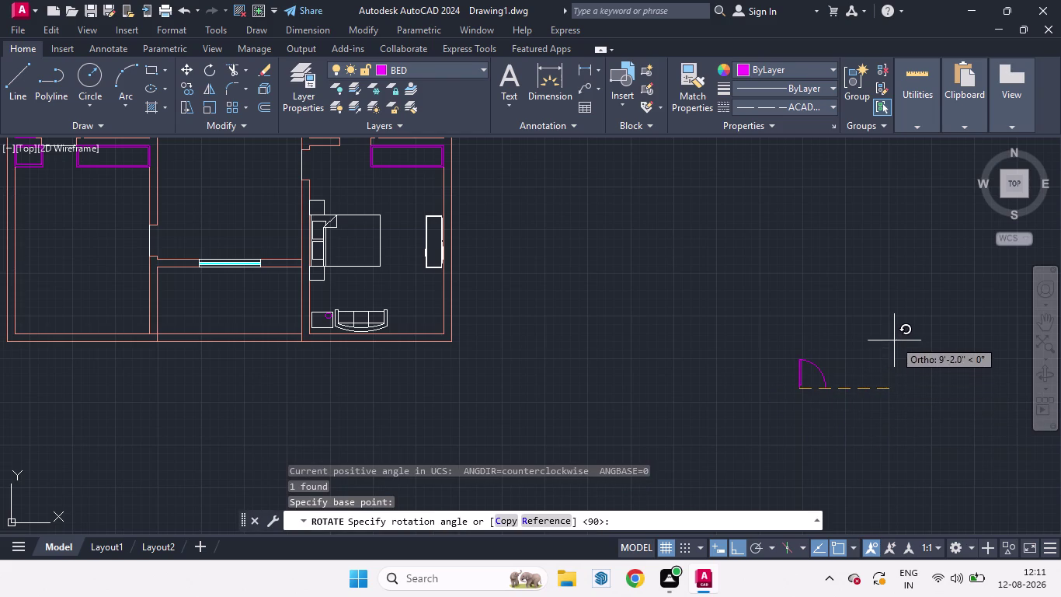
click(848, 287)
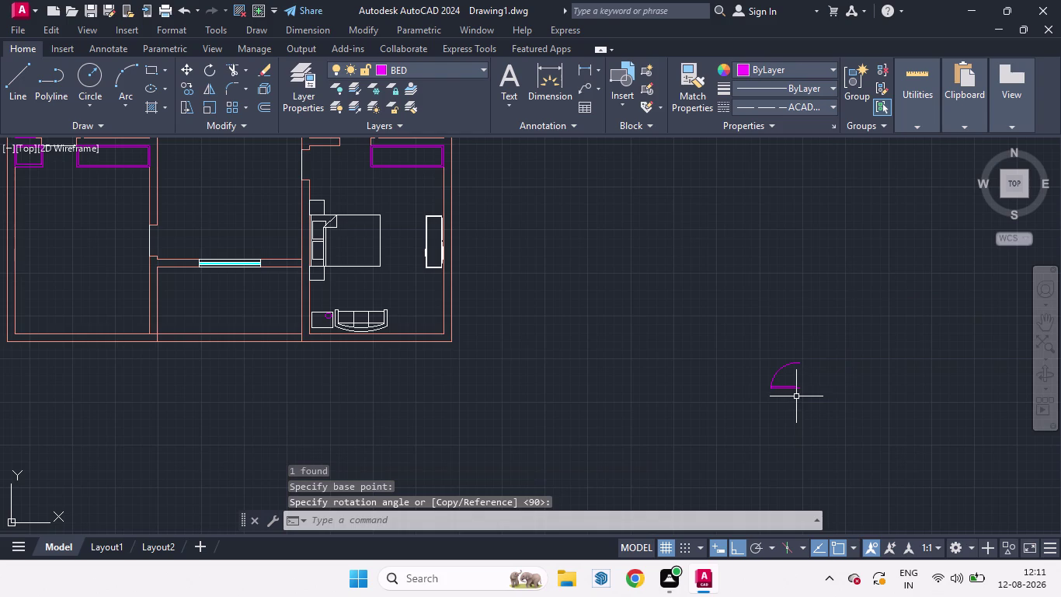
Move the rotated door from its base corner to the wall opening left of the cyan window.
click(799, 398)
click(728, 324)
key(m)
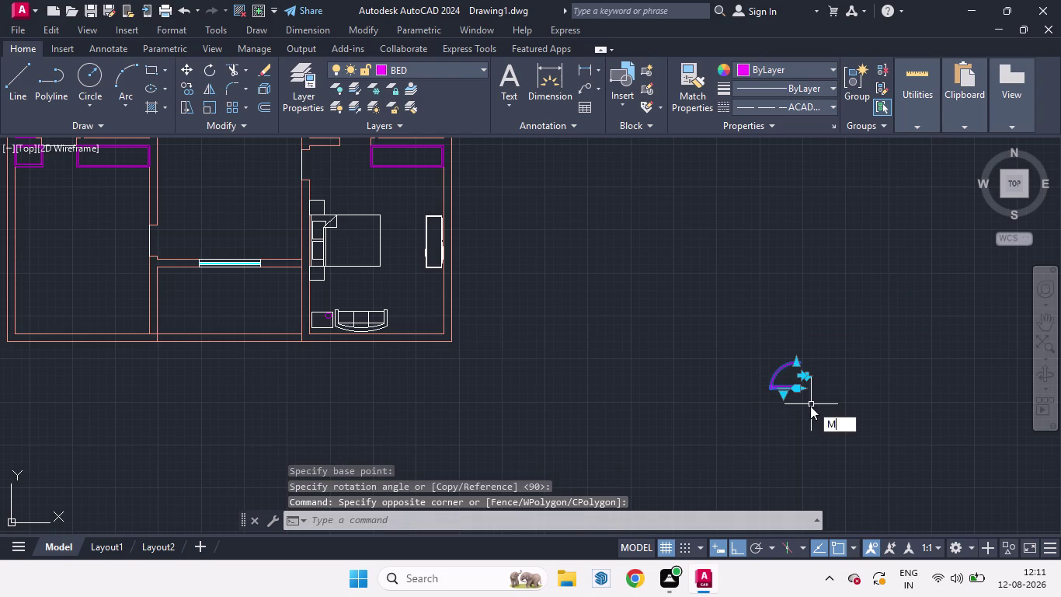
key(shift+Return)
click(807, 388)
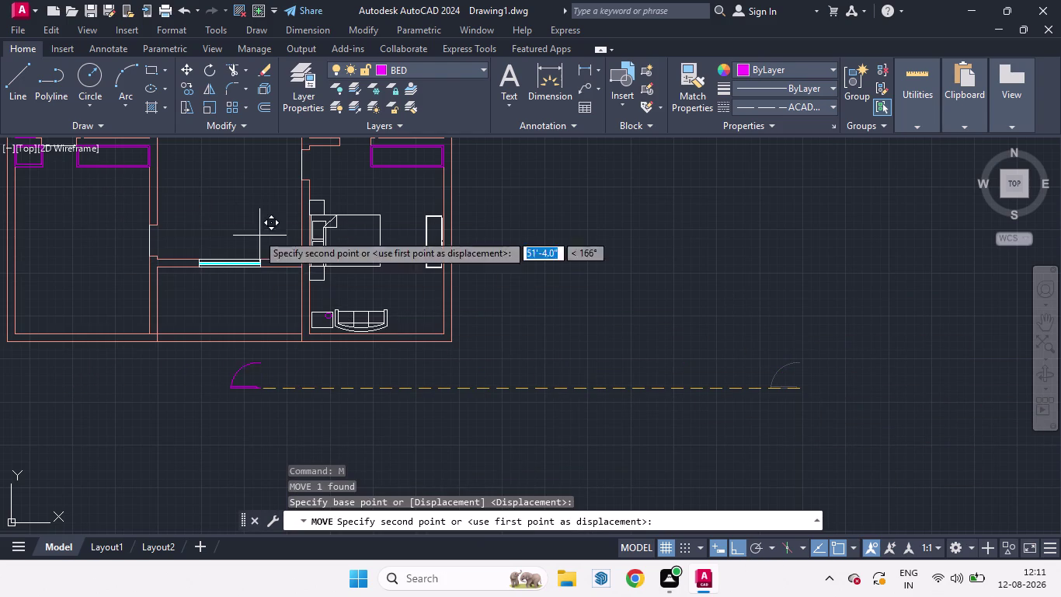
scroll(up, 3)
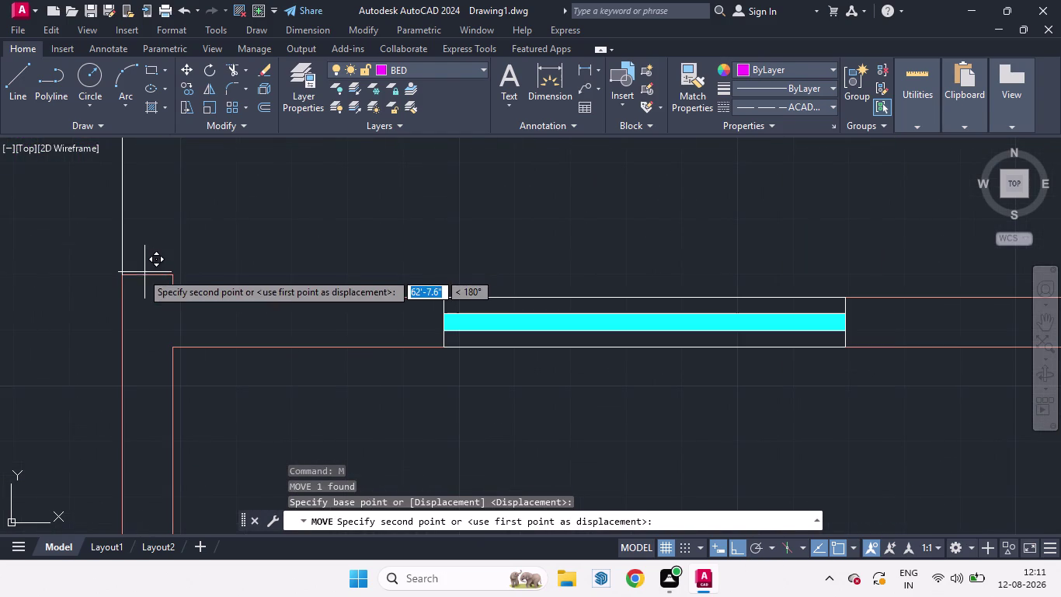
click(149, 276)
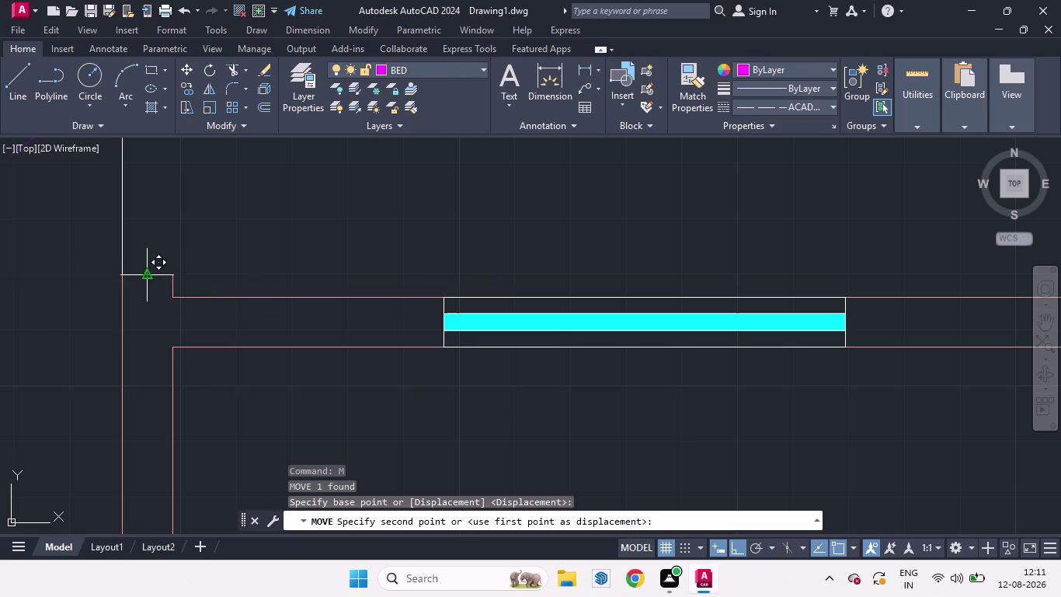
scroll(down, 3)
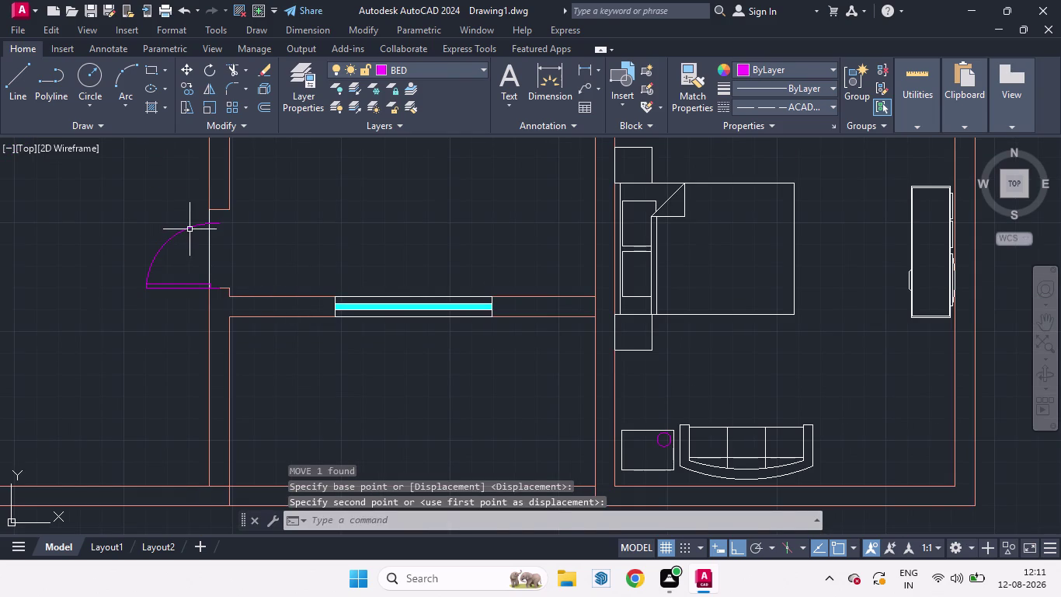
click(183, 232)
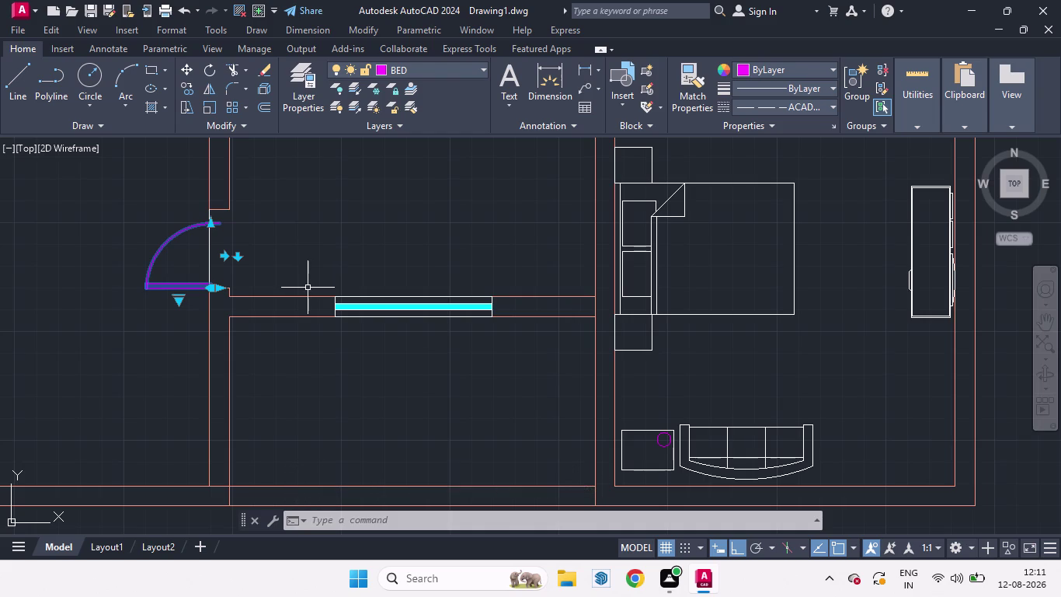
Try stretching the door from its hinge, then undo the stretch.
key(s)
key(Return)
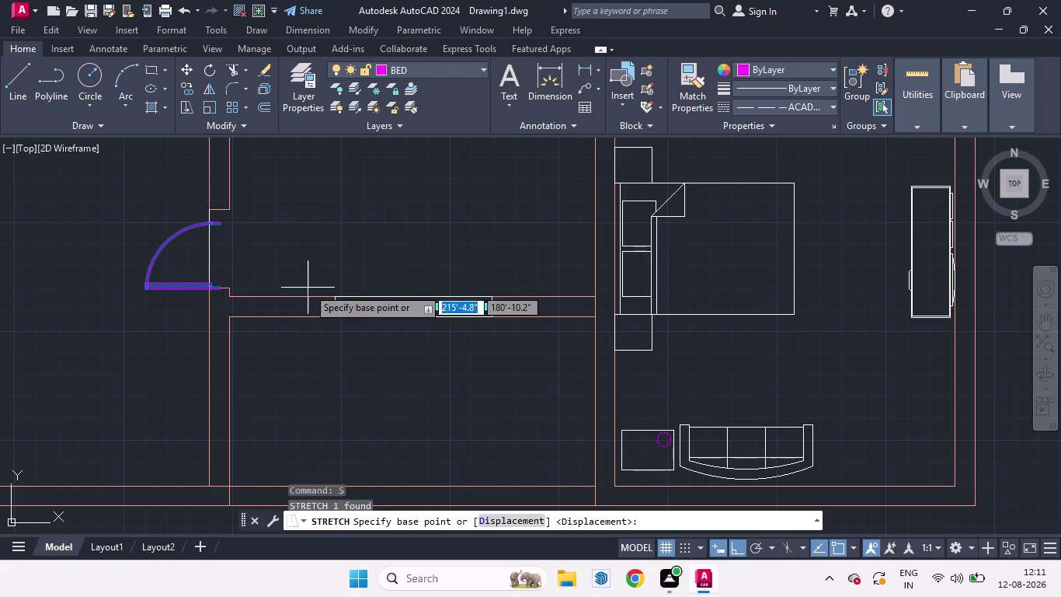
click(218, 292)
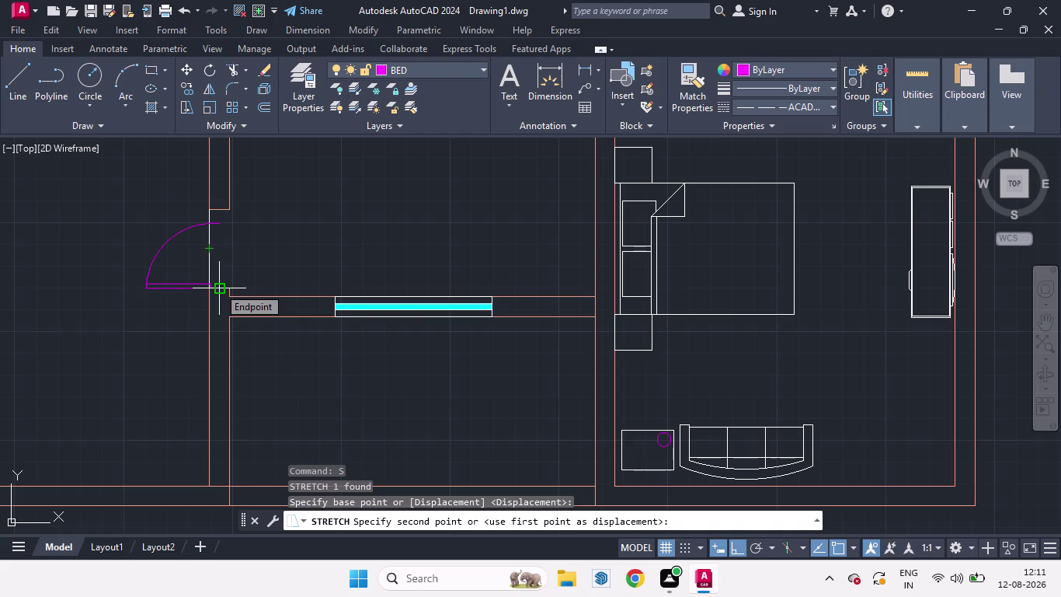
key(space)
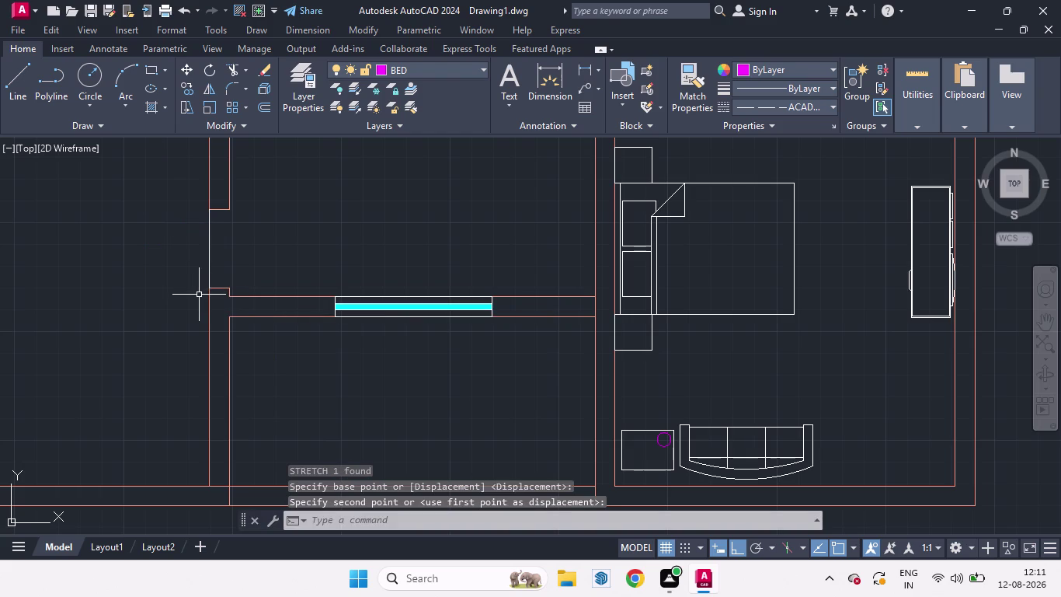
key(ctrl+z)
Scale the door swing down from its hinge to fit the opening.
click(198, 284)
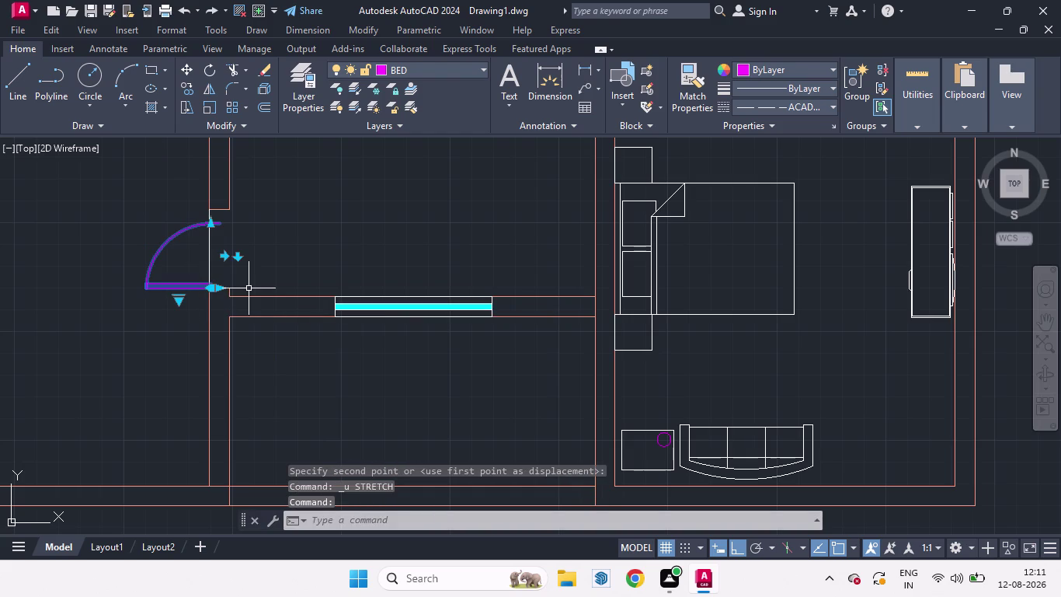
key(s)
key(c)
key(Return)
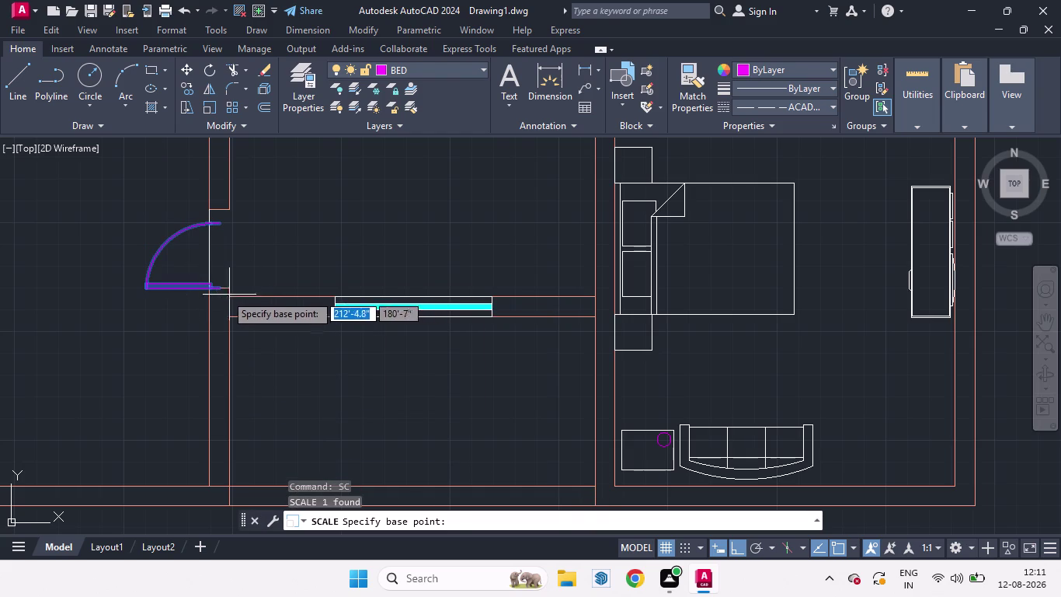
click(219, 290)
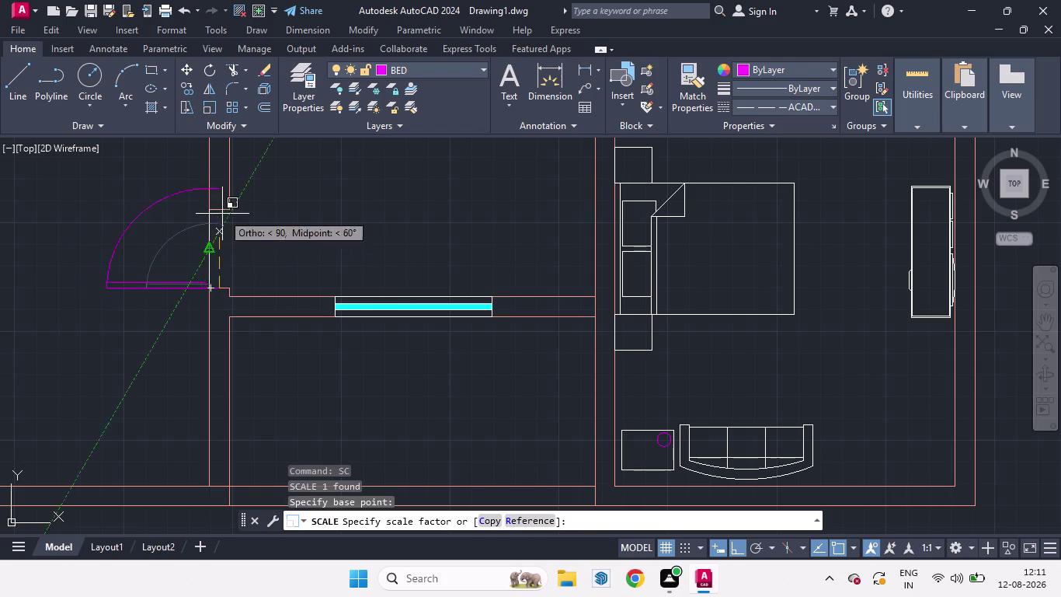
click(219, 244)
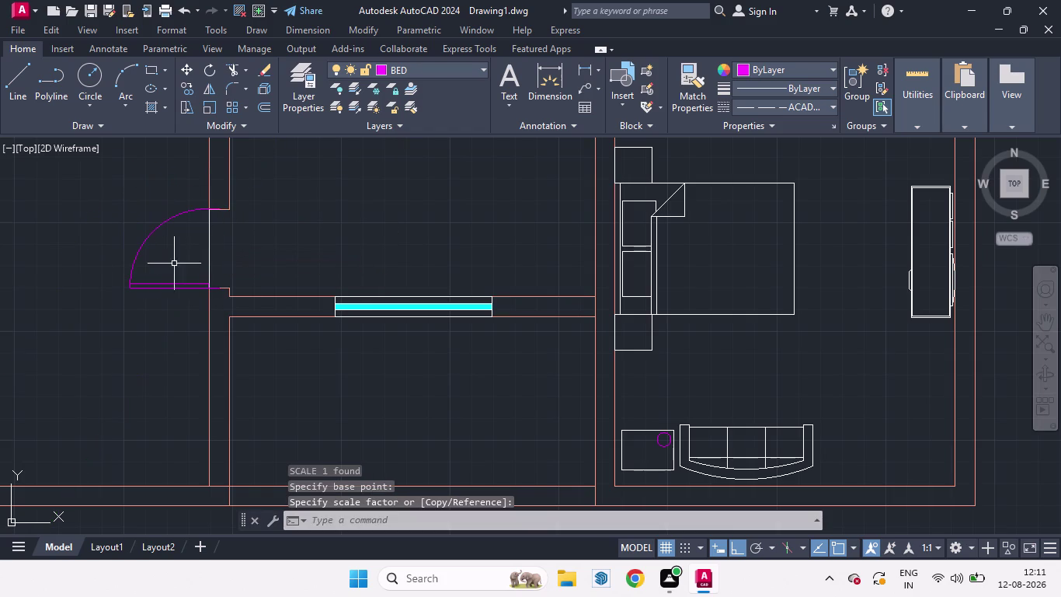
Move the door leaf line's bottom end onto the wall corner.
click(211, 257)
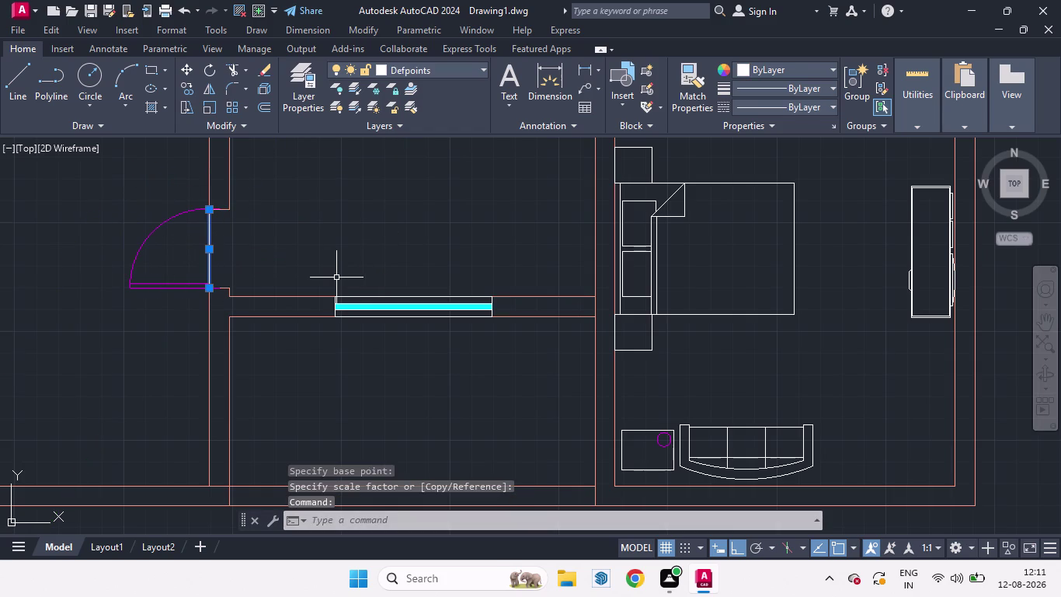
key(m)
key(Return)
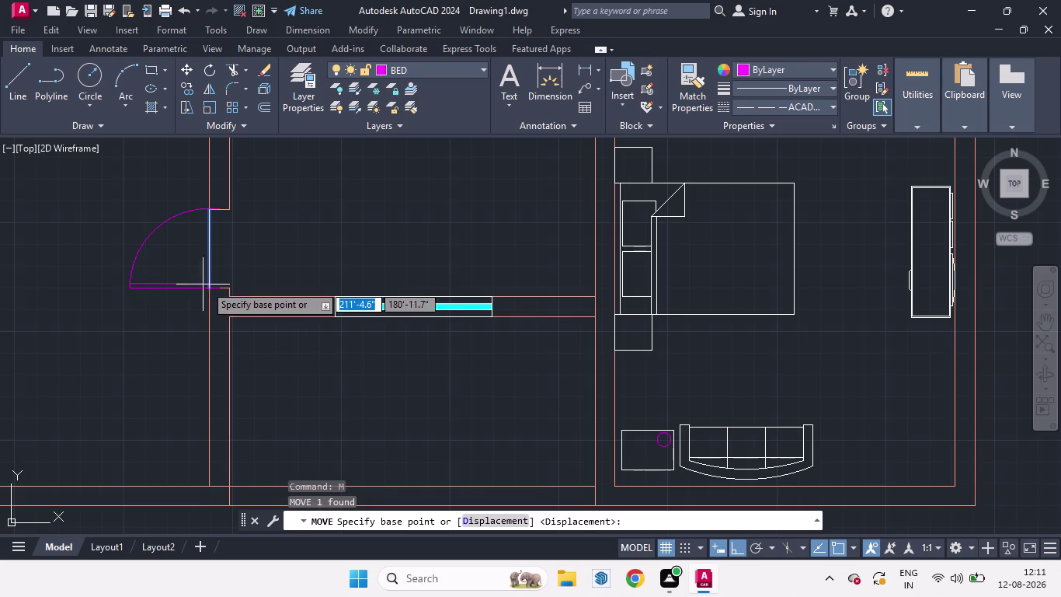
click(205, 291)
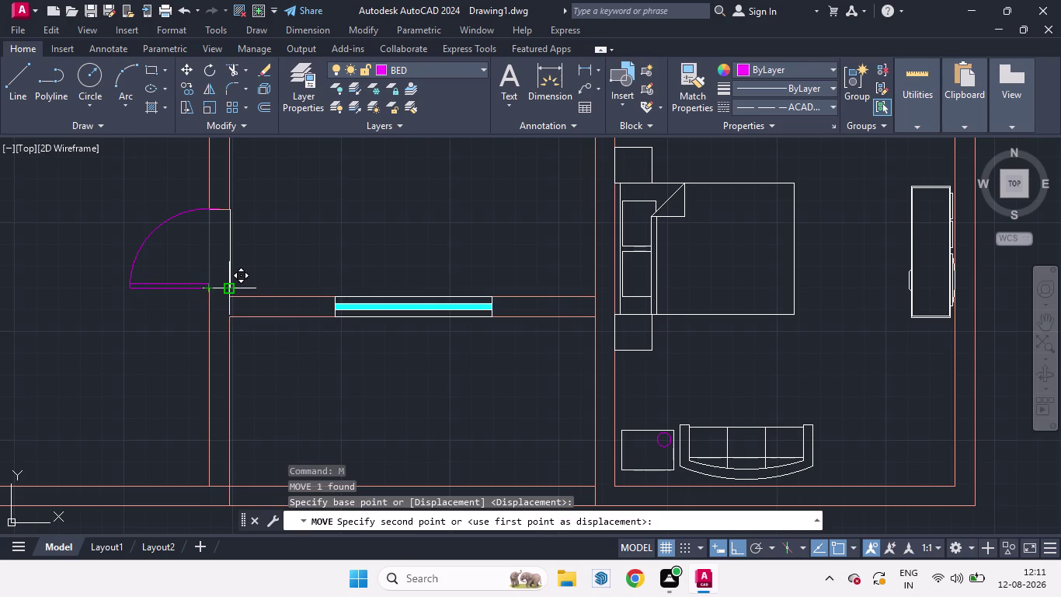
click(227, 290)
scroll(down, 3)
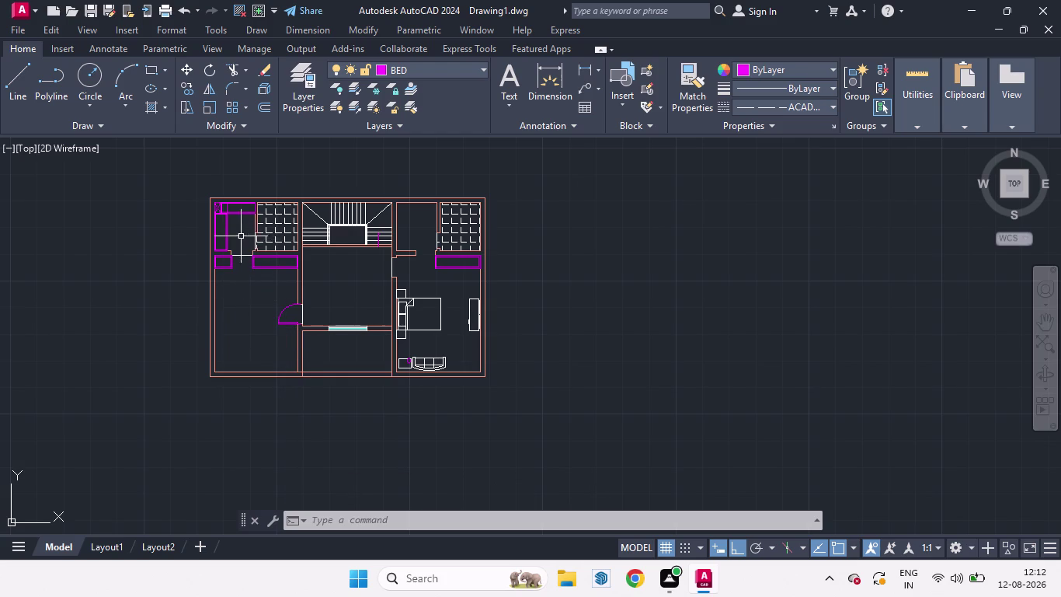
scroll(down, 3)
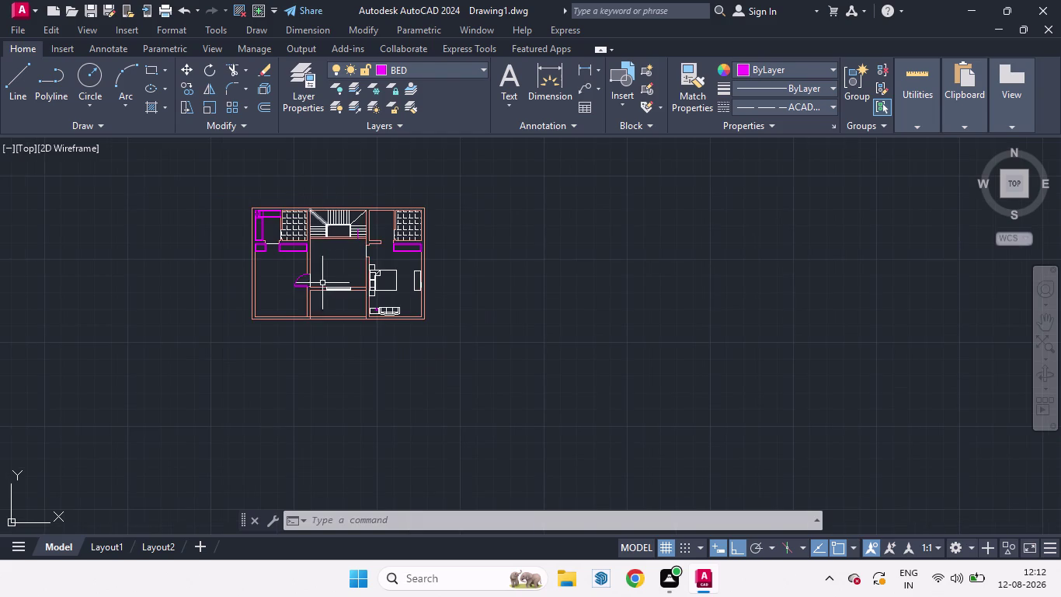
Copy the door swing to the left of the original doorway.
scroll(up, 3)
click(304, 281)
click(275, 206)
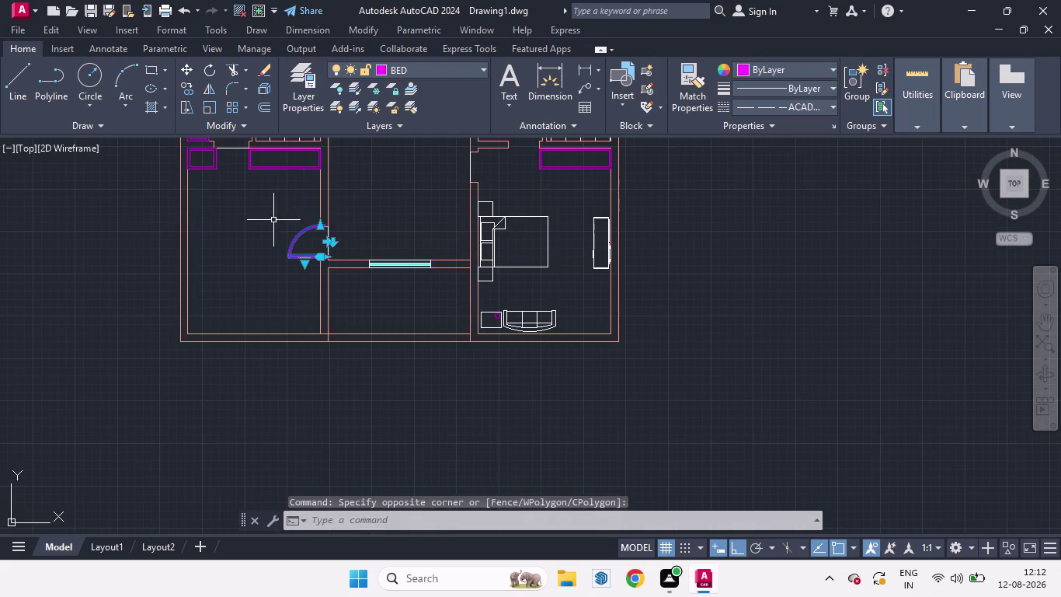
text(C)
text(O)
key(Return)
click(261, 279)
click(212, 268)
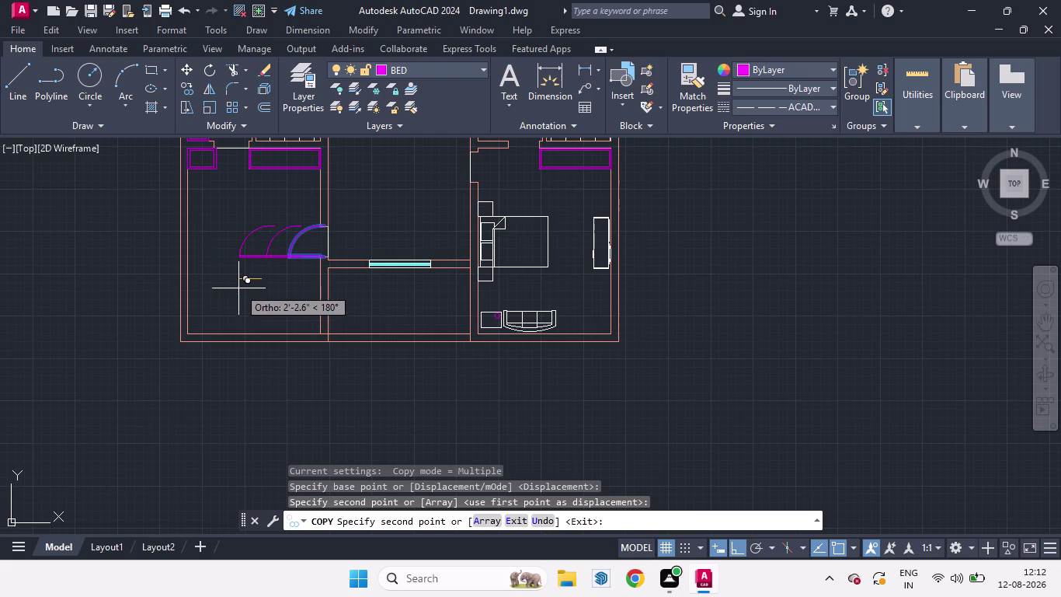
key(space)
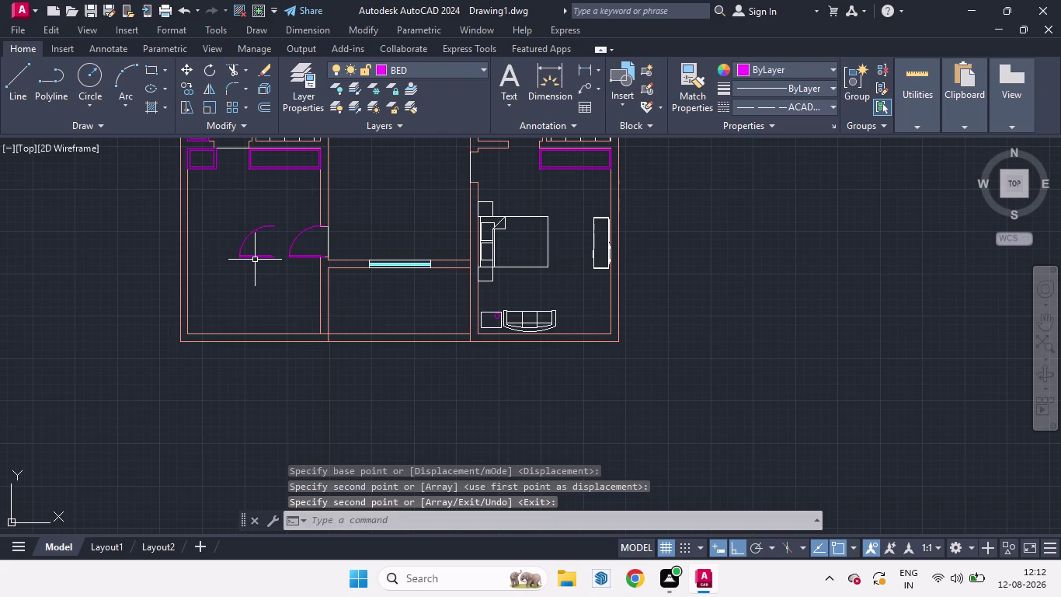
Rotate the door copy 90 degrees about its pivot point.
click(255, 257)
key(r)
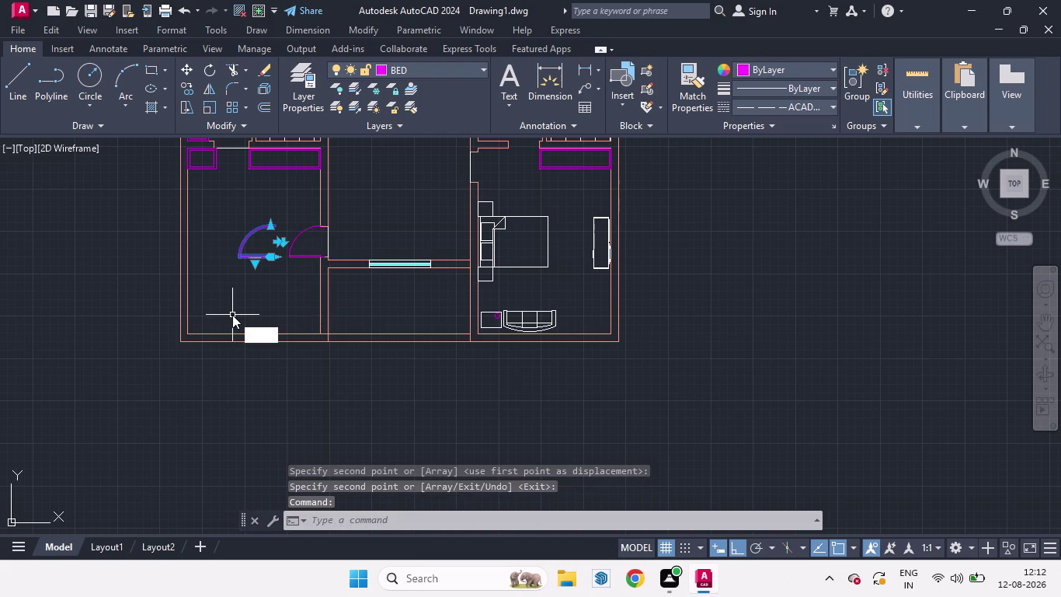
key(o)
key(Return)
click(246, 304)
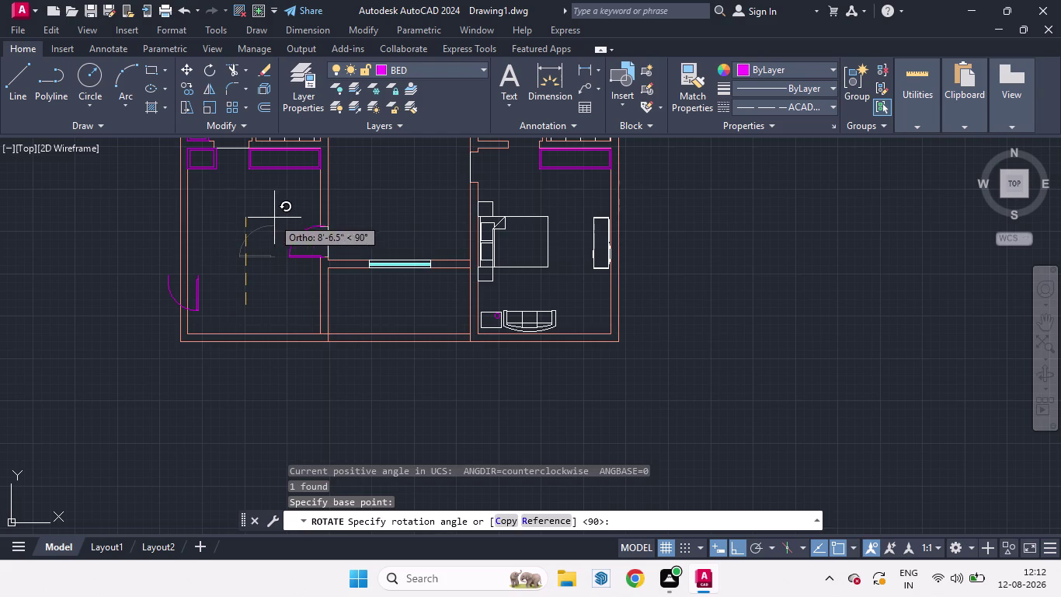
click(338, 224)
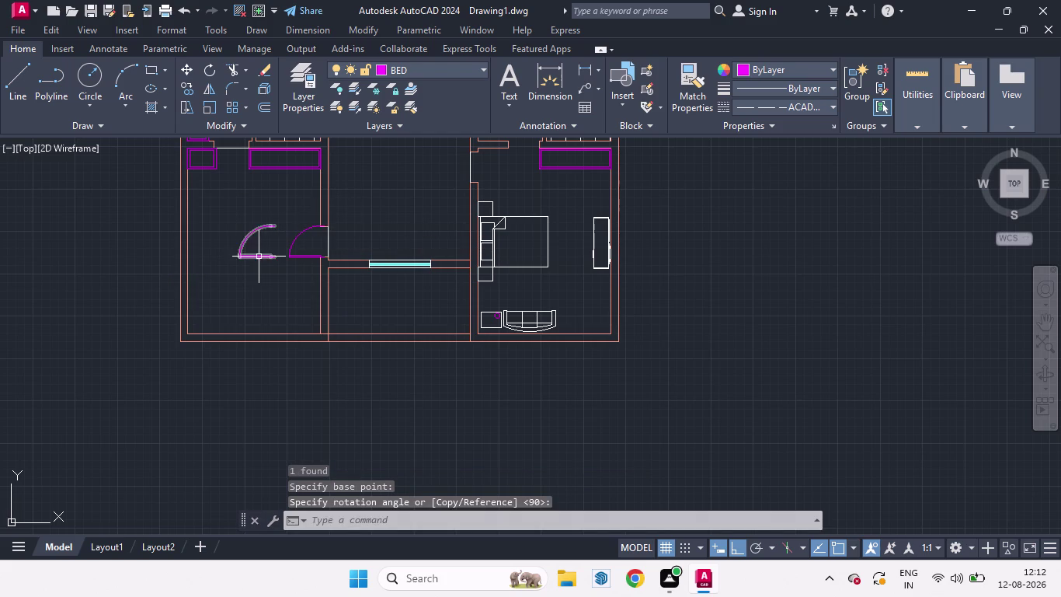
Mirror the rotated copy and erase the unflipped source.
click(259, 258)
key(m)
key(i)
key(Return)
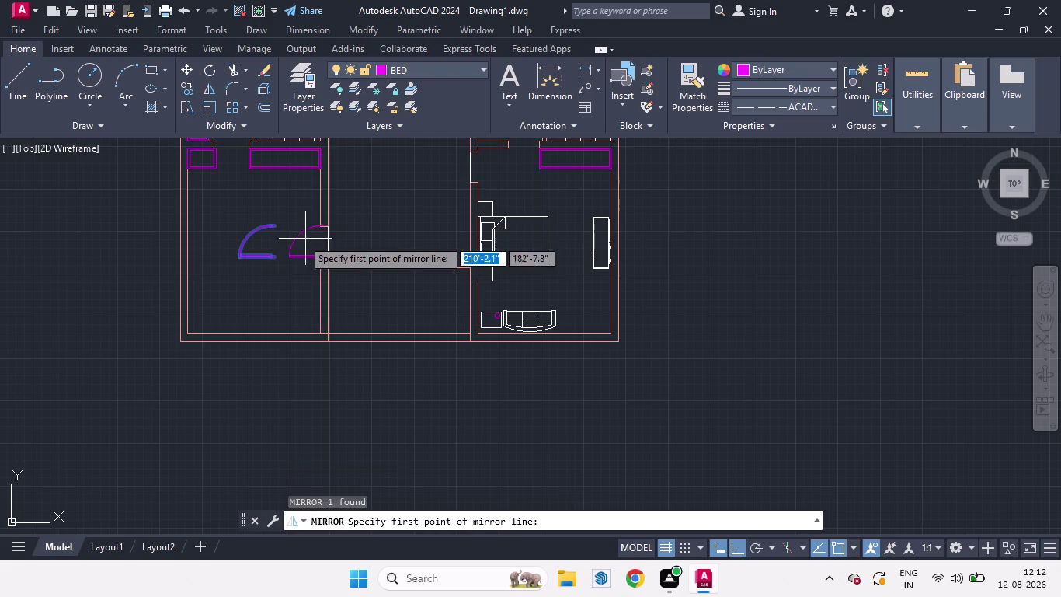
click(274, 261)
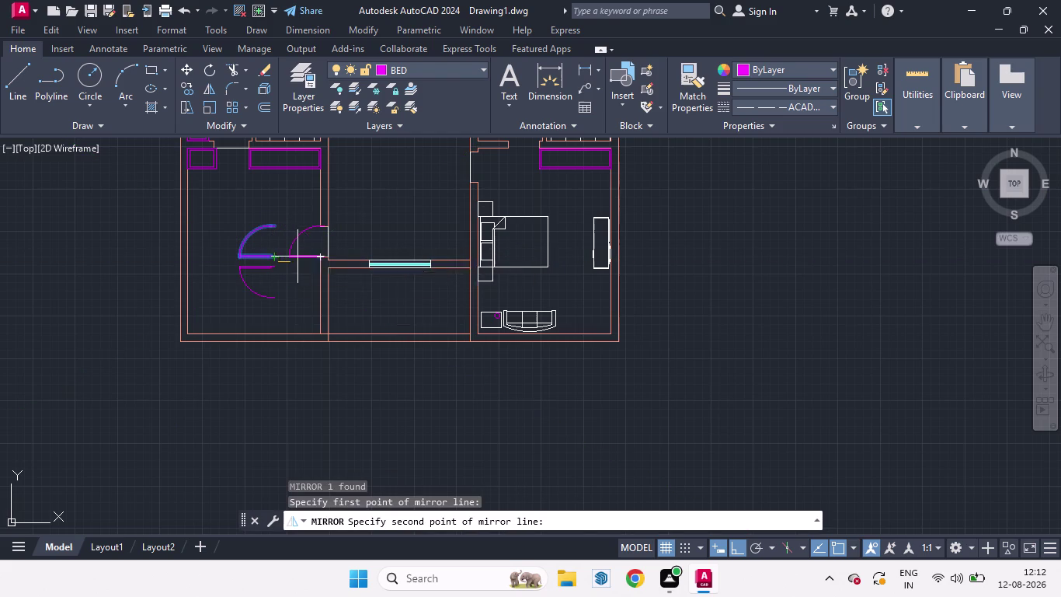
click(298, 201)
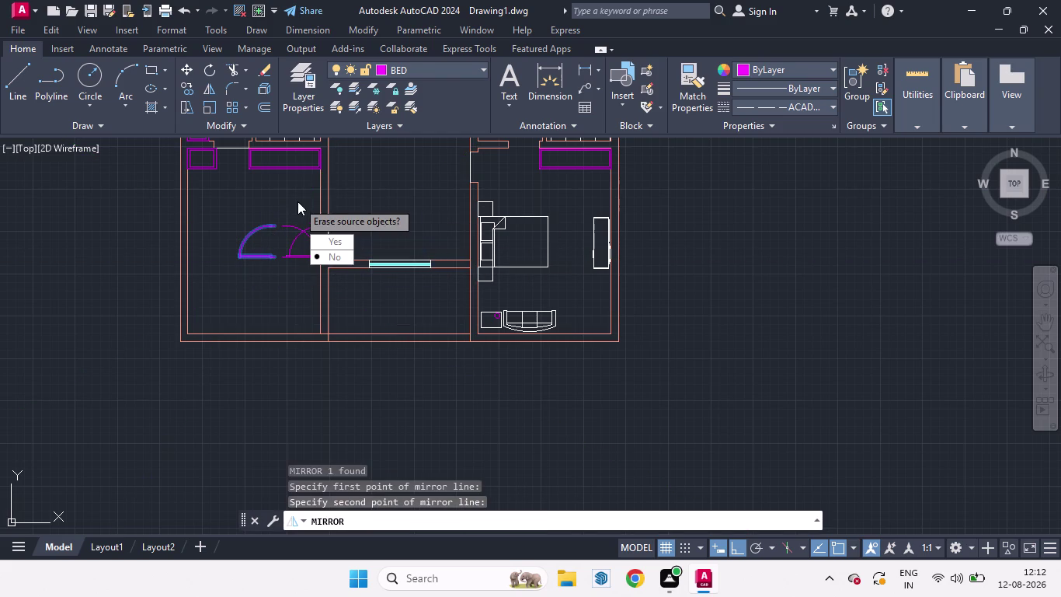
drag(335, 239, 297, 201)
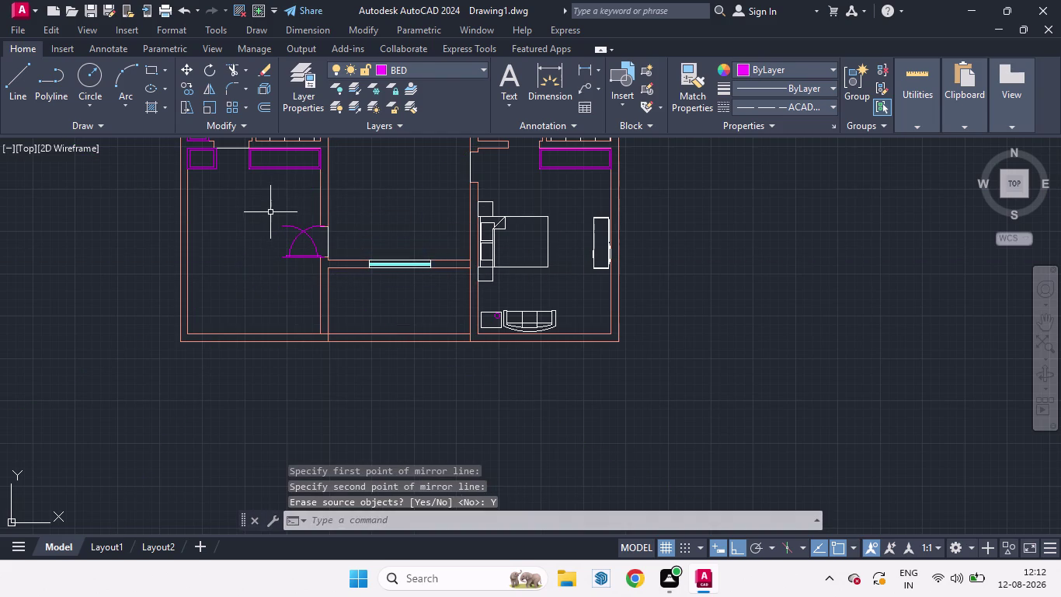
Begin moving the flipped door, using its hinge as the base point.
click(290, 224)
key(m)
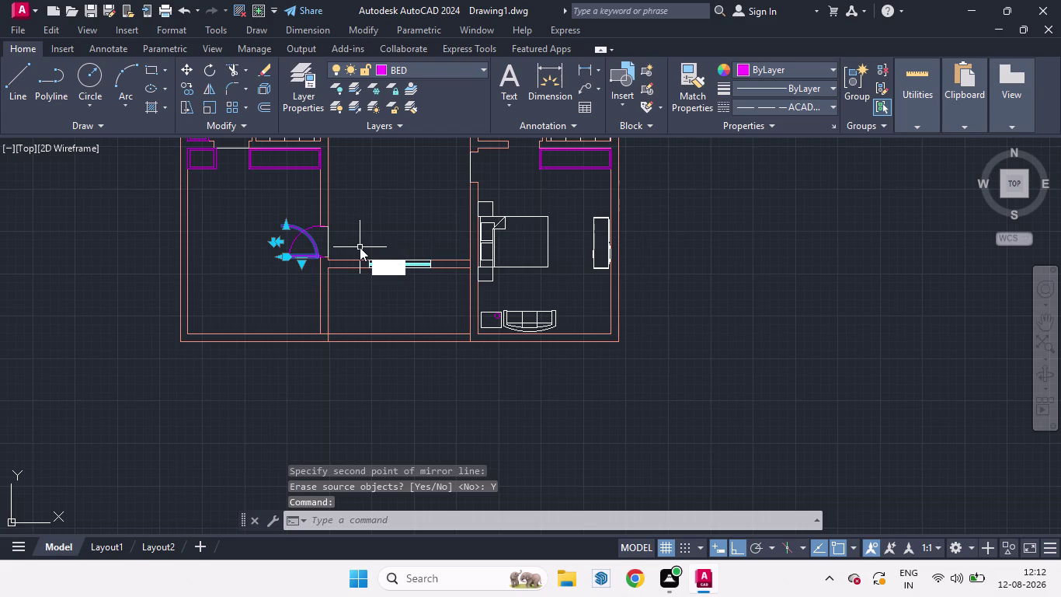
key(Return)
click(275, 255)
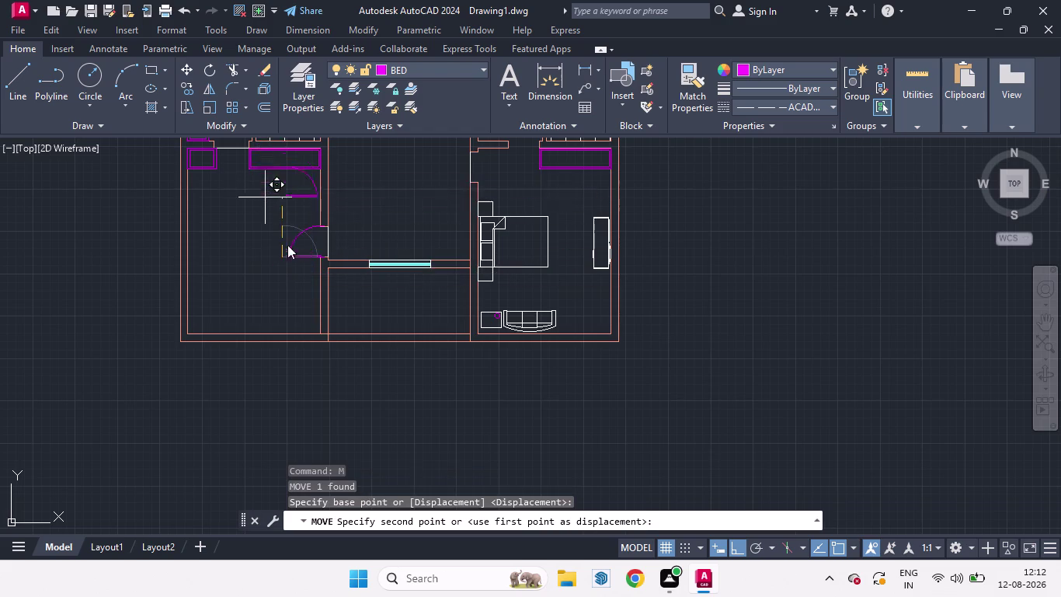
Snap the flipped door's hinge onto the bathroom wall corner.
scroll(down, 3)
scroll(up, 3)
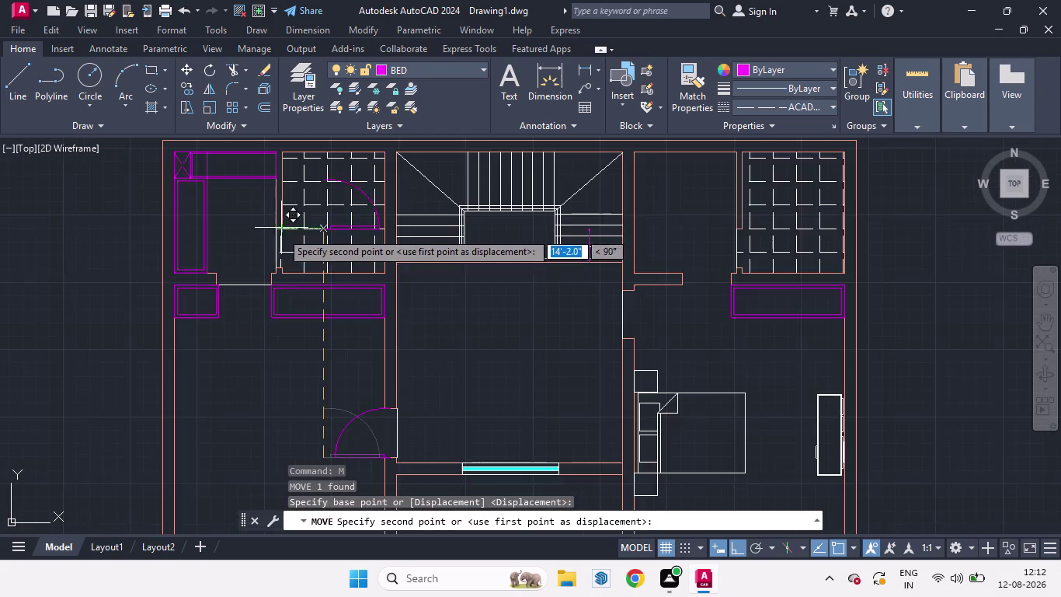
scroll(up, 3)
scroll(down, 3)
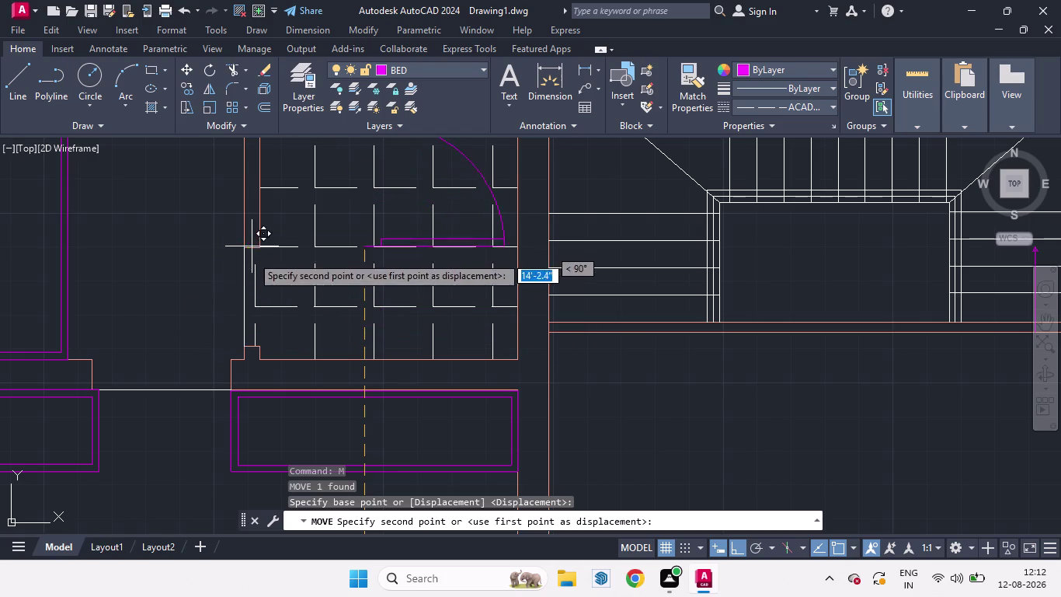
scroll(up, 3)
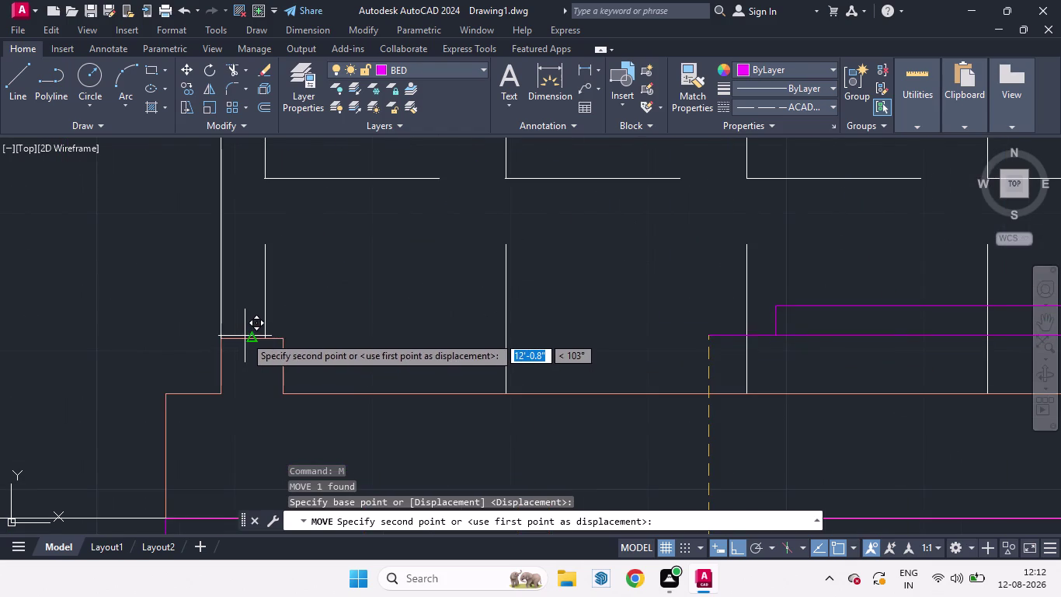
click(254, 339)
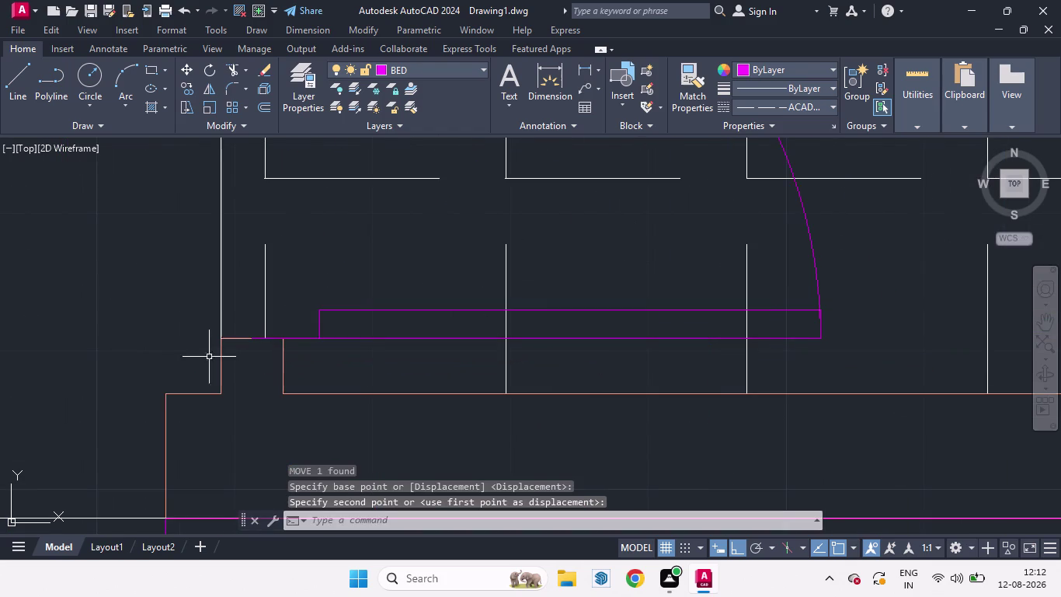
Select the room's door swing near the cyan window.
scroll(down, 3)
scroll(down, 3)
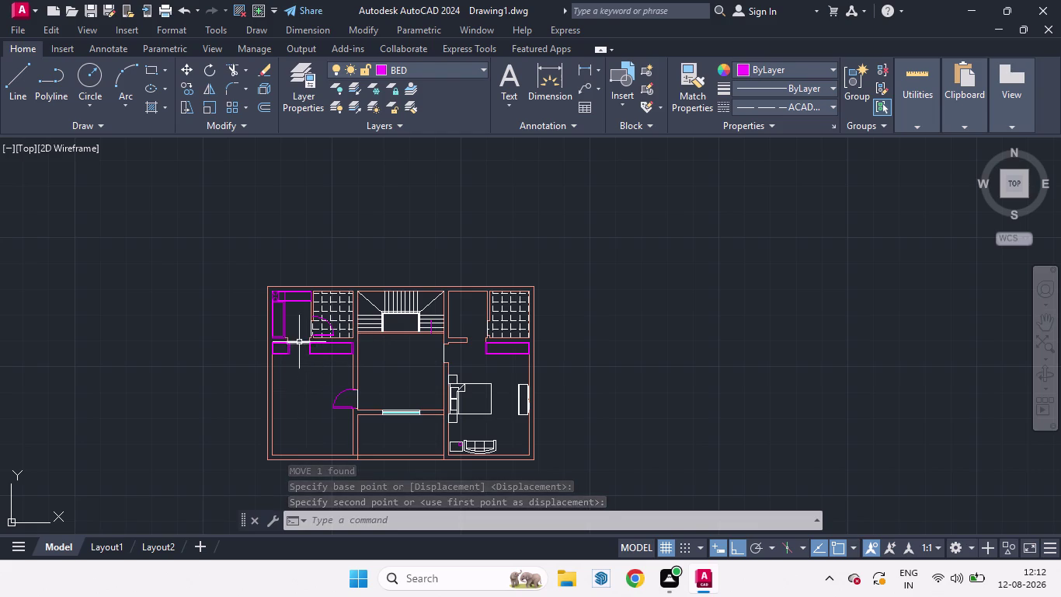
scroll(up, 3)
scroll(down, 3)
scroll(up, 3)
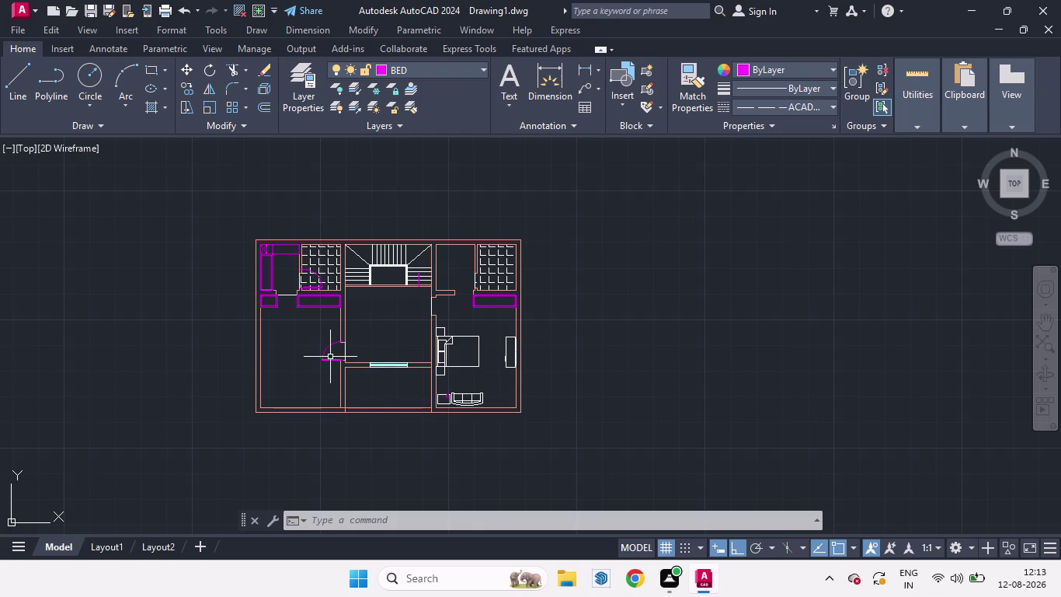
click(322, 354)
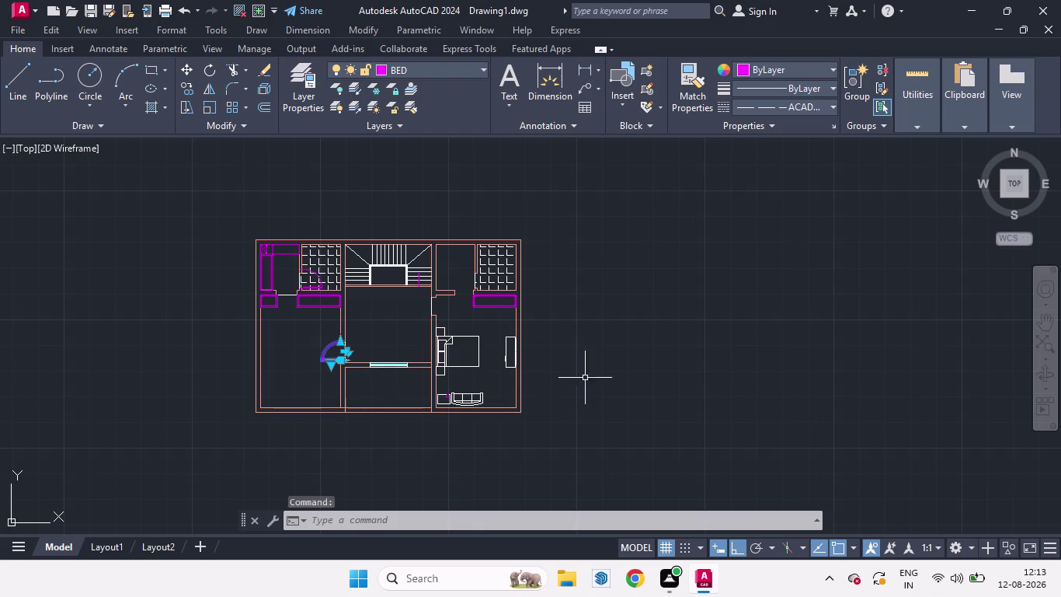
Copy the door swing into the central room, just above the cyan window.
text(CO)
key(Return)
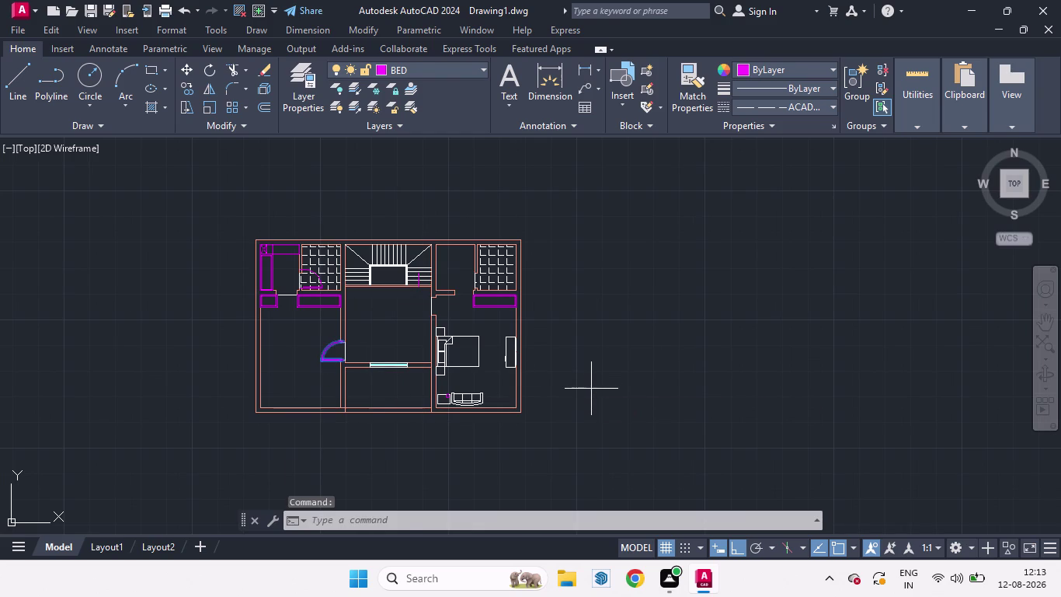
click(352, 336)
click(406, 321)
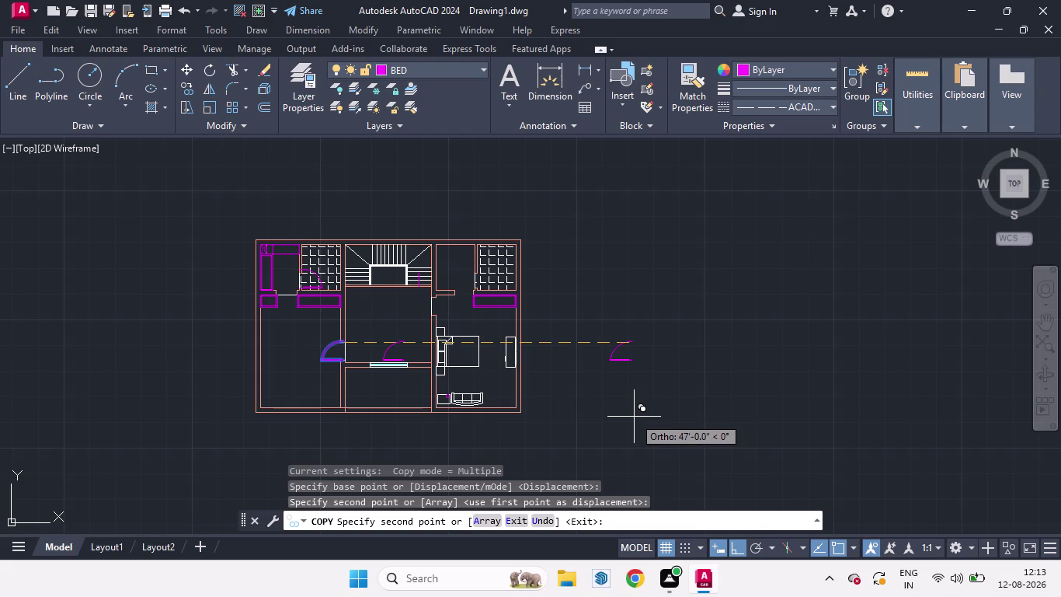
key(space)
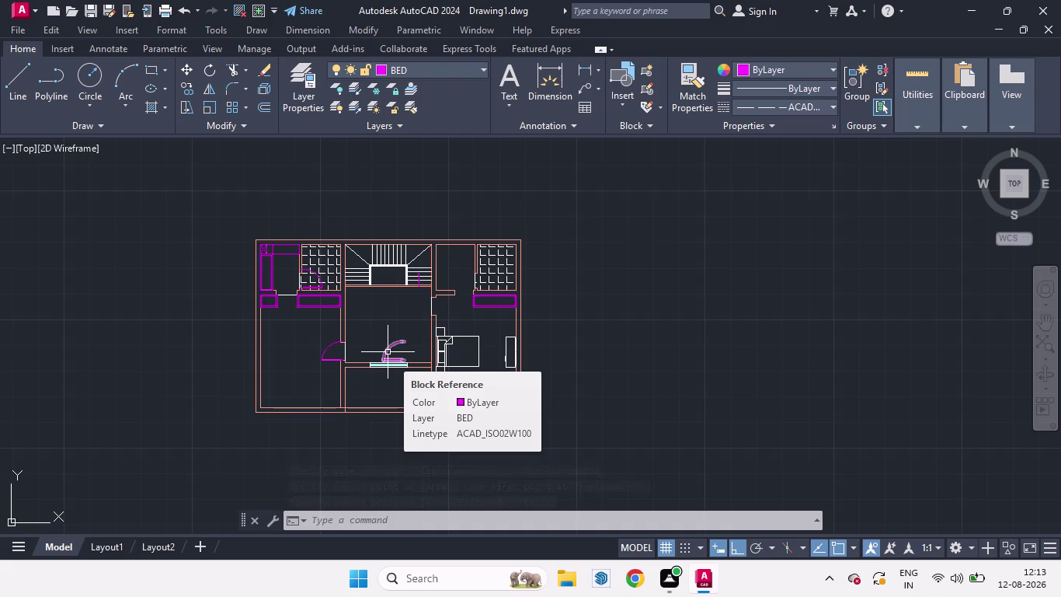
scroll(up, 3)
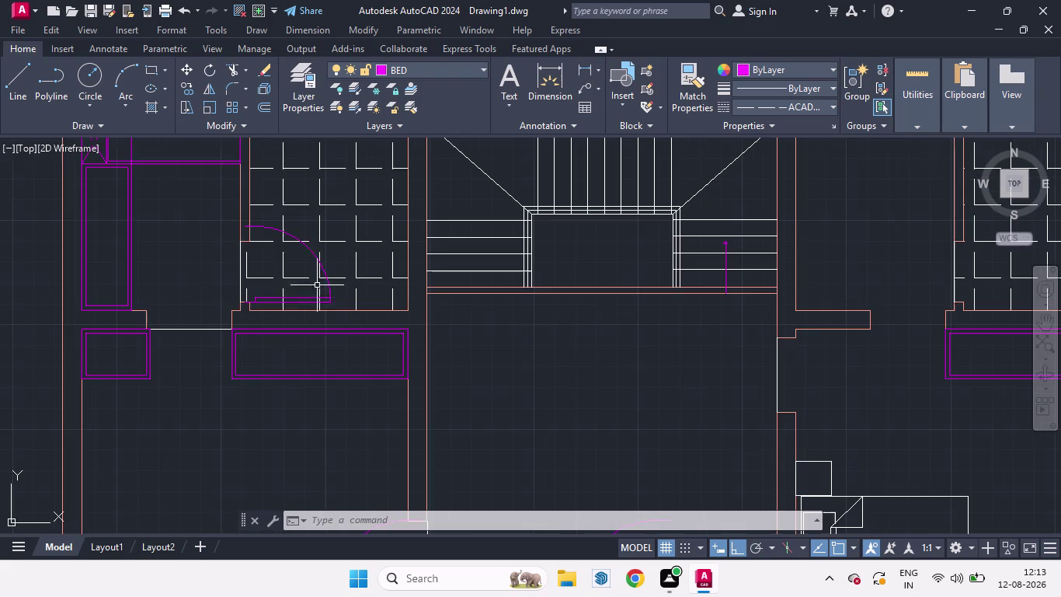
Copy the left bathroom door from its hinge corner into the right bathroom.
click(307, 298)
key(c)
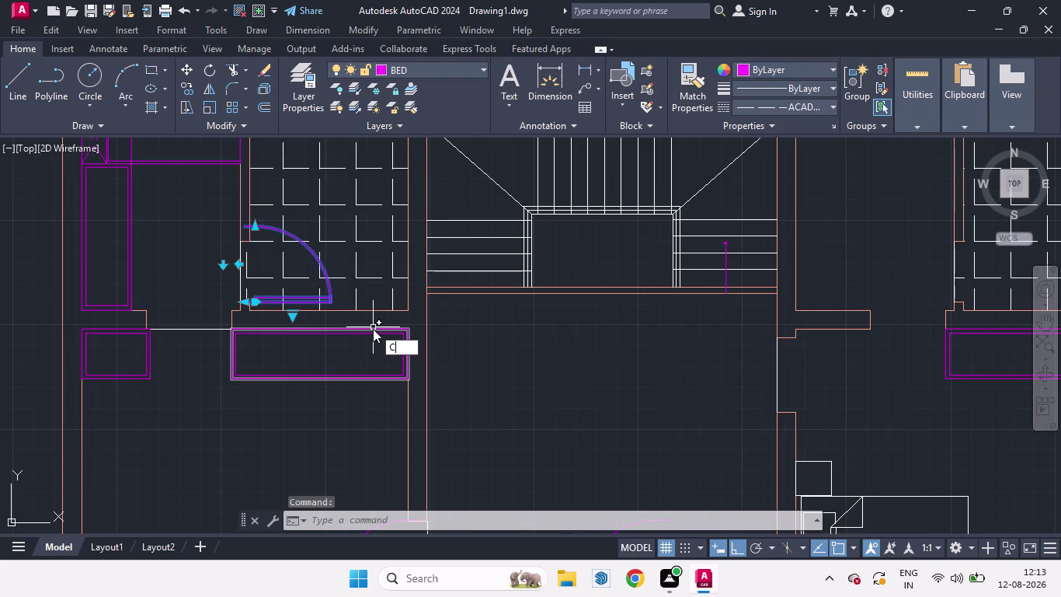
key(o)
key(Return)
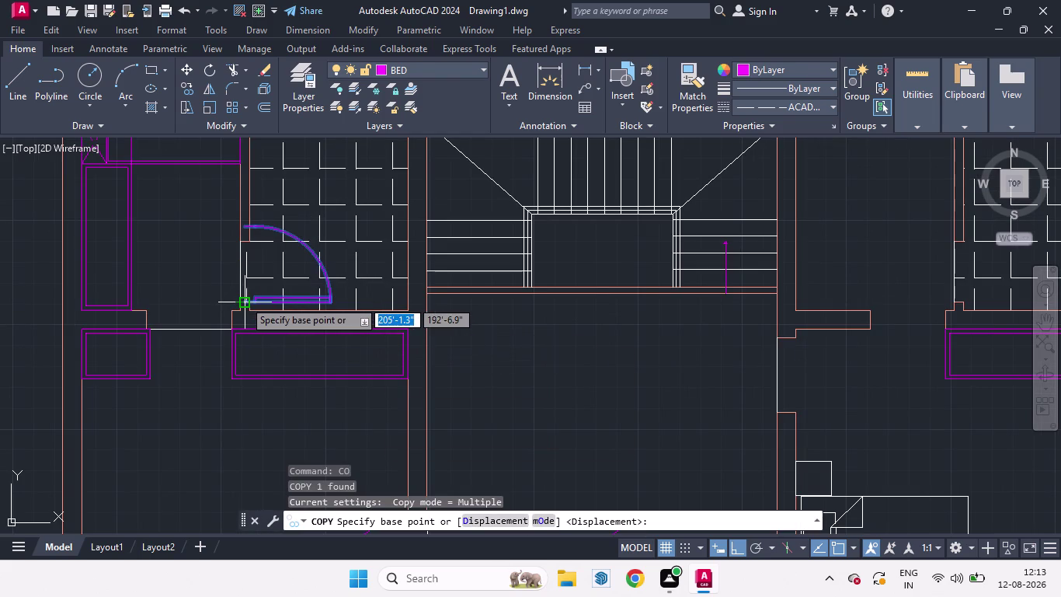
click(244, 300)
scroll(down, 3)
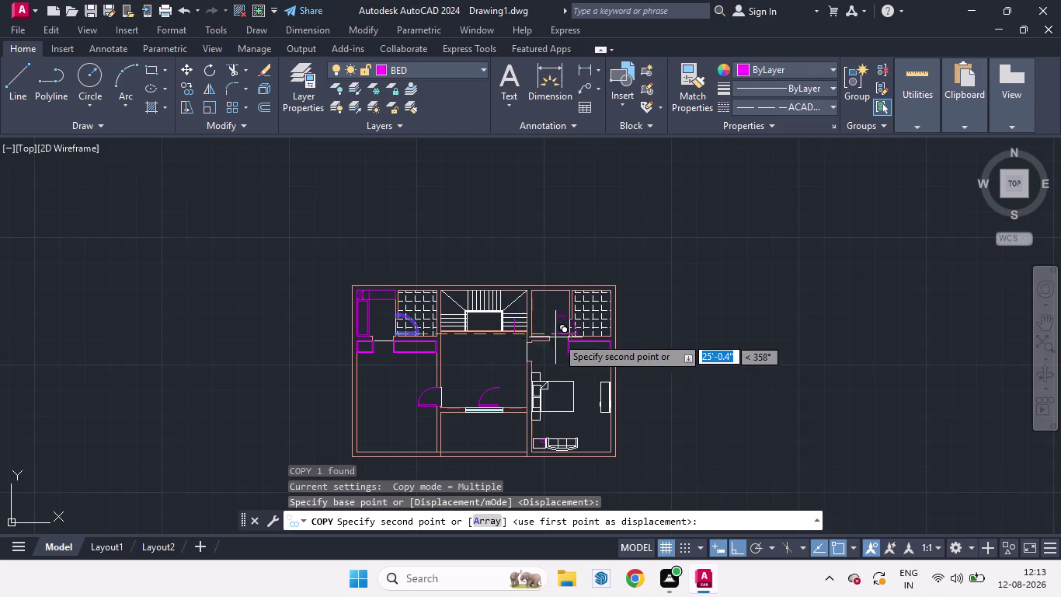
scroll(up, 3)
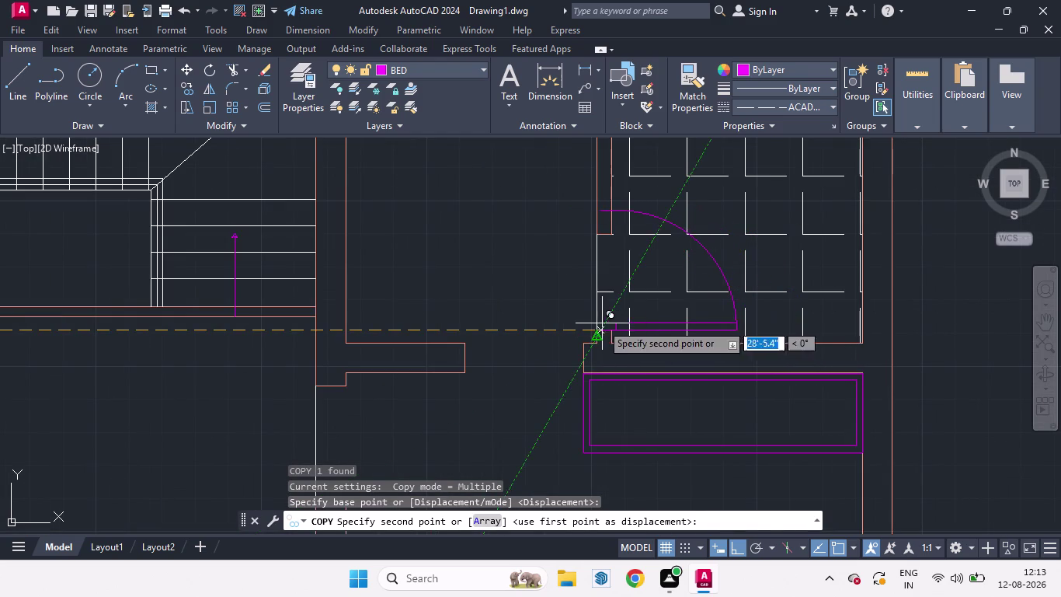
scroll(up, 3)
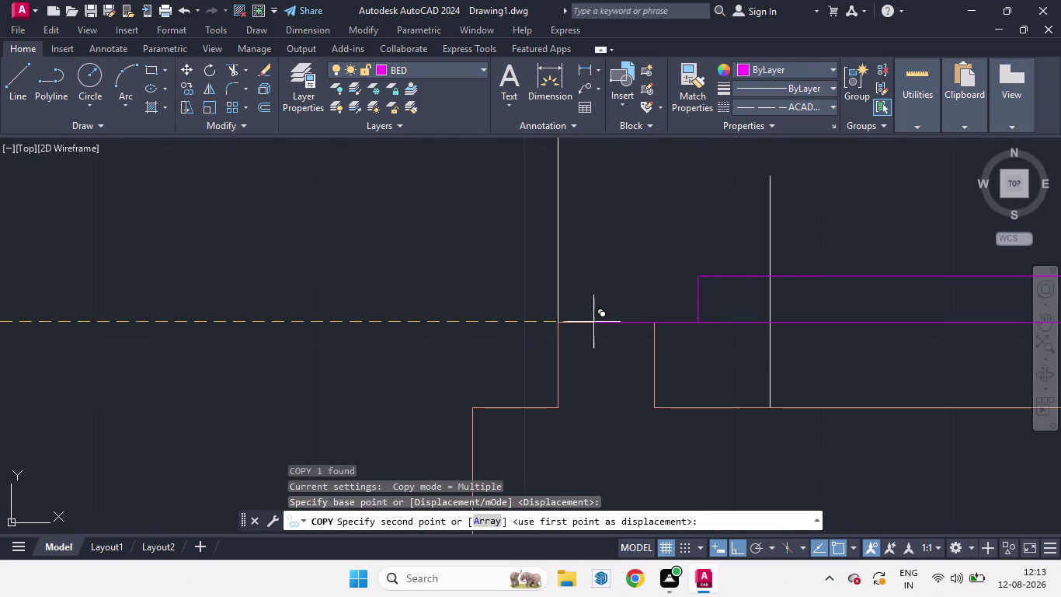
click(607, 320)
scroll(down, 3)
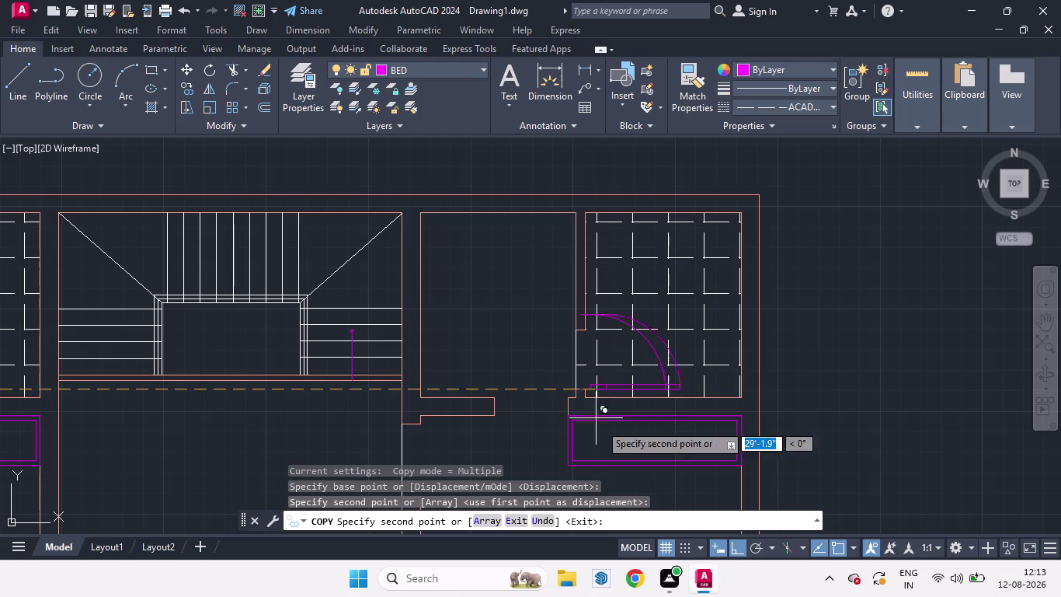
key(space)
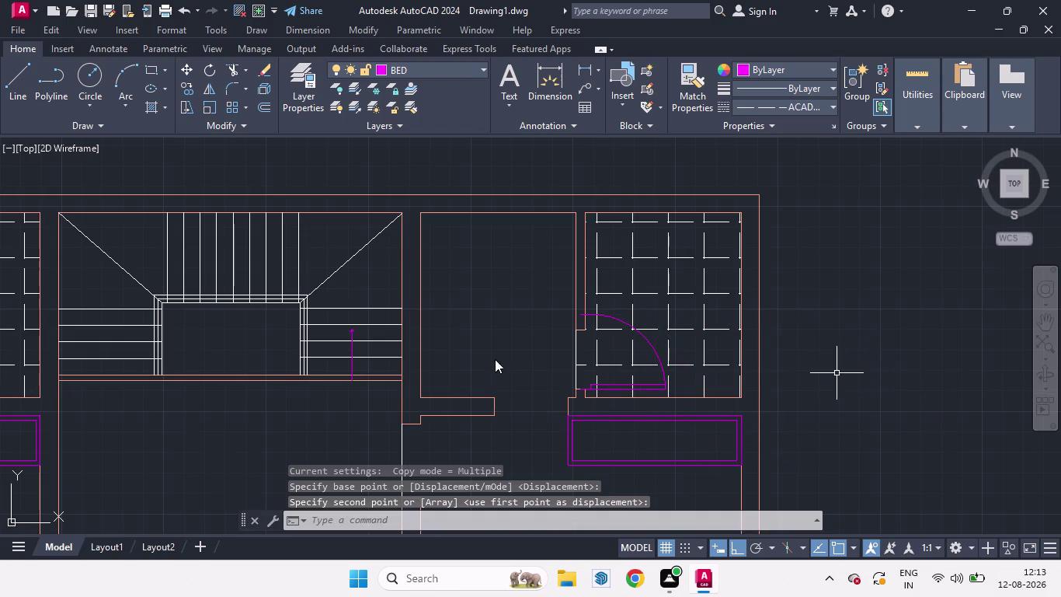
scroll(down, 3)
scroll(up, 3)
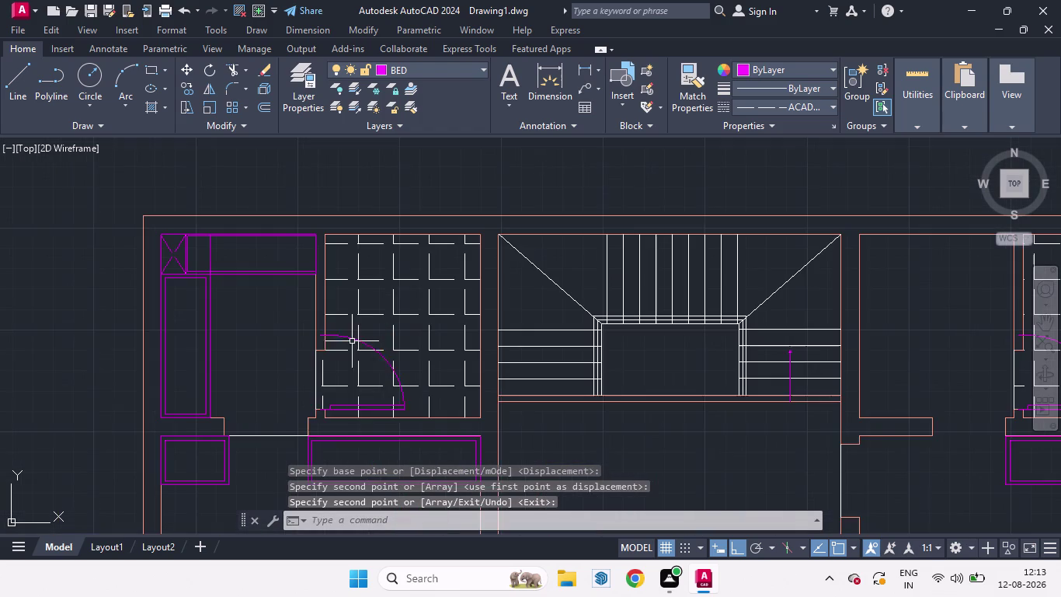
Scale the left bathroom door down from its corner to fit its opening.
click(341, 409)
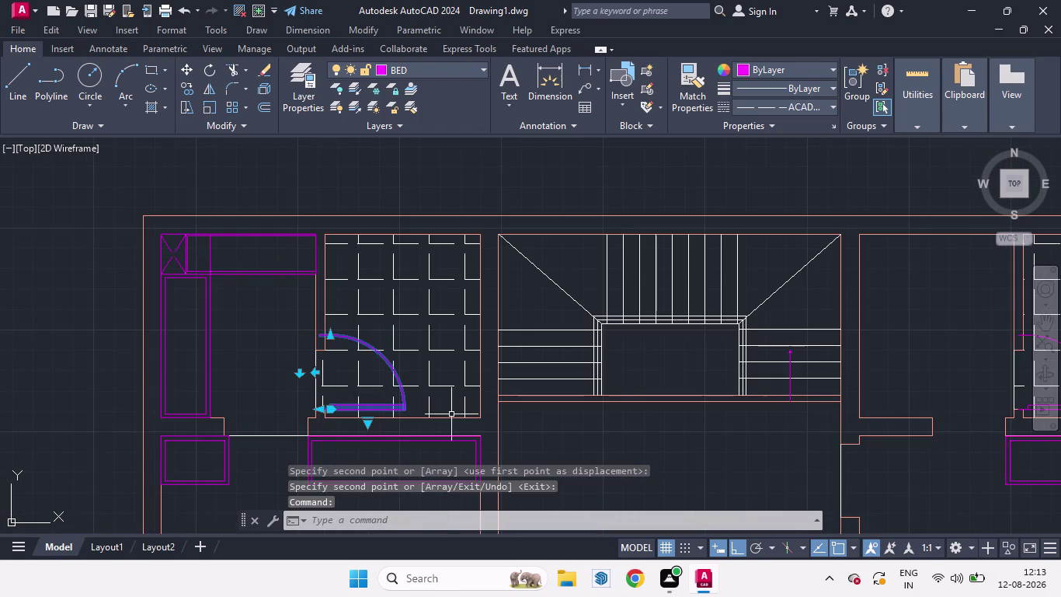
key(s)
key(c)
key(Return)
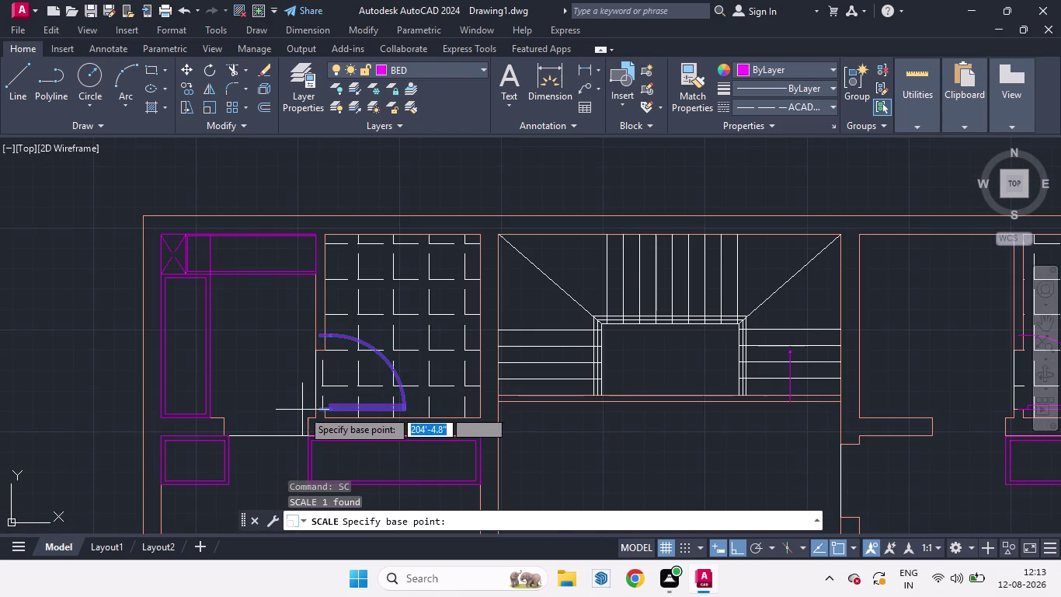
click(318, 410)
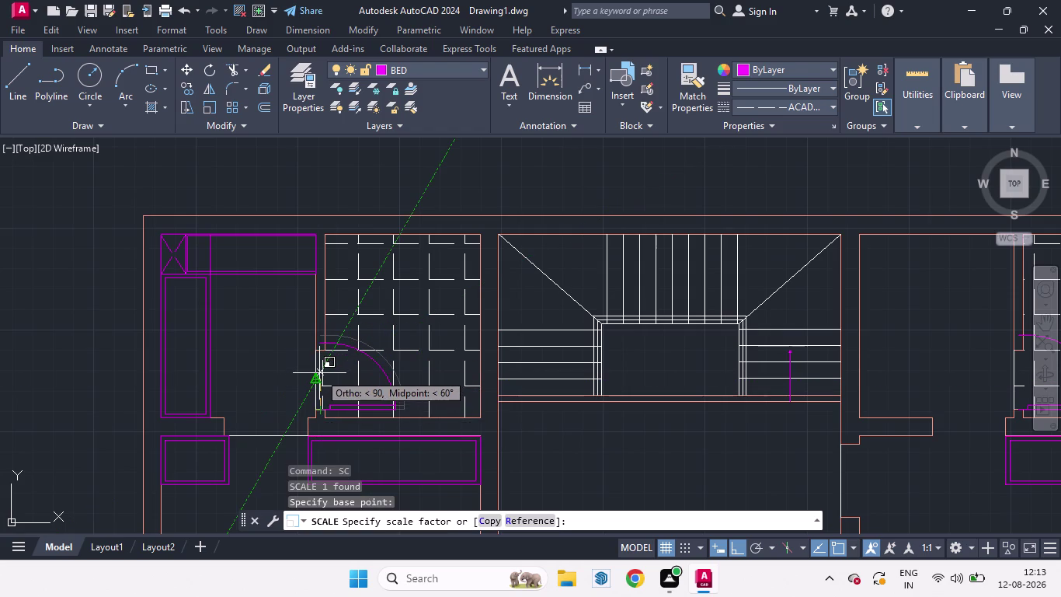
scroll(up, 3)
click(319, 384)
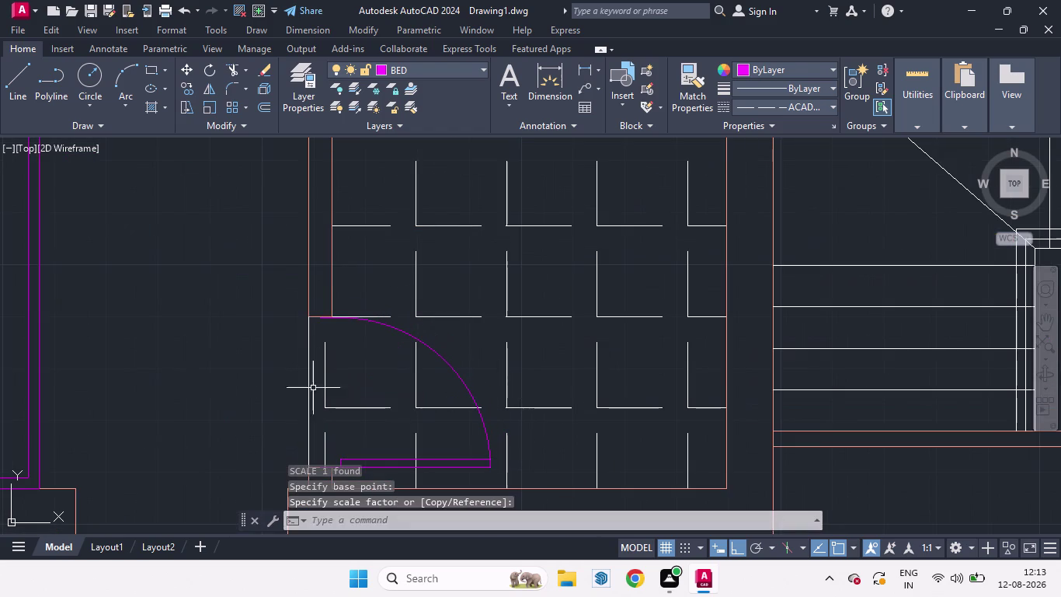
scroll(down, 3)
scroll(up, 3)
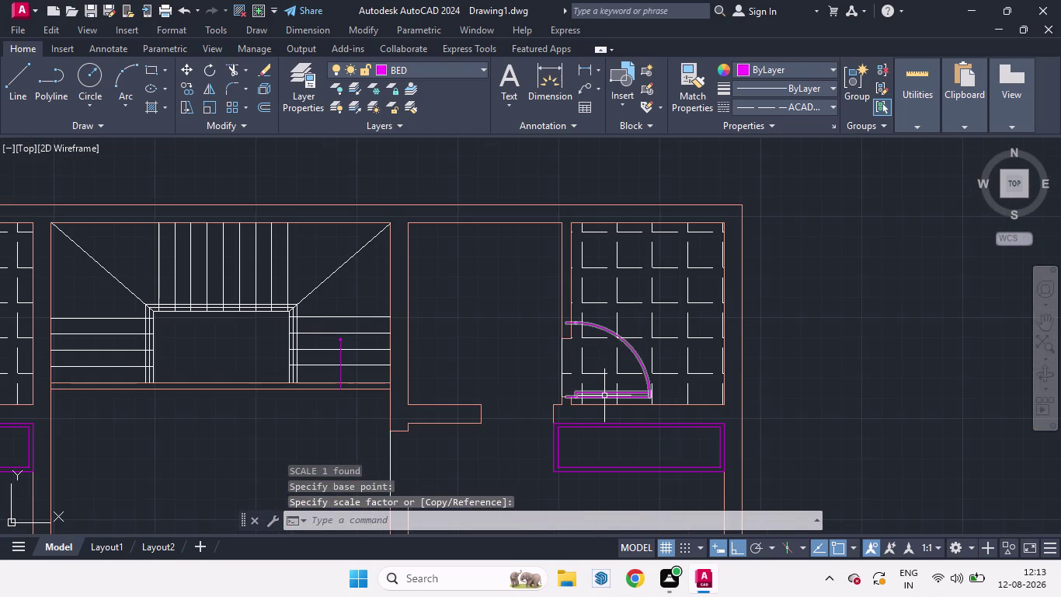
Scale the right bathroom door down from its corner to fit its opening.
click(605, 395)
key(s)
key(c)
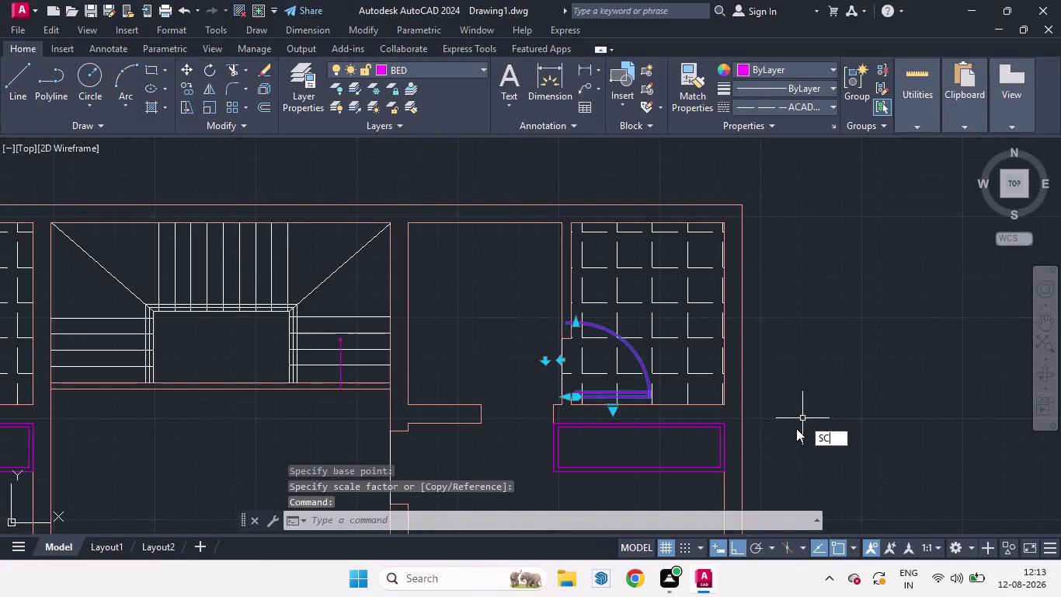
key(Return)
scroll(up, 3)
click(551, 368)
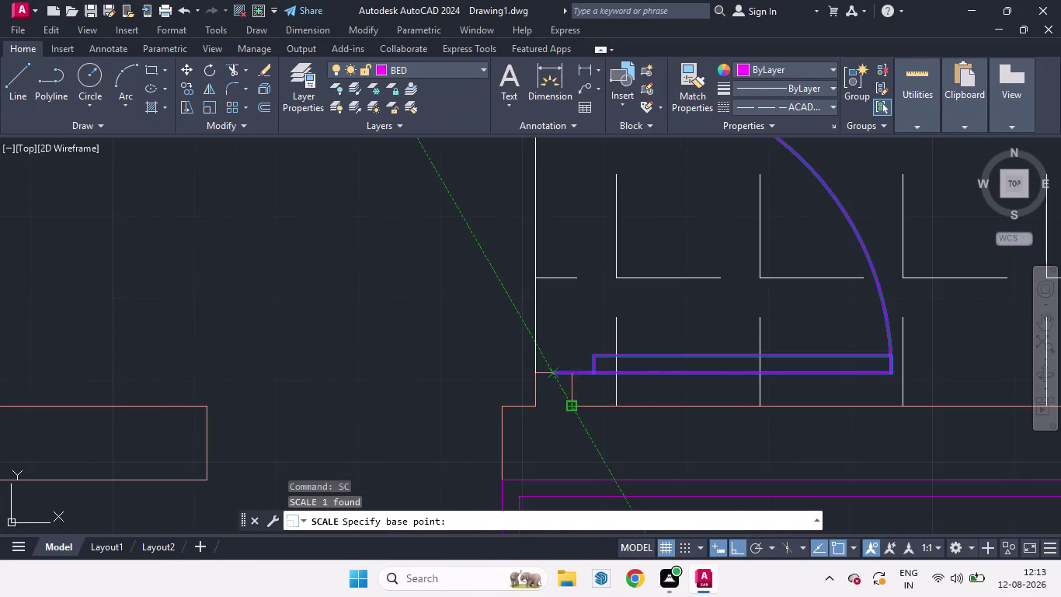
scroll(down, 3)
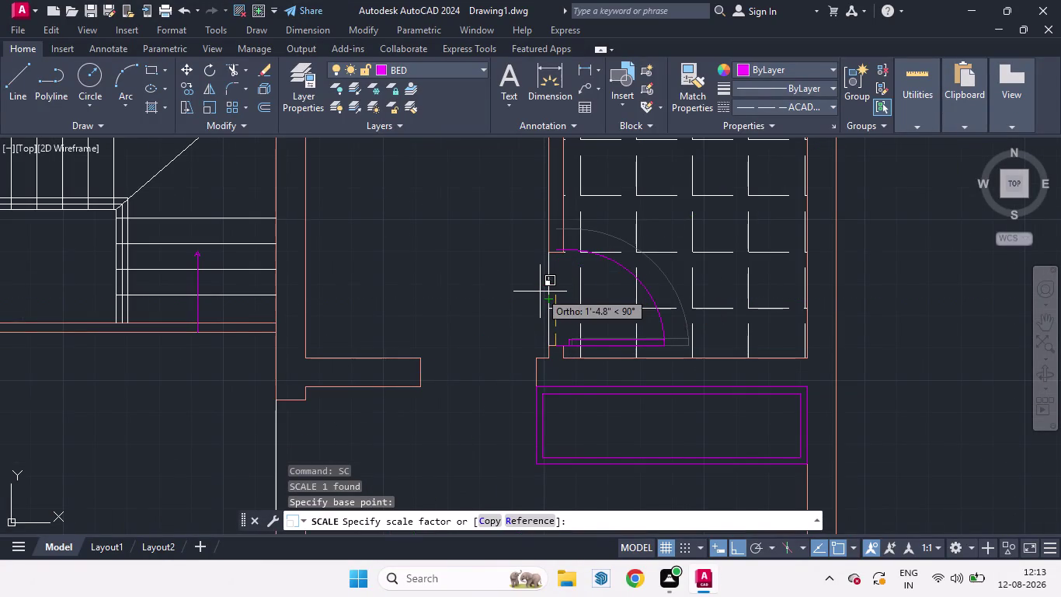
click(540, 293)
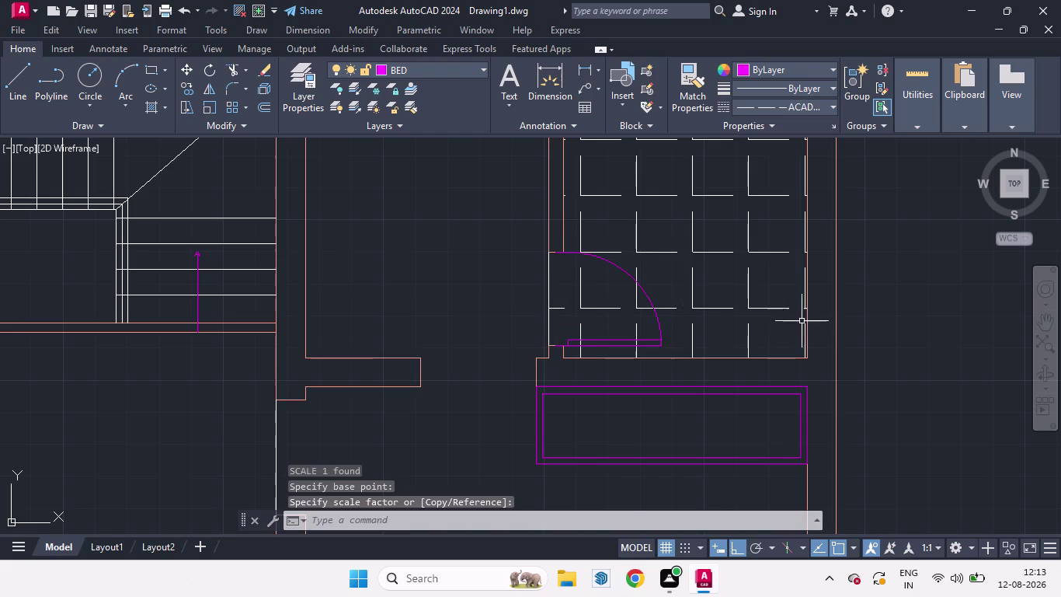
scroll(down, 3)
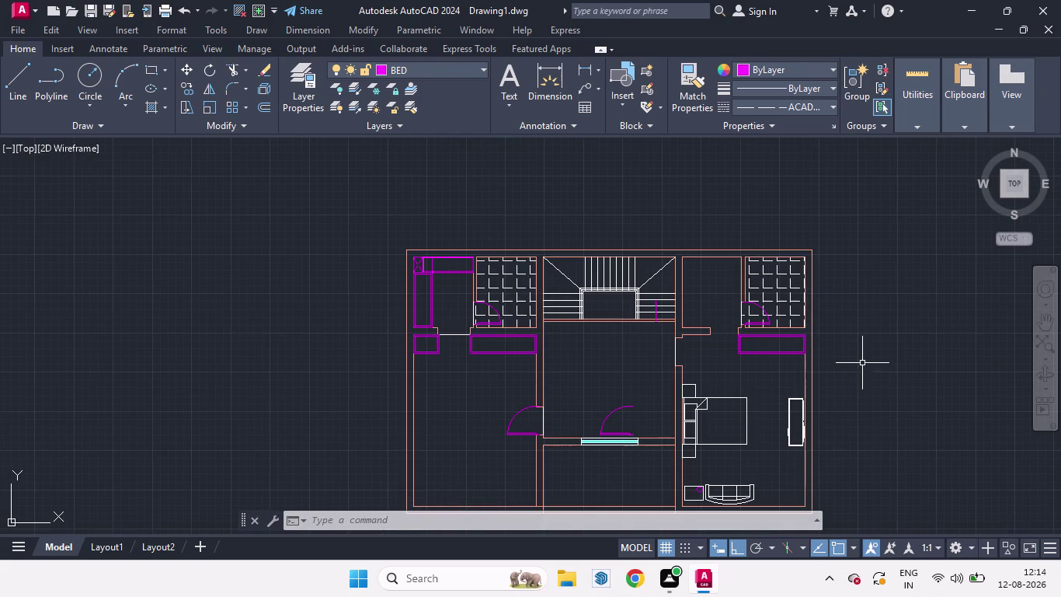
Rotate the door near the hall window about its corner.
click(609, 418)
key(r)
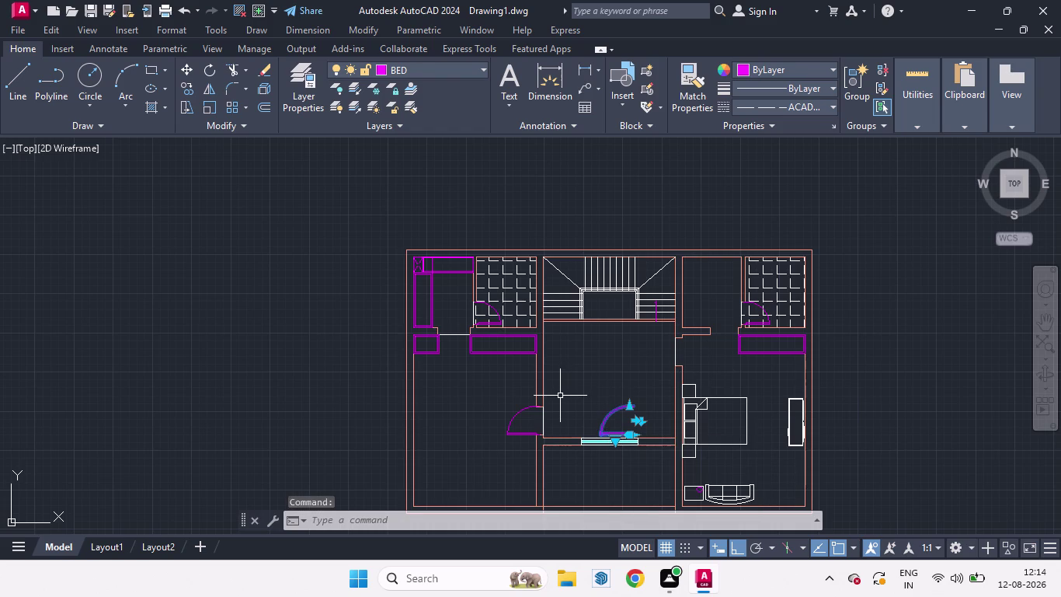
key(o)
key(Return)
click(644, 422)
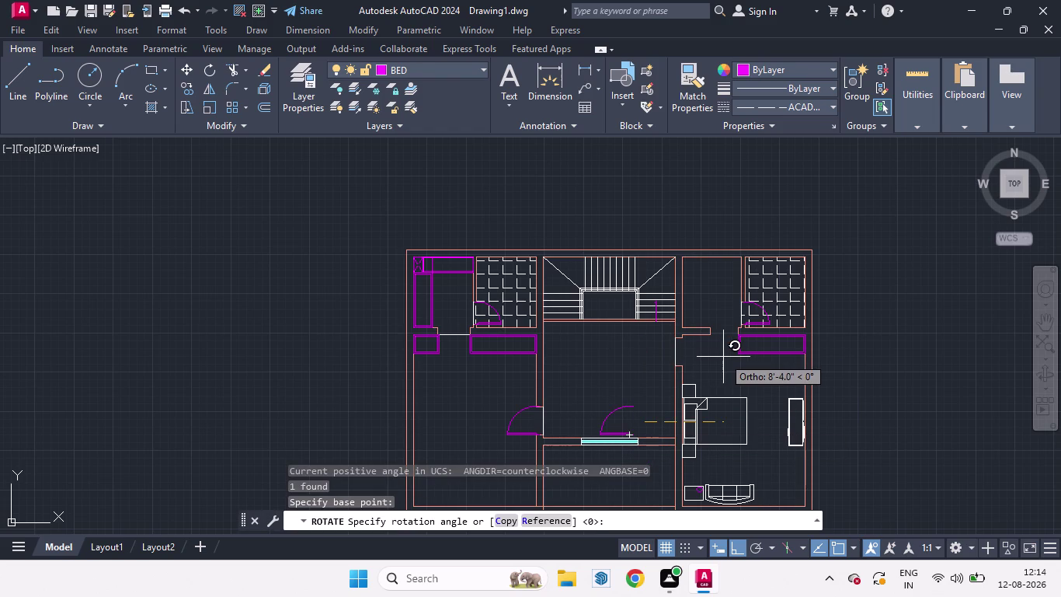
click(569, 370)
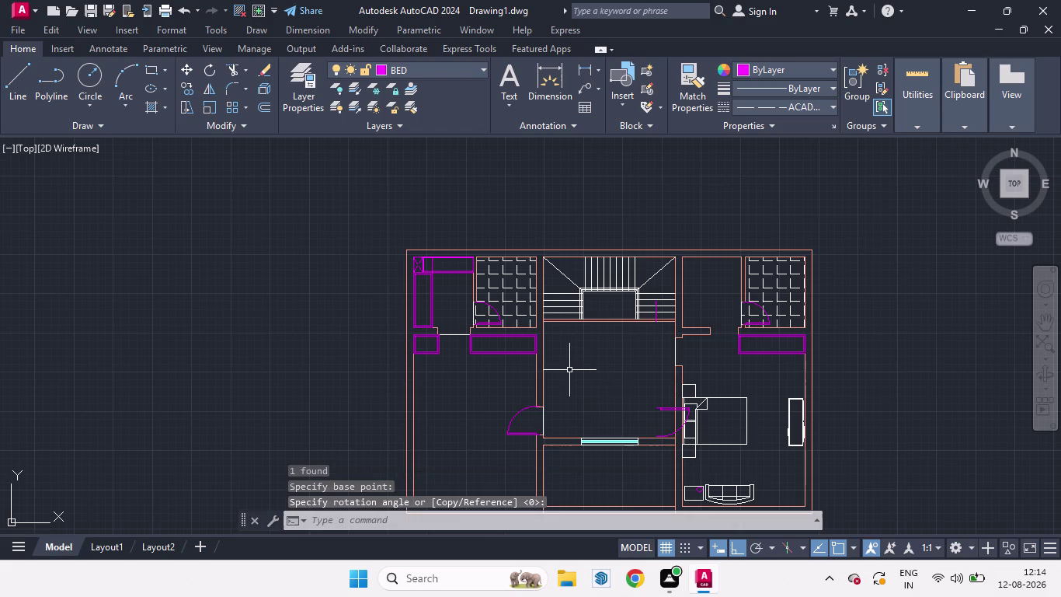
Move the rotated door into the right room's doorway below its upper wall.
click(662, 410)
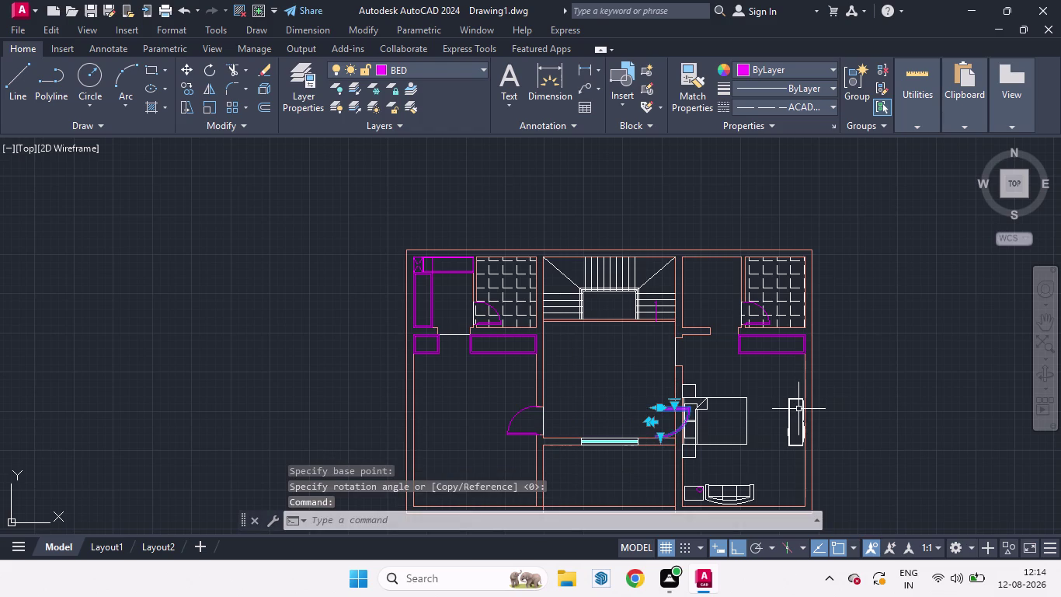
key(m)
key(Return)
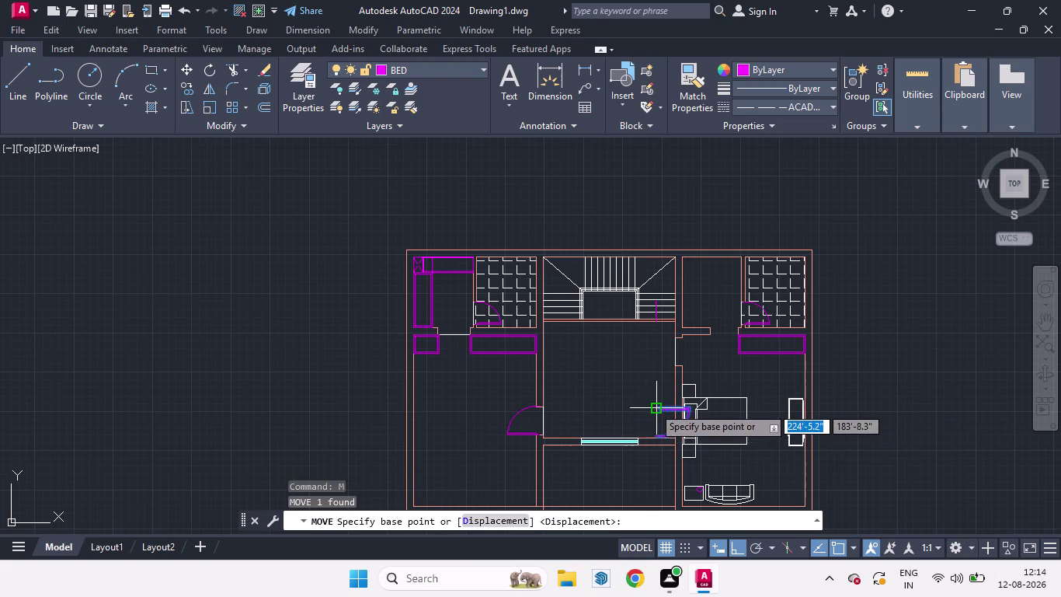
click(653, 407)
scroll(up, 3)
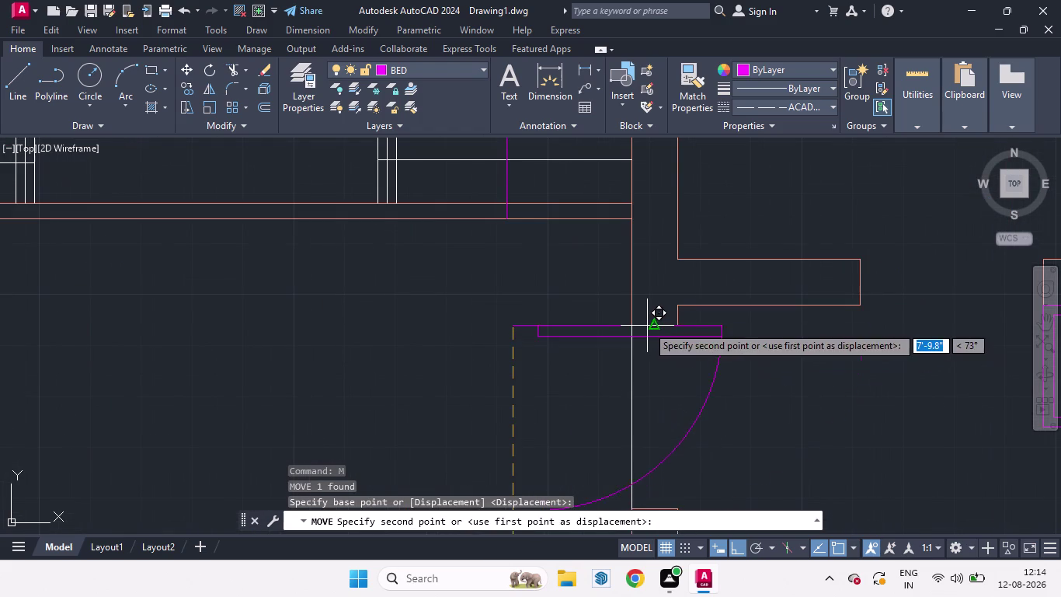
click(654, 324)
scroll(down, 3)
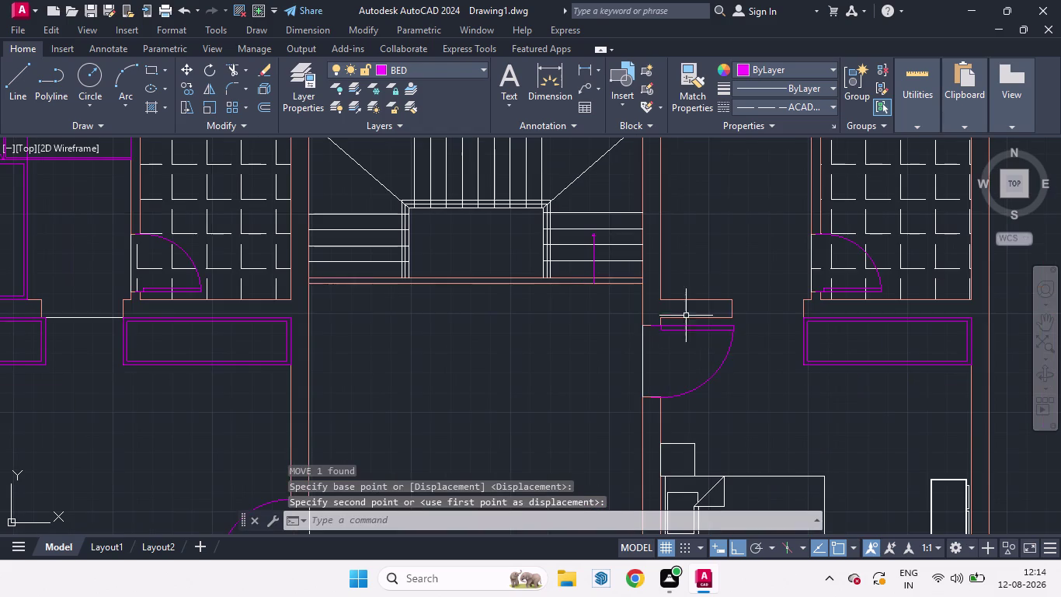
scroll(down, 3)
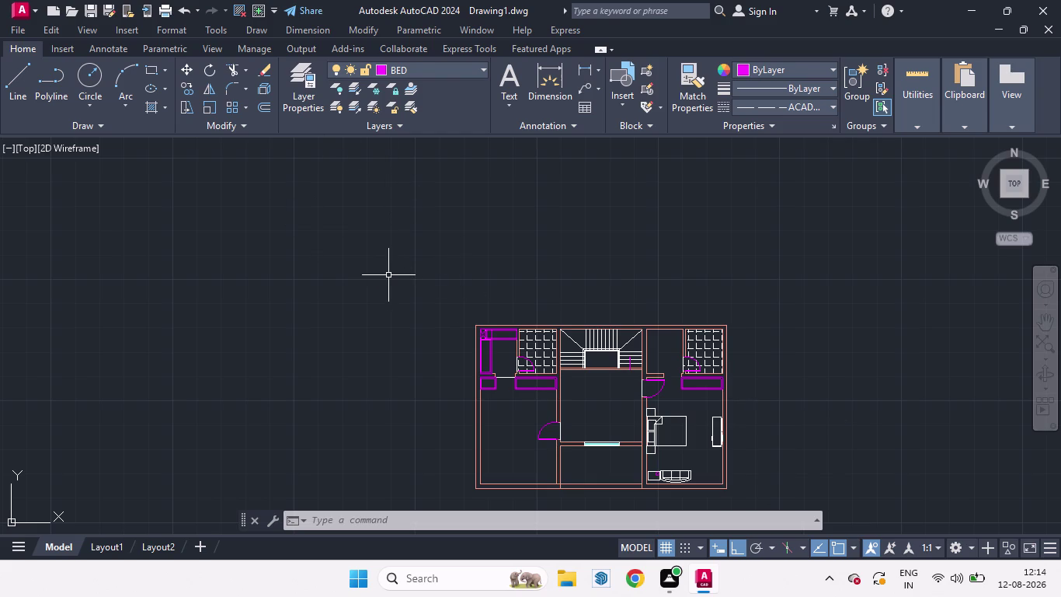
text(TP)
key(Return)
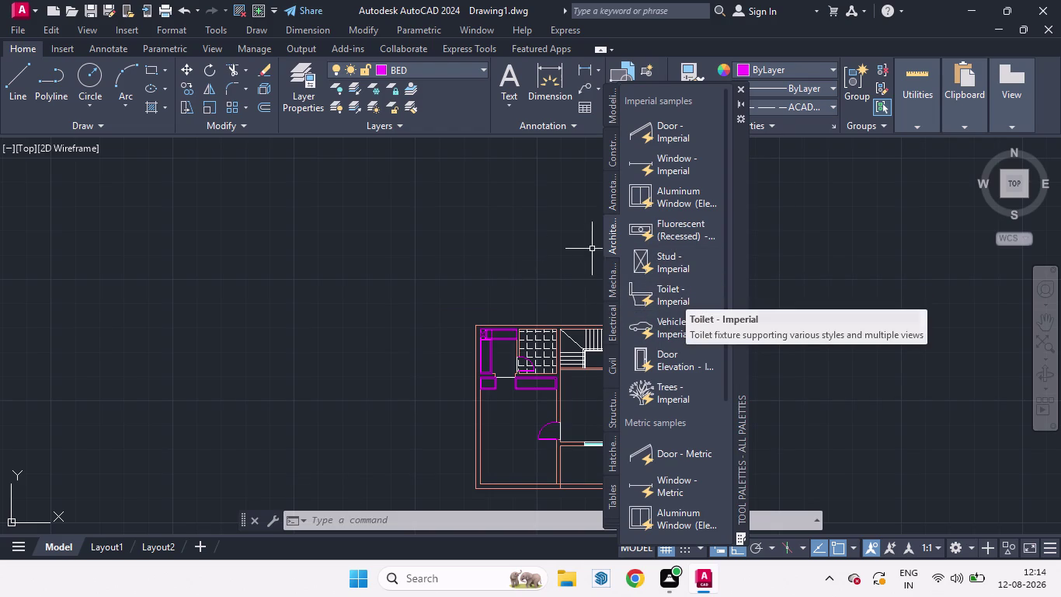
click(612, 235)
scroll(down, 3)
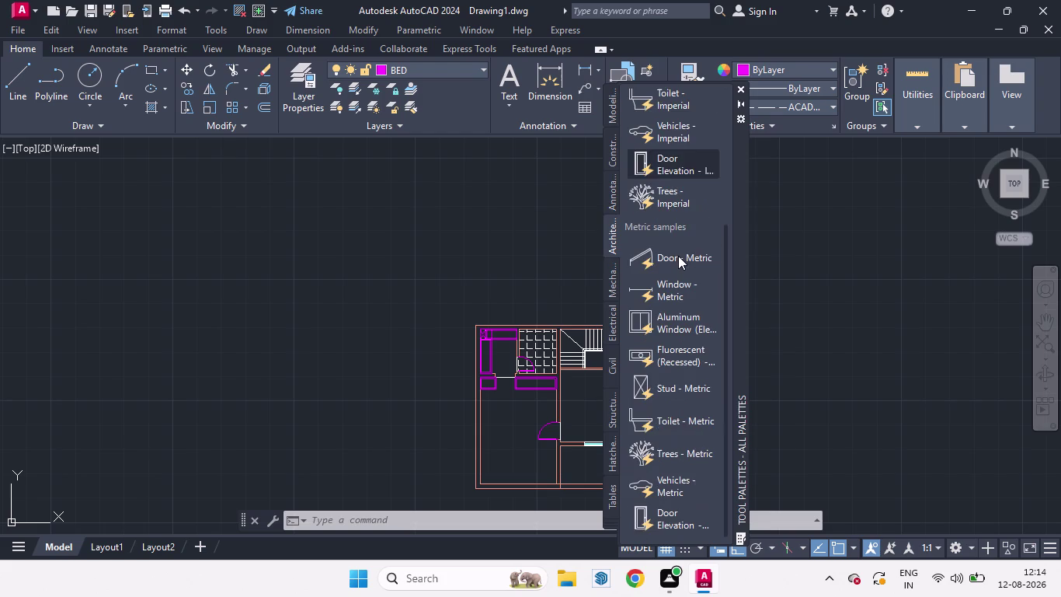
scroll(down, 3)
scroll(down, 3)
scroll(down, 3)
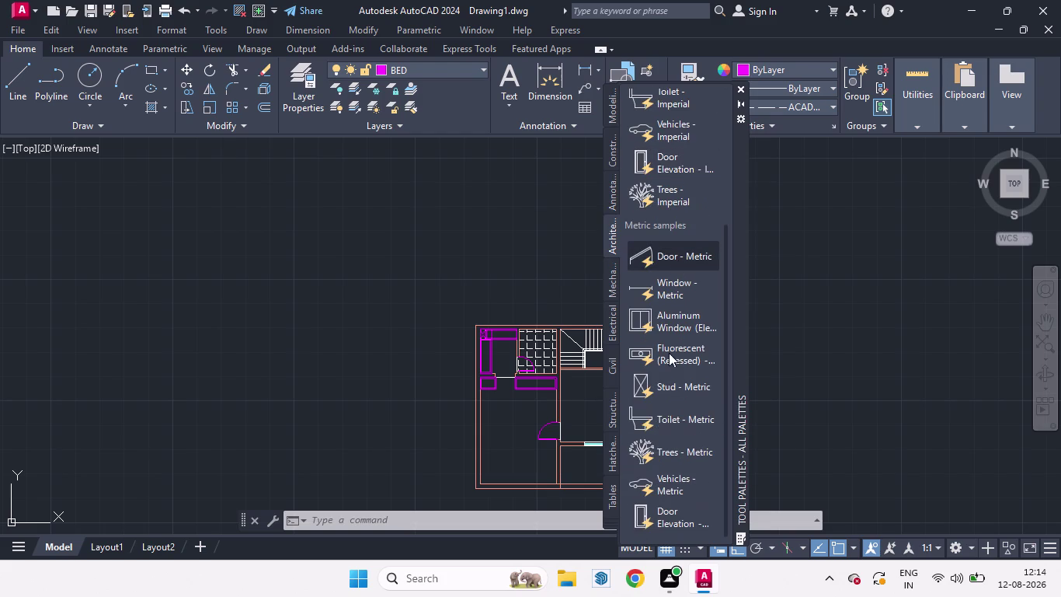
scroll(down, 3)
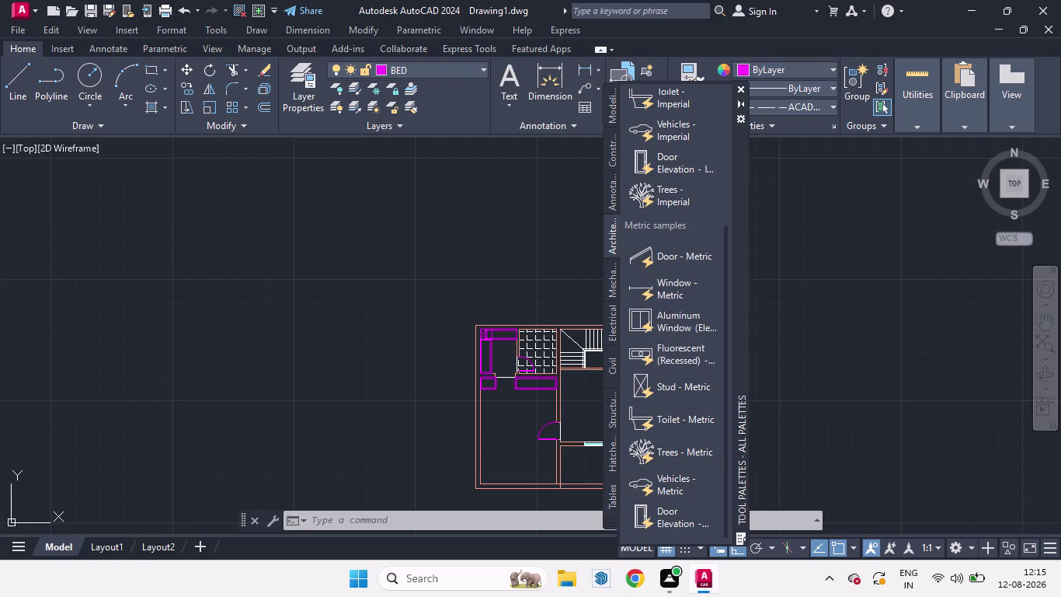
scroll(up, 3)
scroll(up, 3)
scroll(up, 3)
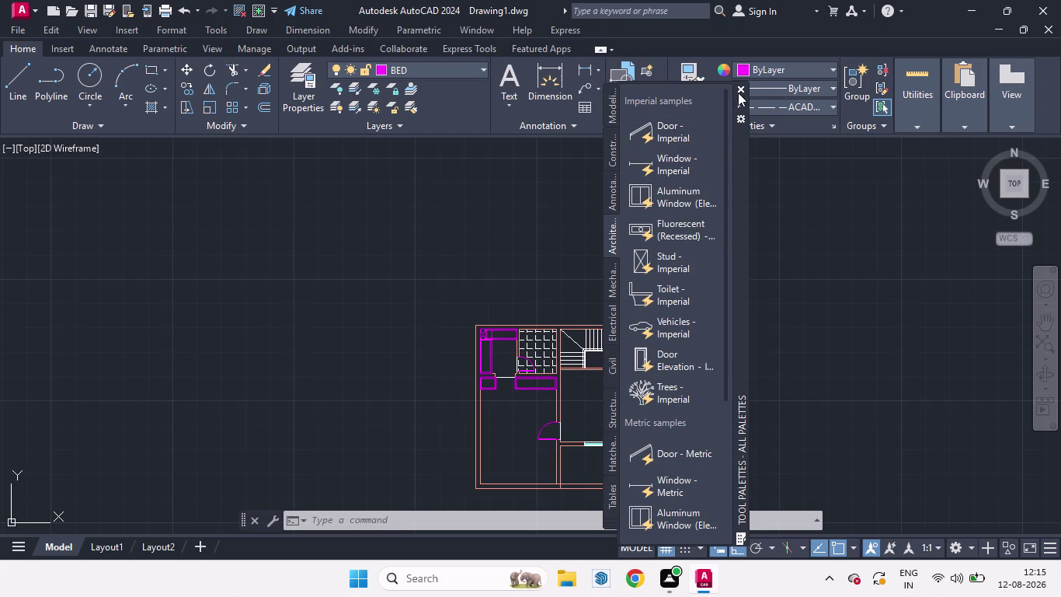
click(741, 86)
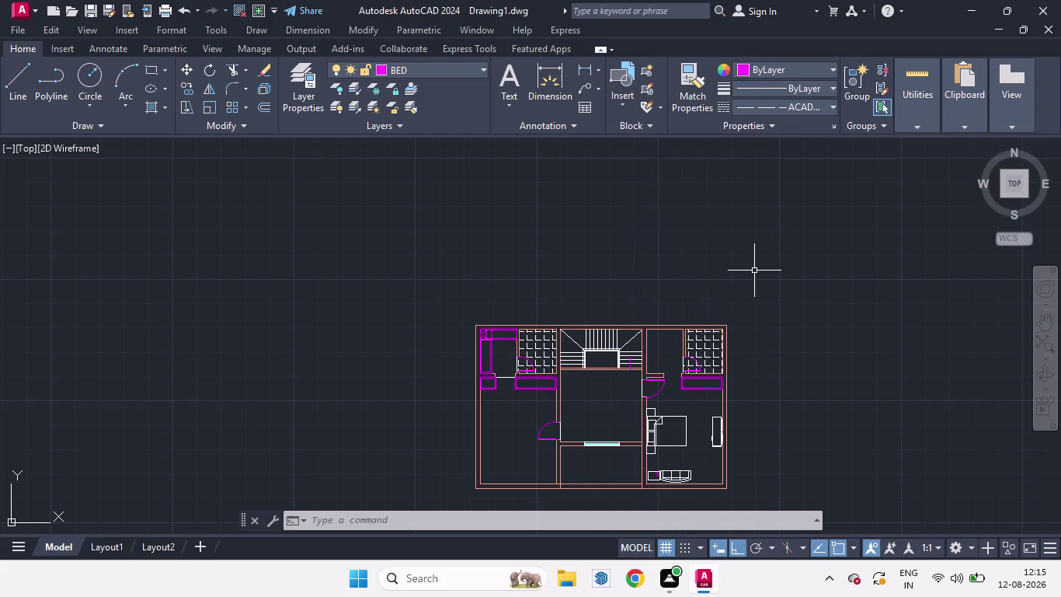
Drag the Bed - Queen block from the Recent blocks list to beside the plan.
key(i)
key(Return)
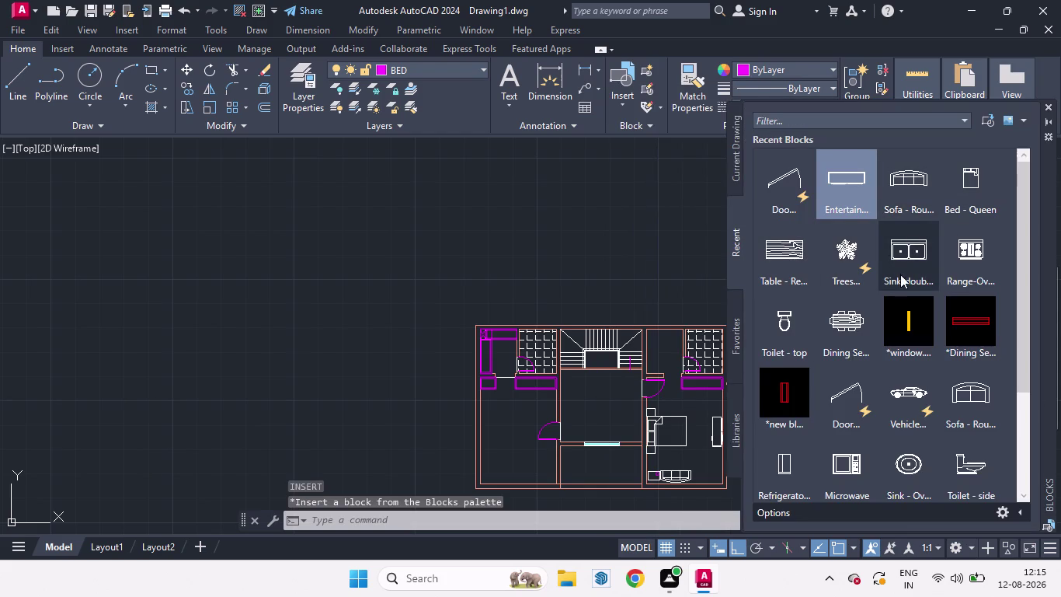
scroll(down, 3)
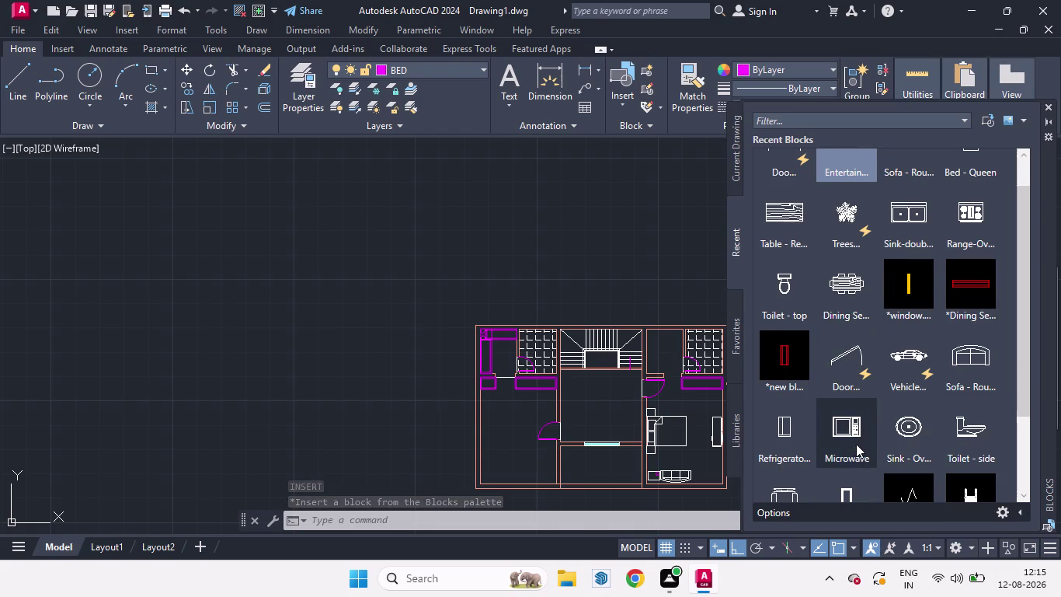
scroll(up, 3)
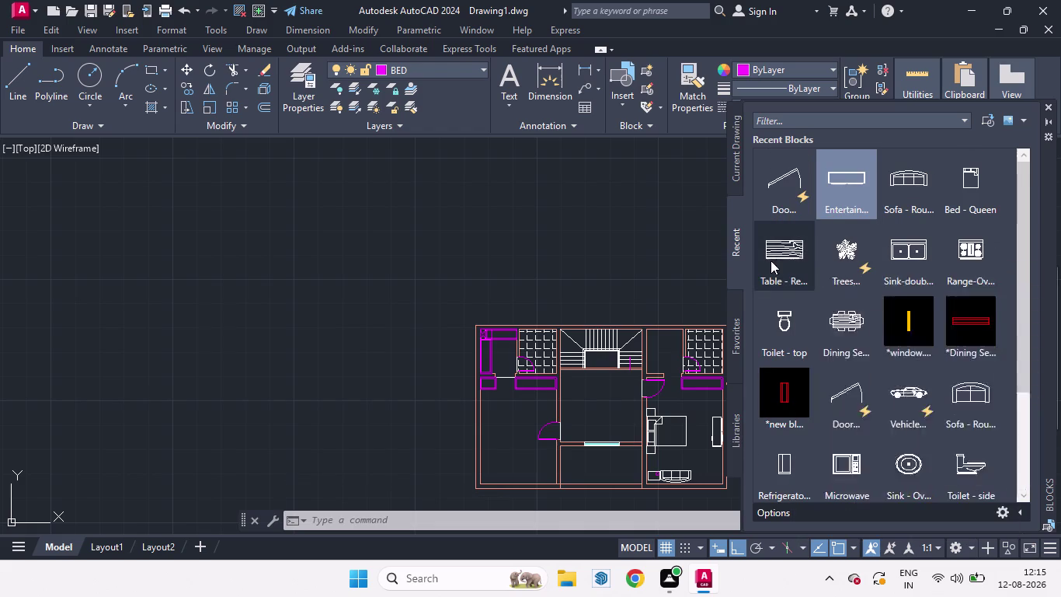
drag(960, 189, 956, 197)
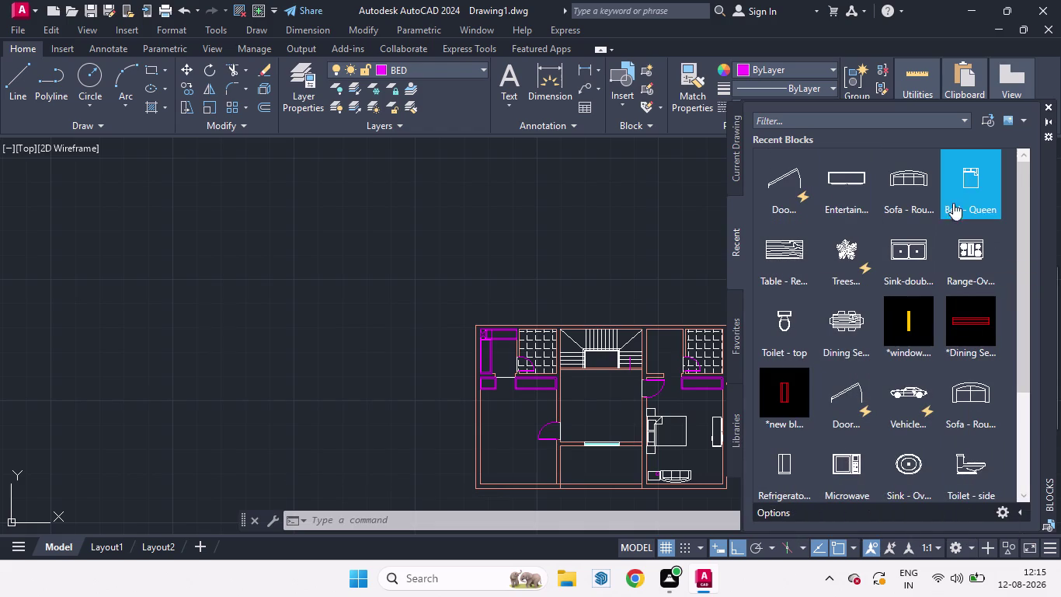
drag(955, 198, 485, 269)
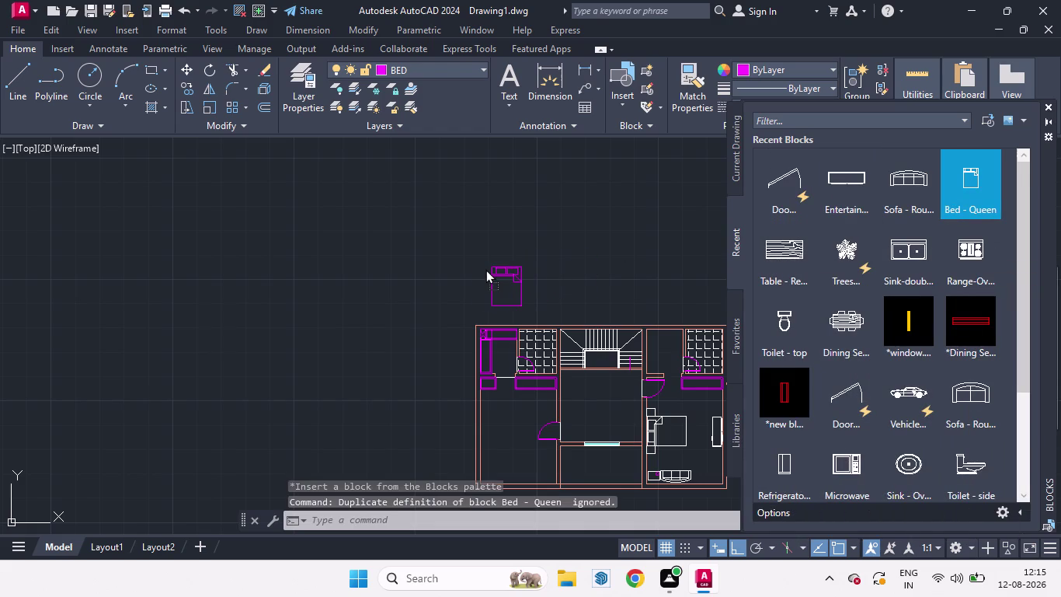
drag(485, 268, 429, 295)
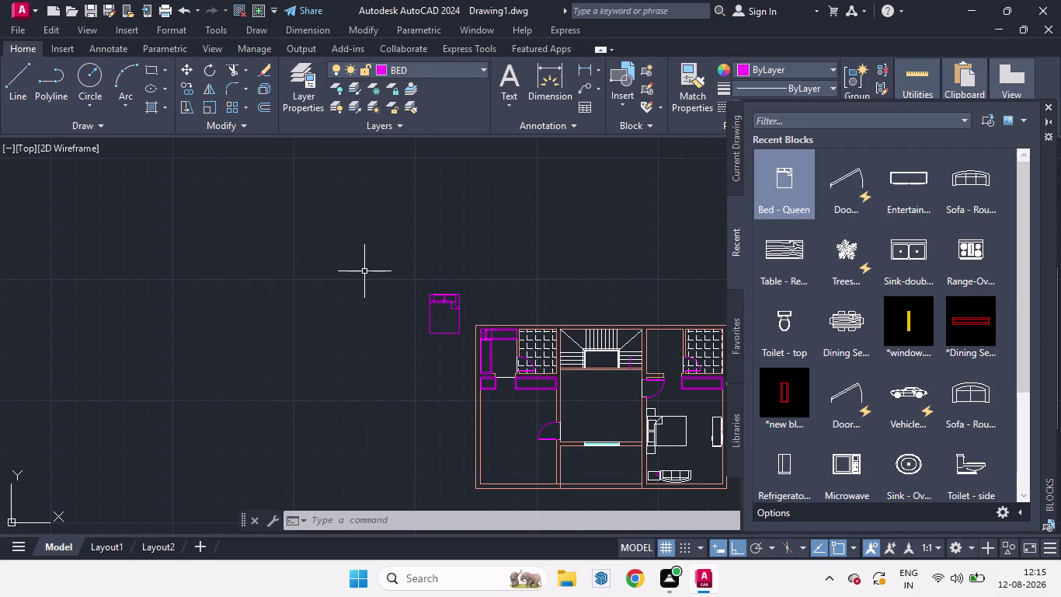
scroll(down, 3)
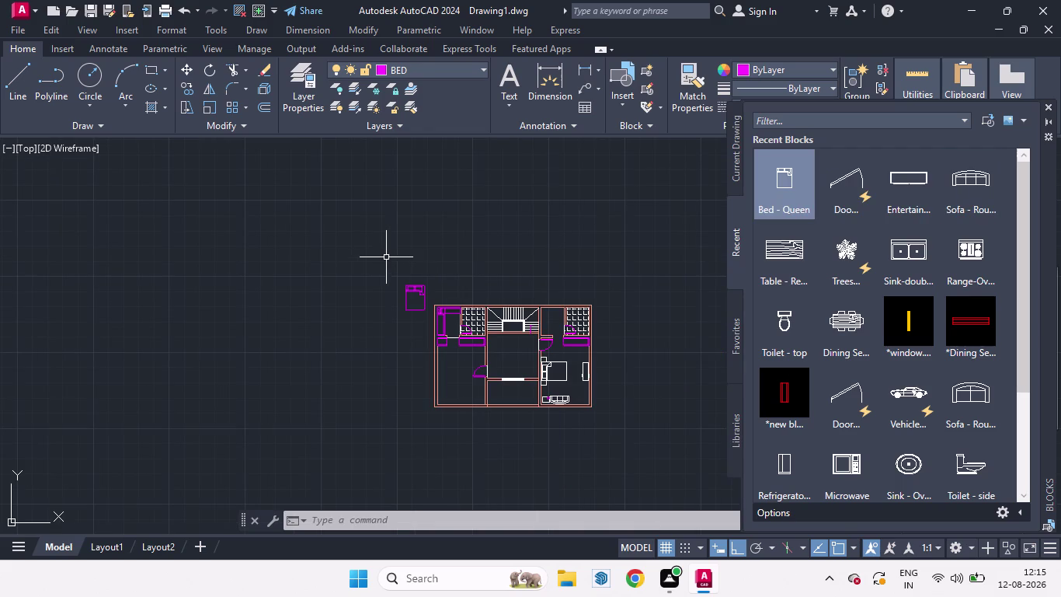
scroll(up, 3)
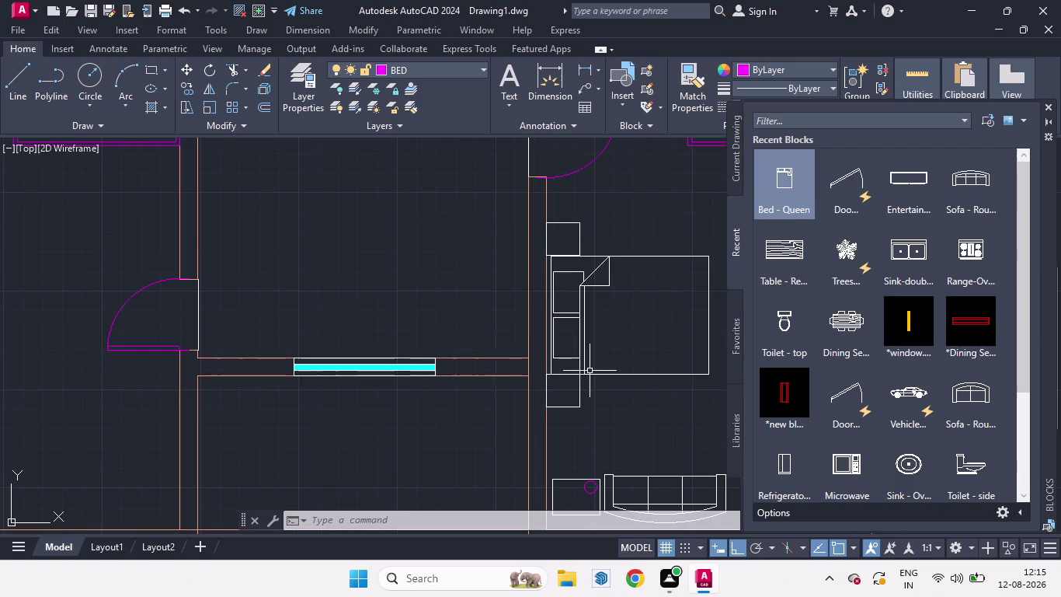
Duplicate the right room's bed with upper and lower bedside tables into the left bedroom.
click(593, 374)
click(582, 386)
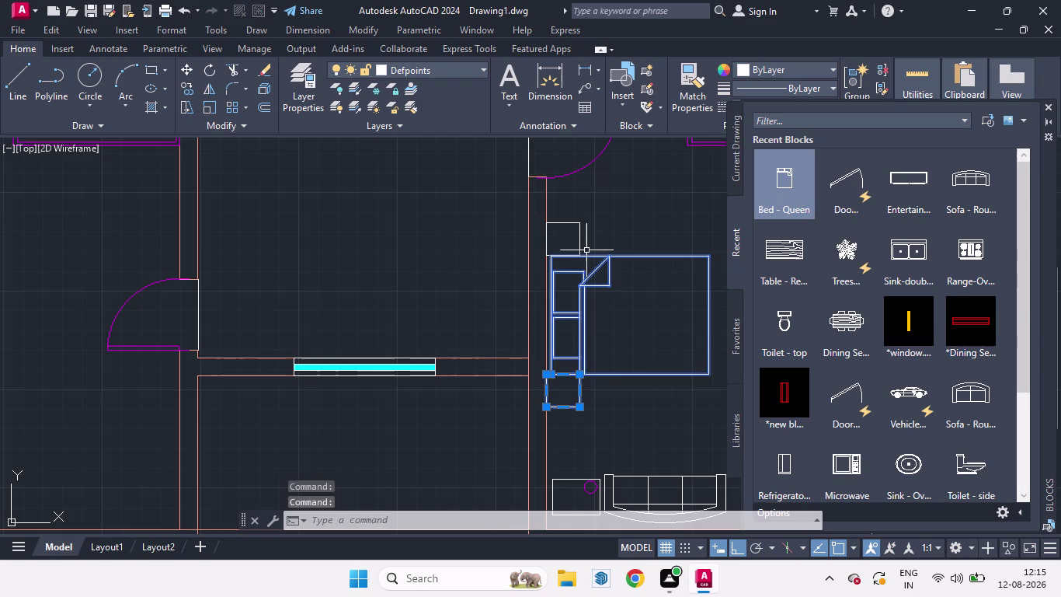
click(579, 243)
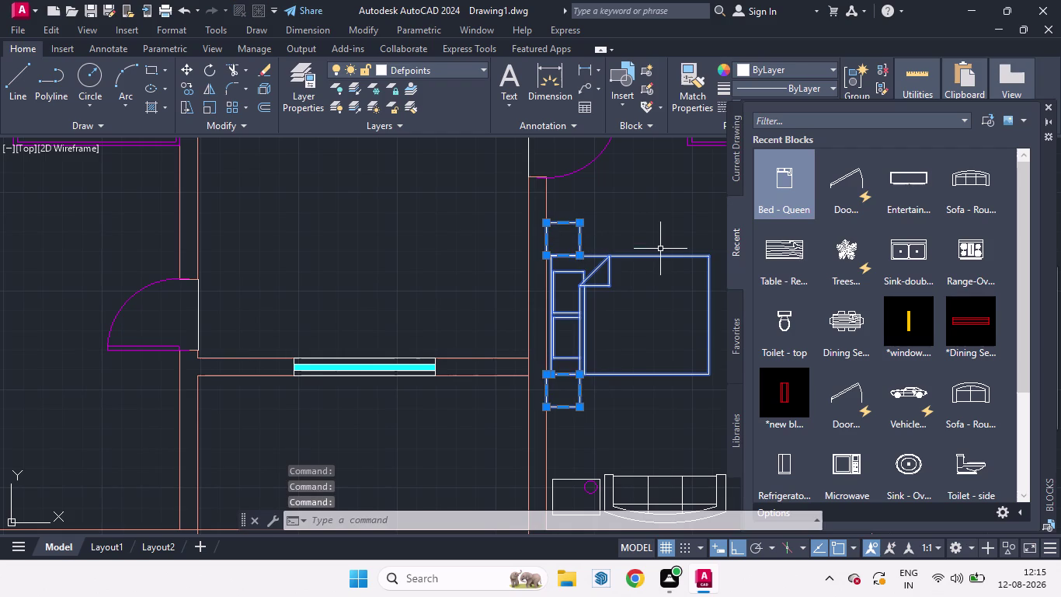
key(c)
key(o)
key(Return)
click(617, 413)
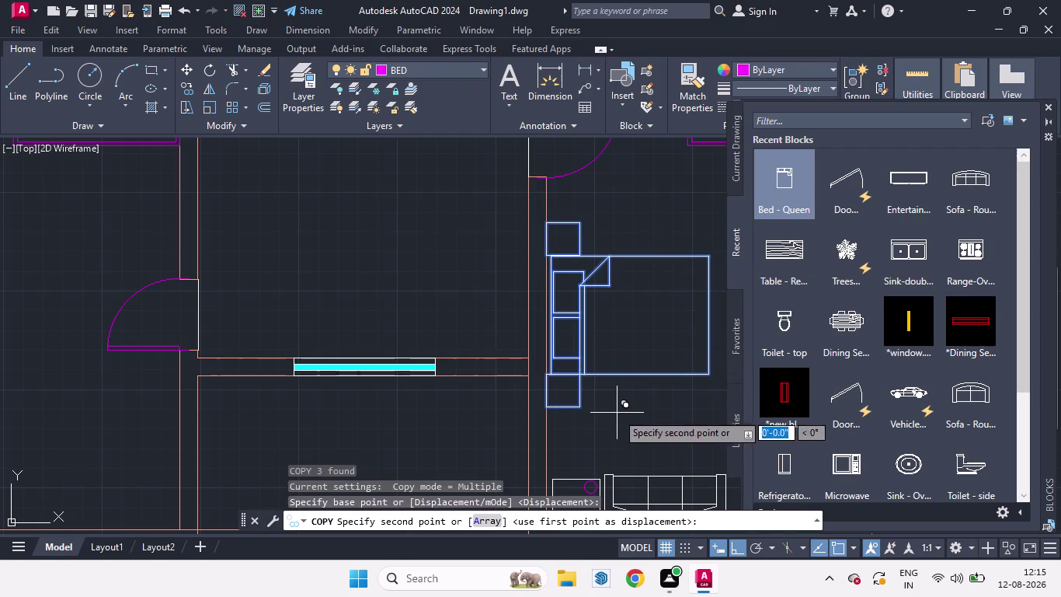
scroll(down, 3)
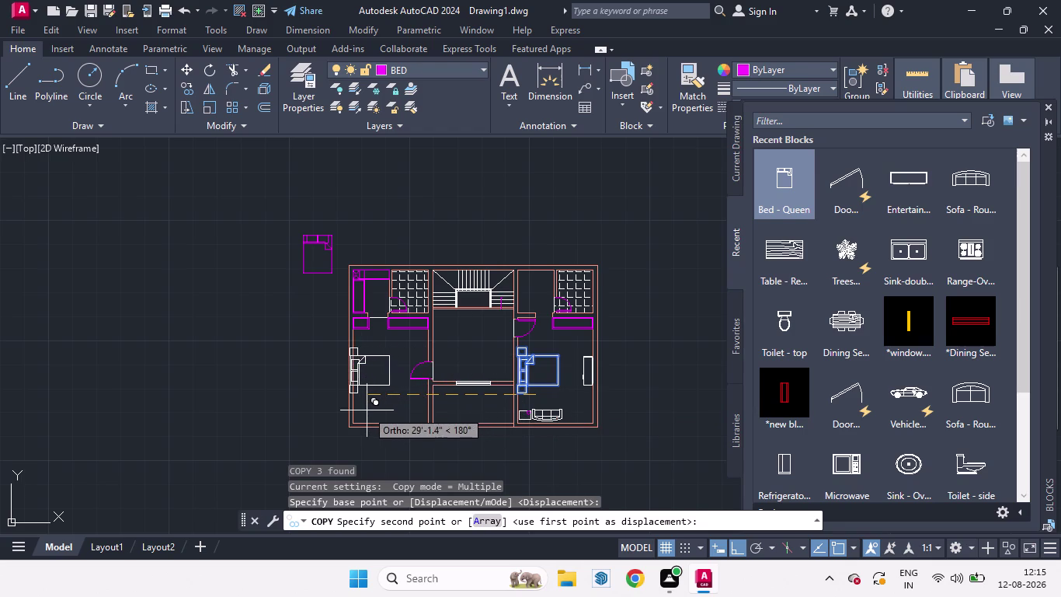
scroll(up, 3)
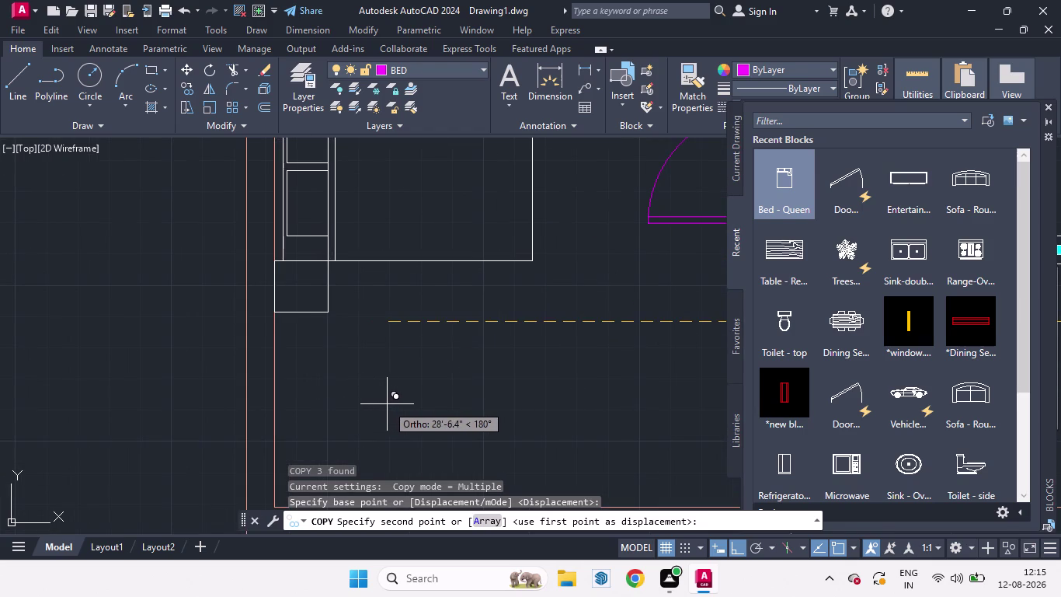
click(387, 404)
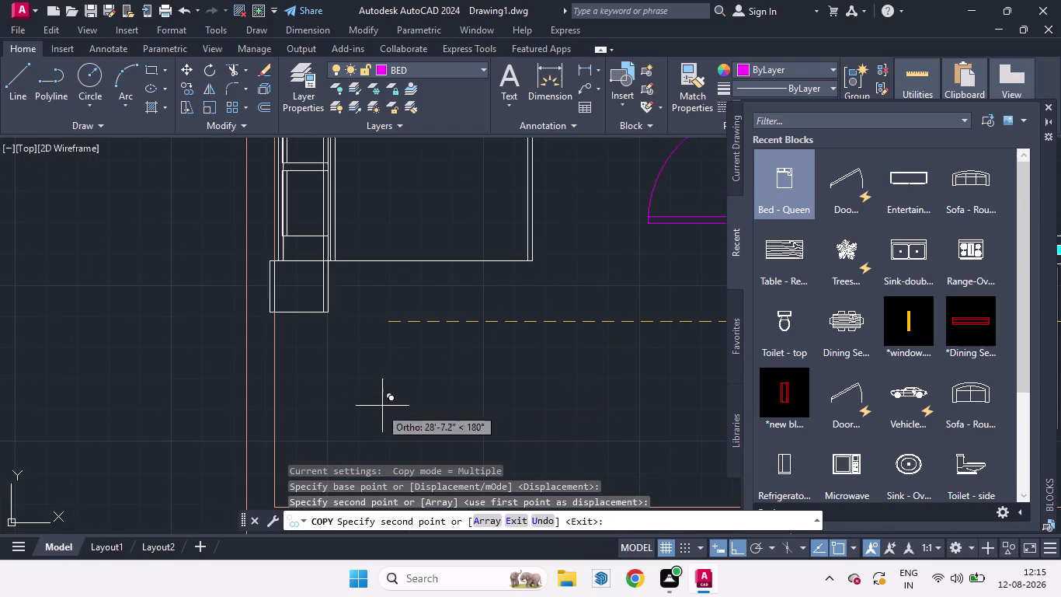
key(space)
scroll(down, 3)
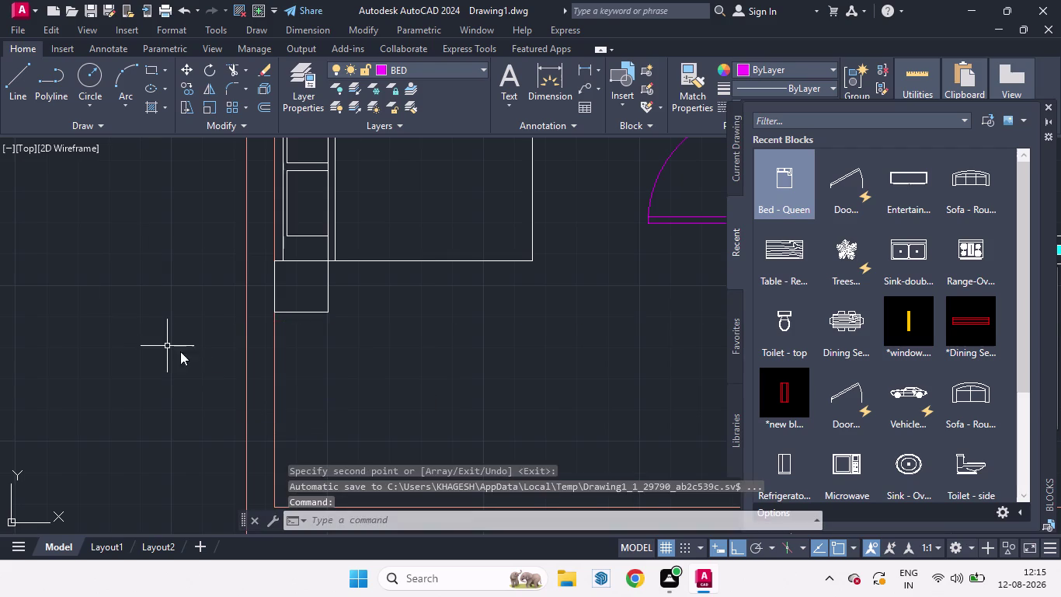
scroll(down, 3)
scroll(down, 3)
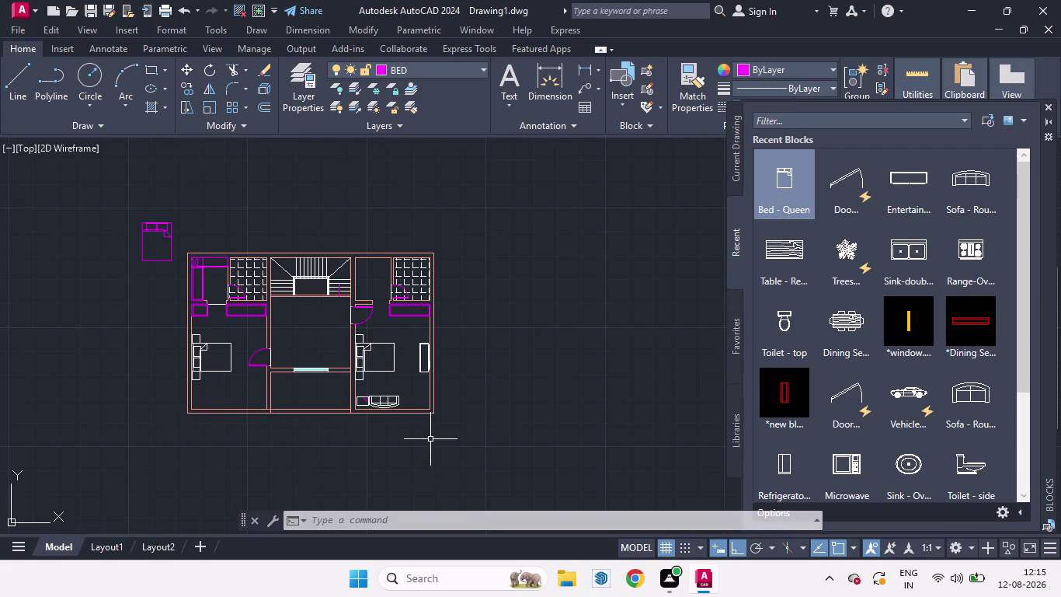
Shift the curved sofa slightly along the right room's bottom wall.
scroll(up, 3)
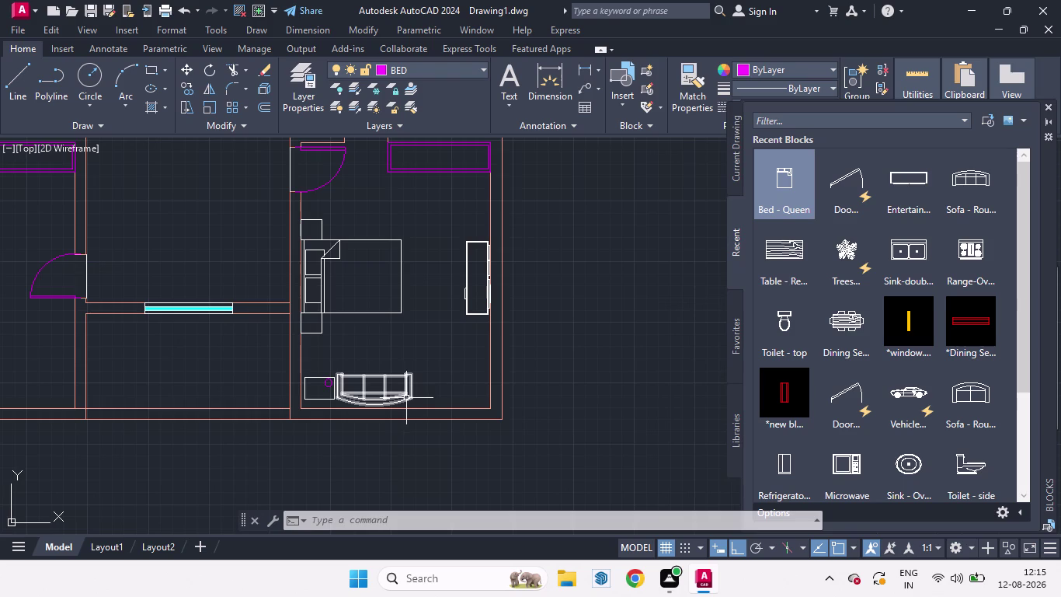
click(406, 398)
key(m)
key(Return)
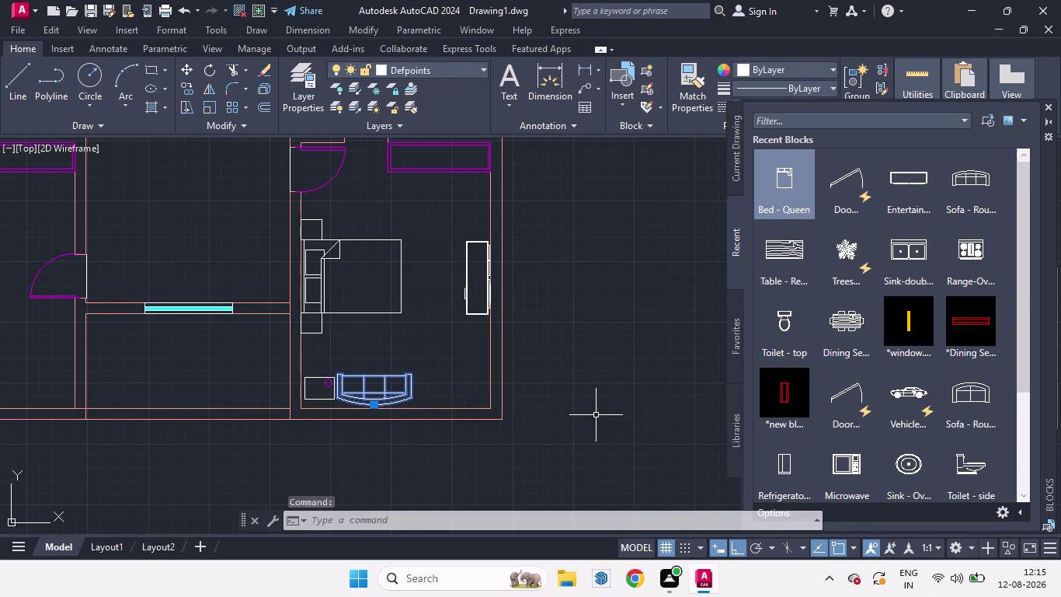
click(424, 403)
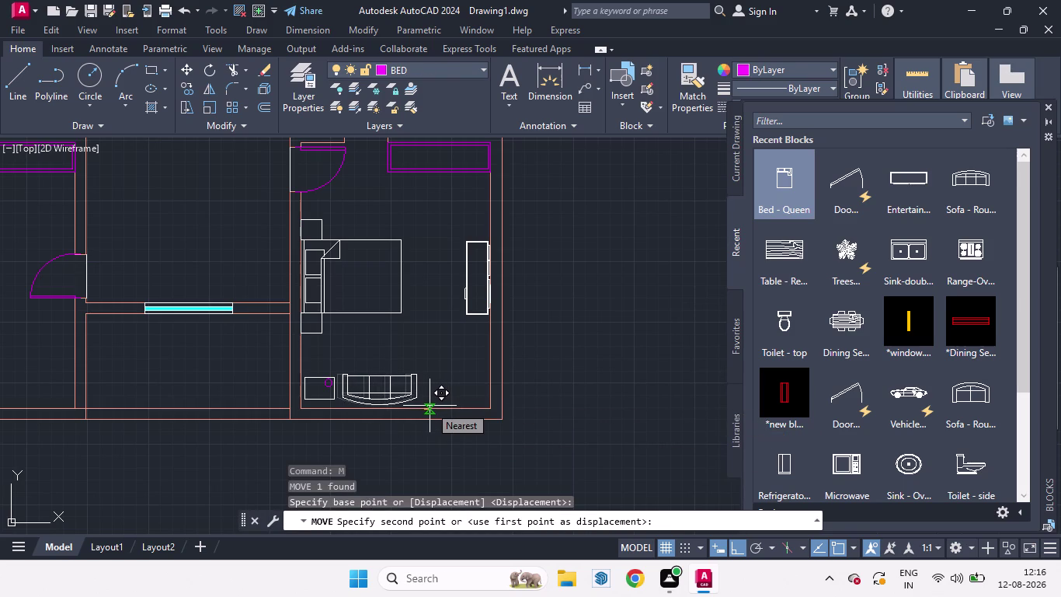
click(430, 406)
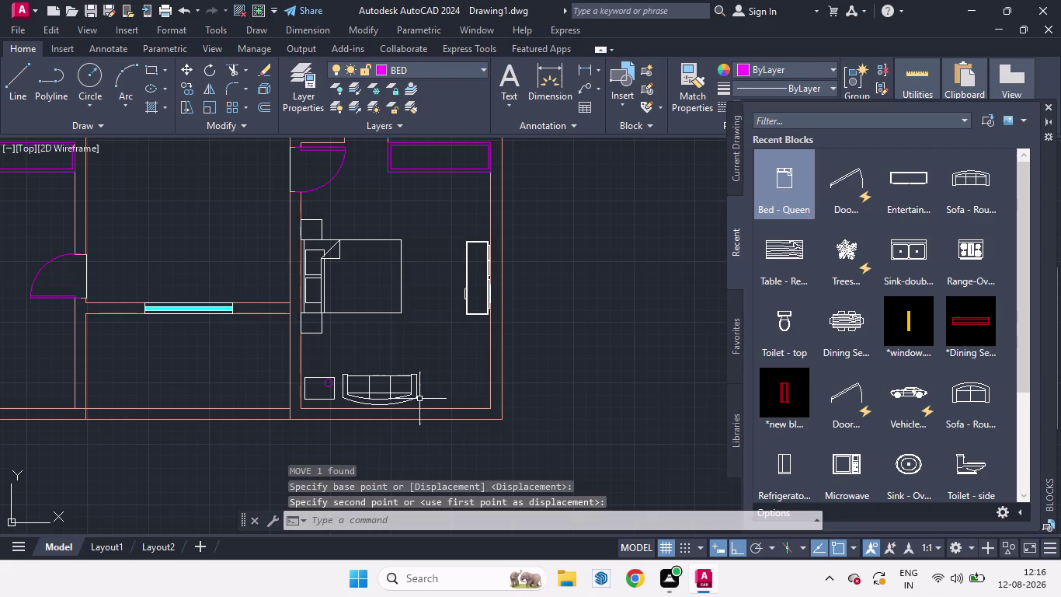
Copy the curved sofa and small side table into the left bedroom.
click(417, 398)
click(333, 394)
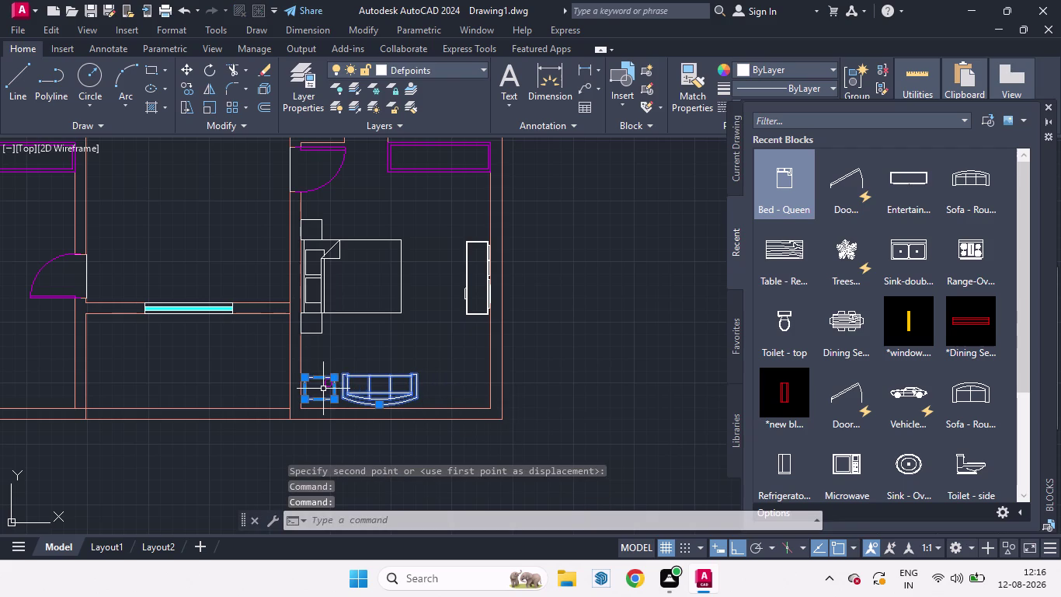
click(326, 387)
text(C)
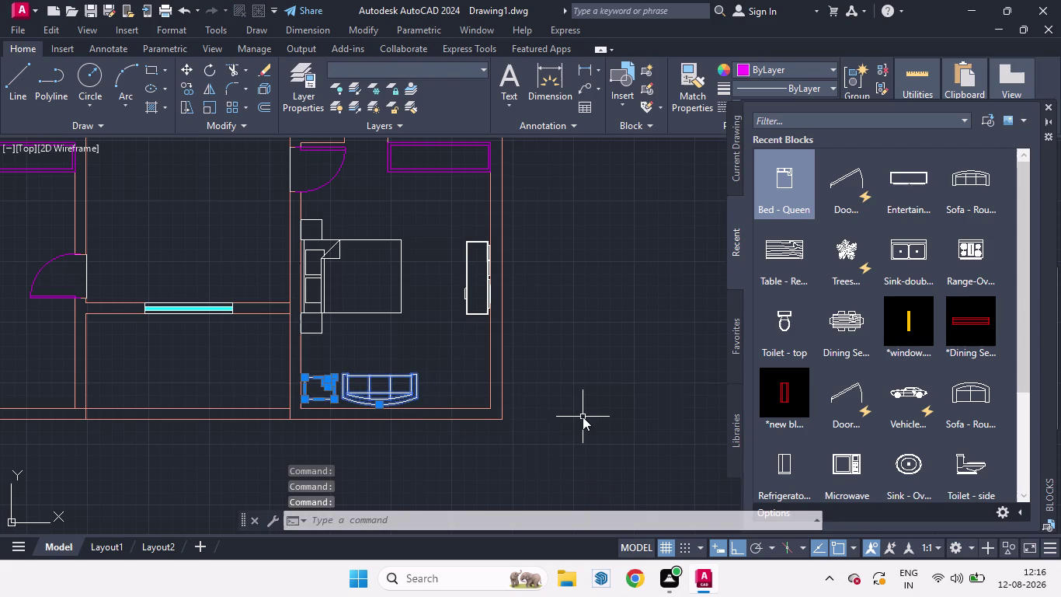
text(O)
key(Return)
click(467, 450)
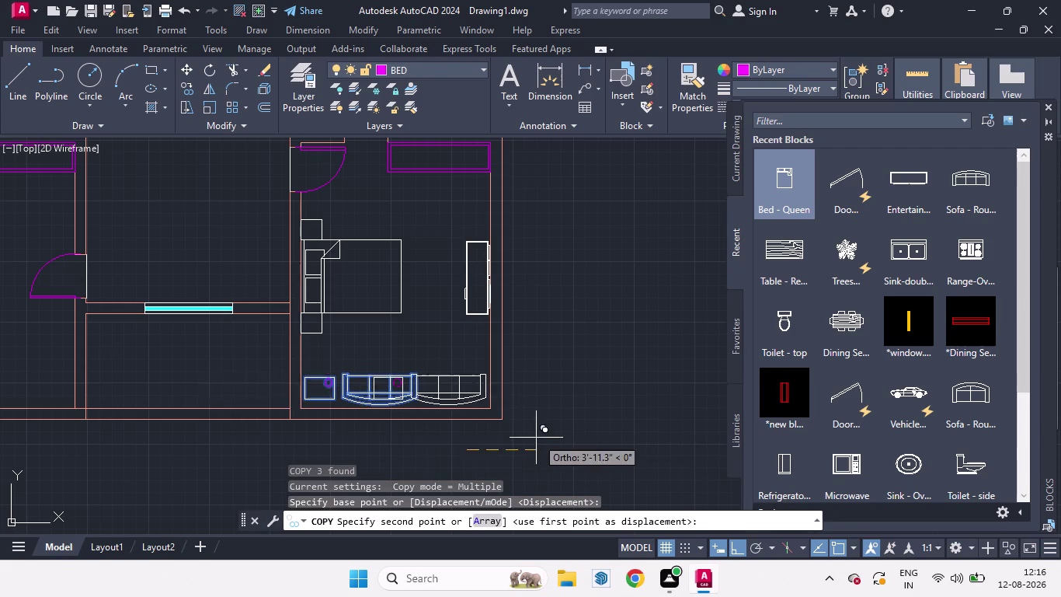
scroll(down, 3)
scroll(up, 3)
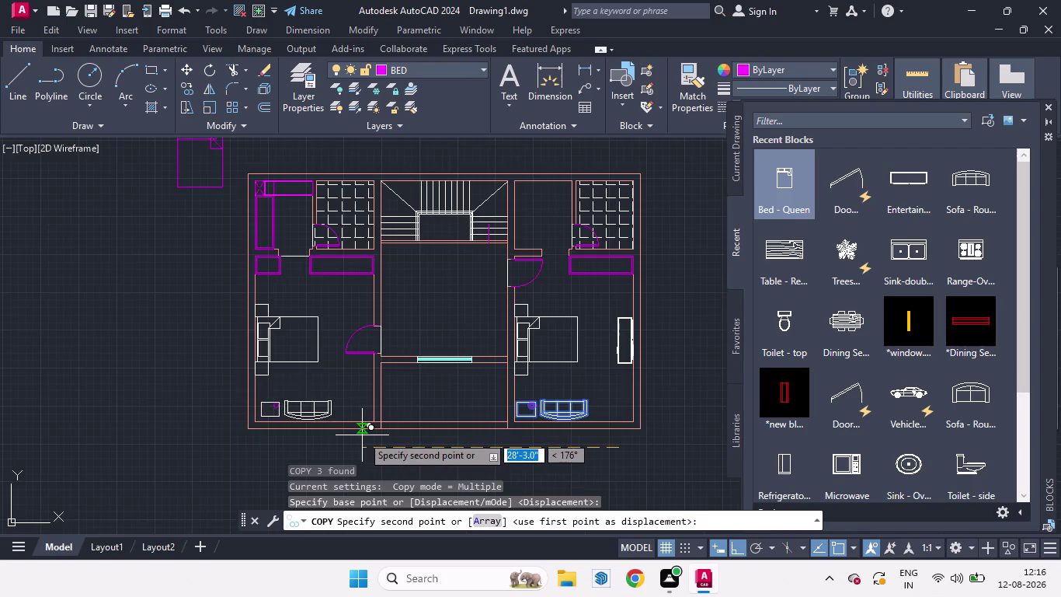
scroll(up, 3)
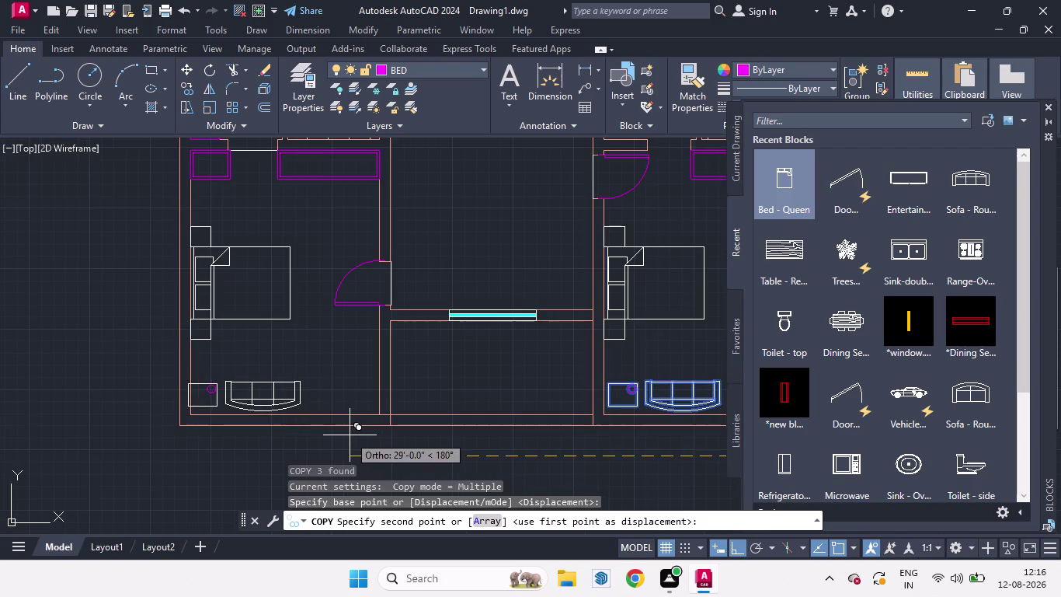
click(355, 436)
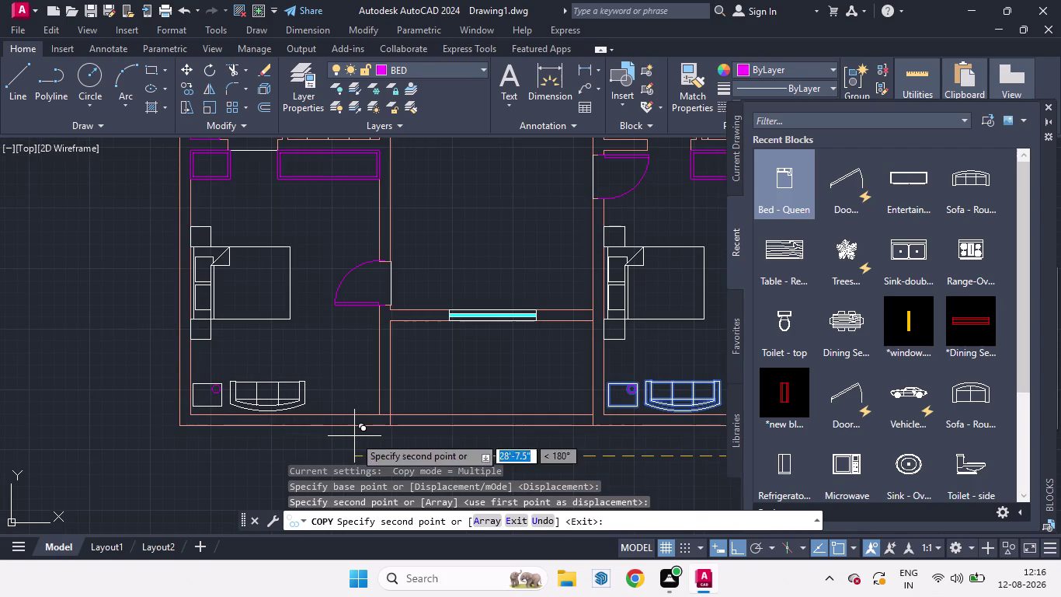
key(space)
scroll(down, 3)
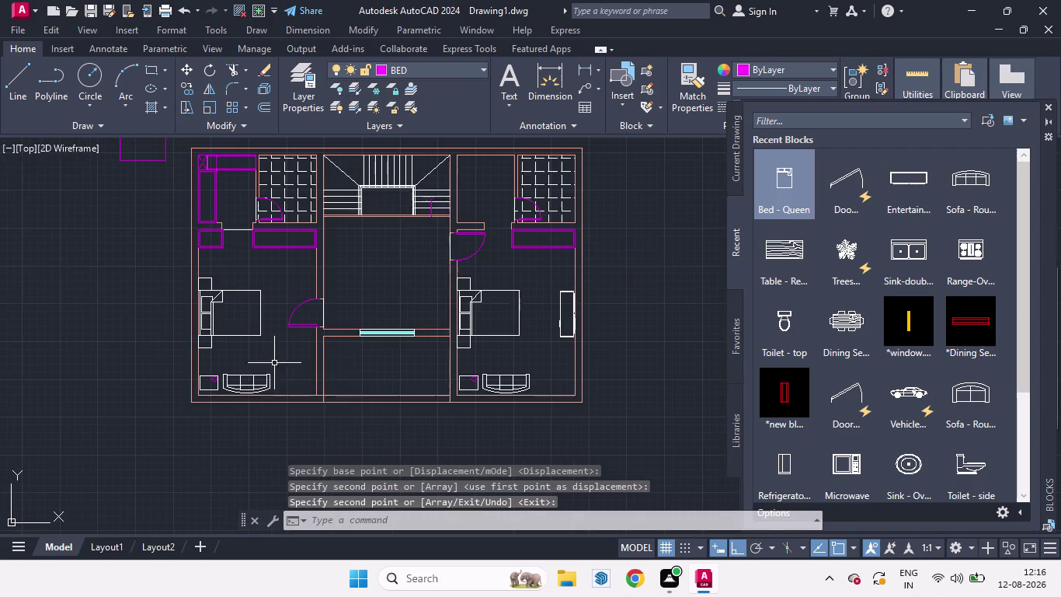
scroll(down, 3)
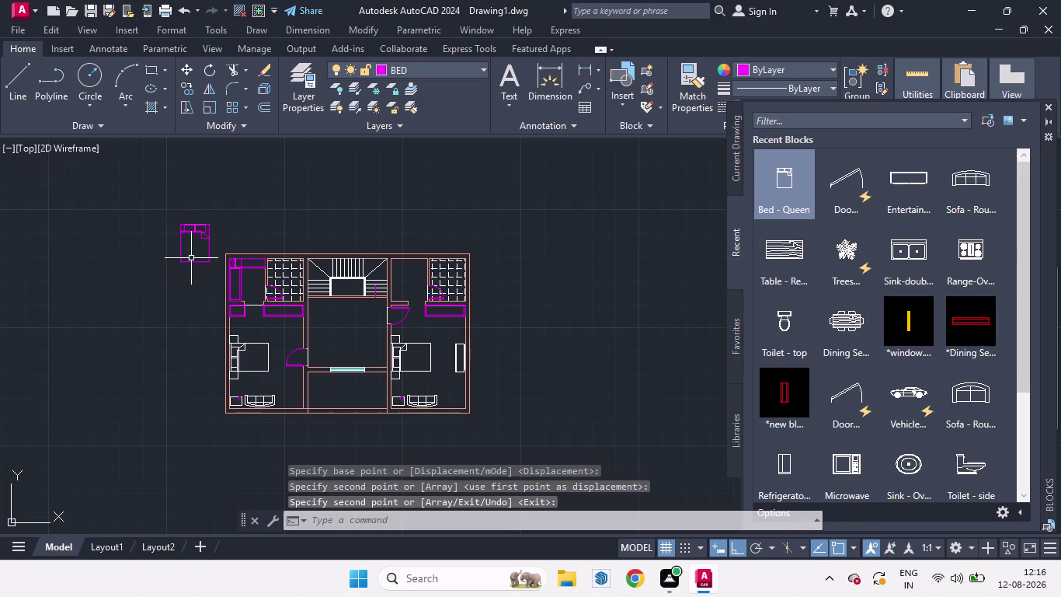
click(189, 260)
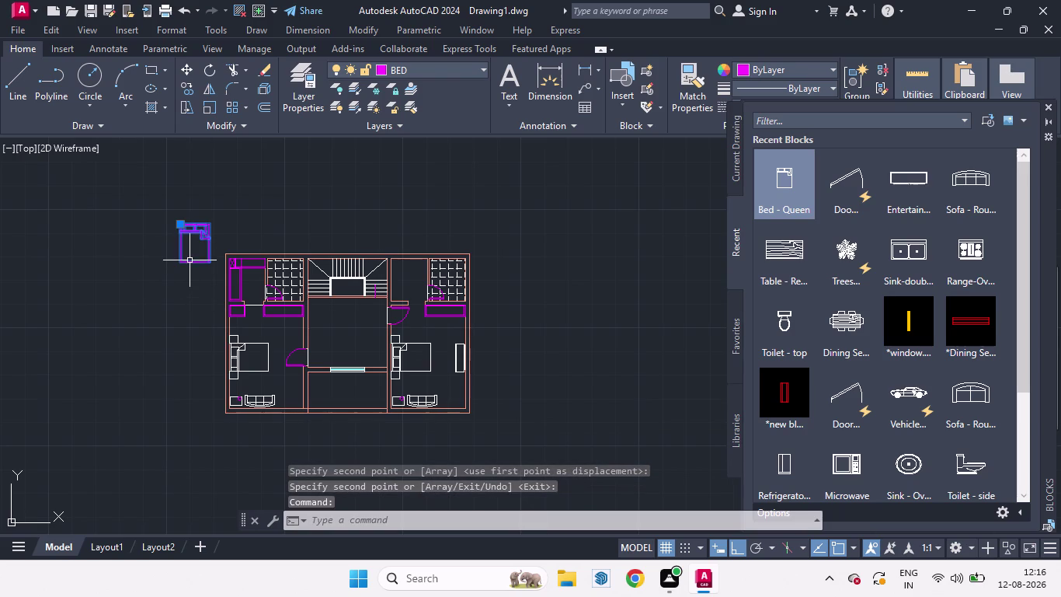
Delete the stray queen bed and drag a round sofa block beside the plan.
key(Delete)
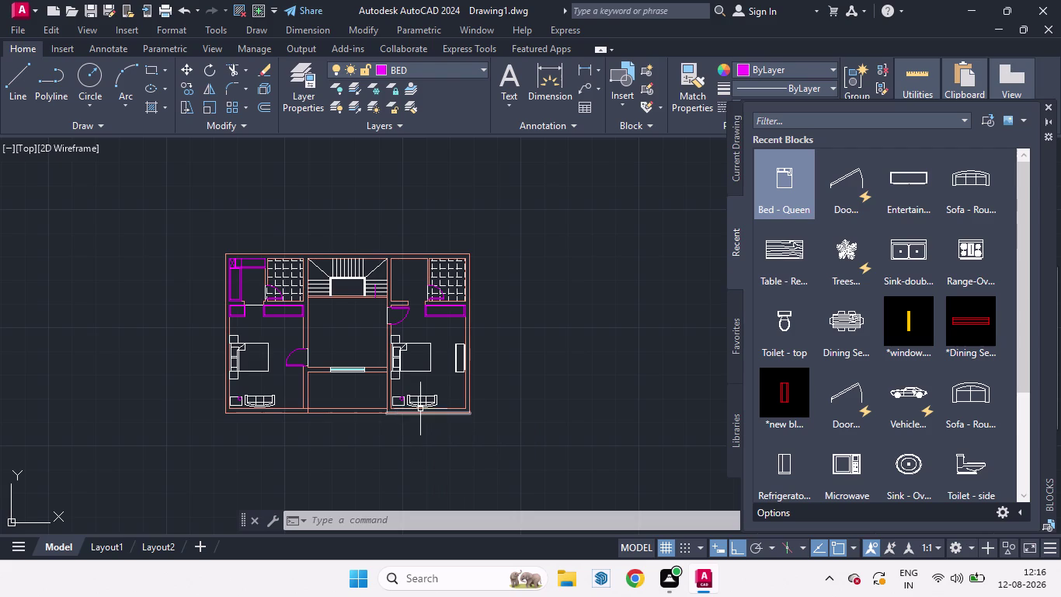
click(420, 401)
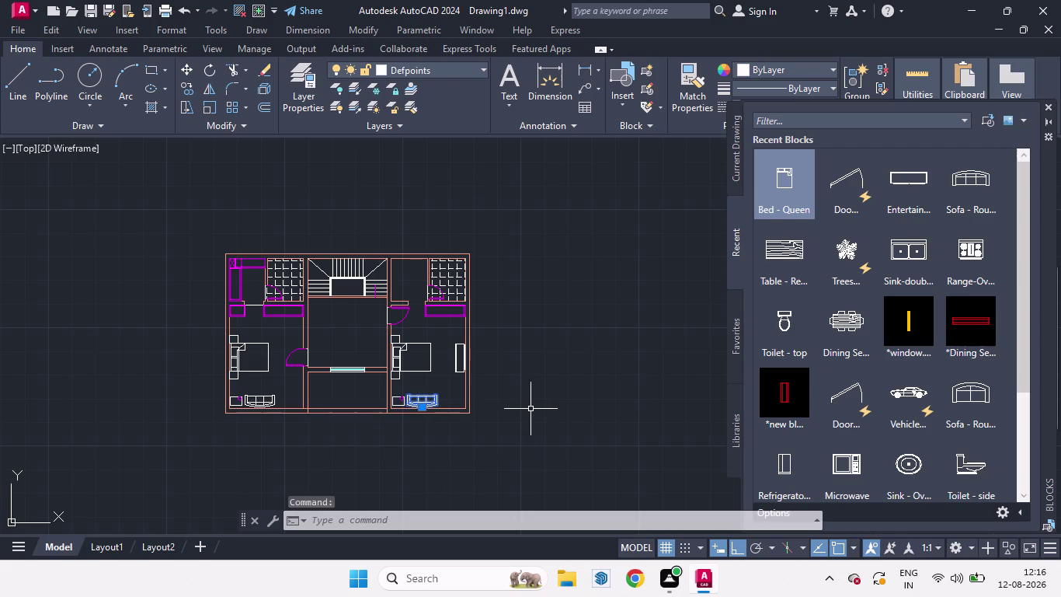
drag(984, 411, 573, 363)
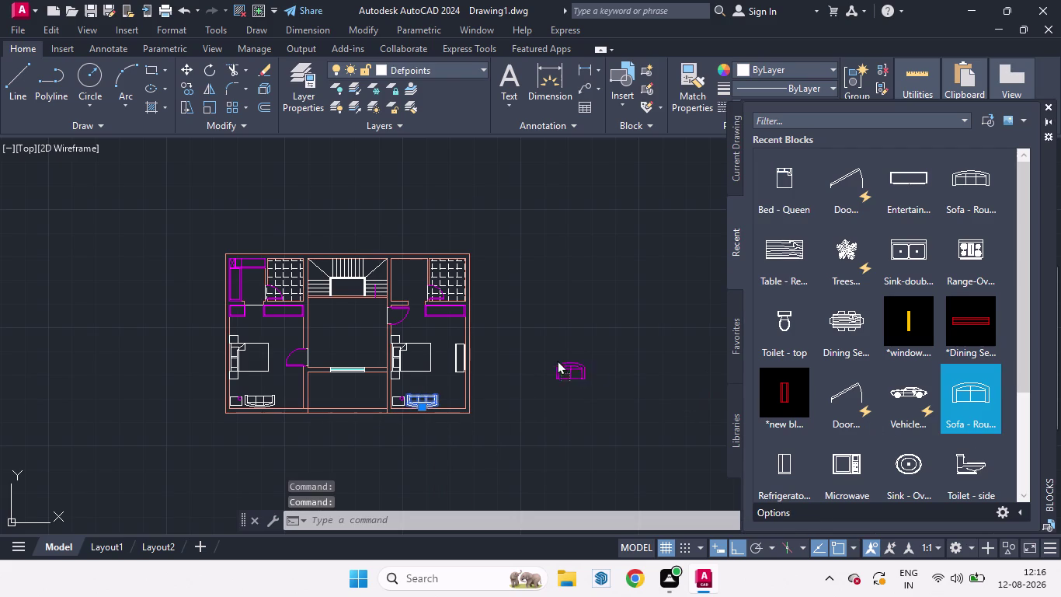
drag(573, 364, 539, 356)
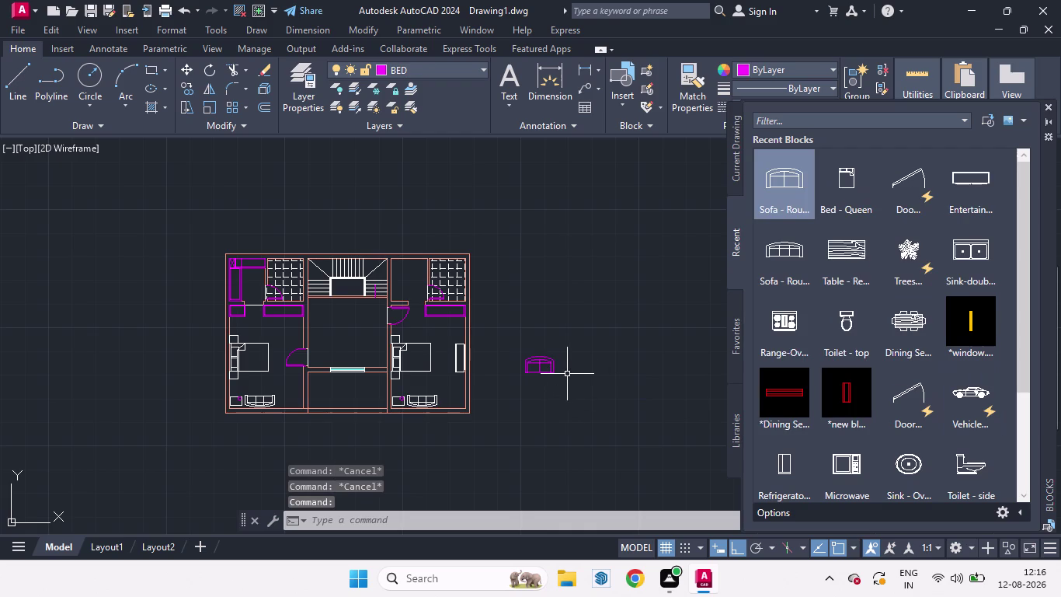
click(549, 371)
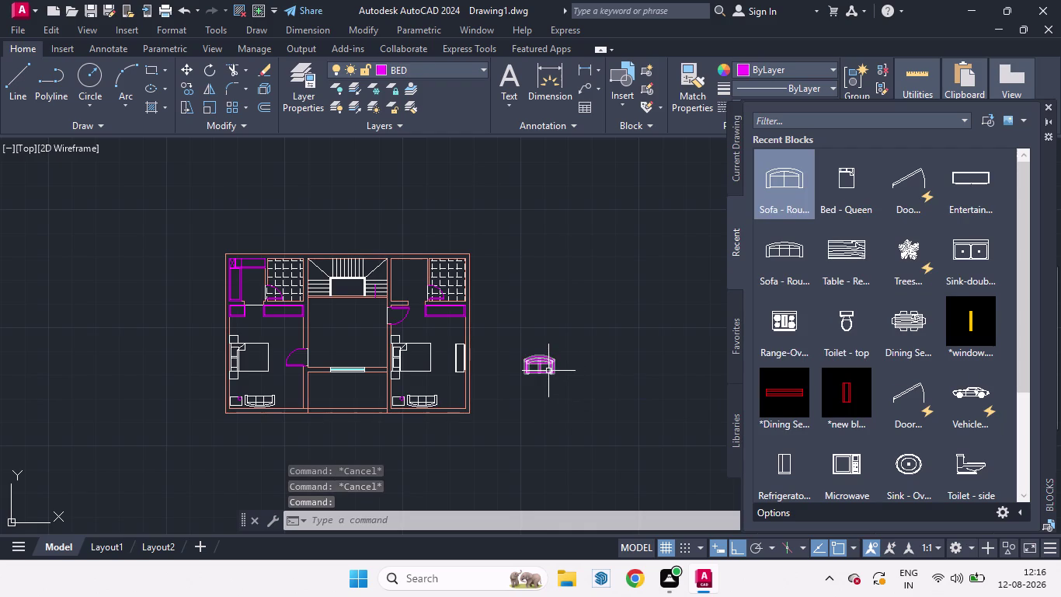
Rotate the round sofa sitting outside the plan with ROTATE.
key(r)
key(o)
key(apostrophe)
key(Return)
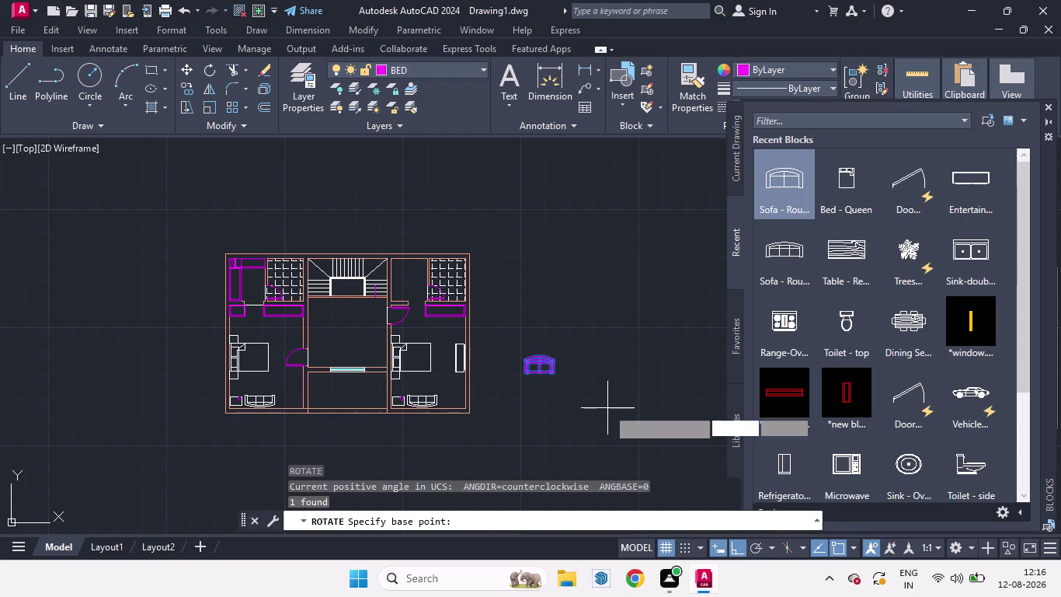
click(607, 407)
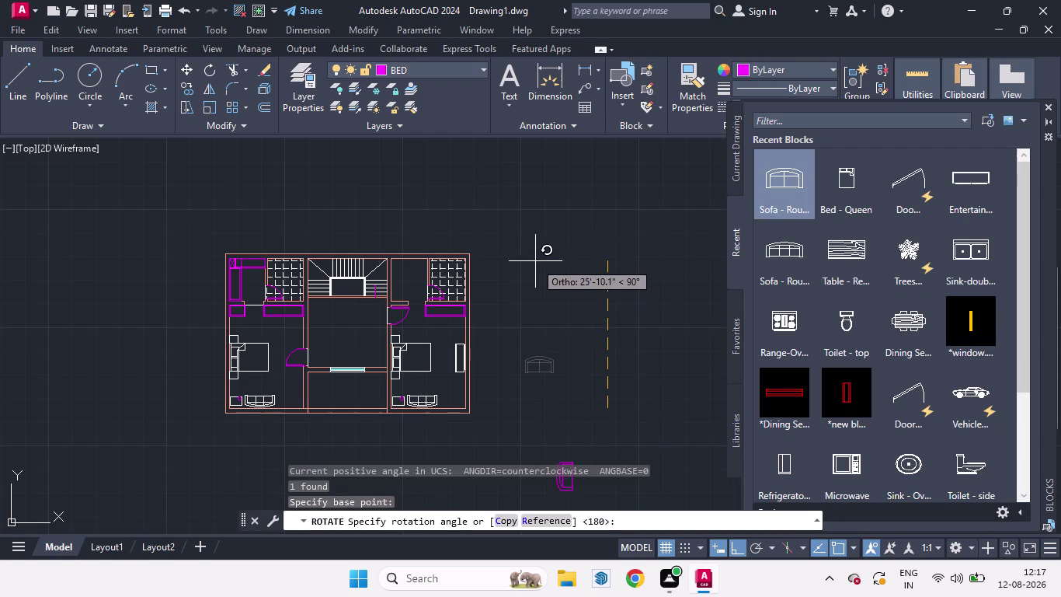
click(103, 300)
click(681, 456)
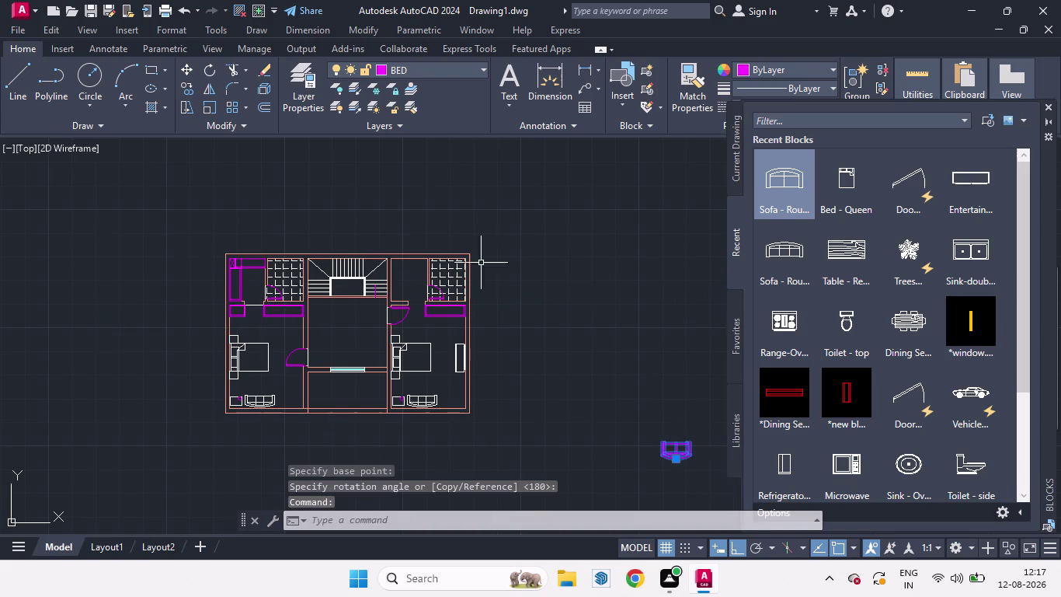
Zoom in and erase the round sofa from the lower right room.
scroll(up, 3)
click(443, 355)
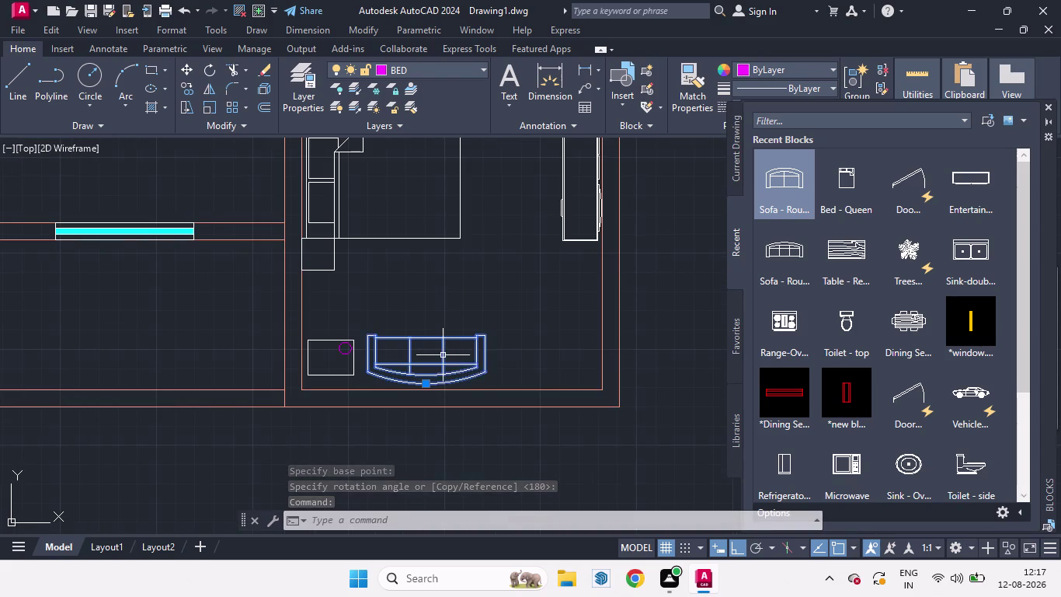
key(Delete)
scroll(down, 3)
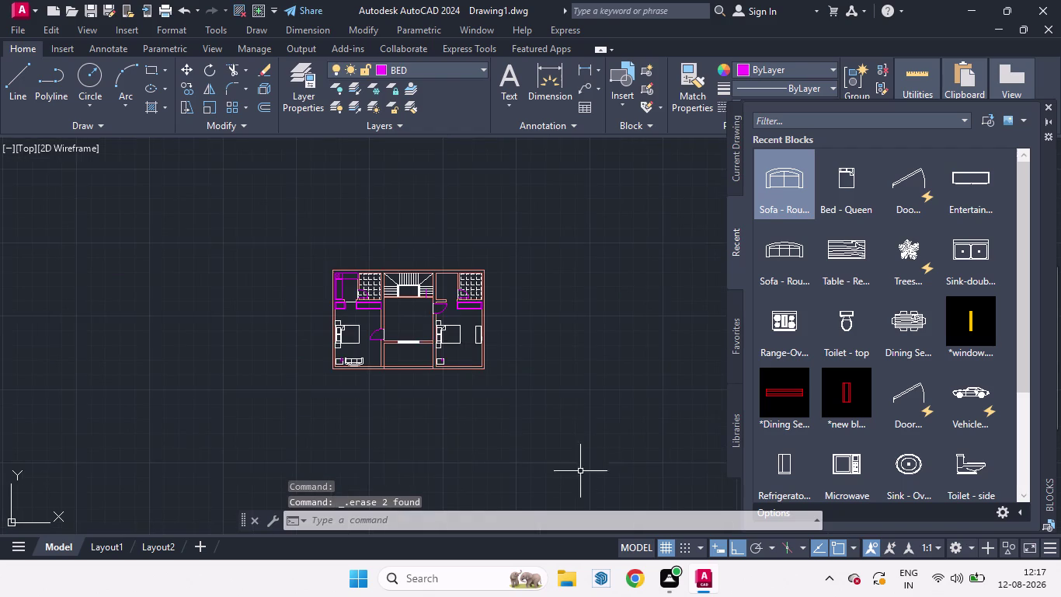
scroll(down, 3)
scroll(up, 3)
scroll(down, 3)
scroll(down, 3)
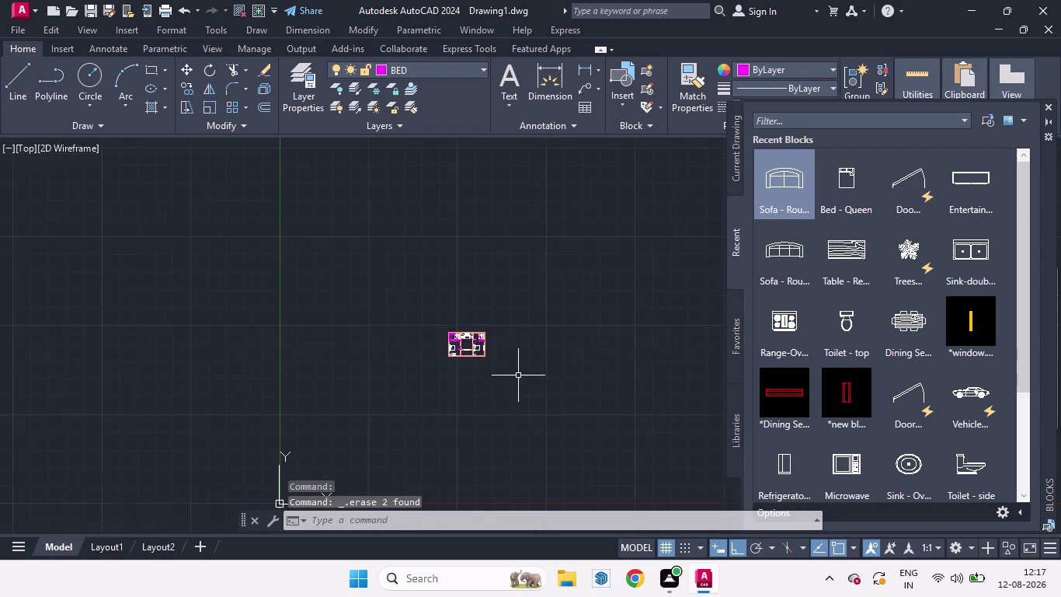
scroll(up, 3)
scroll(up, 3)
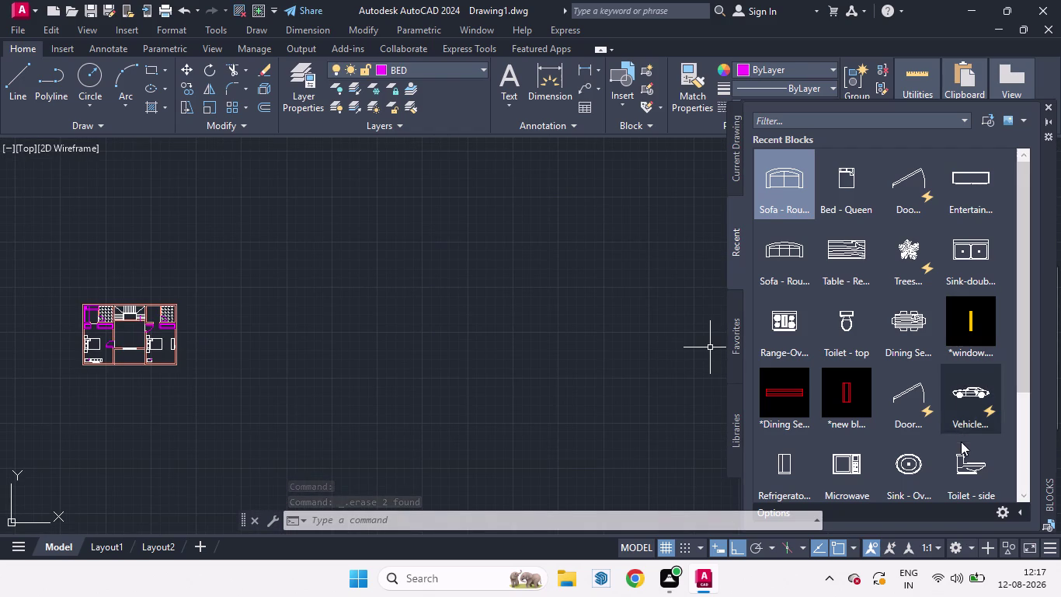
scroll(up, 3)
scroll(down, 3)
scroll(up, 3)
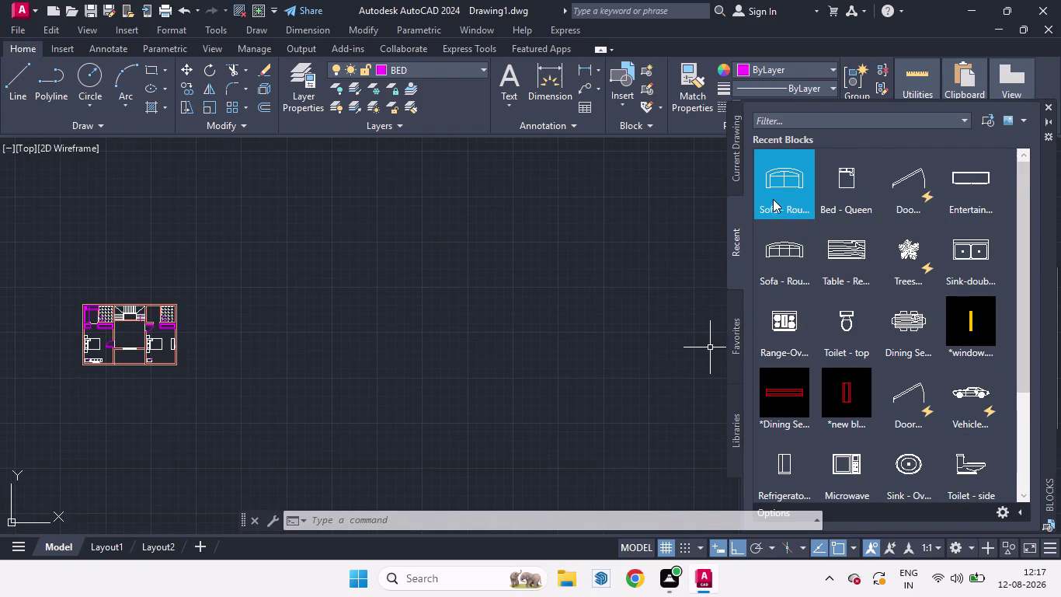
Insert the Sofa - Round block in empty space and rotate it 180°.
drag(777, 188, 472, 332)
scroll(up, 3)
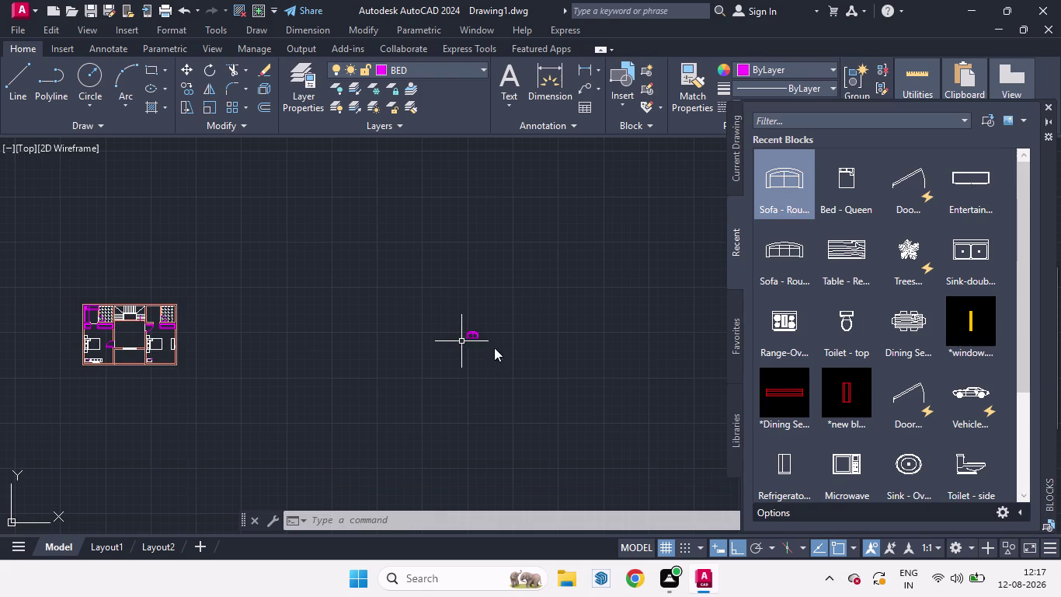
click(482, 334)
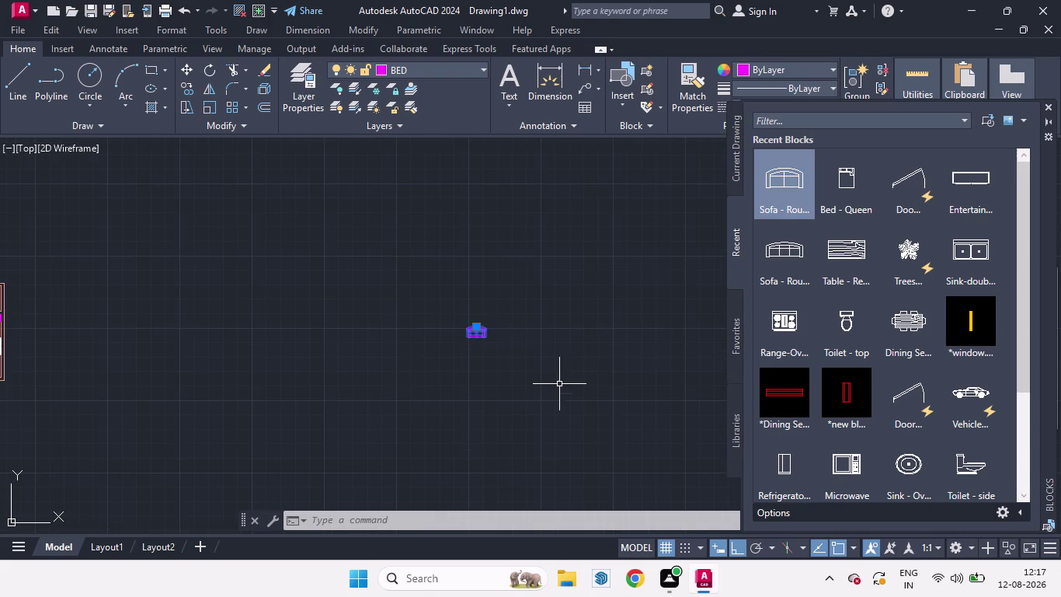
text(RO)
key(Return)
click(547, 391)
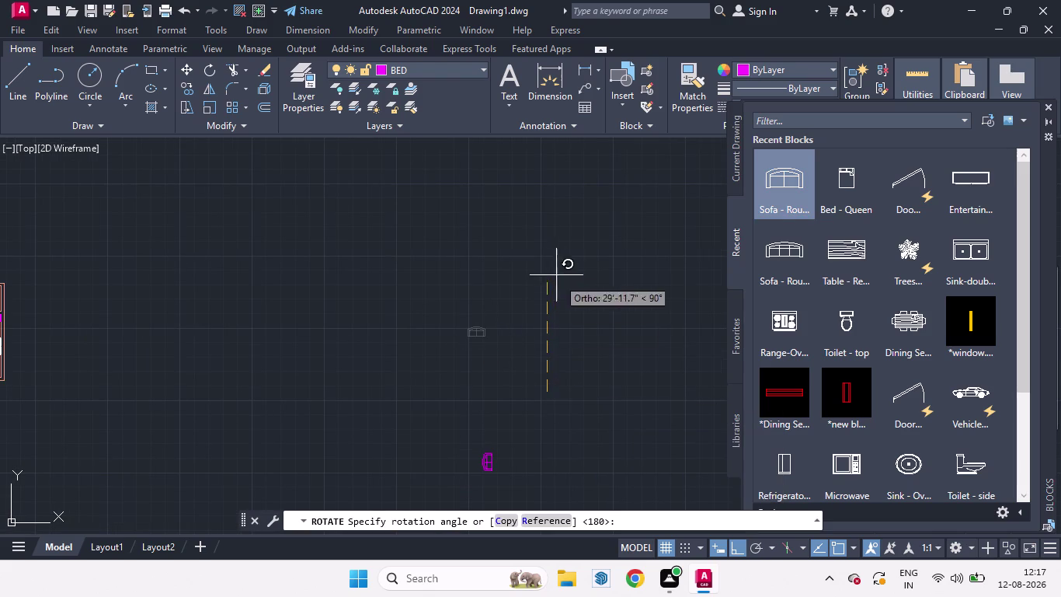
click(275, 288)
click(647, 463)
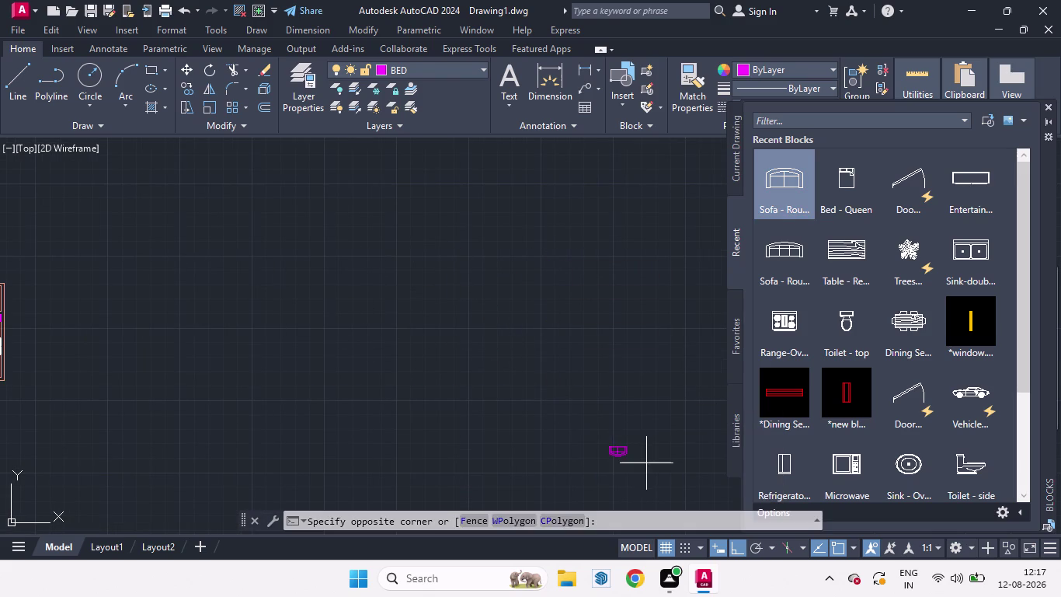
Move the turned sofa into the lower right room beside the square table.
click(530, 395)
key(m)
key(Return)
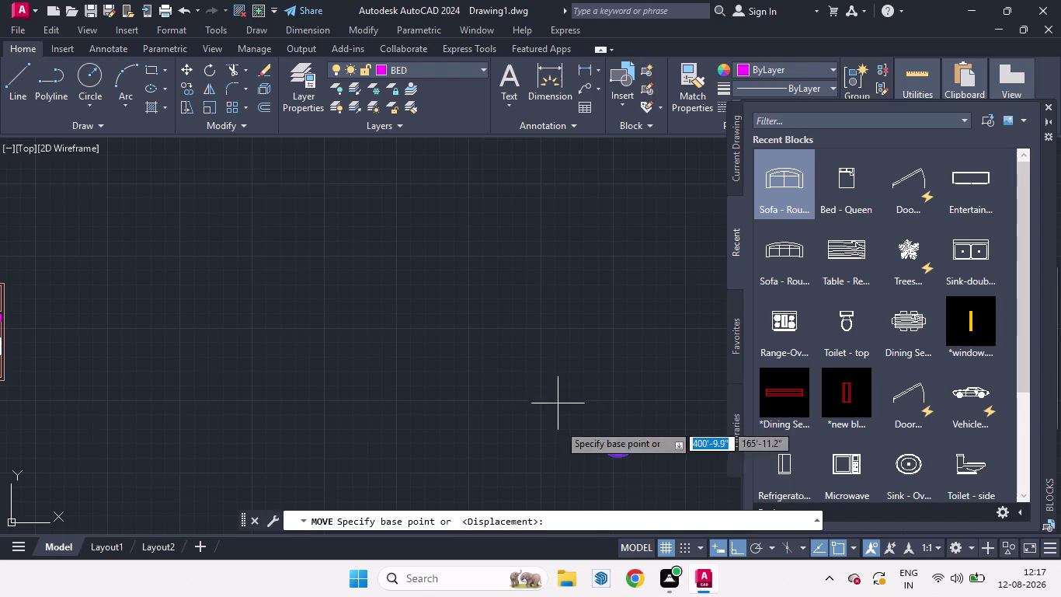
click(568, 446)
scroll(down, 3)
scroll(up, 3)
scroll(down, 3)
scroll(up, 3)
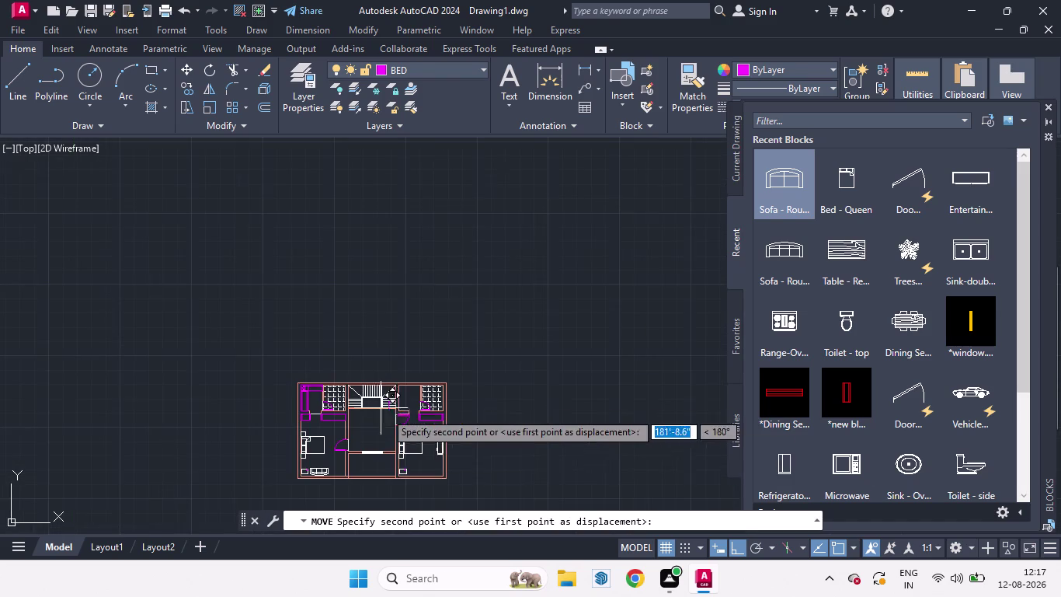
scroll(up, 3)
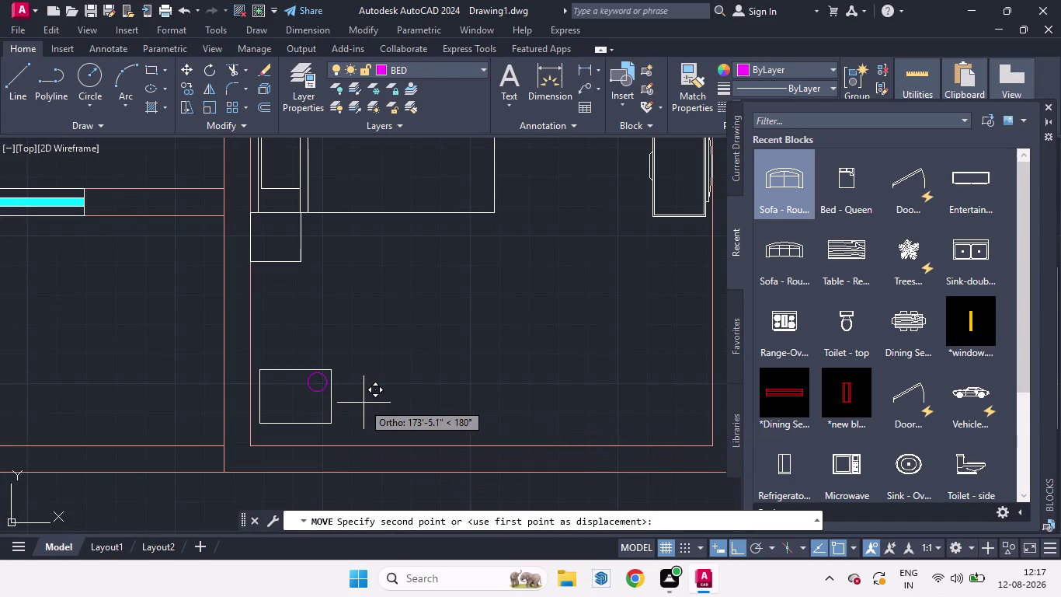
scroll(down, 3)
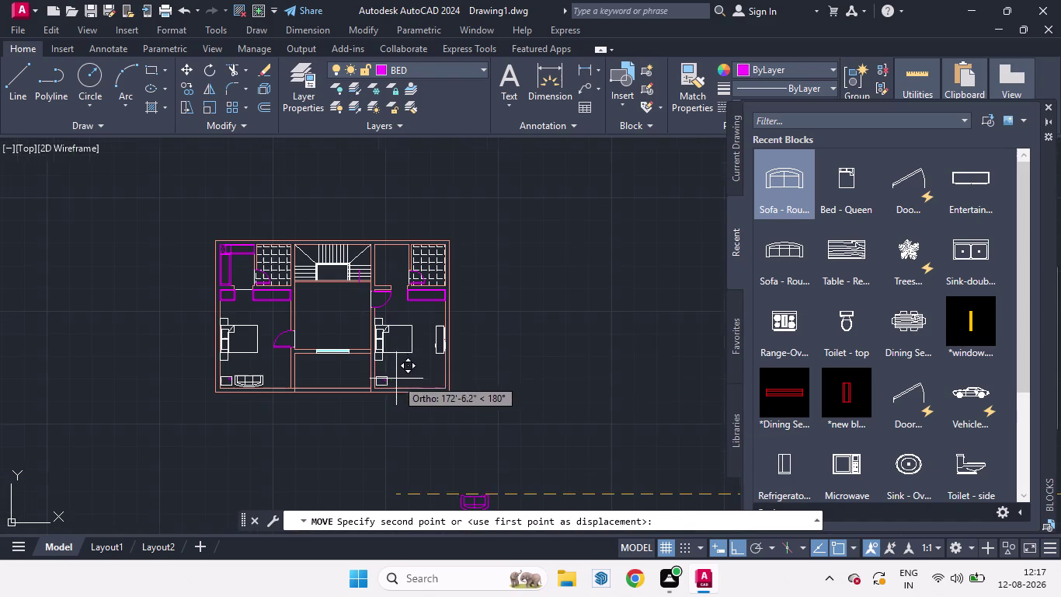
click(739, 550)
scroll(up, 3)
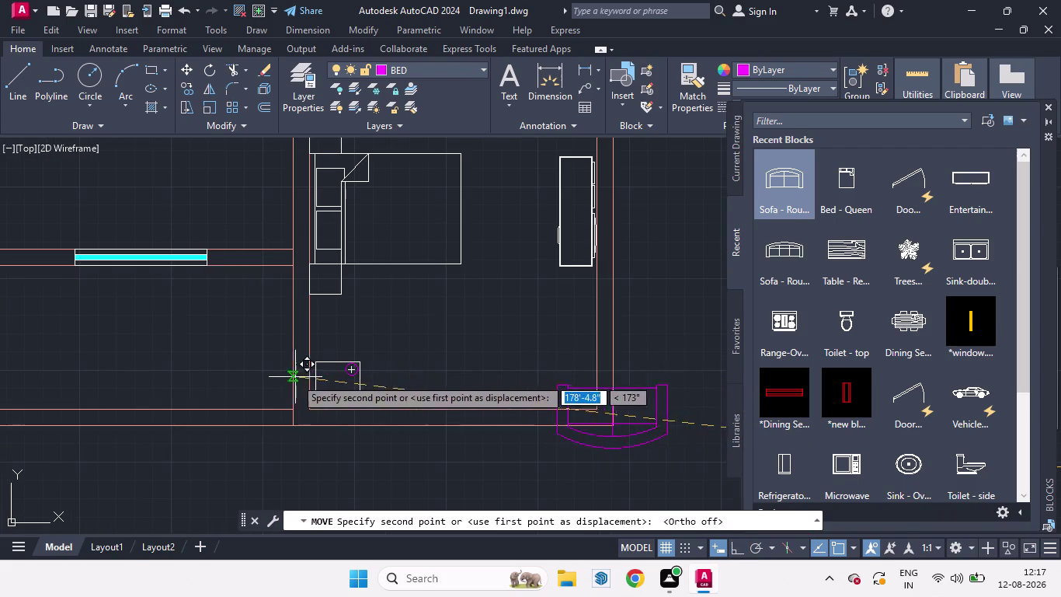
click(115, 335)
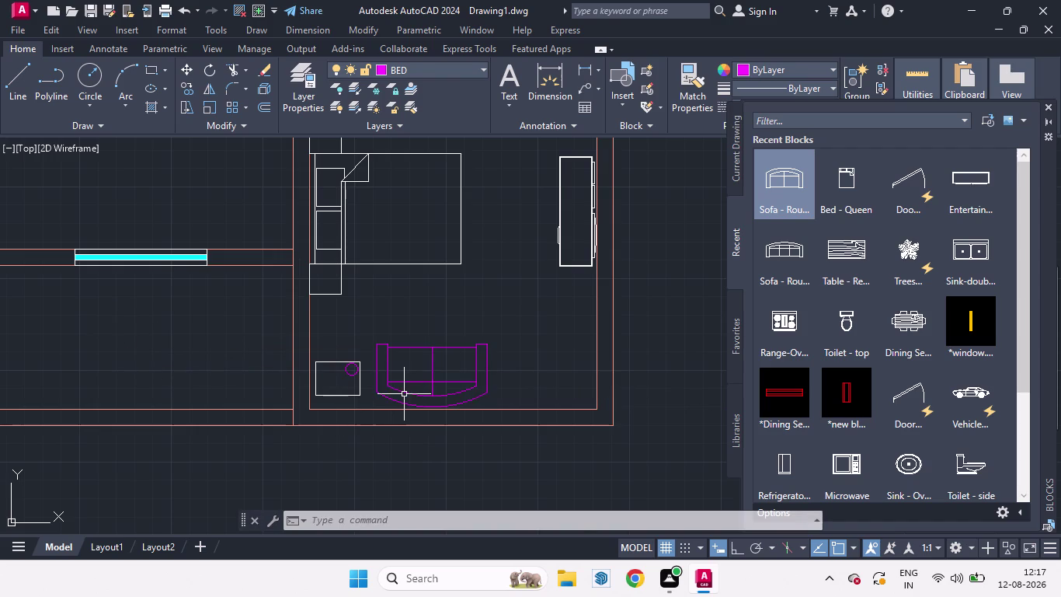
click(401, 399)
click(391, 349)
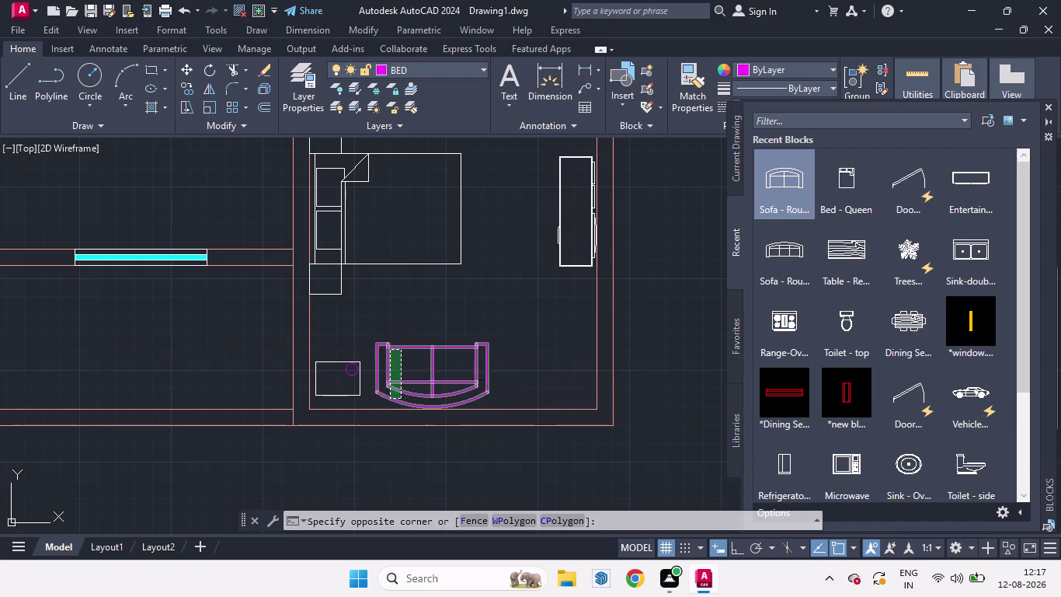
Scale the rounded sofa down to fit the bedroom.
key(s)
key(c)
key(Return)
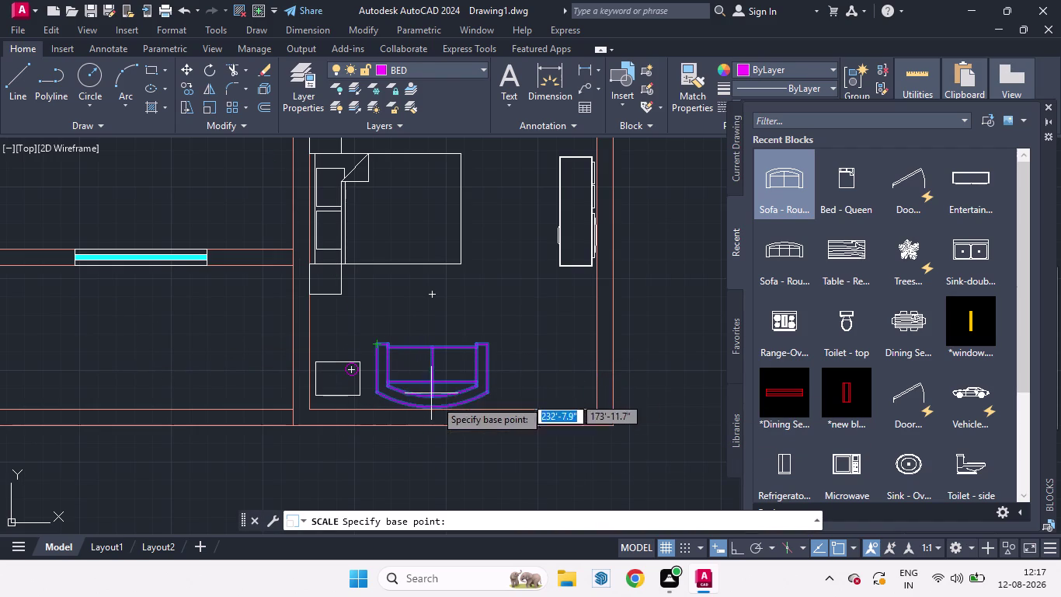
click(432, 394)
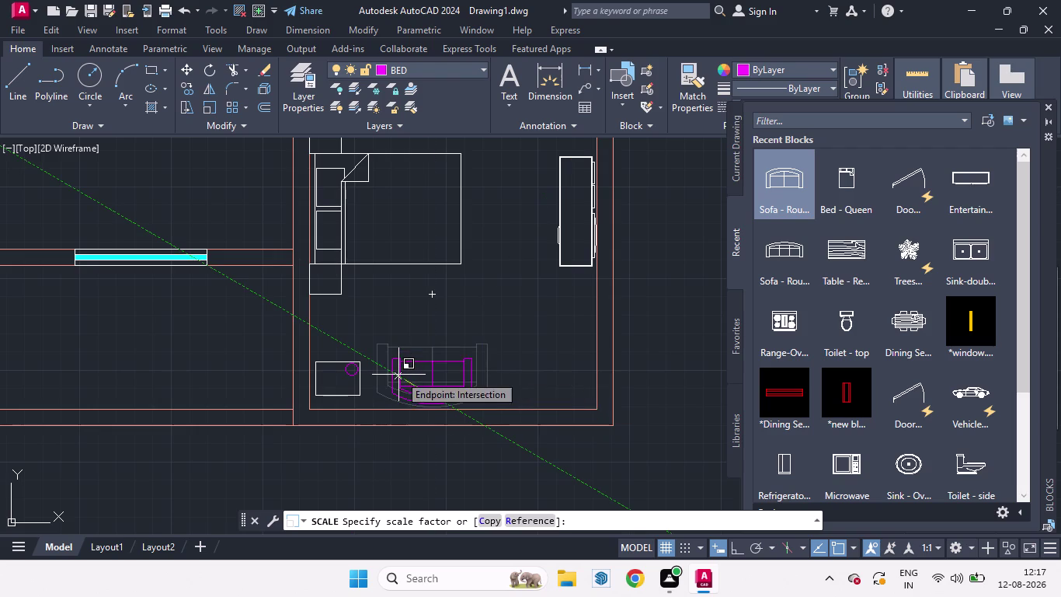
click(402, 376)
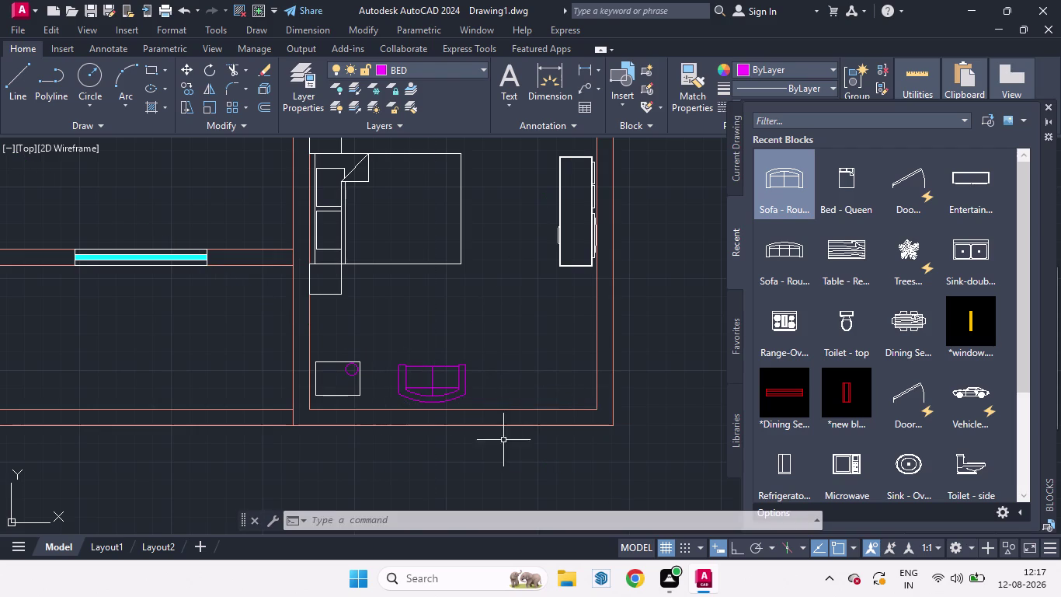
scroll(down, 3)
scroll(up, 3)
Move the resized sofa left so it sits against the small square table.
drag(497, 401, 475, 391)
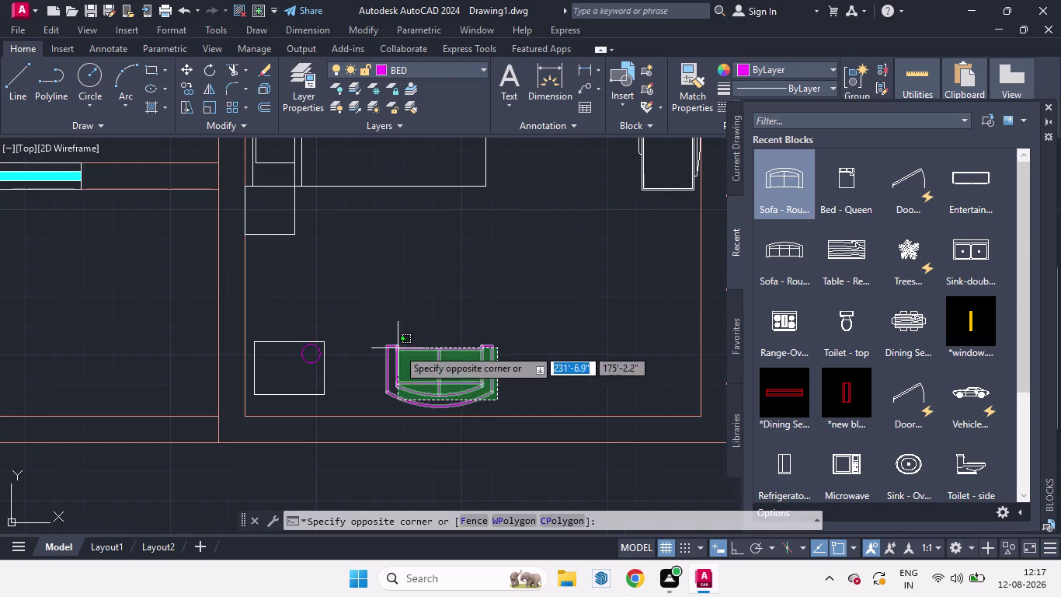
click(398, 349)
key(m)
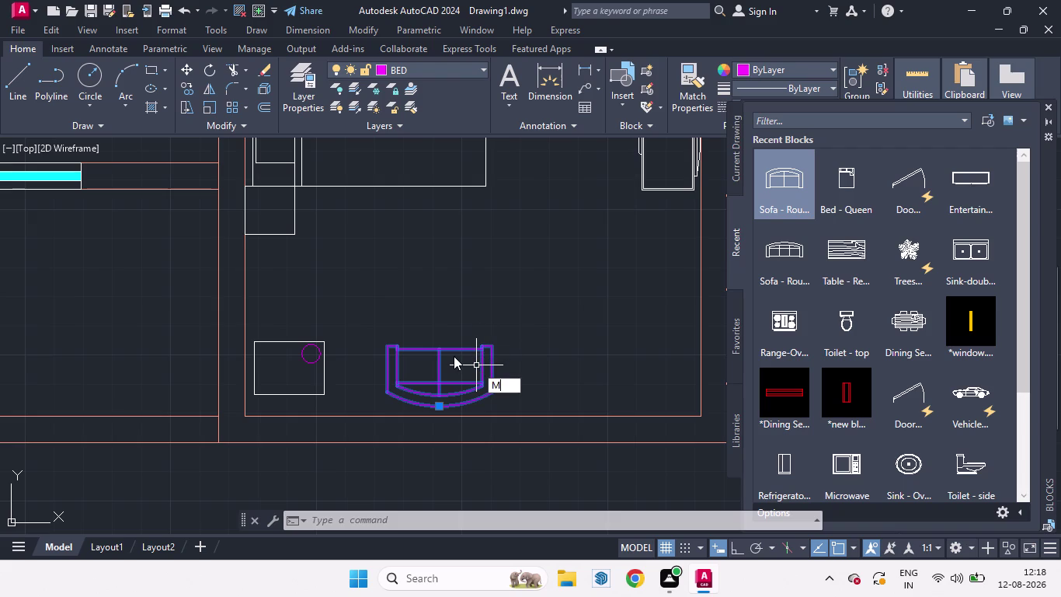
key(Return)
click(439, 394)
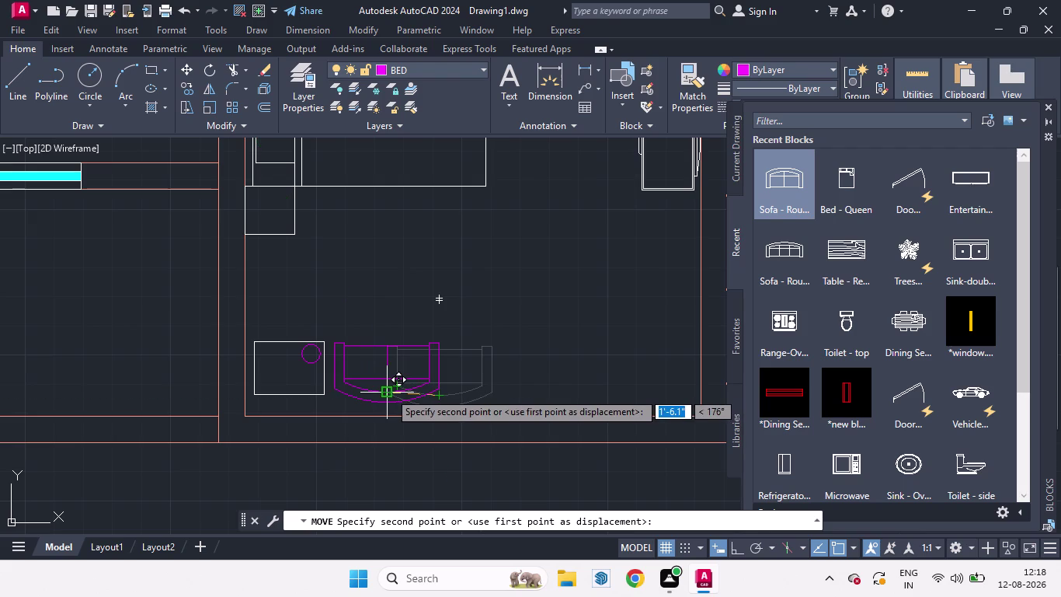
click(389, 392)
scroll(down, 3)
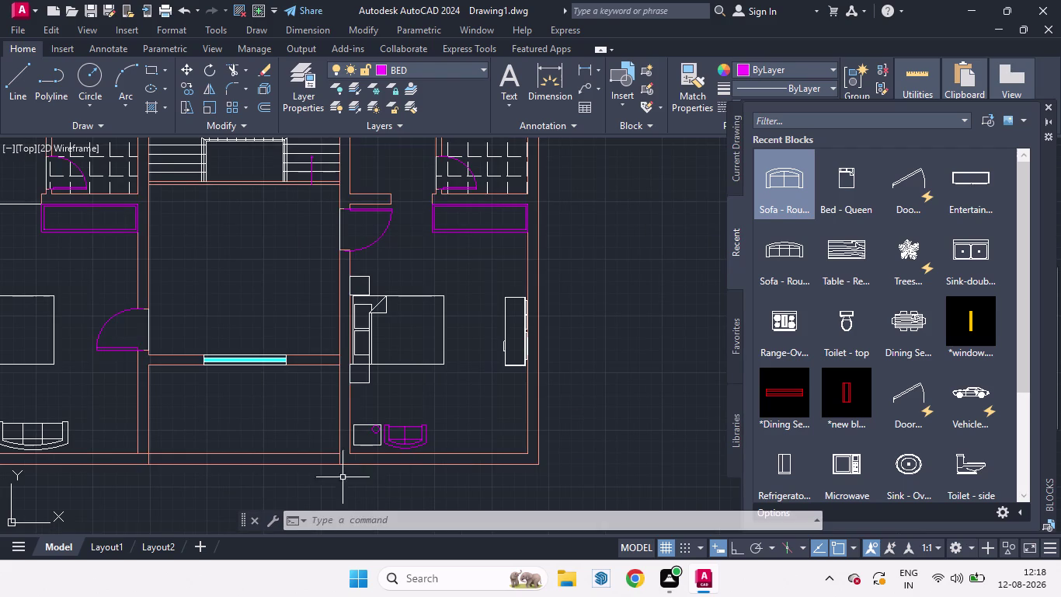
scroll(up, 3)
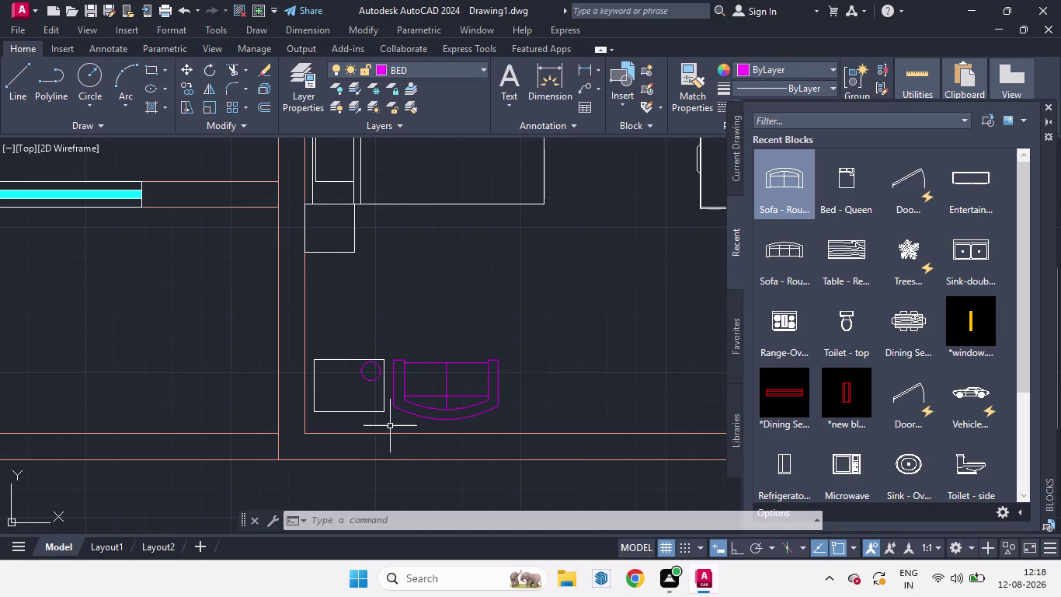
scroll(down, 3)
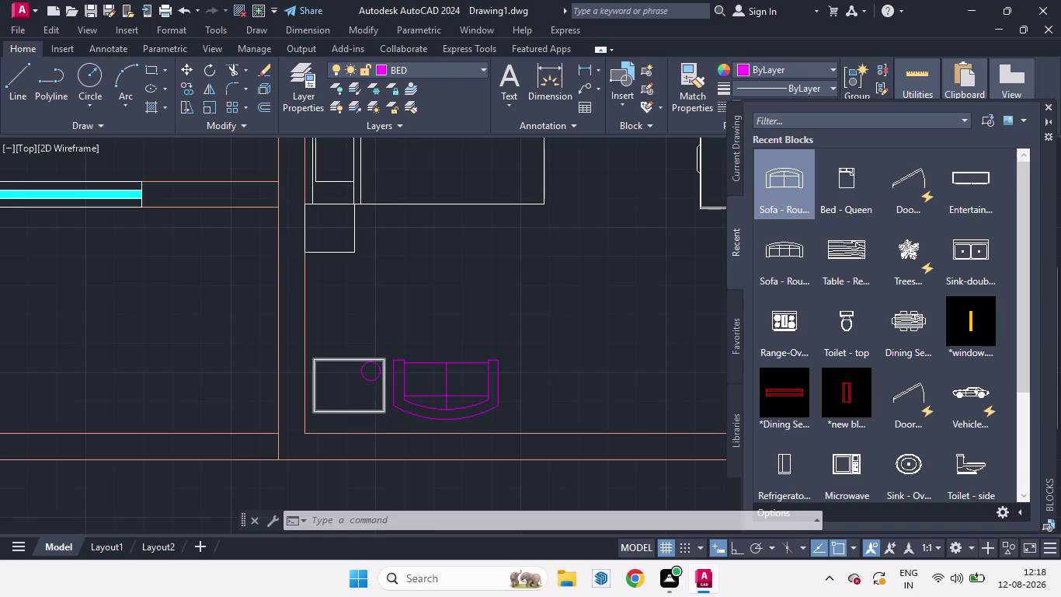
scroll(down, 3)
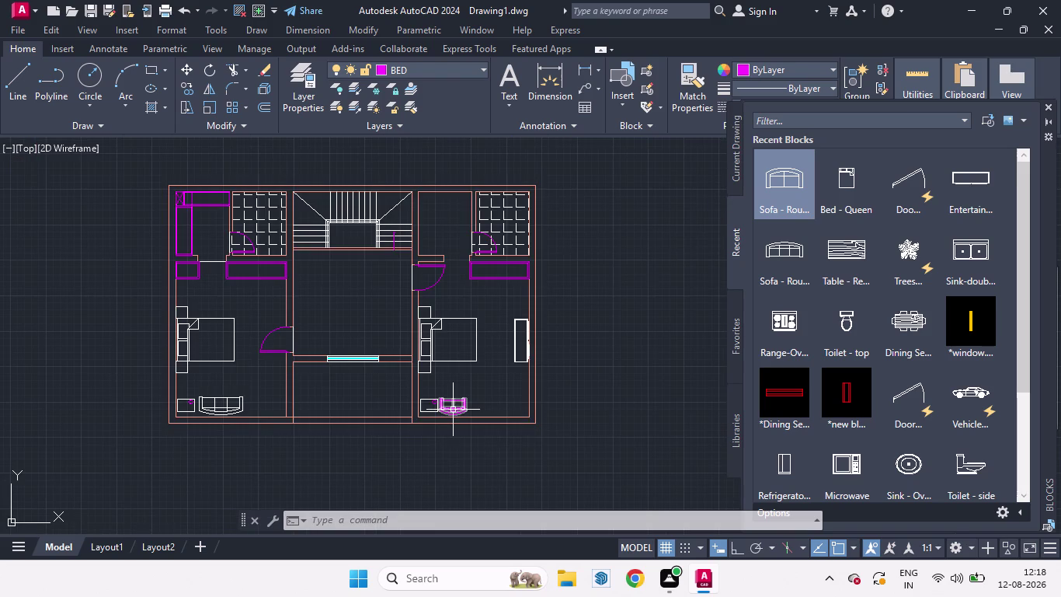
scroll(up, 3)
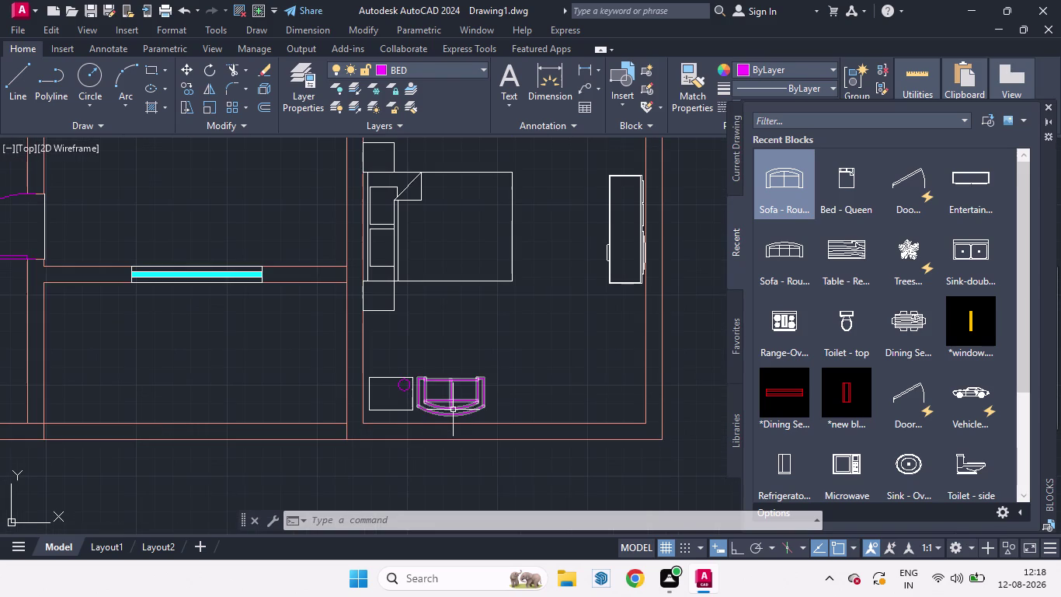
click(453, 409)
Scale the right bedroom sofa down twice to its final size.
text(SC)
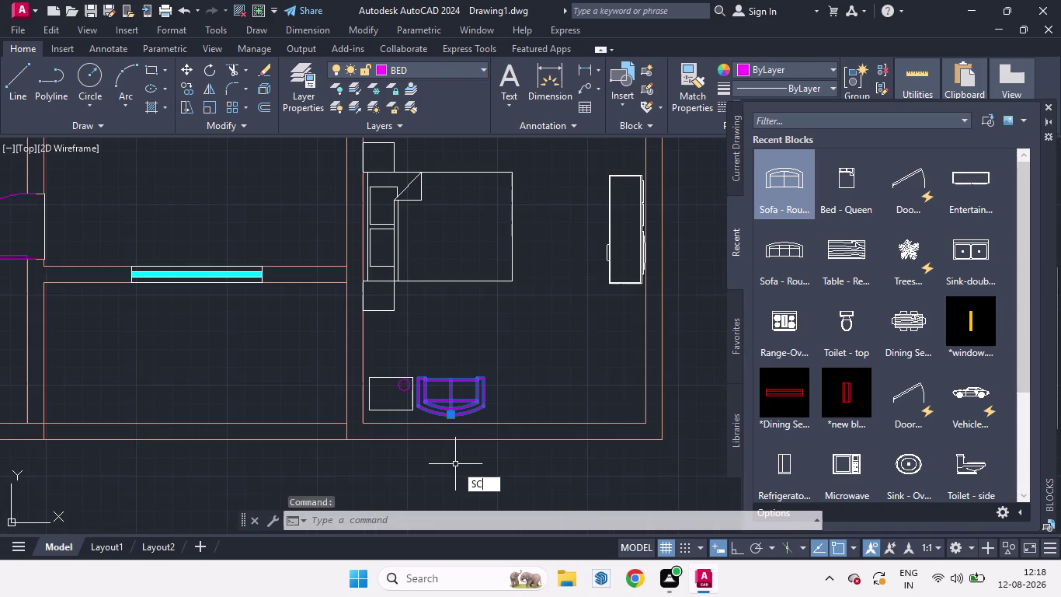
key(Return)
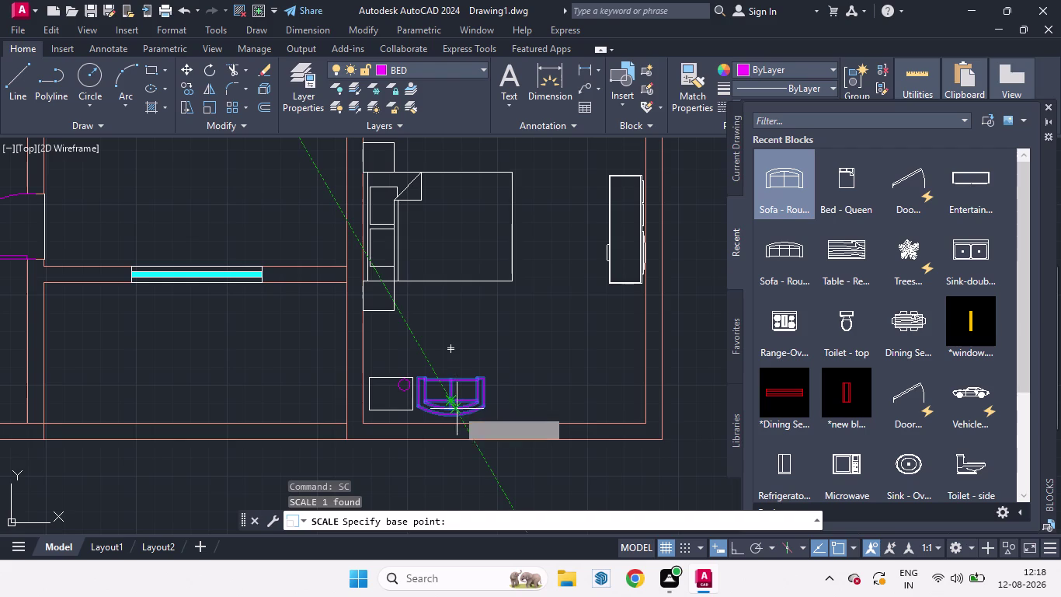
click(451, 407)
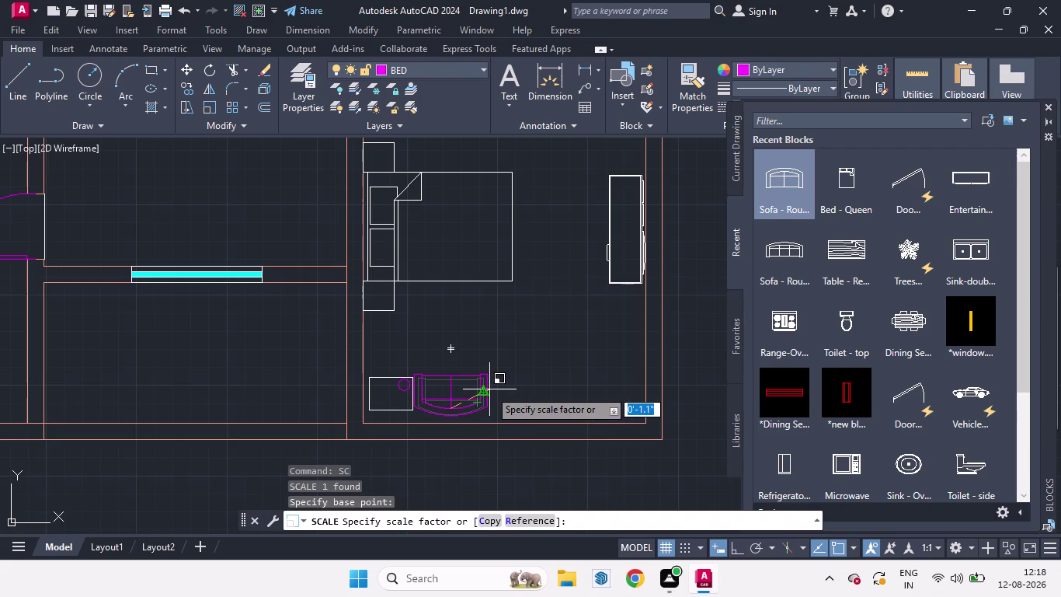
click(490, 388)
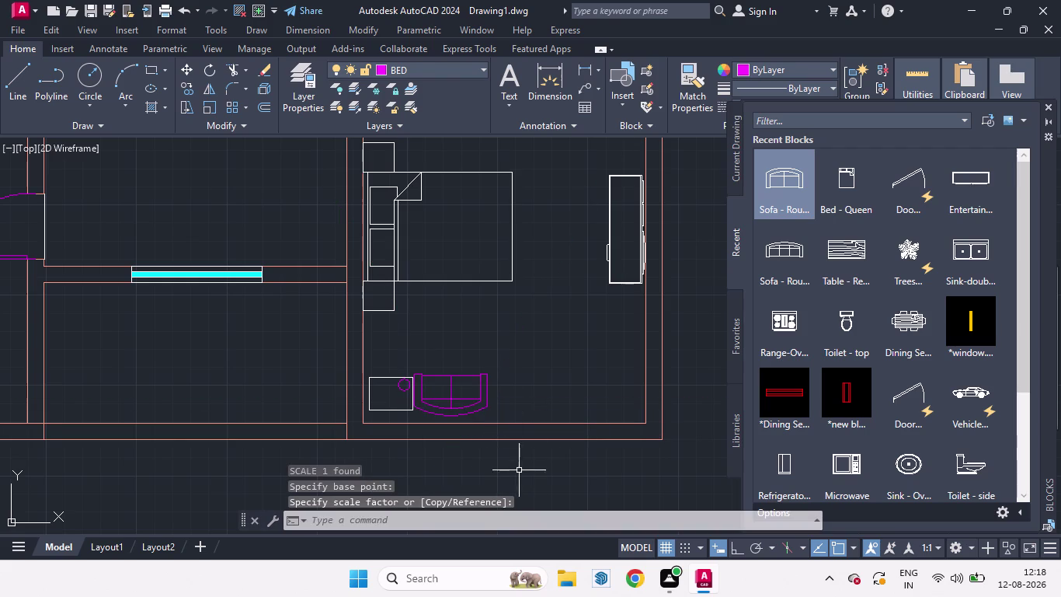
click(456, 407)
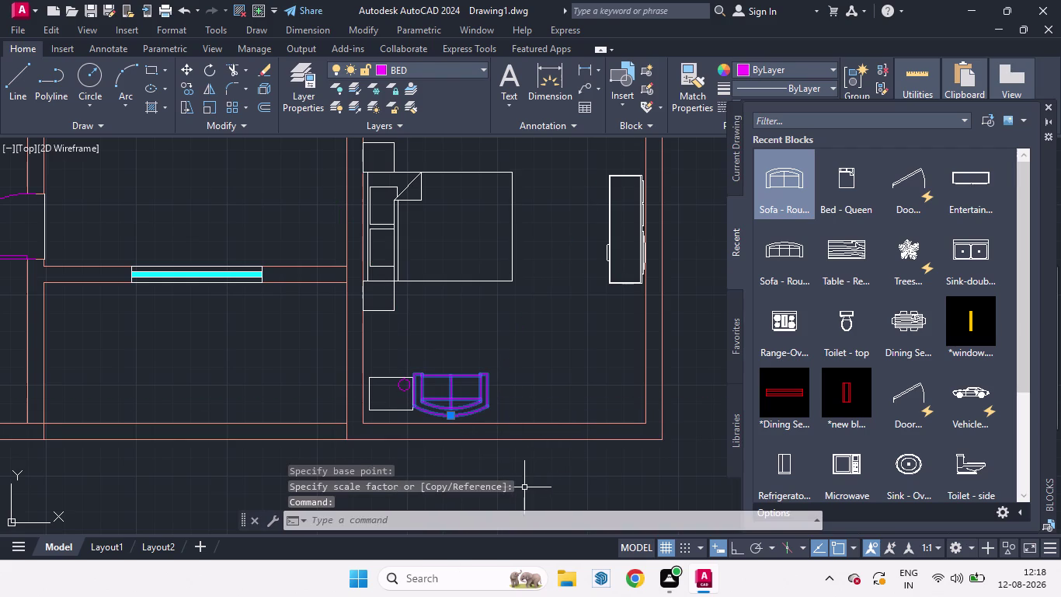
key(s)
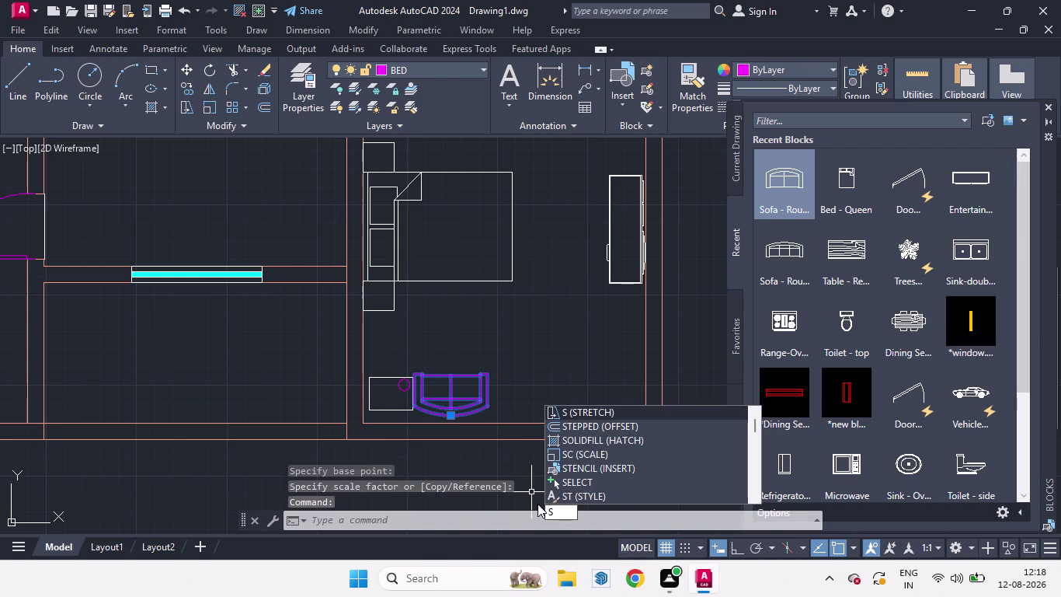
key(c)
key(c)
key(BackSpace)
key(Return)
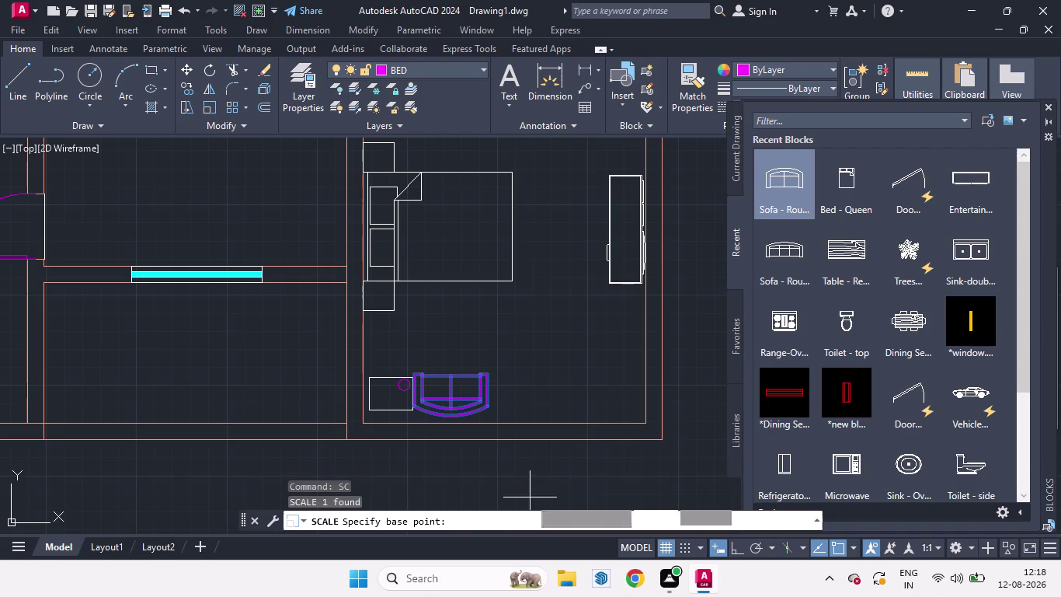
click(449, 410)
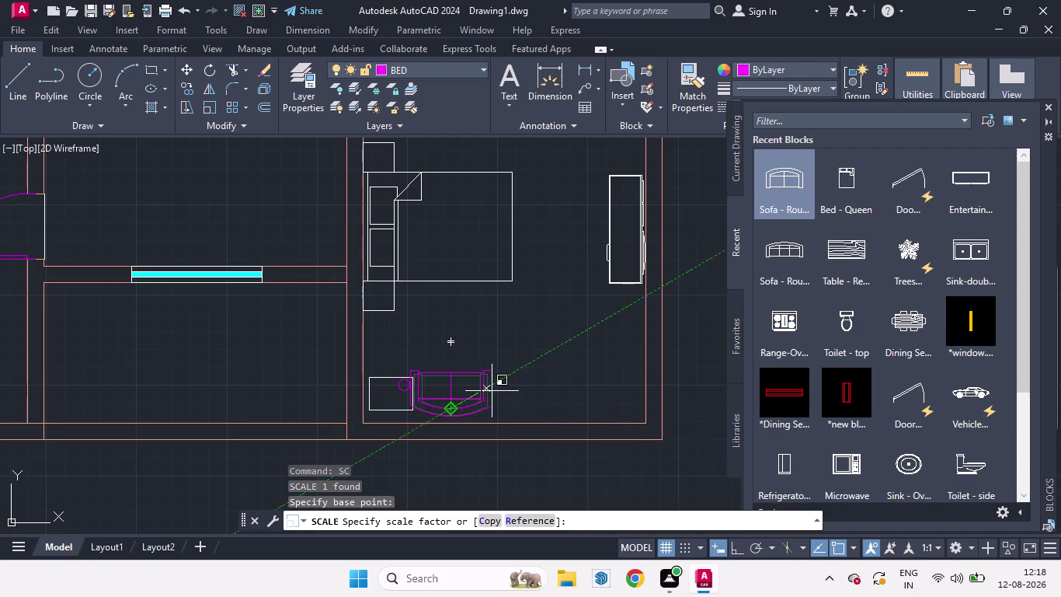
click(495, 387)
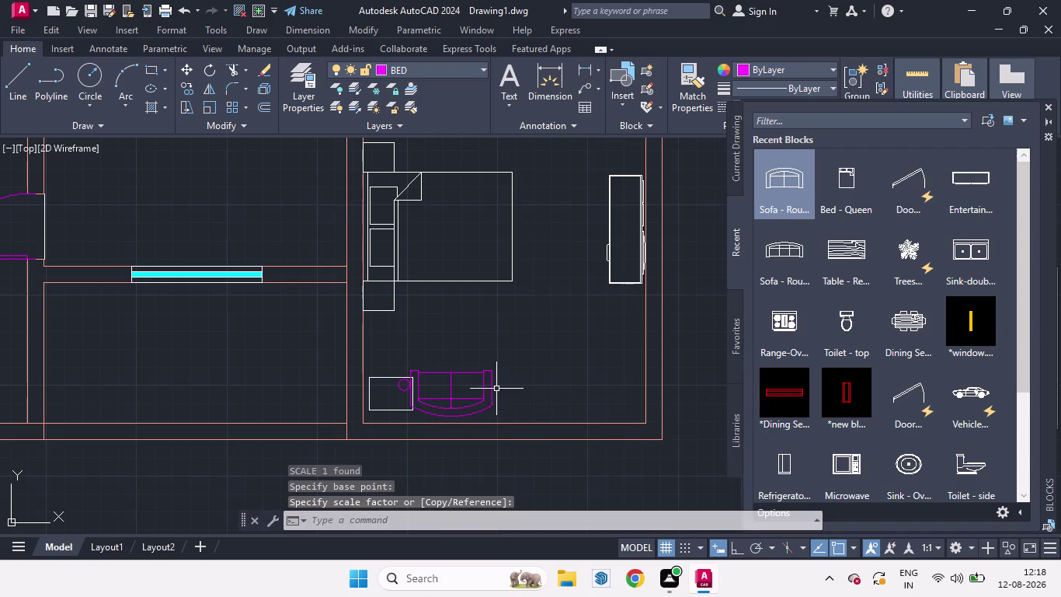
Move the resized sofa beside the small table in the right bedroom.
click(452, 403)
key(m)
key(Return)
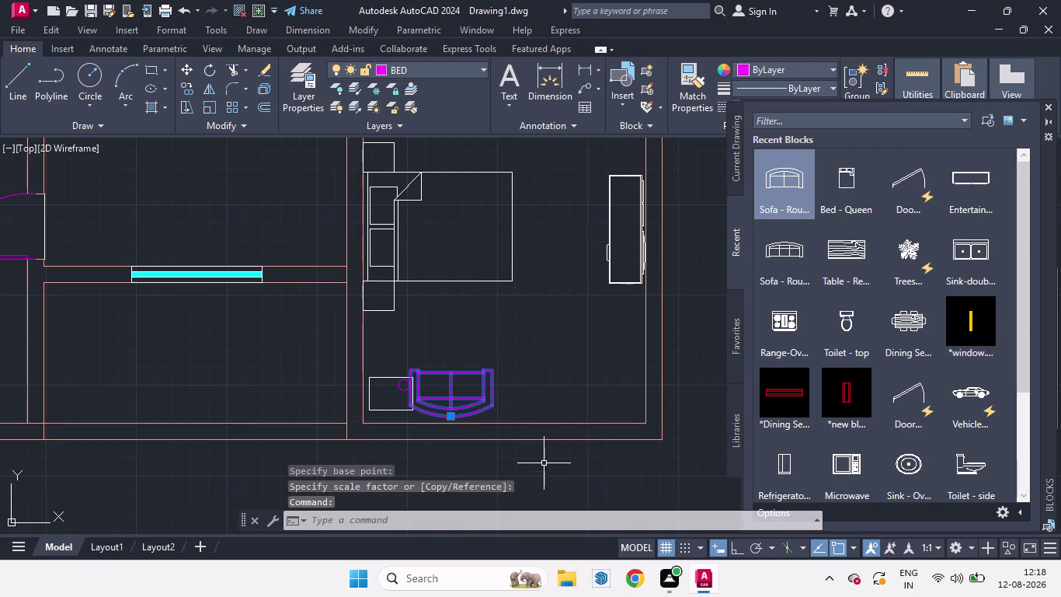
click(525, 413)
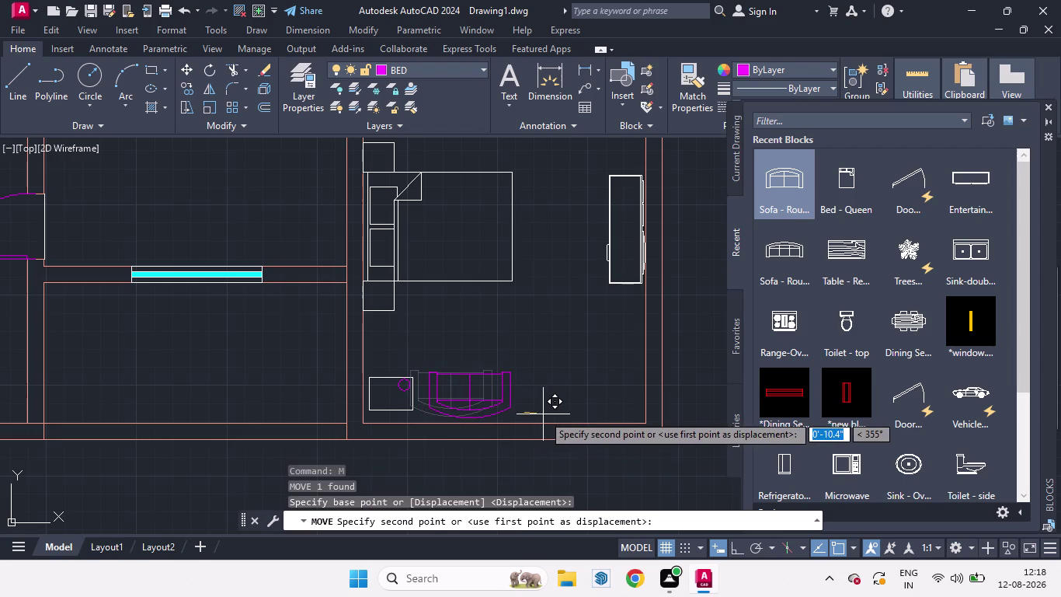
click(543, 414)
Erase the old curved sofa from the left bedroom.
scroll(down, 3)
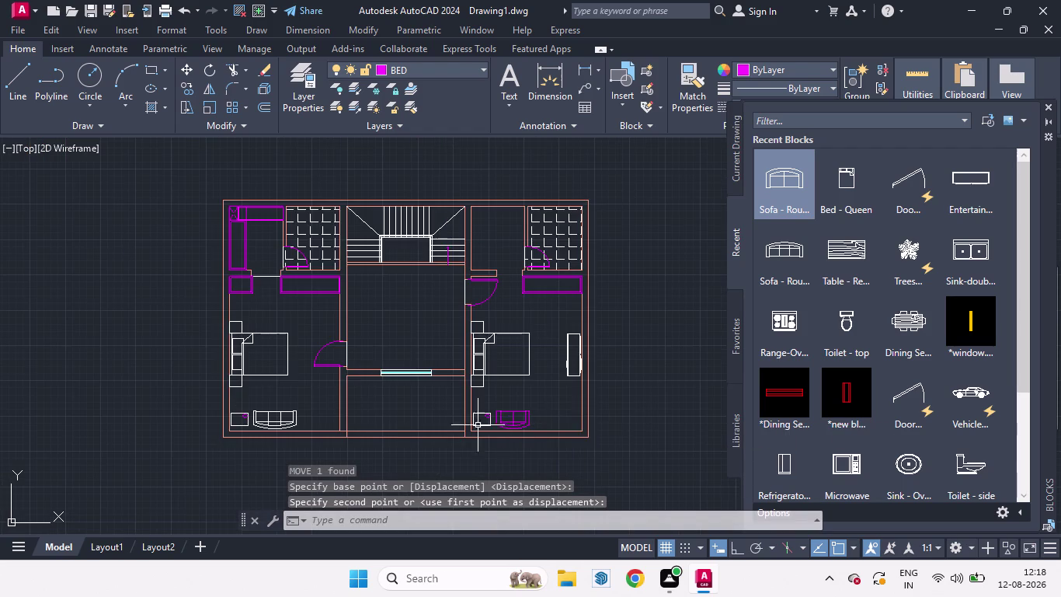
scroll(up, 3)
click(557, 432)
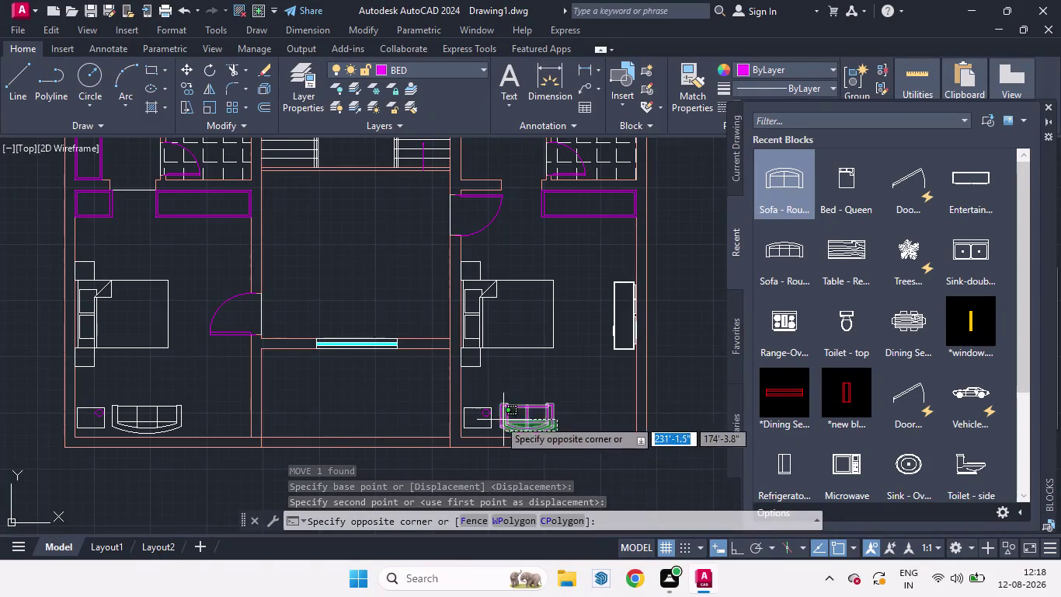
click(471, 411)
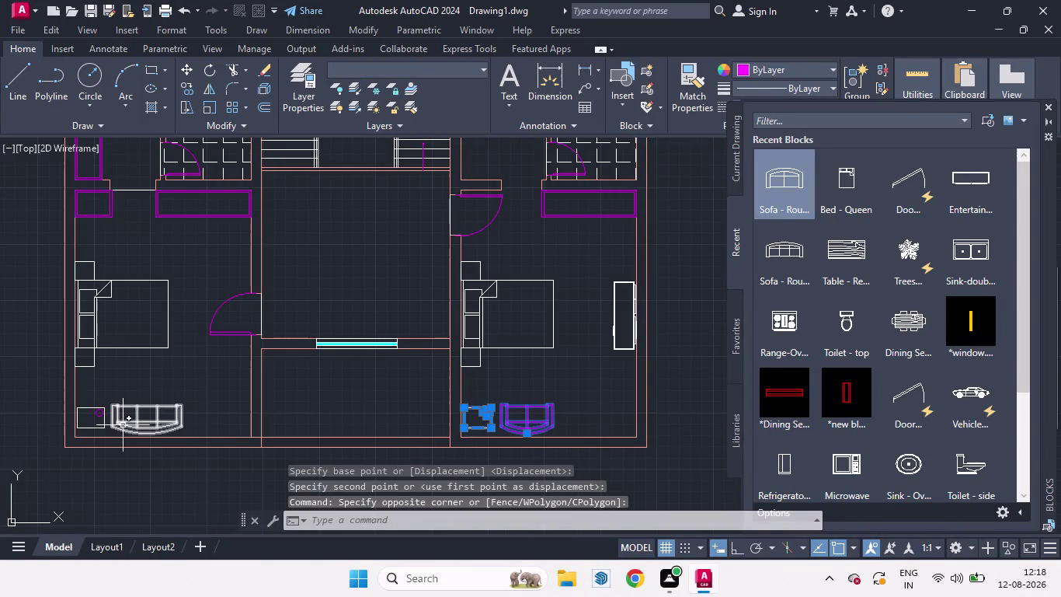
key(Escape)
click(124, 430)
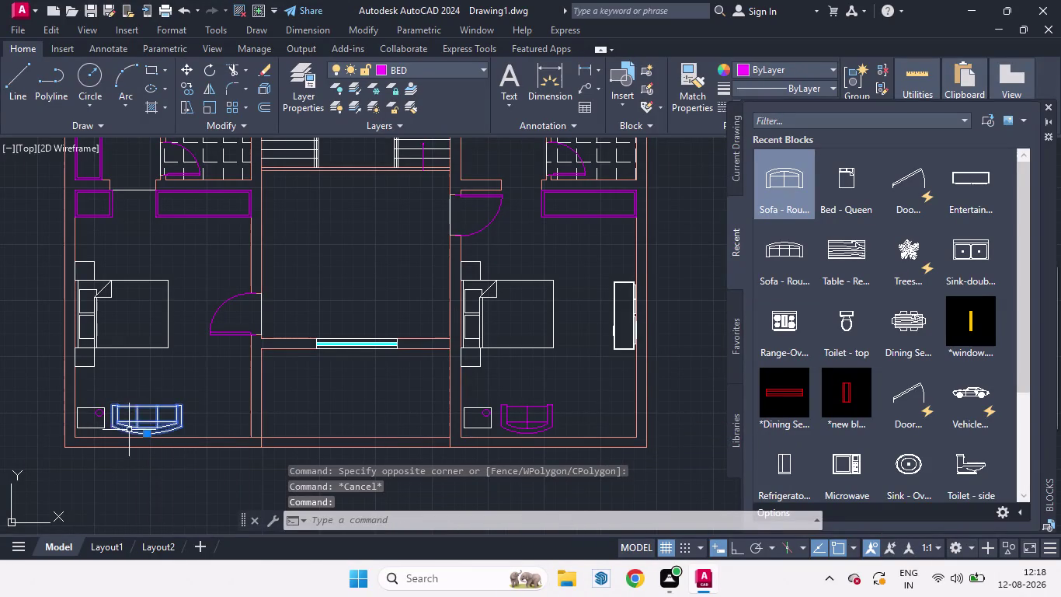
key(BackSpace)
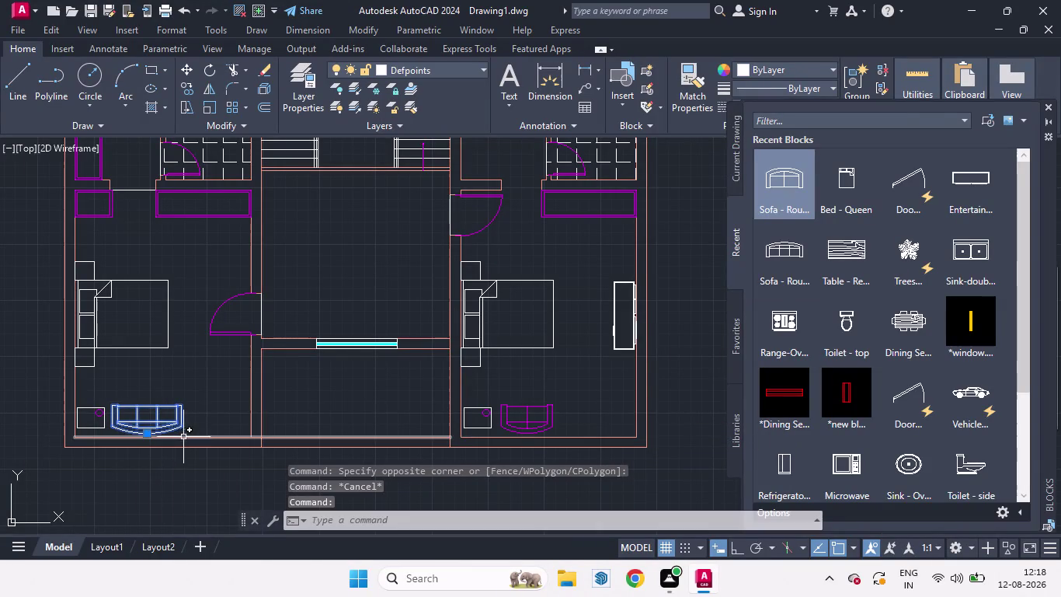
key(Delete)
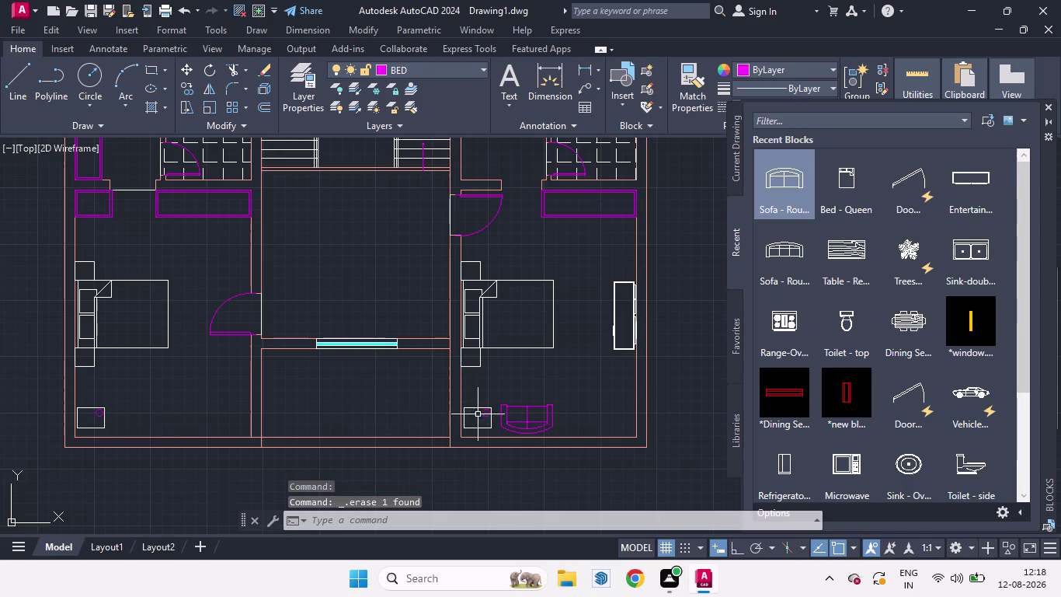
Copy the resized sofa with Ortho on to the left bedroom's square table.
click(521, 430)
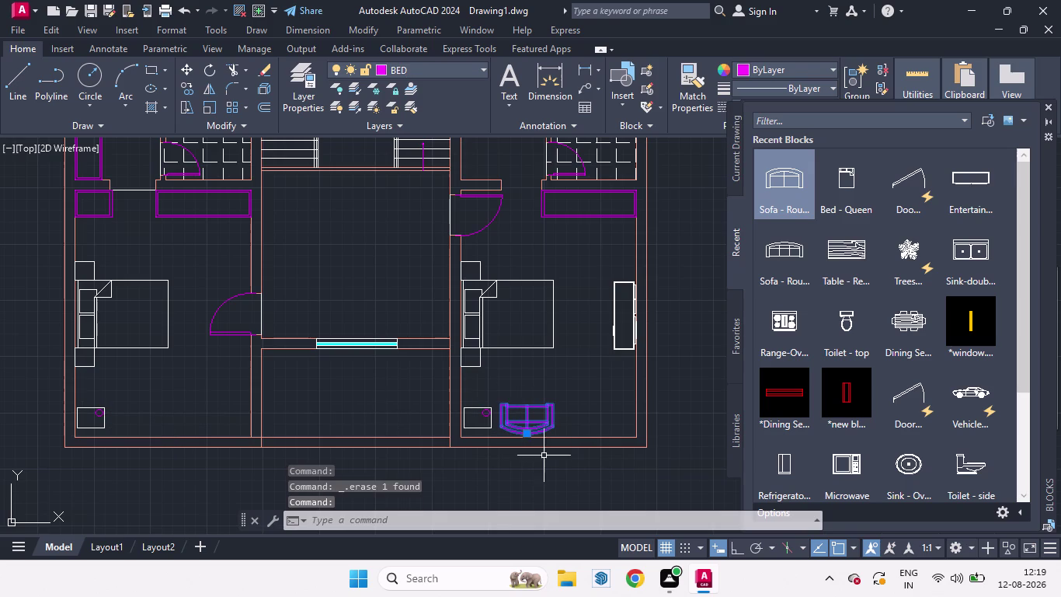
text(CO)
key(Return)
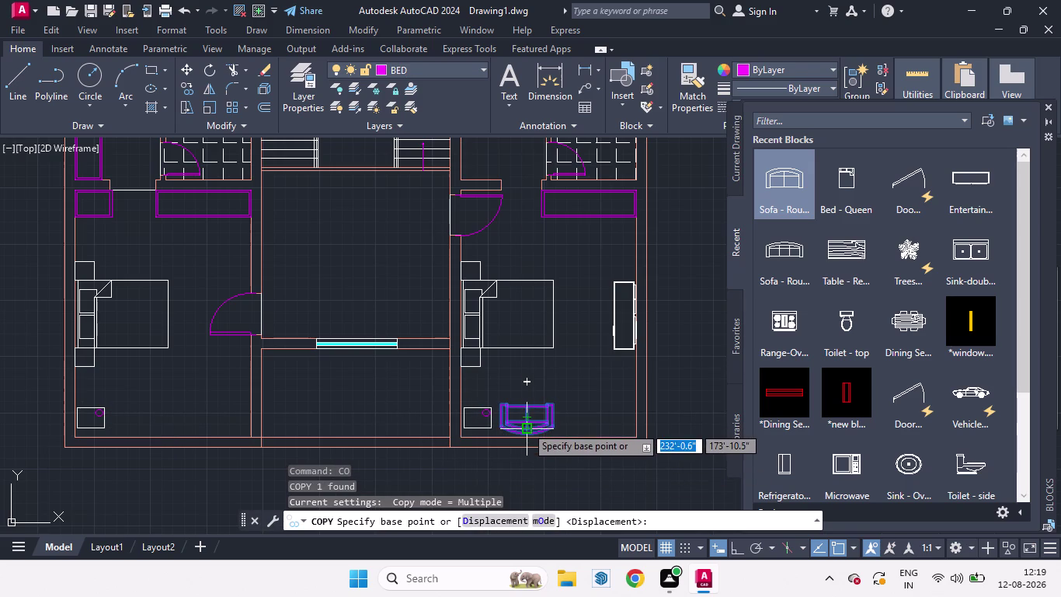
click(737, 547)
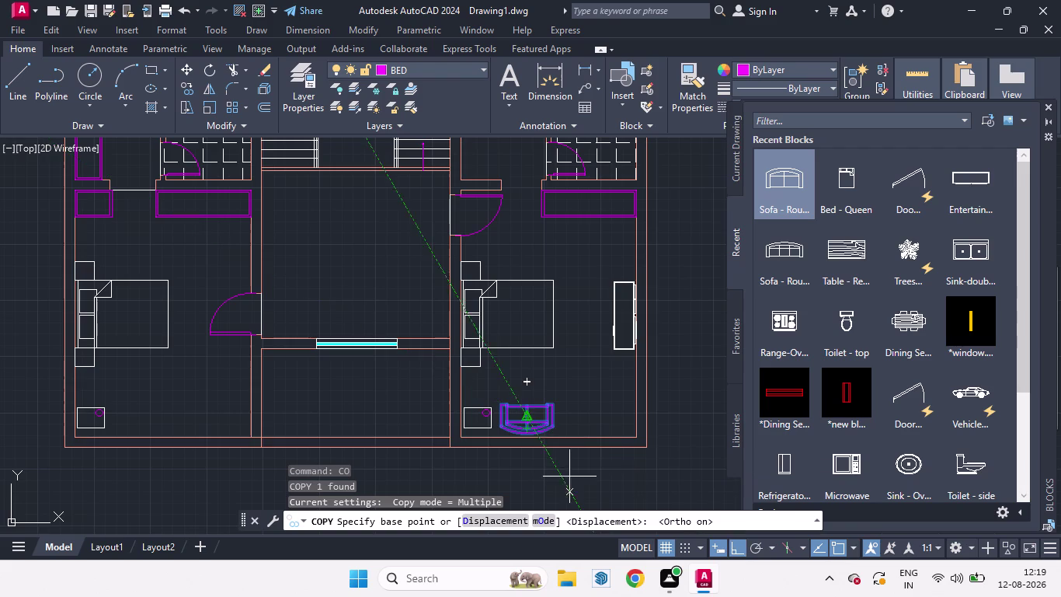
click(526, 424)
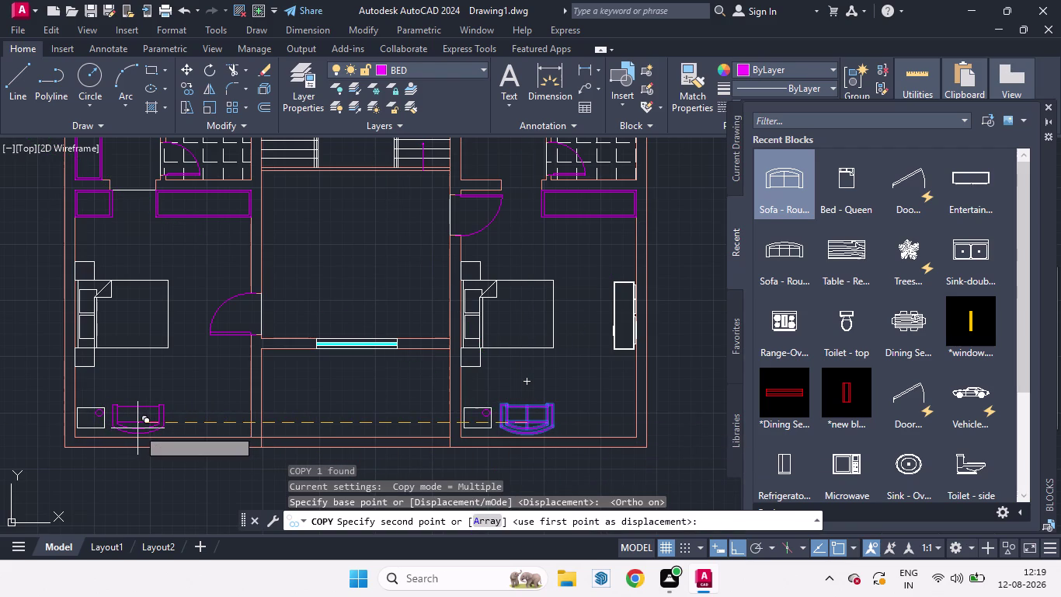
click(137, 428)
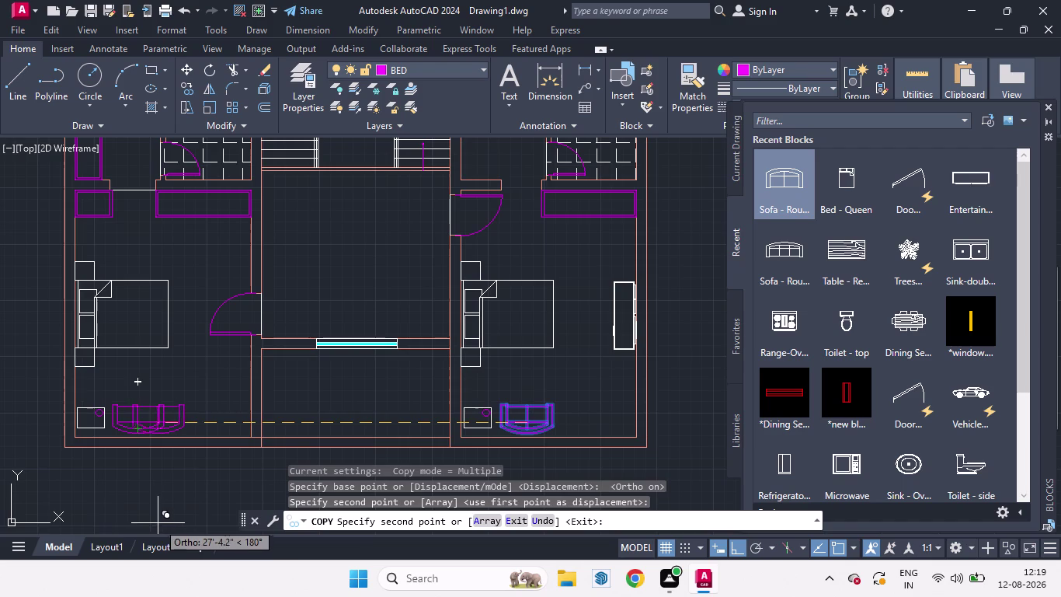
key(space)
scroll(down, 3)
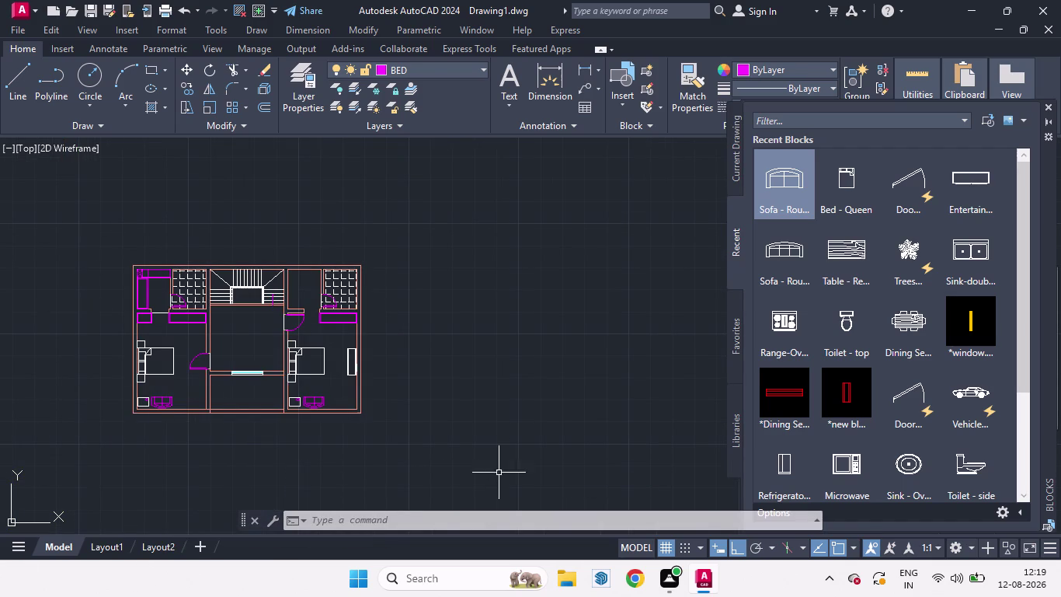
scroll(up, 3)
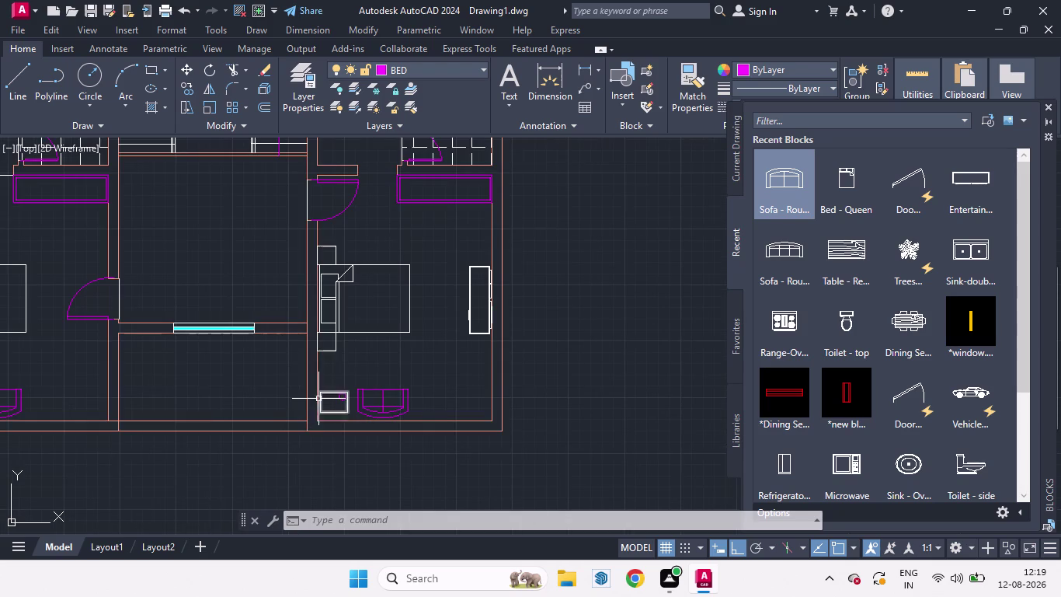
Copy the square side table and its circle, with Ortho off, below the staircase.
click(321, 398)
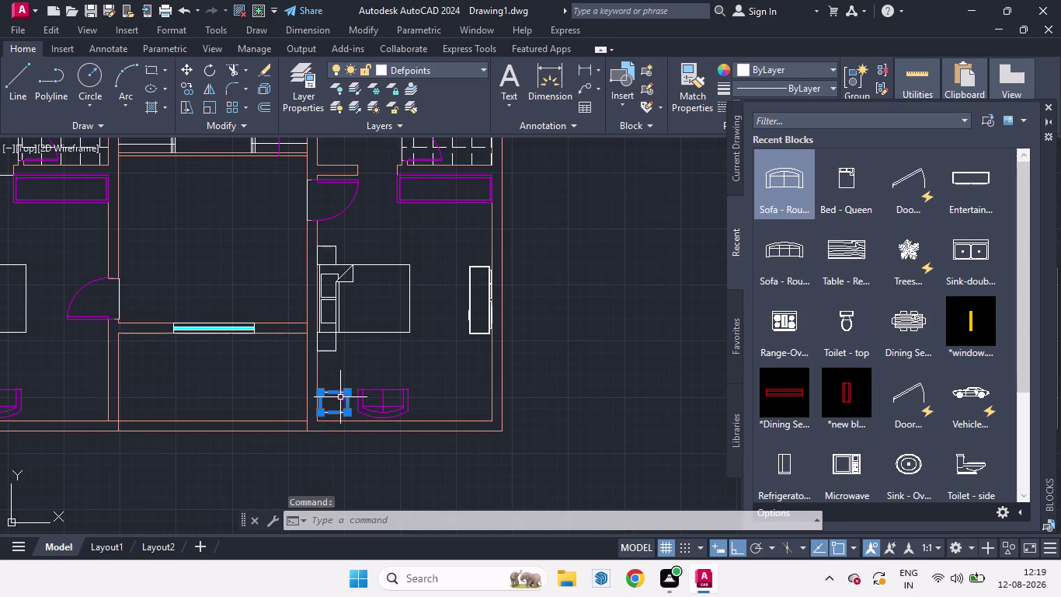
click(339, 399)
text(C)
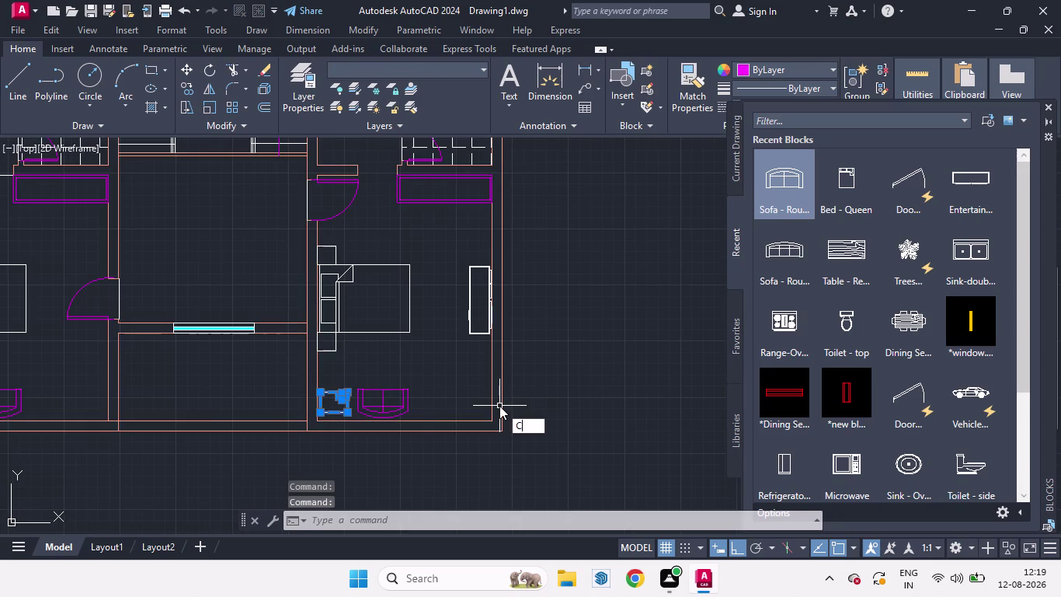
text(O)
key(Return)
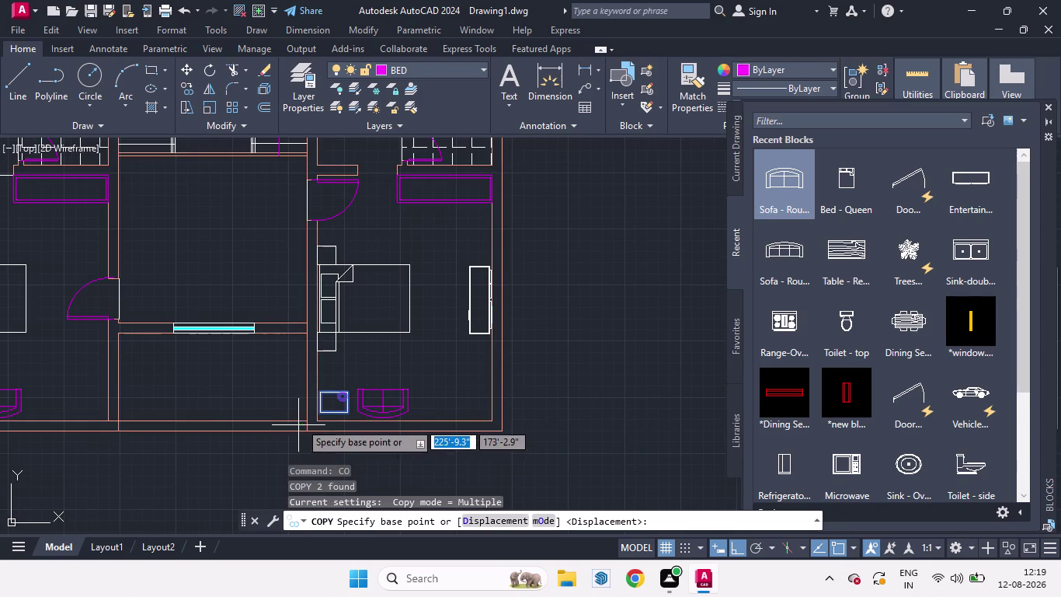
click(321, 392)
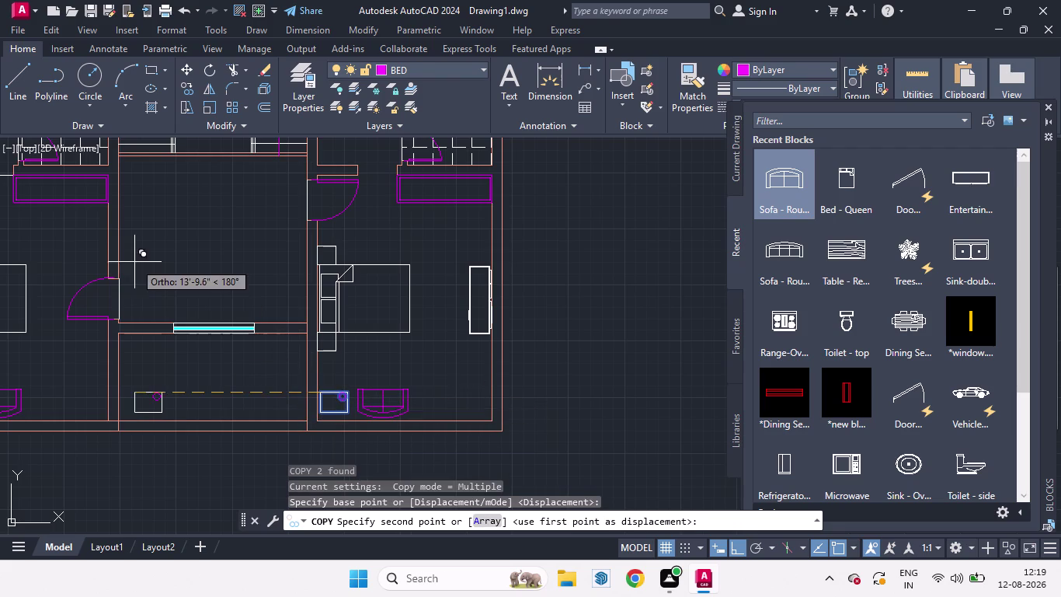
click(739, 550)
scroll(down, 3)
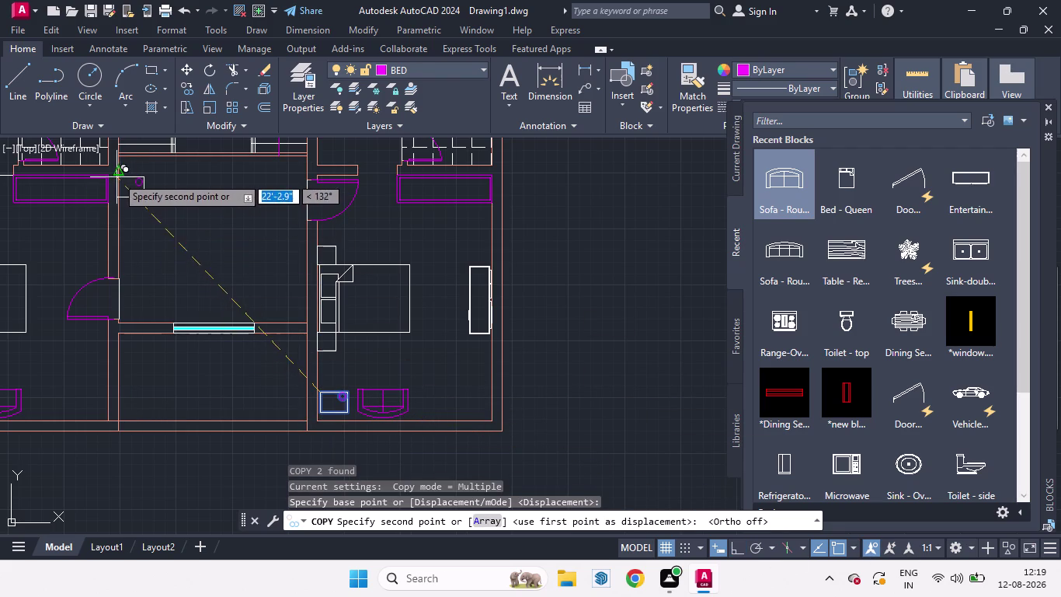
scroll(up, 3)
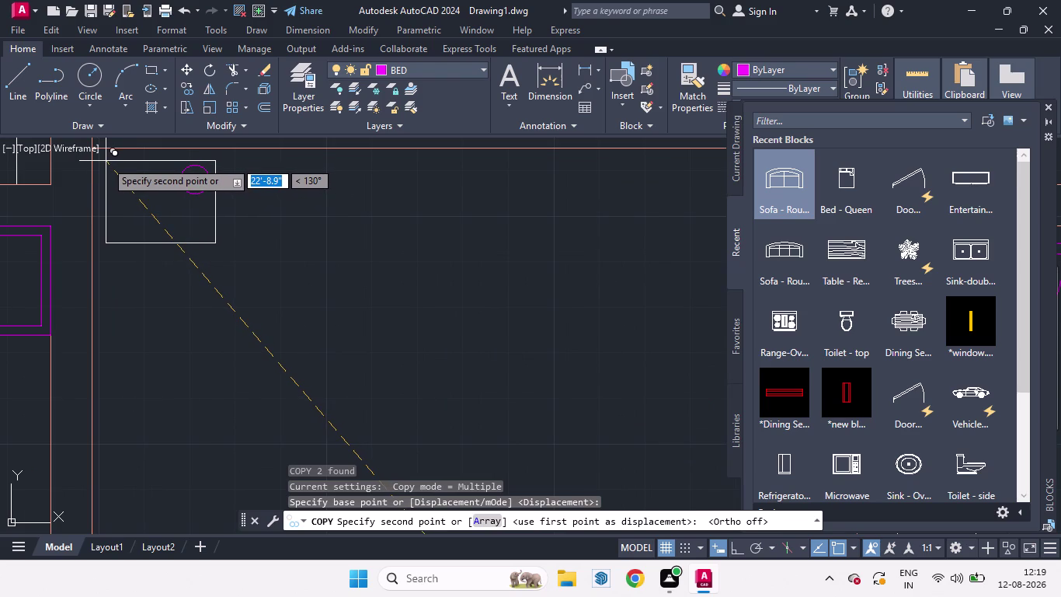
click(105, 161)
key(space)
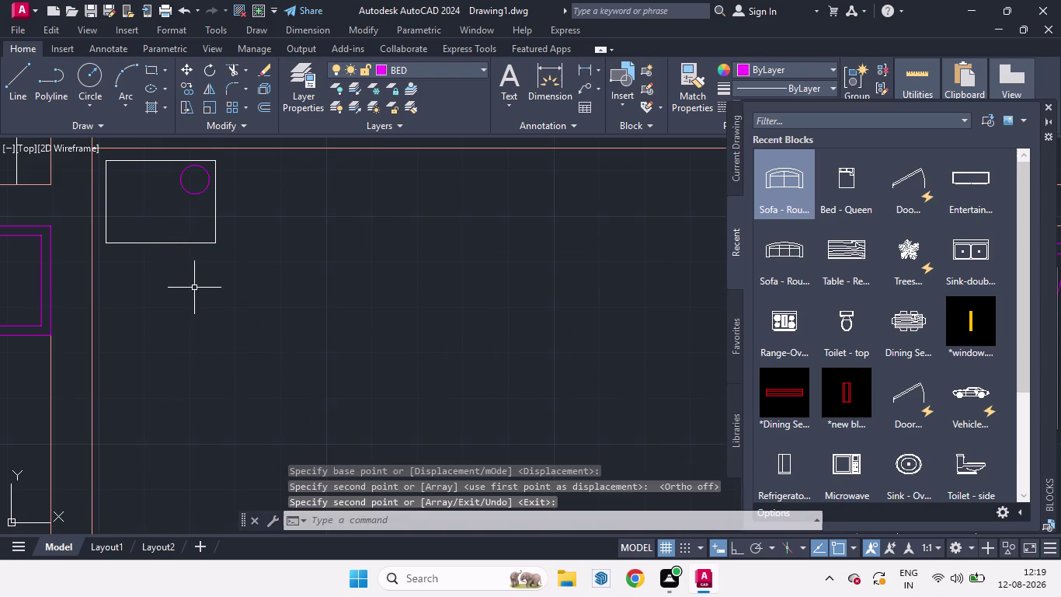
scroll(down, 3)
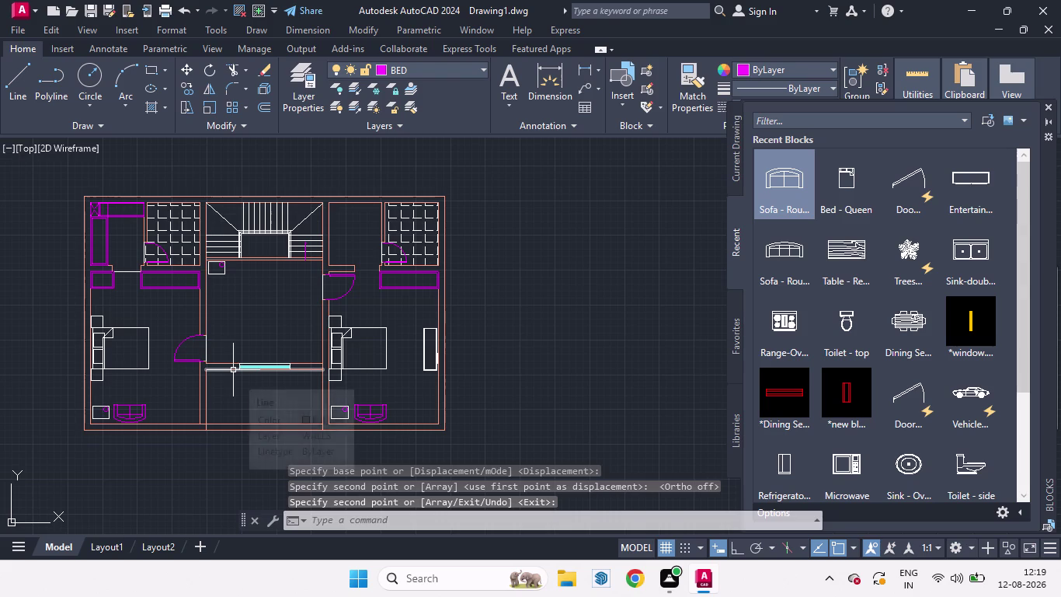
click(377, 419)
Copy the sofa into the central hall below the side table.
text(CO)
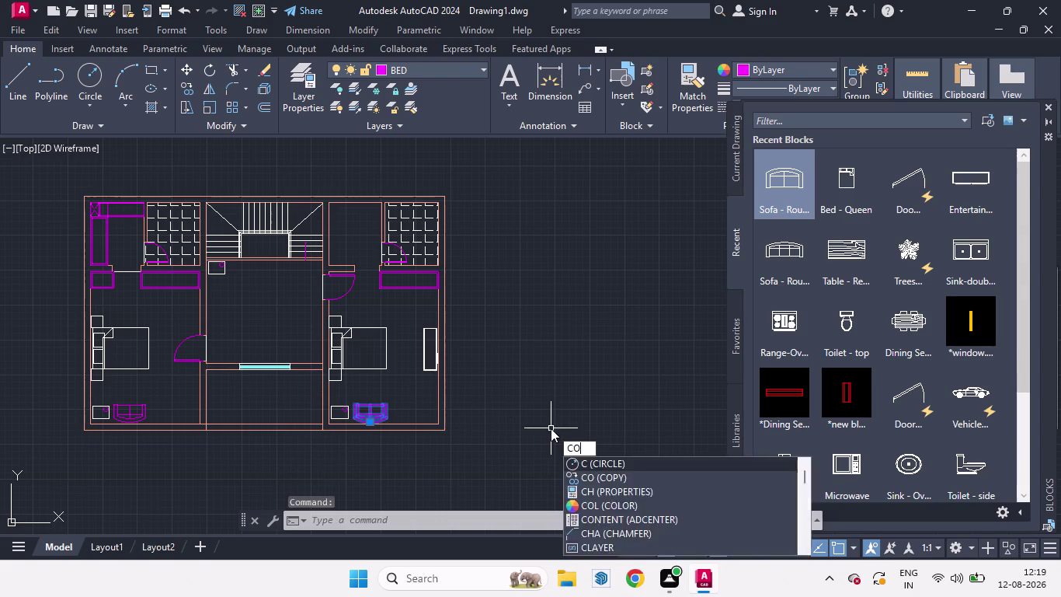
key(Return)
click(385, 433)
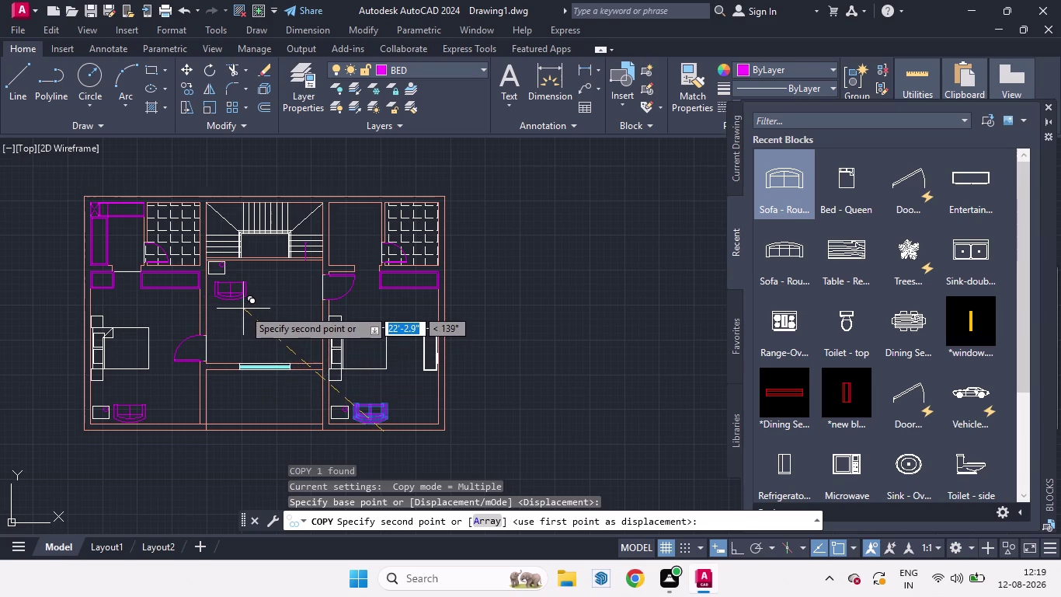
click(242, 307)
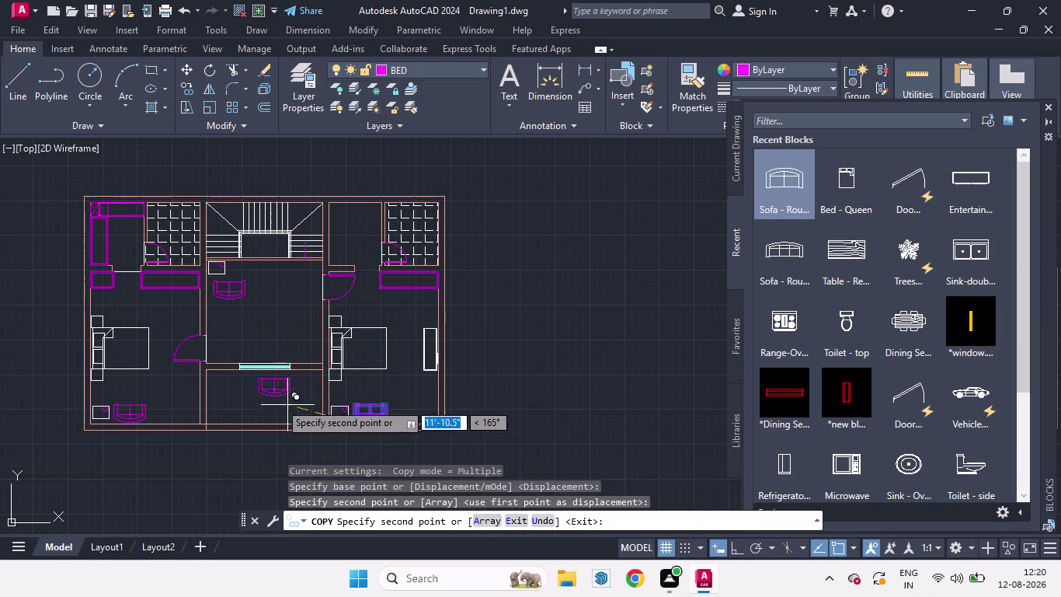
key(space)
Rotate the hall sofa copy a half turn (180°).
key(r)
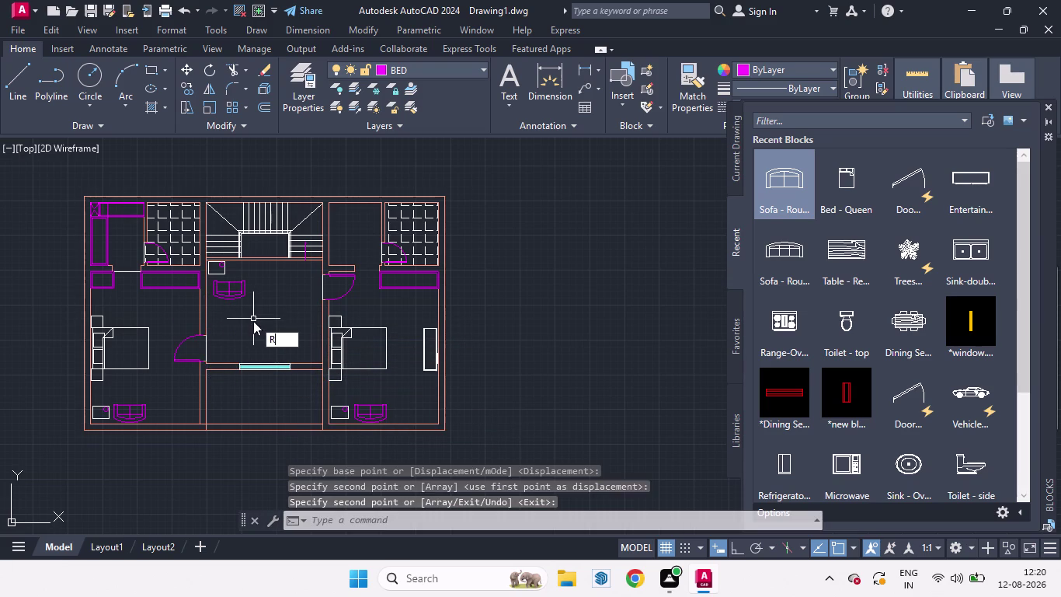
key(o)
key(Return)
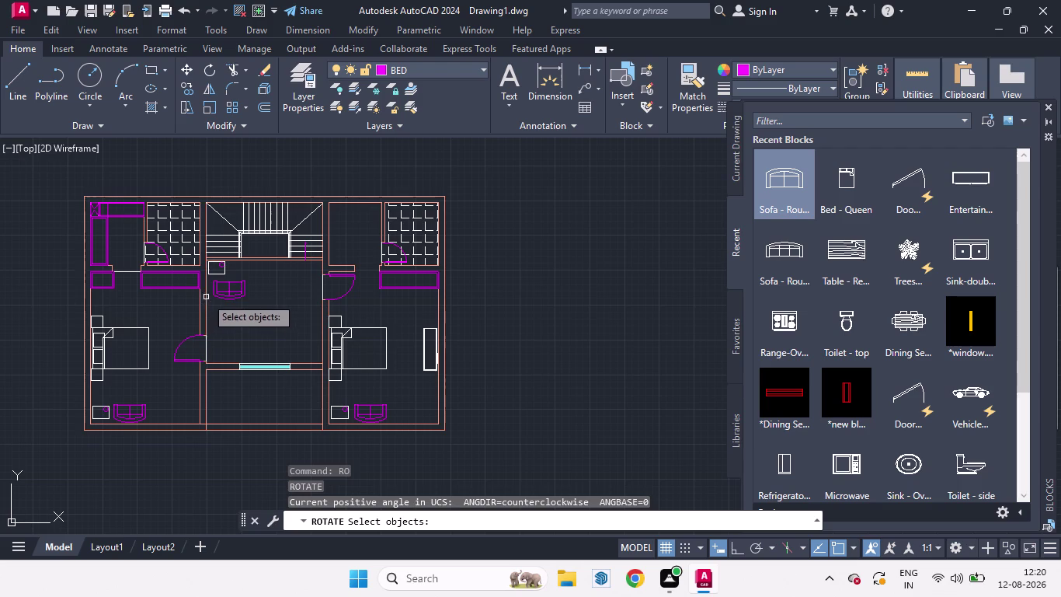
click(217, 296)
key(Return)
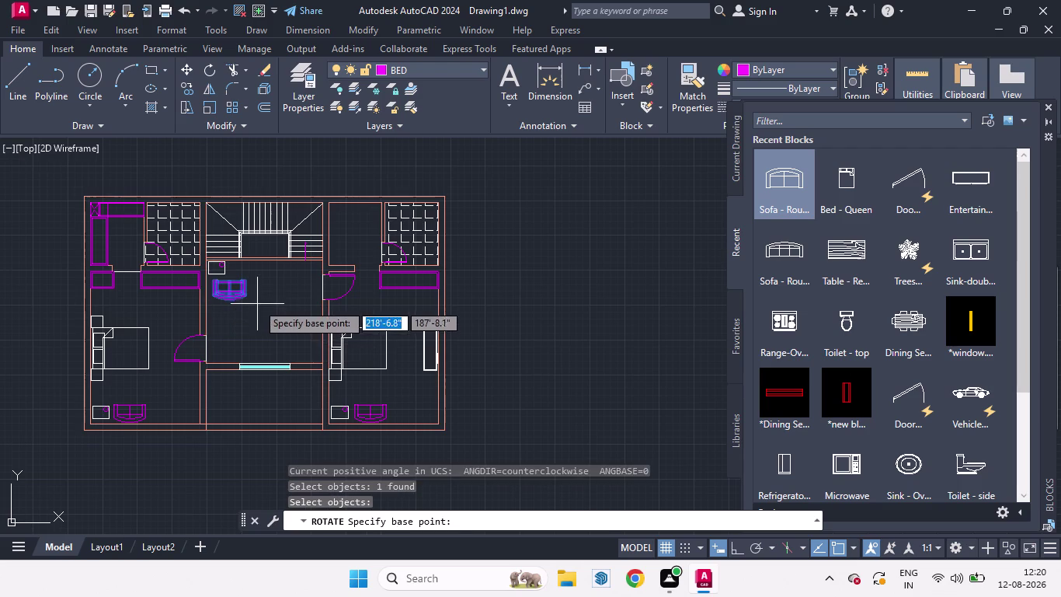
click(257, 303)
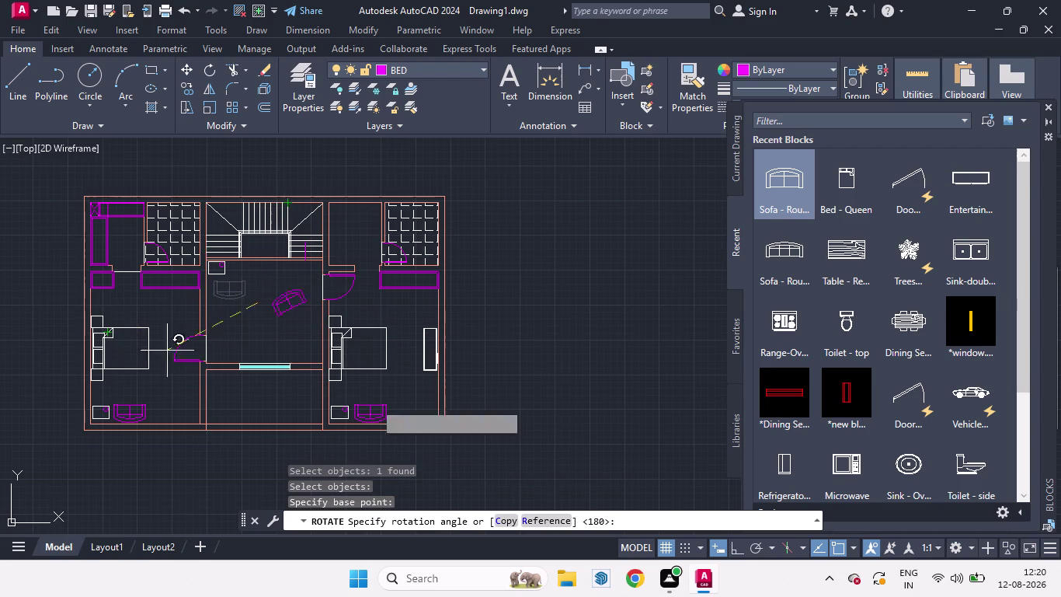
click(732, 547)
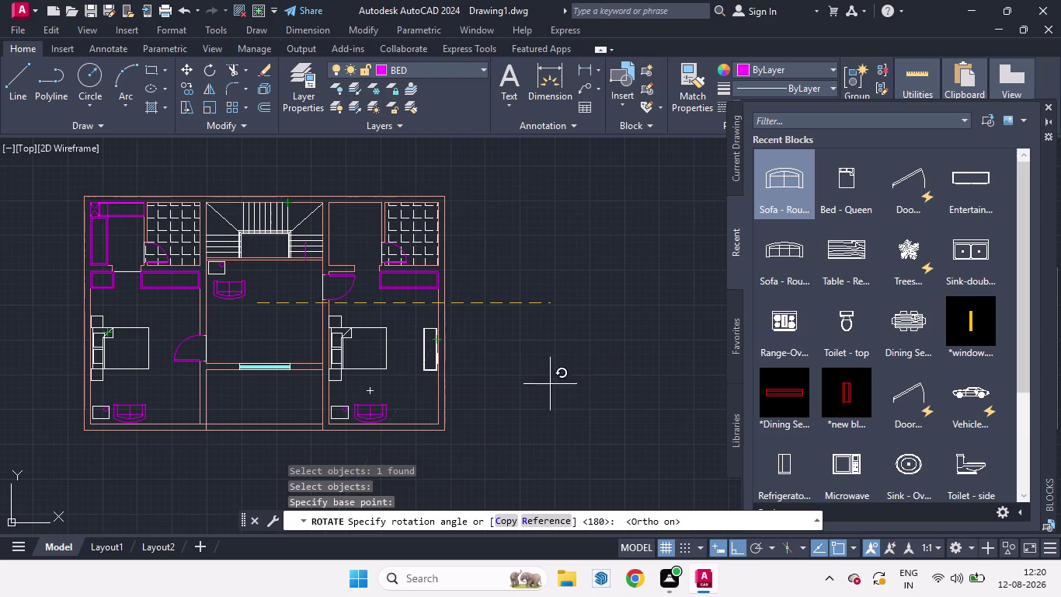
scroll(down, 3)
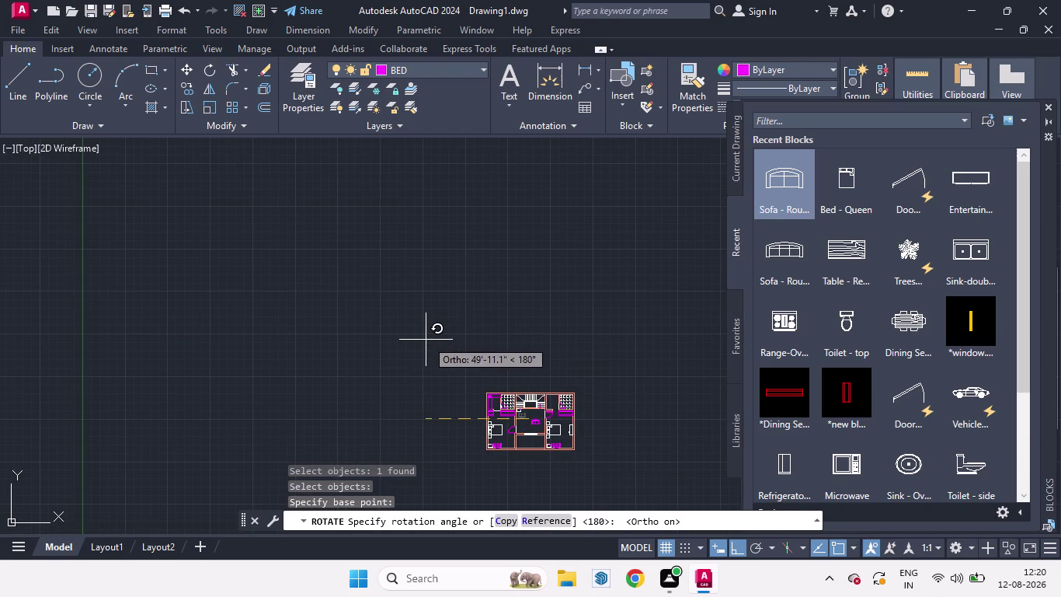
click(418, 343)
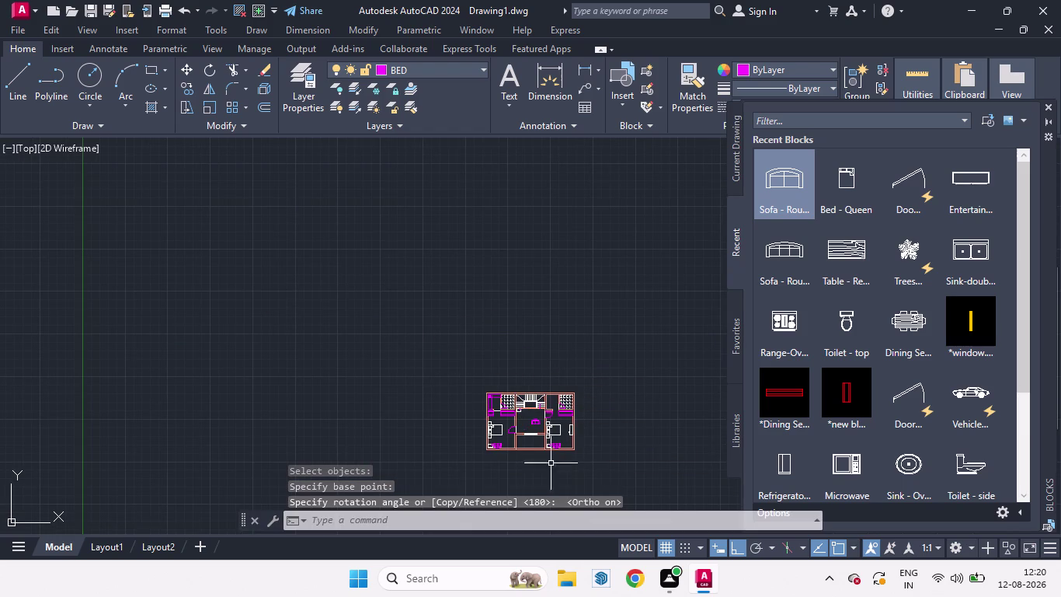
scroll(up, 3)
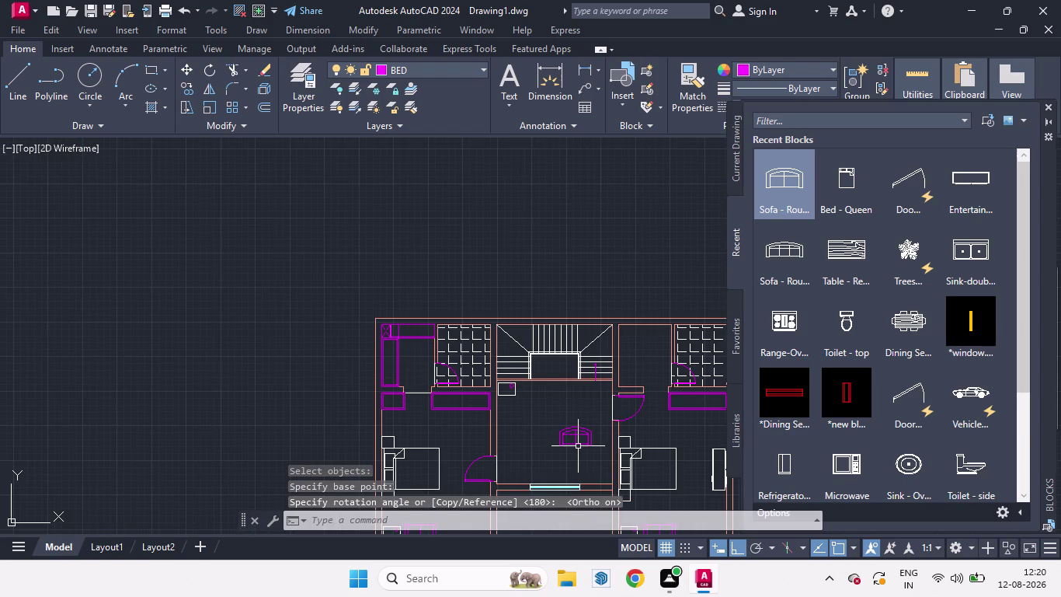
click(573, 444)
Copy the round hall sofa to sit beside the original.
text(C)
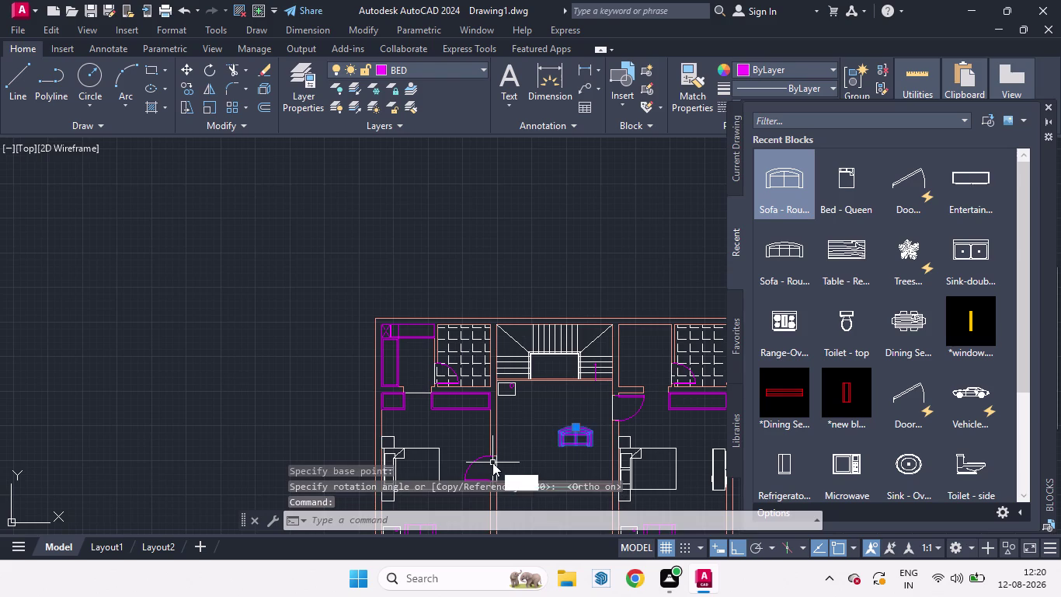
text(O)
key(Return)
click(583, 456)
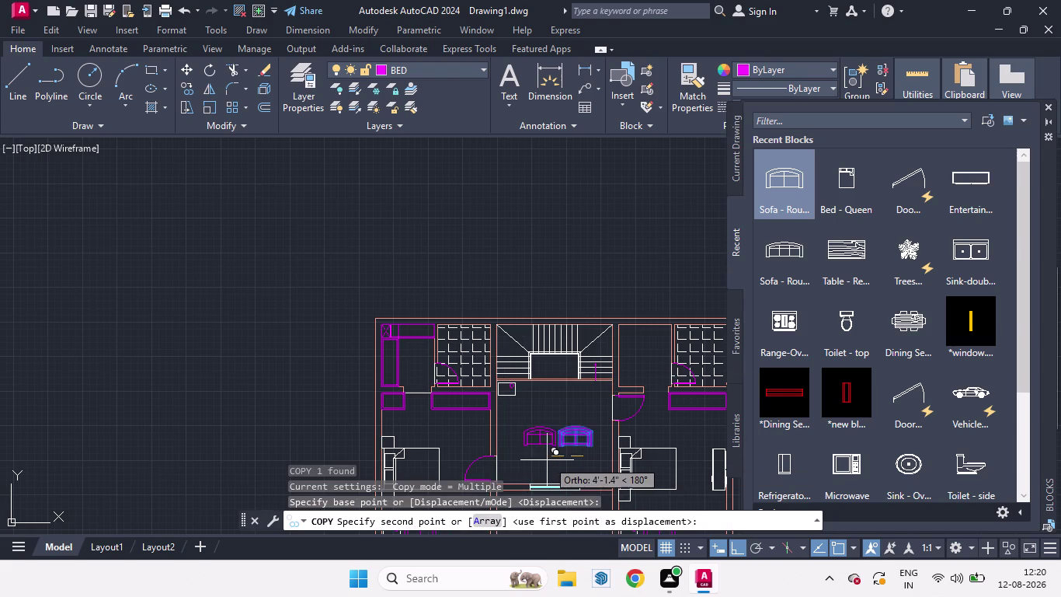
click(532, 458)
key(space)
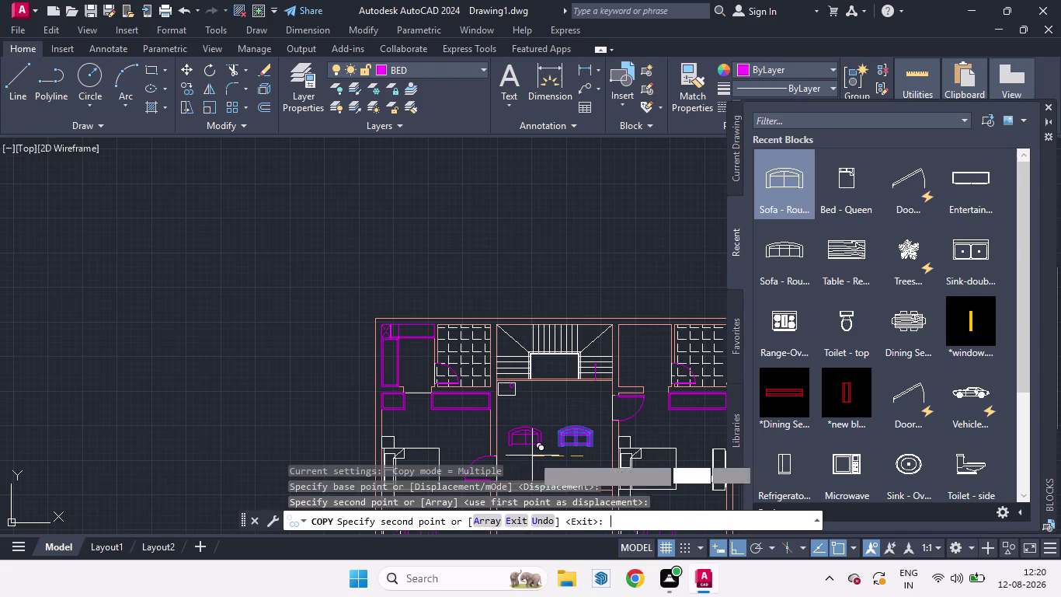
Select the new sofa copy, cancelling an unwanted second copy.
click(568, 439)
click(584, 445)
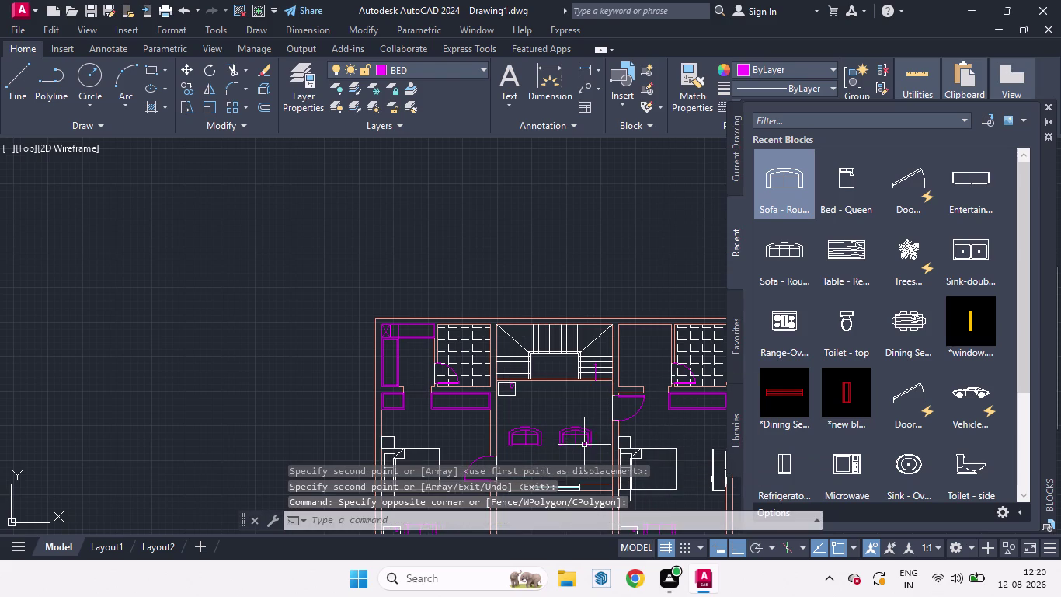
click(577, 434)
text(C)
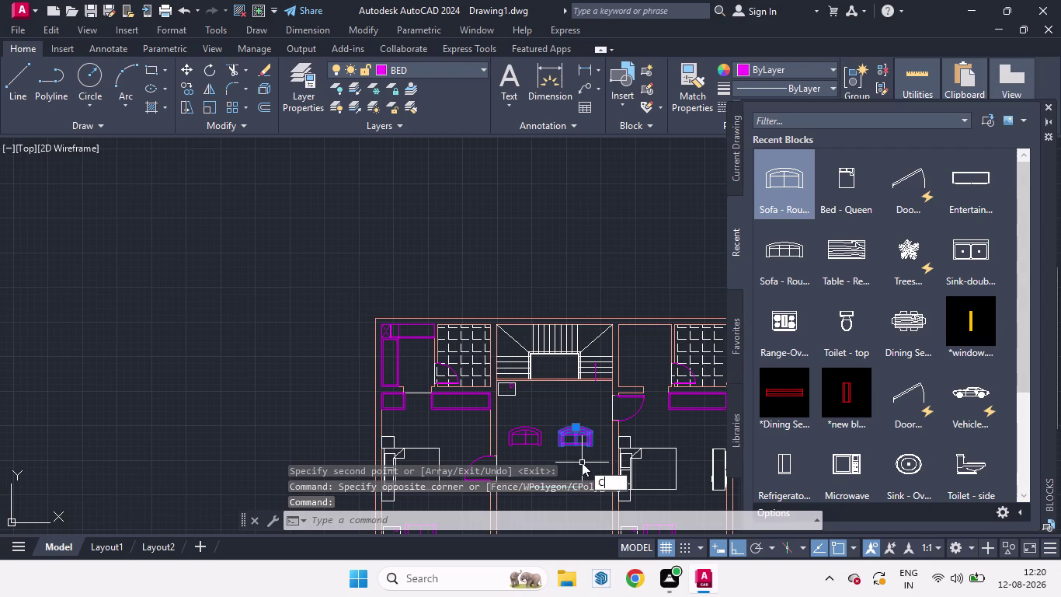
text(O)
key(Return)
click(582, 462)
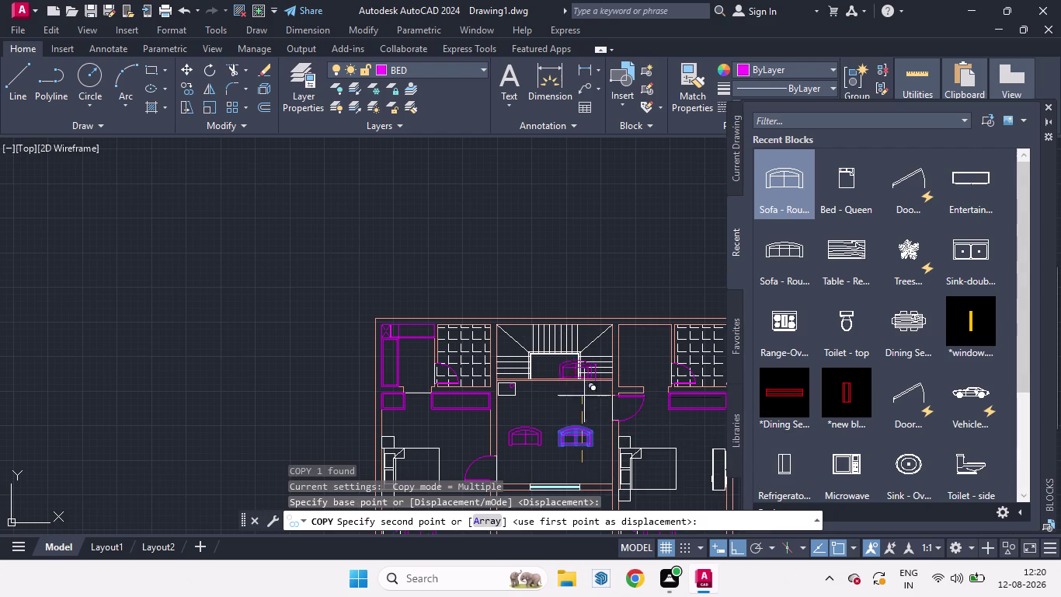
key(Escape)
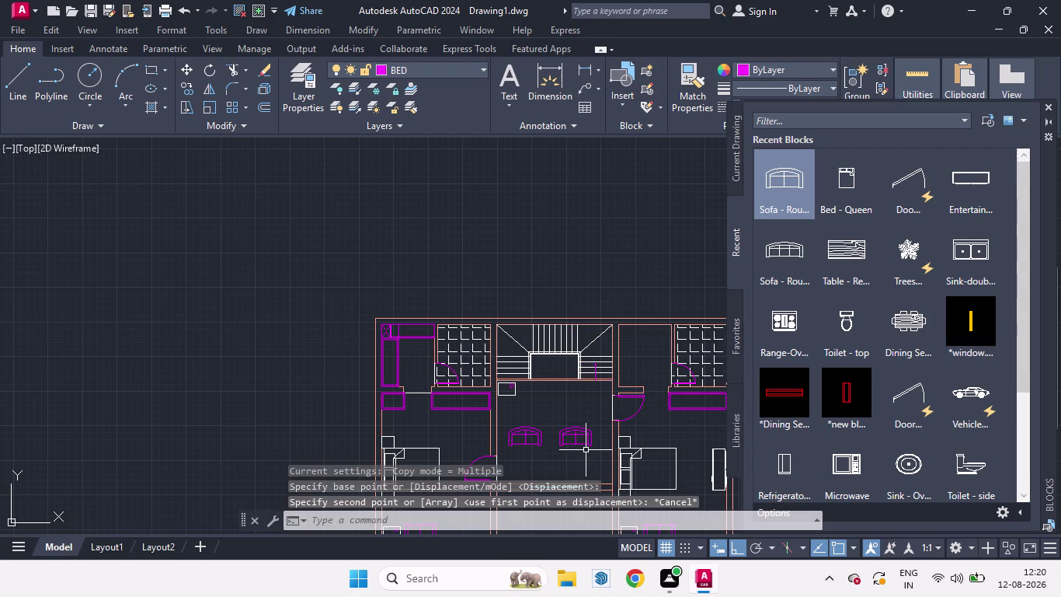
Rotate the right-hand sofa copy 90° so it sits sideways.
click(577, 440)
key(r)
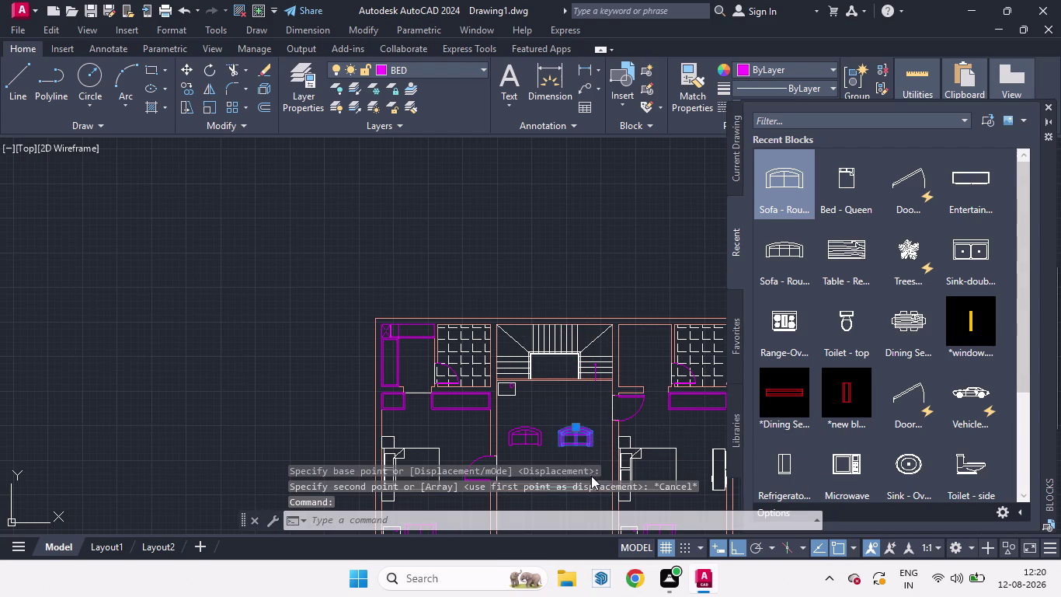
key(o)
key(Return)
click(589, 474)
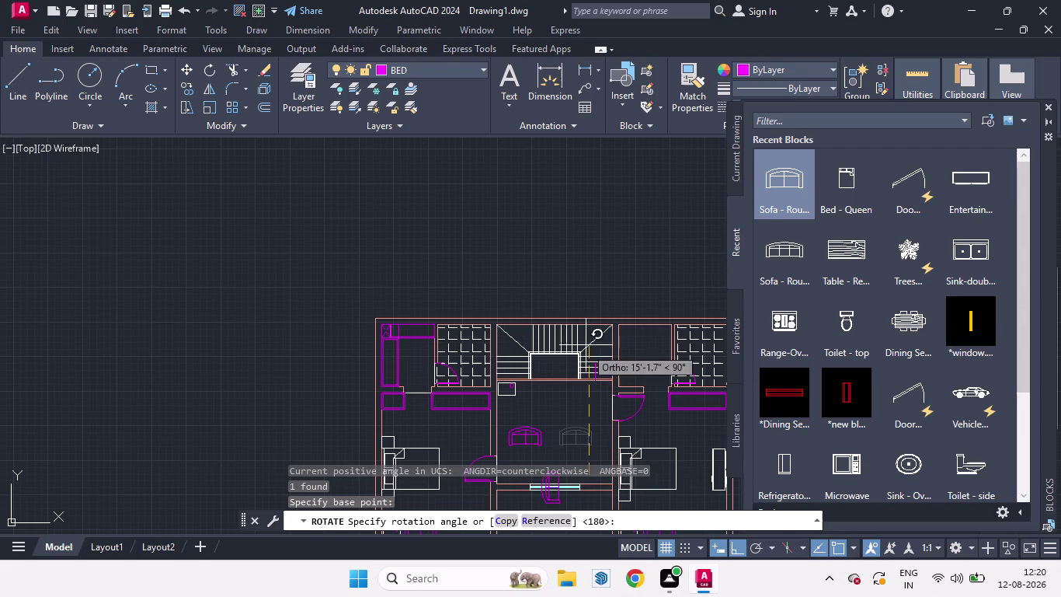
click(595, 261)
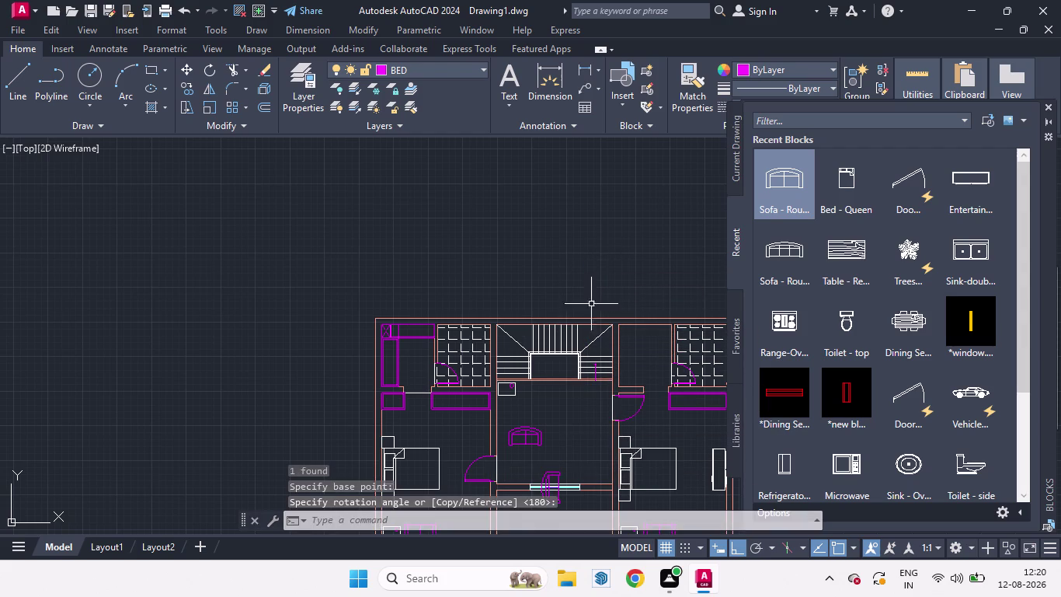
Start moving the left hall sofa from a picked base point.
scroll(down, 3)
scroll(up, 3)
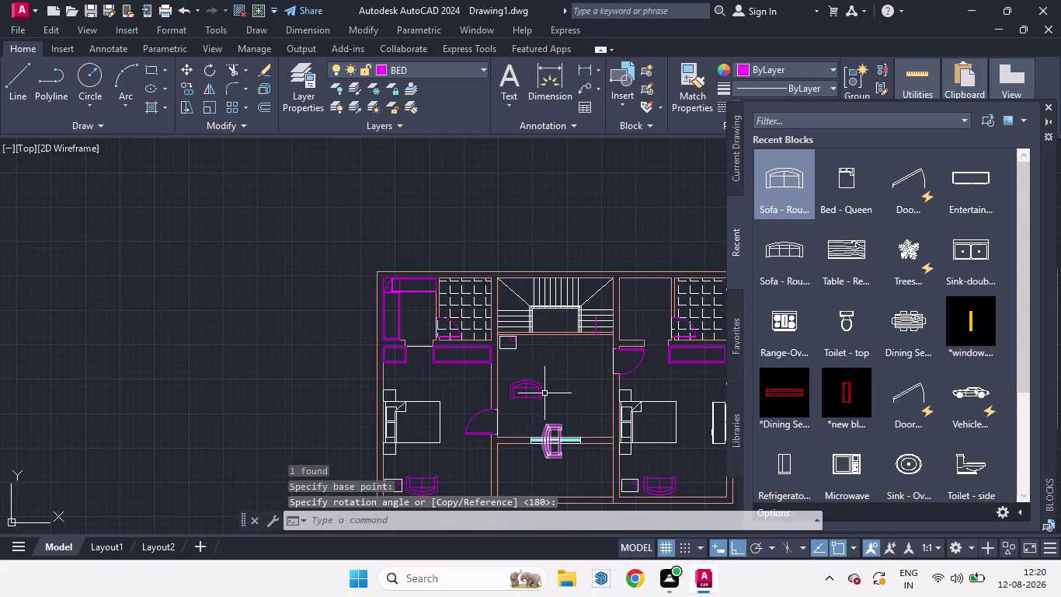
click(541, 382)
key(m)
key(Return)
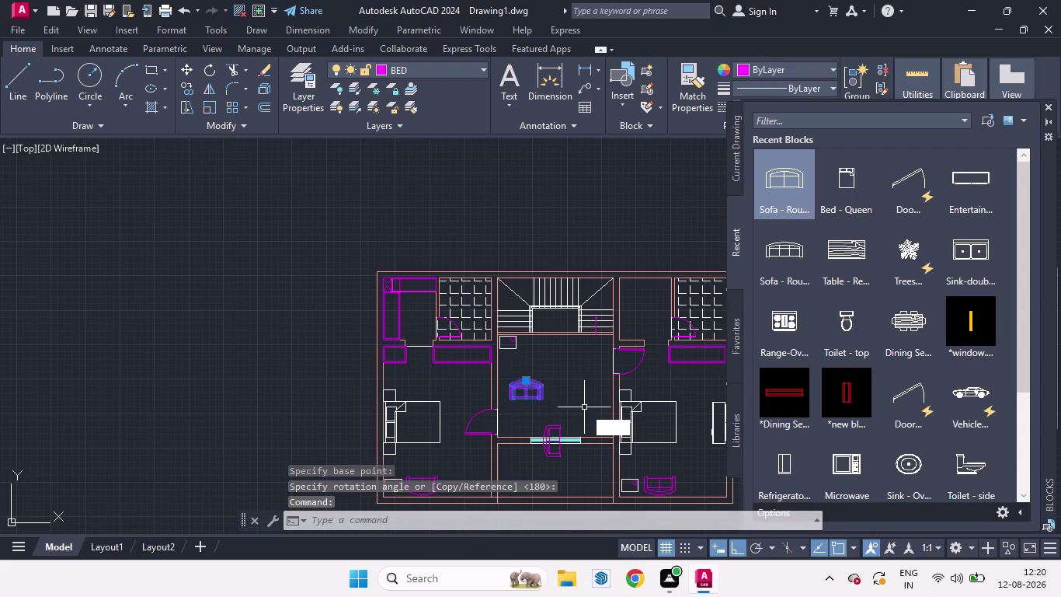
click(558, 396)
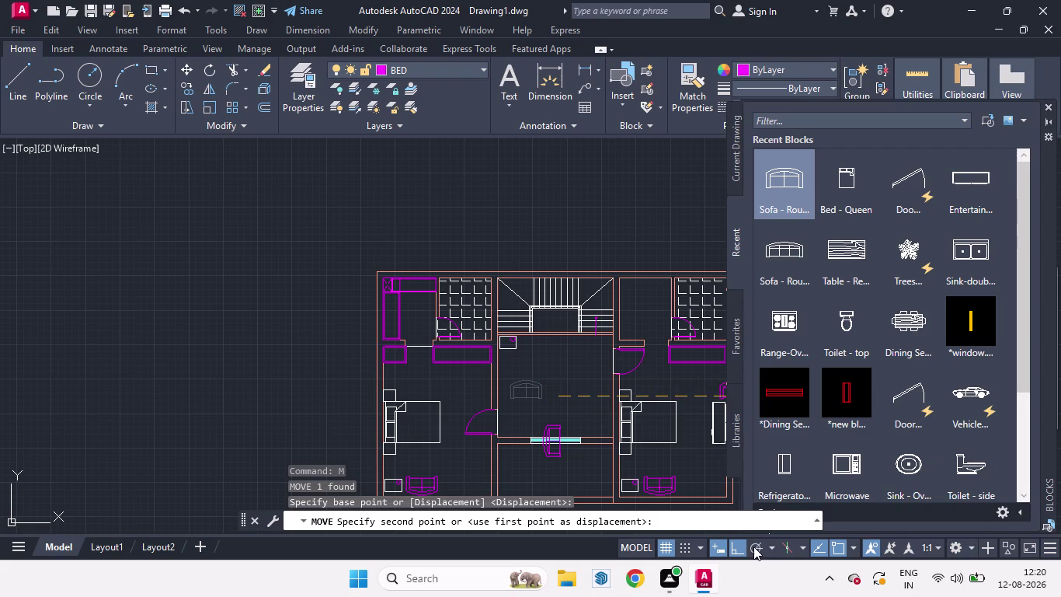
Place the left sofa near the top of the hall with Ortho off.
click(739, 547)
scroll(up, 3)
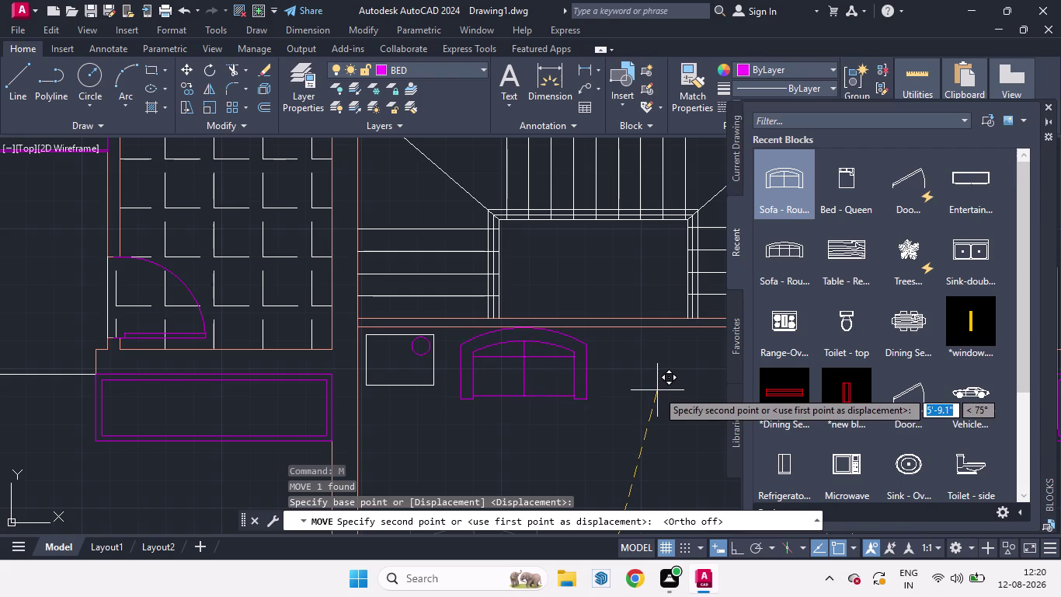
click(657, 390)
scroll(down, 3)
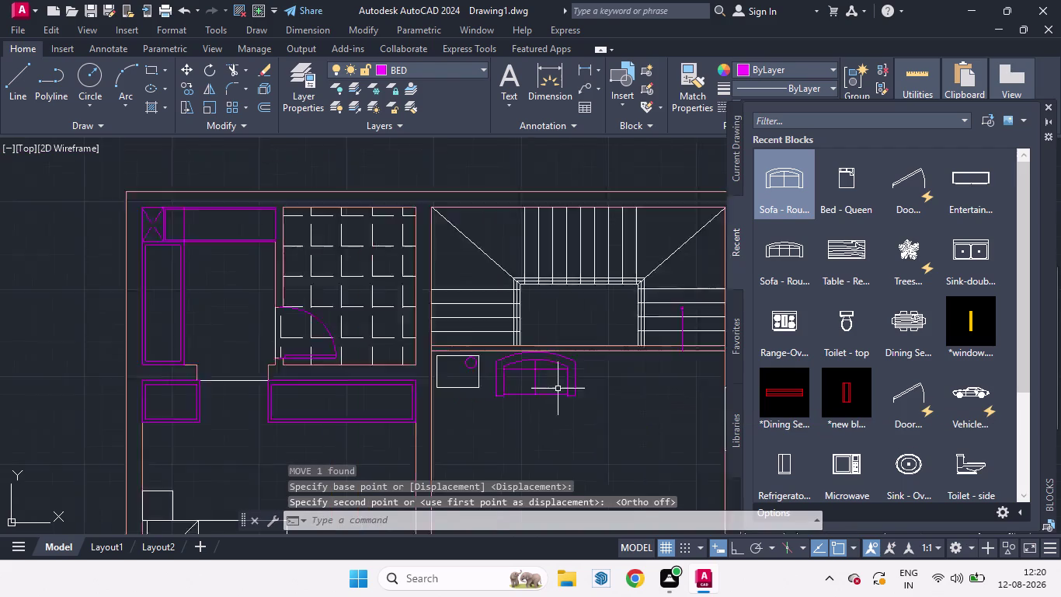
scroll(down, 3)
click(568, 465)
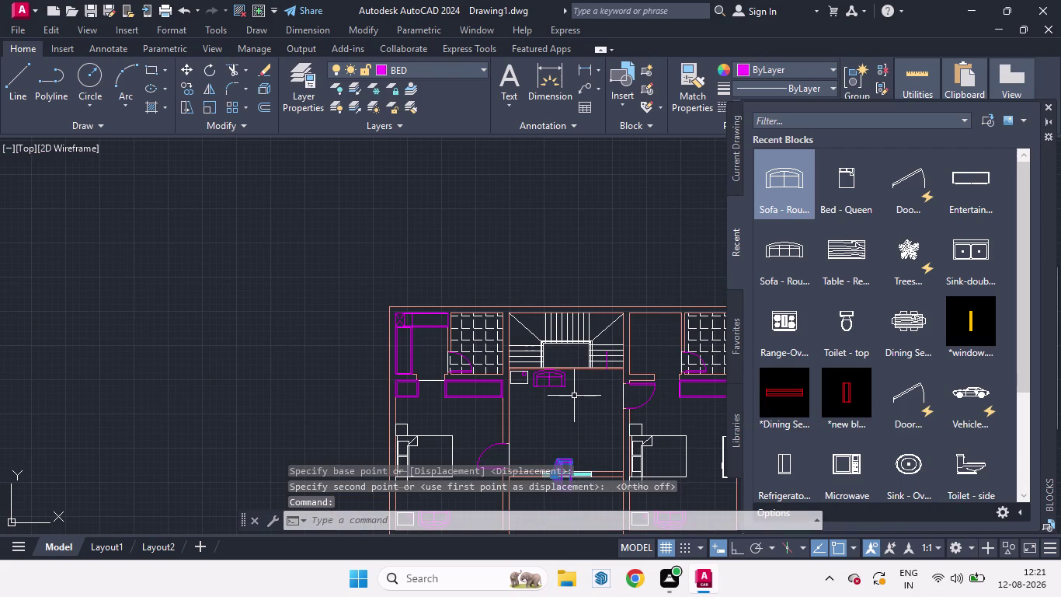
Move the sideways sofa next to the small side table.
key(m)
key(Return)
click(581, 439)
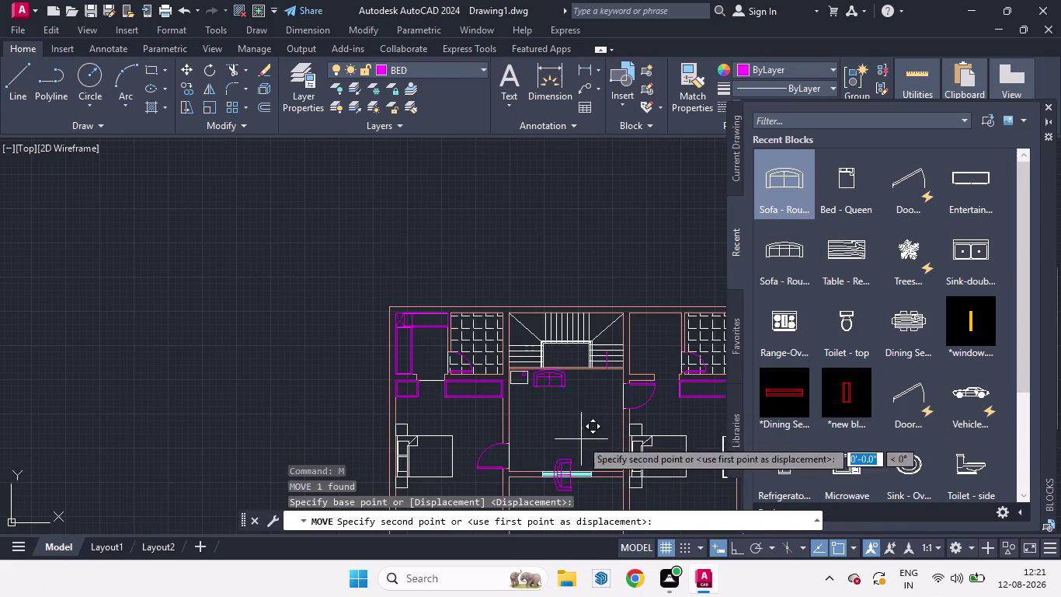
scroll(up, 3)
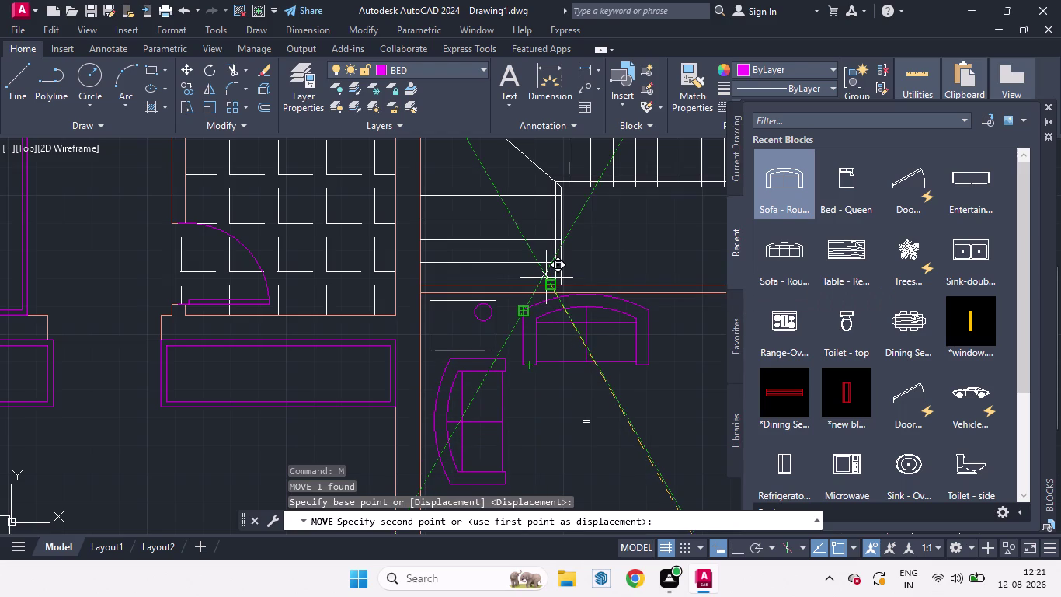
click(546, 277)
scroll(down, 3)
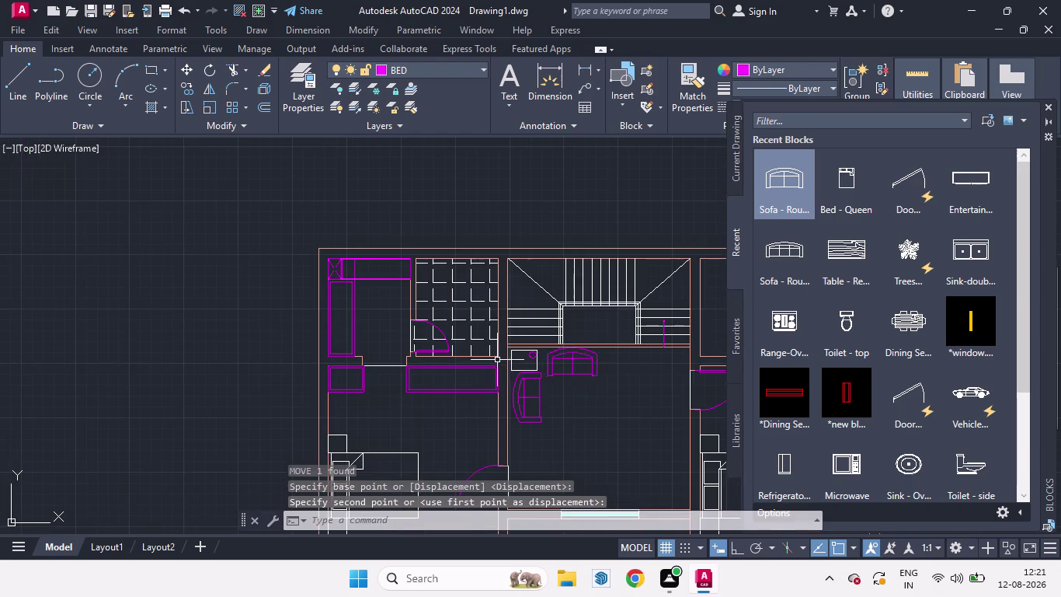
scroll(up, 3)
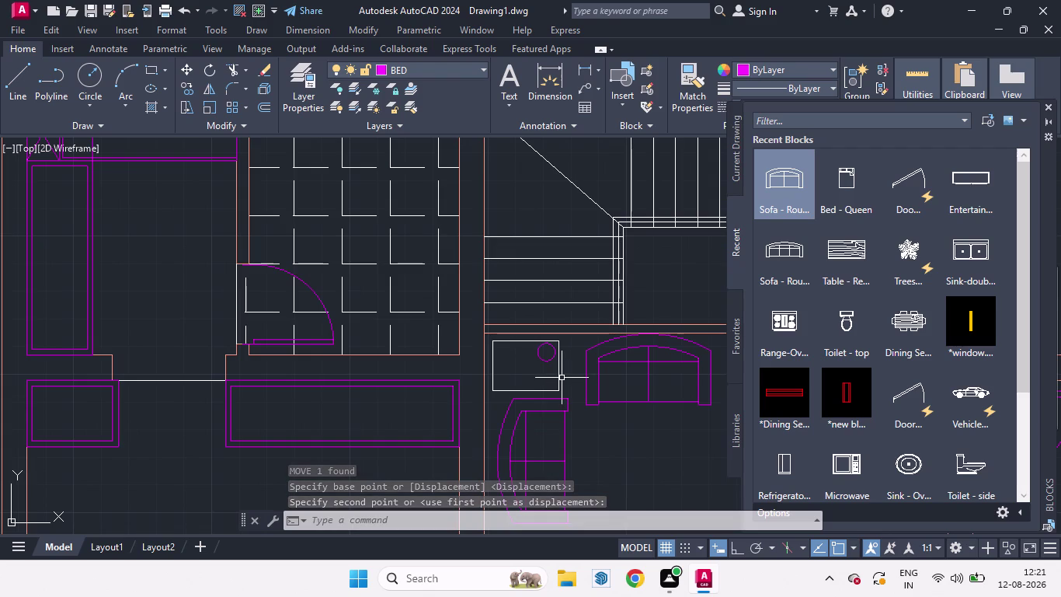
Move the square side table and lamp into the corner between the sofas.
click(560, 377)
click(548, 361)
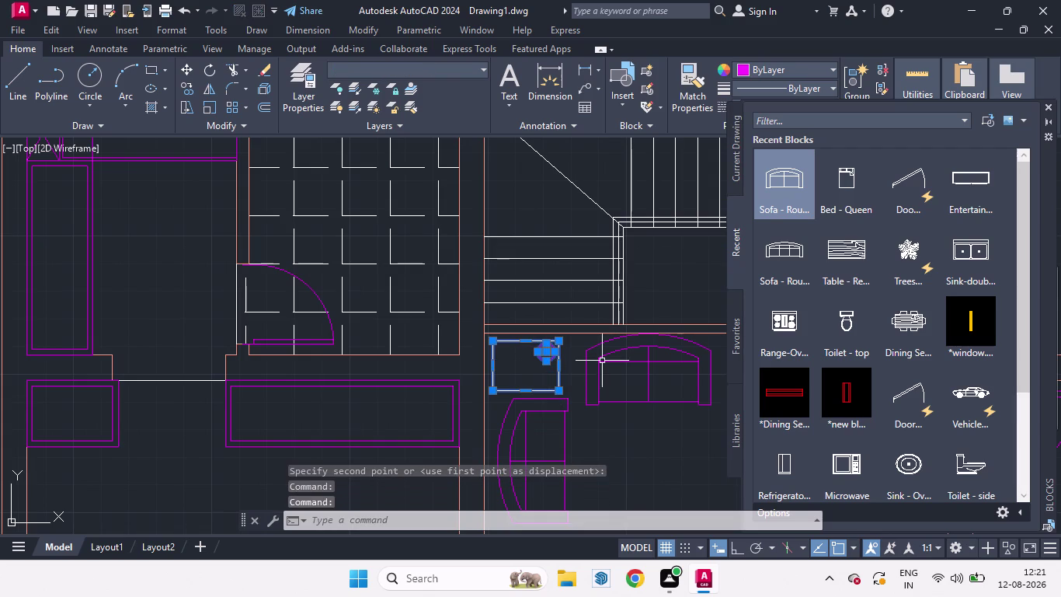
key(m)
key(Return)
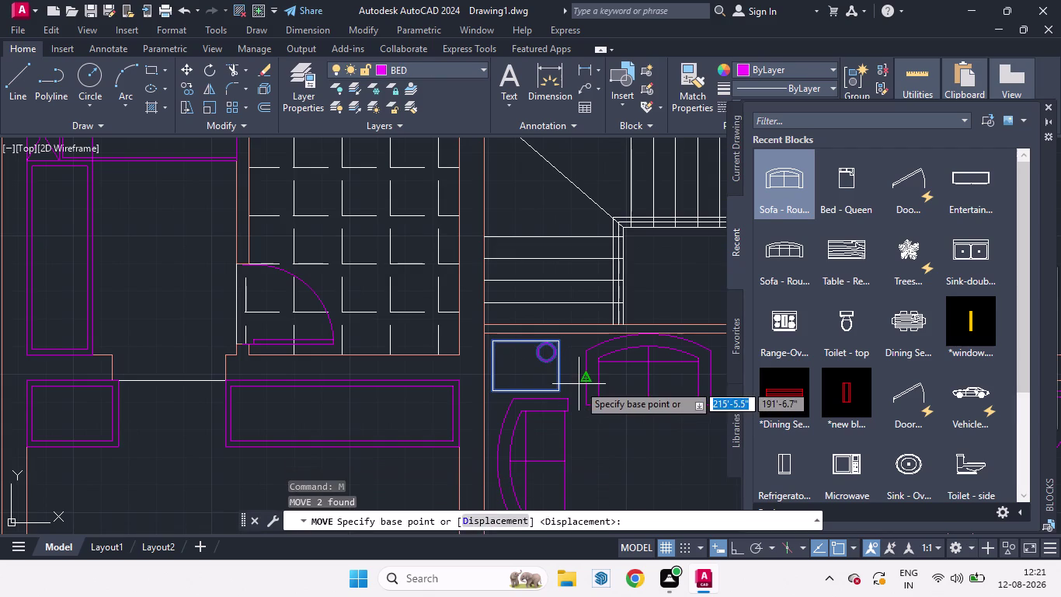
click(561, 392)
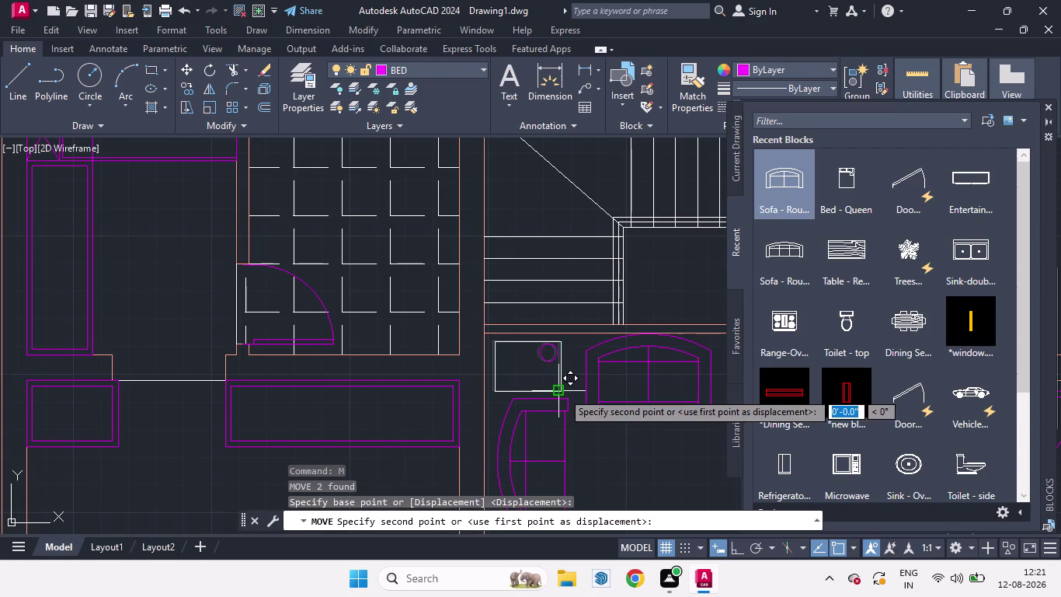
scroll(up, 3)
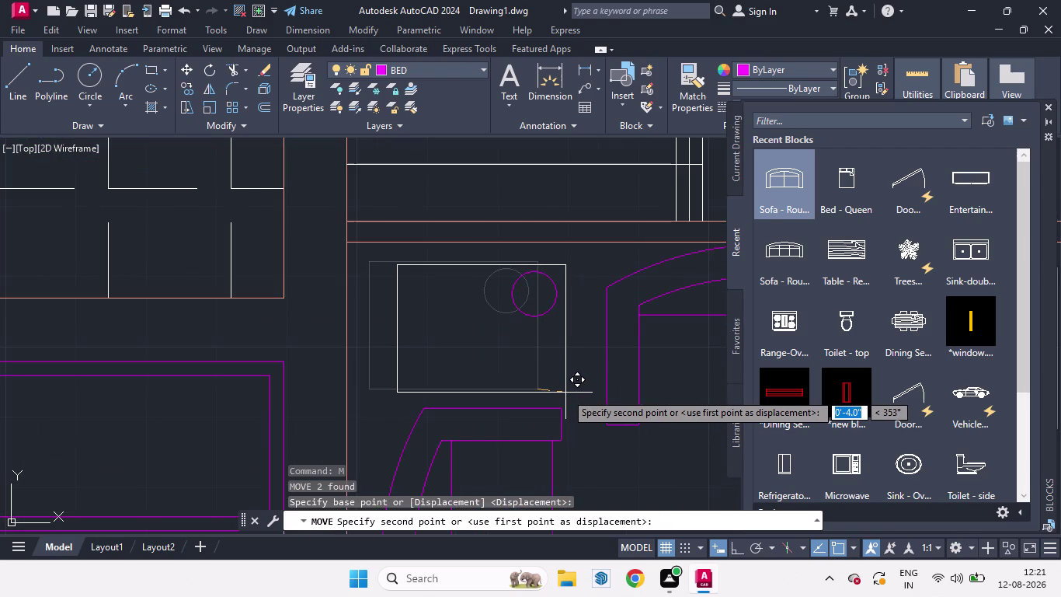
click(568, 392)
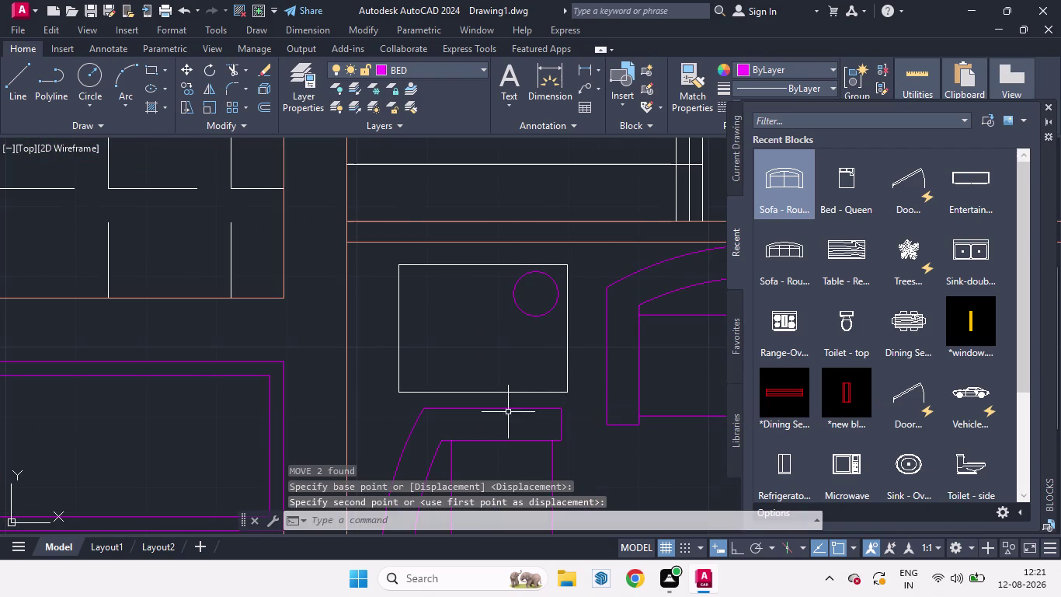
scroll(down, 3)
scroll(down, 3)
scroll(up, 3)
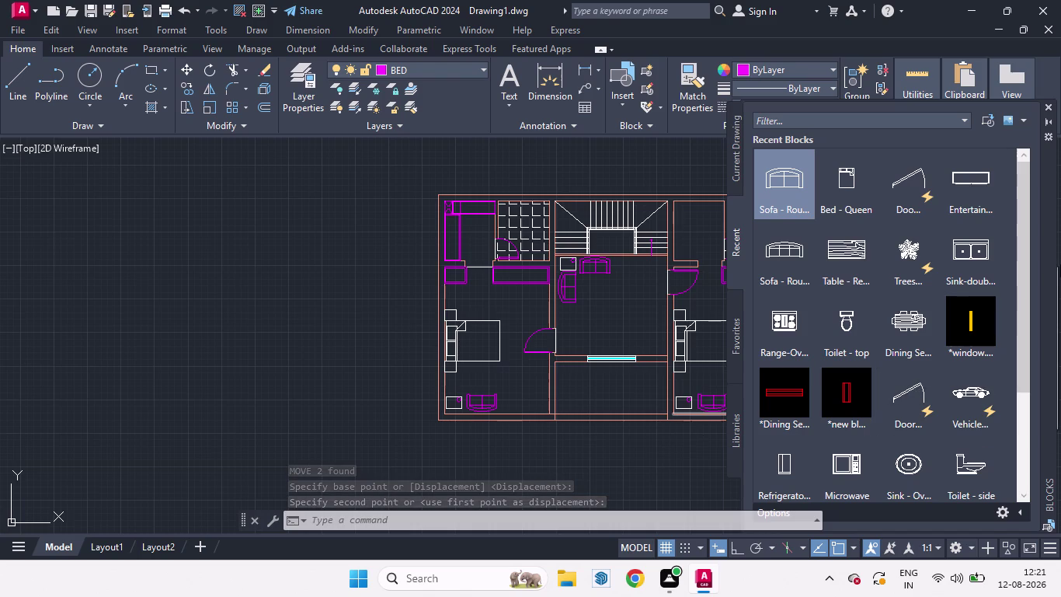
click(864, 247)
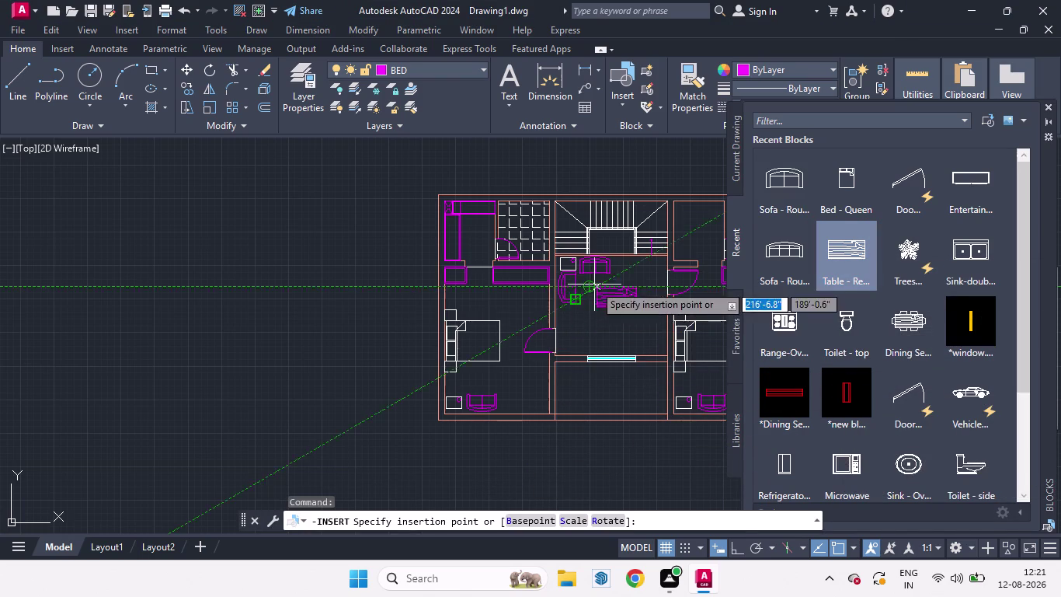
Insert the wood-grain Table block and rotate it 90° upright with Ortho on.
scroll(up, 3)
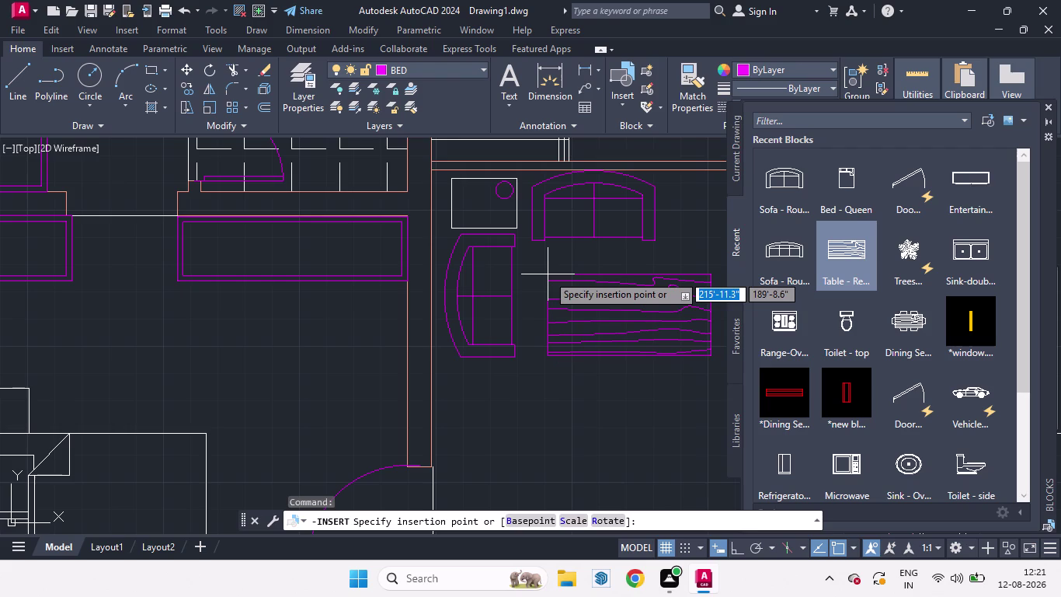
click(548, 274)
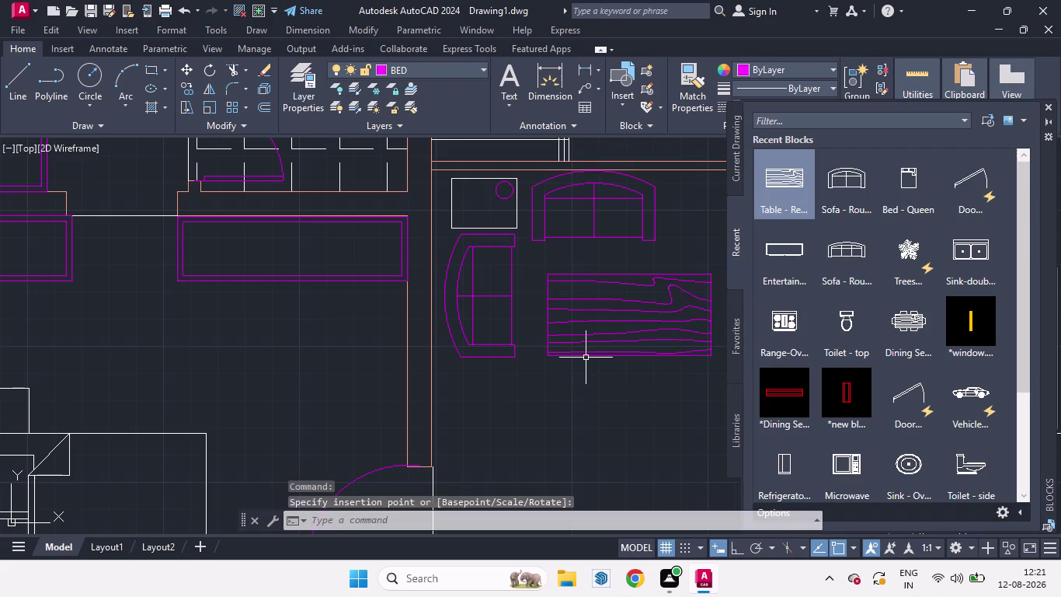
click(588, 354)
text(R)
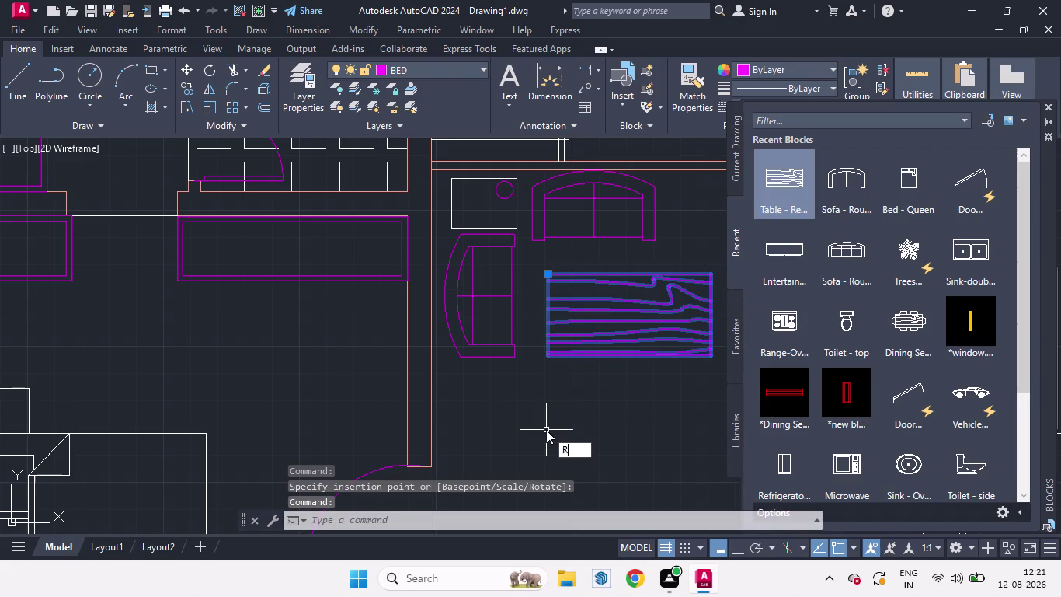
text(O)
key(Return)
click(574, 410)
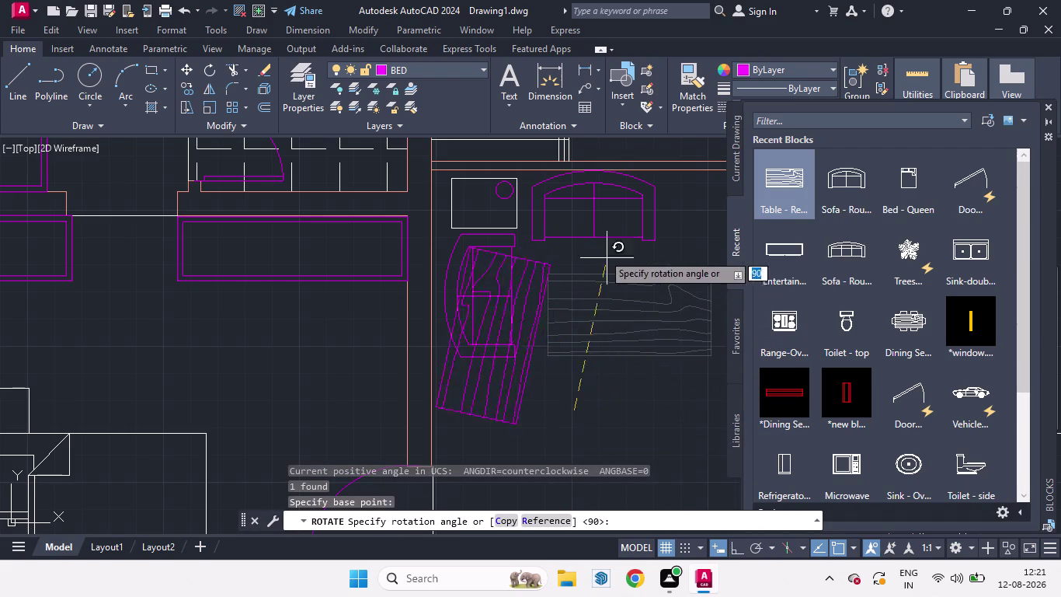
click(742, 549)
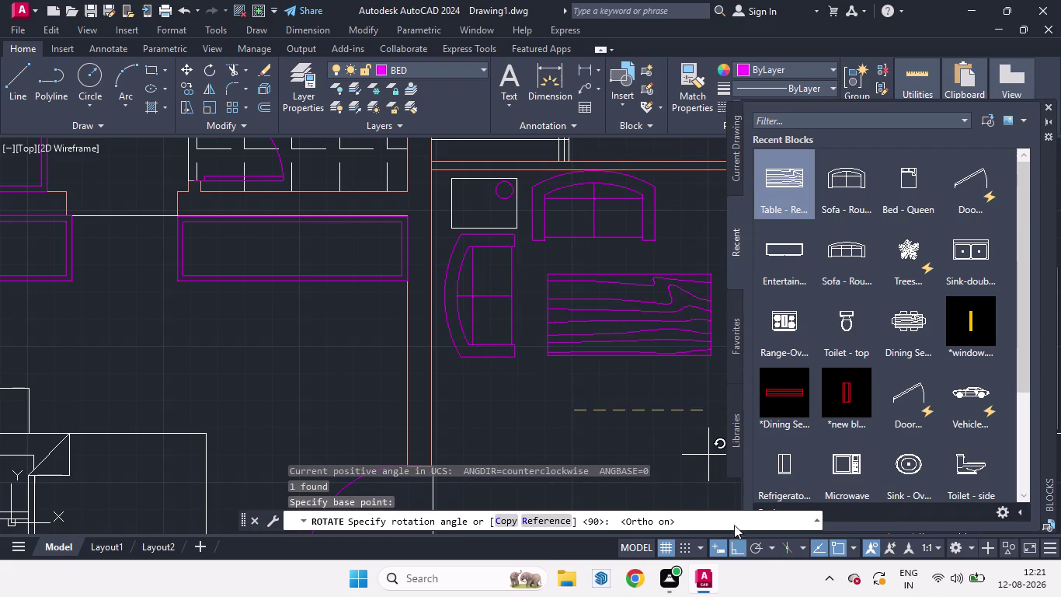
click(581, 147)
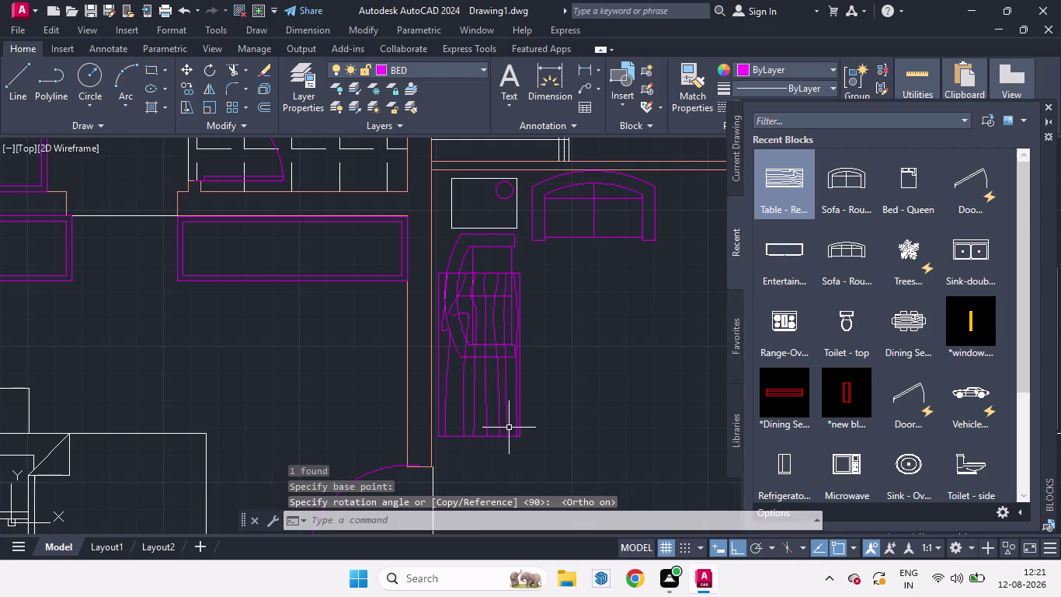
Move the upright table in front of the top sofa.
click(516, 426)
key(m)
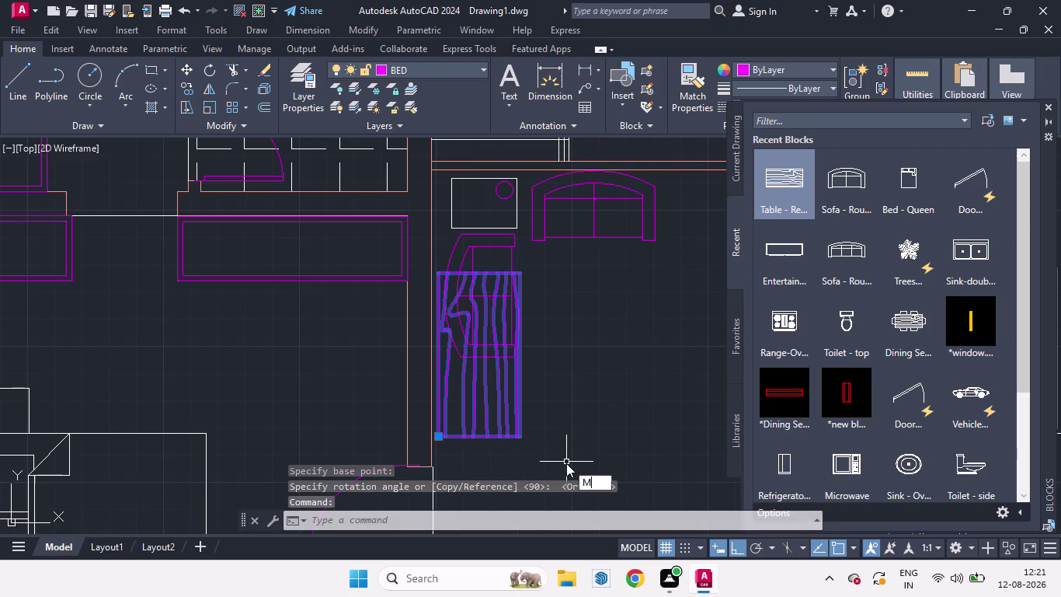
key(Return)
click(560, 458)
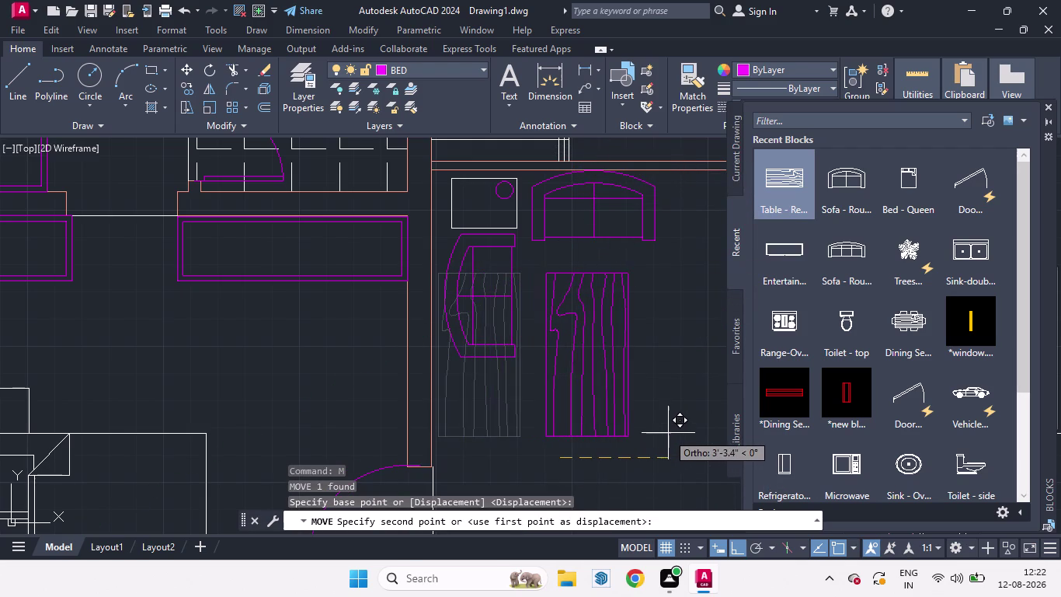
click(670, 427)
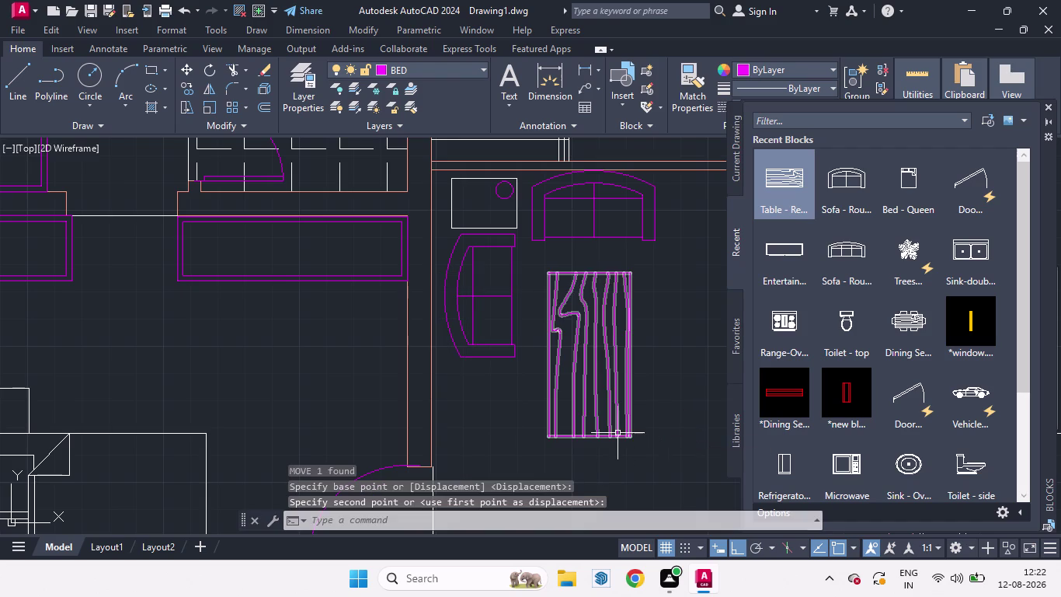
click(617, 432)
text(SC)
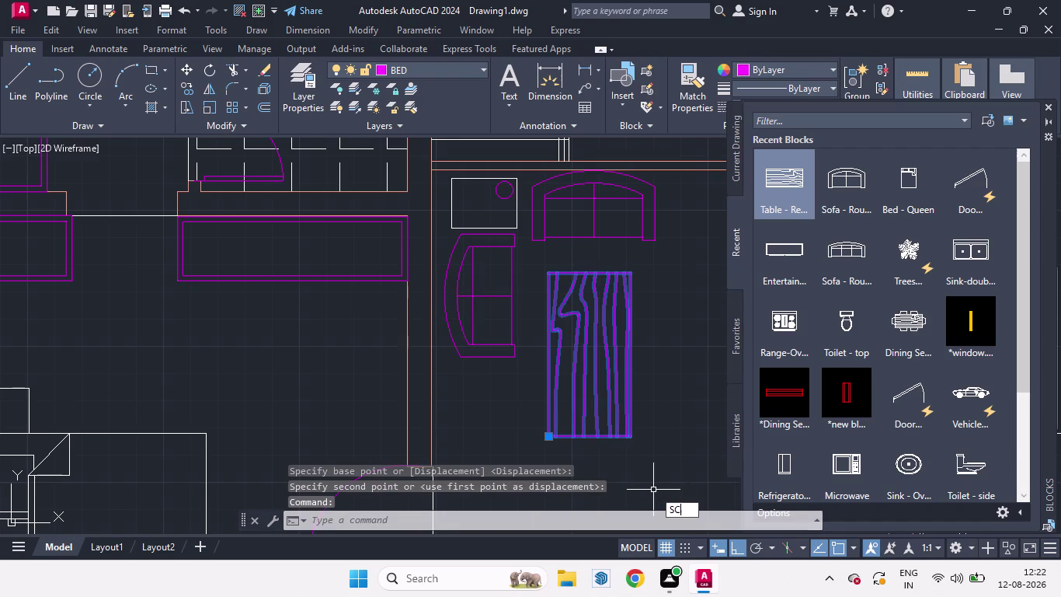
key(Return)
click(544, 273)
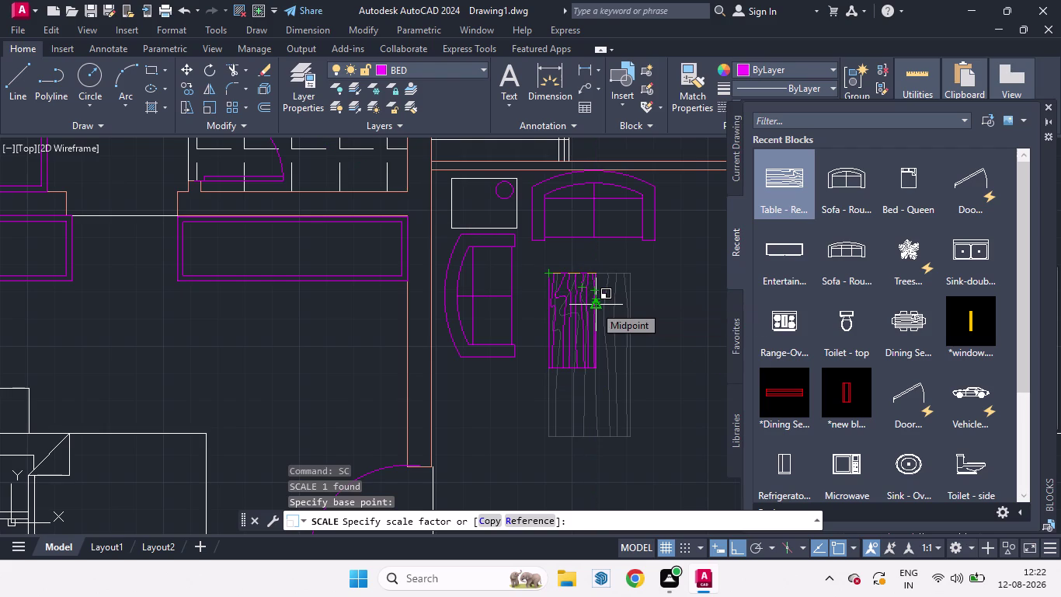
Shrink the table to about half size and shift it toward the top sofa.
click(594, 305)
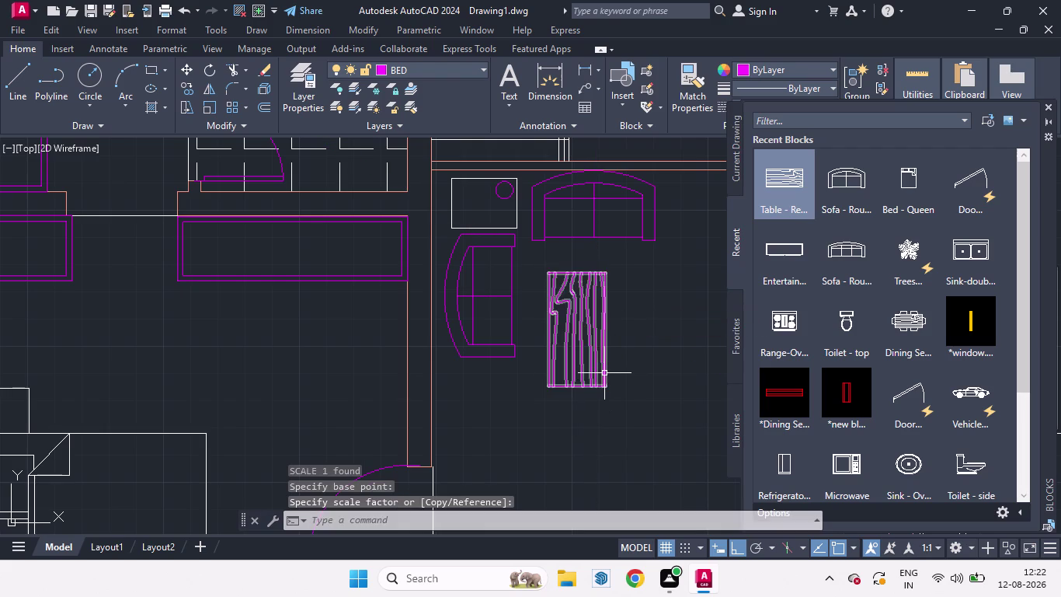
click(604, 373)
key(m)
key(Return)
click(631, 395)
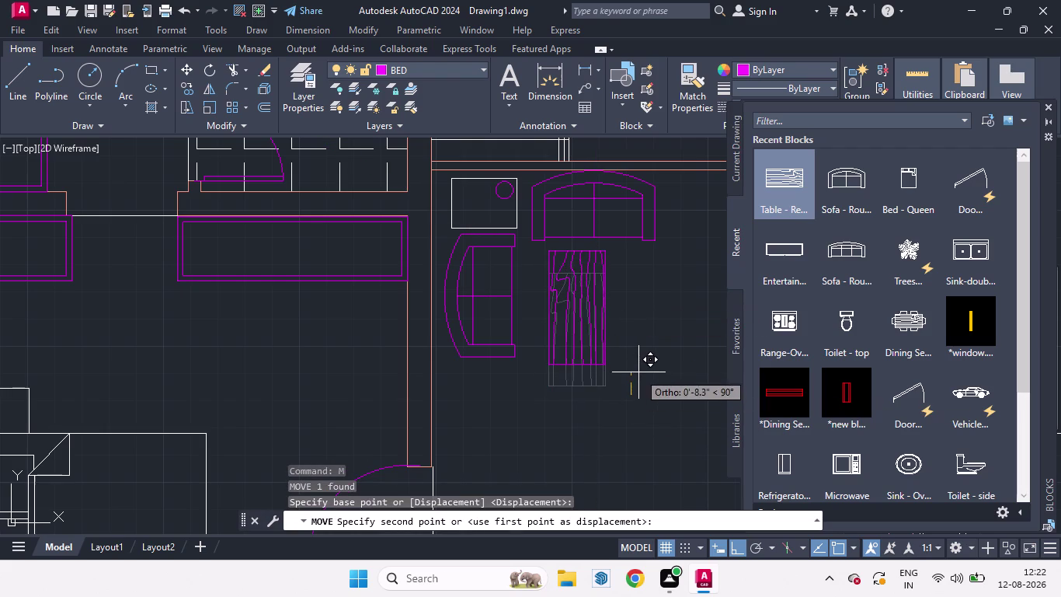
click(644, 370)
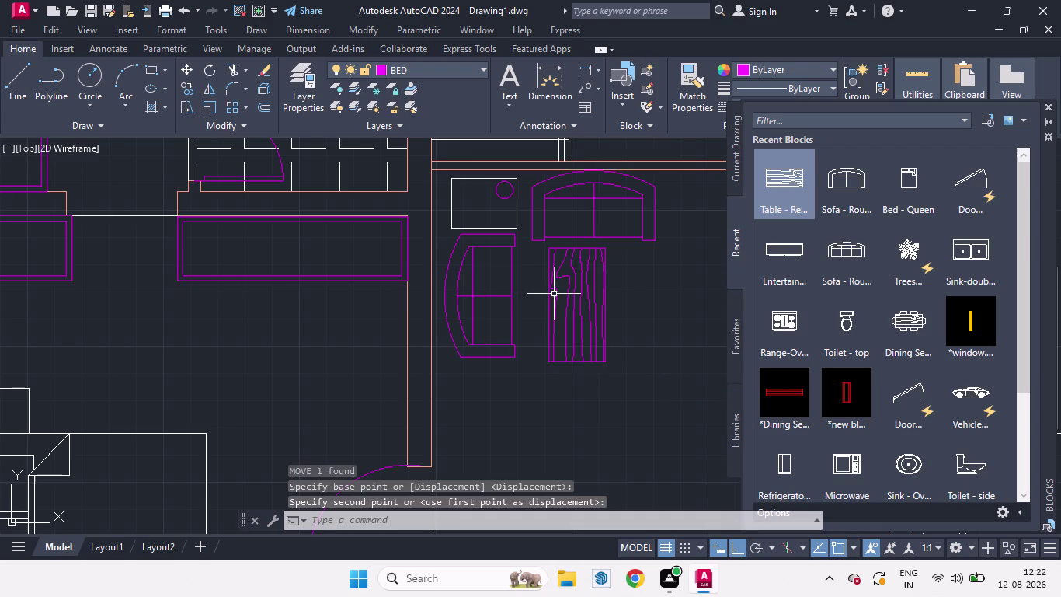
Scale the table down further with SC.
click(551, 292)
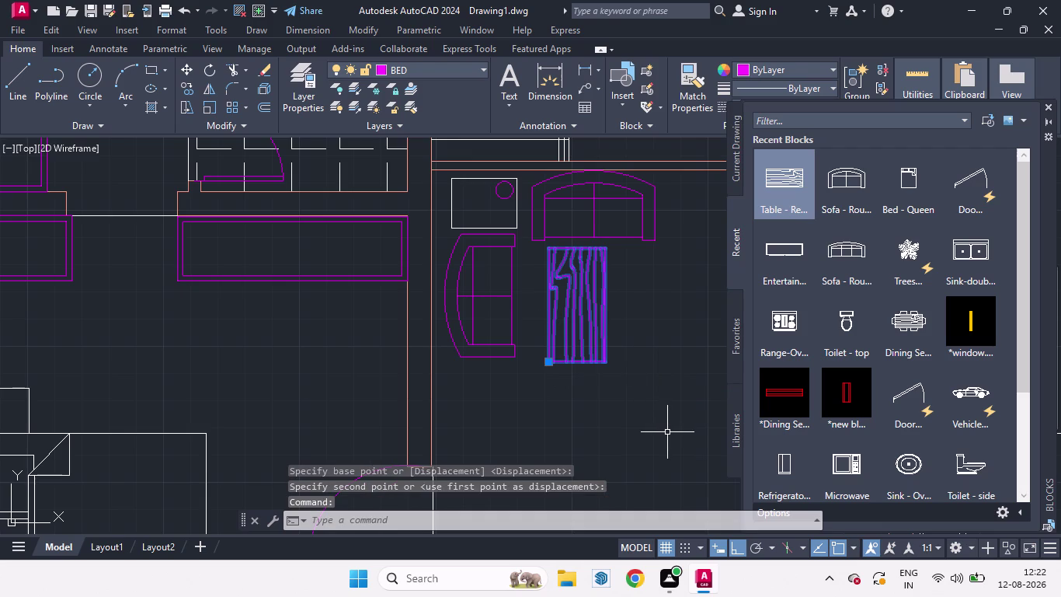
text(SC)
key(Return)
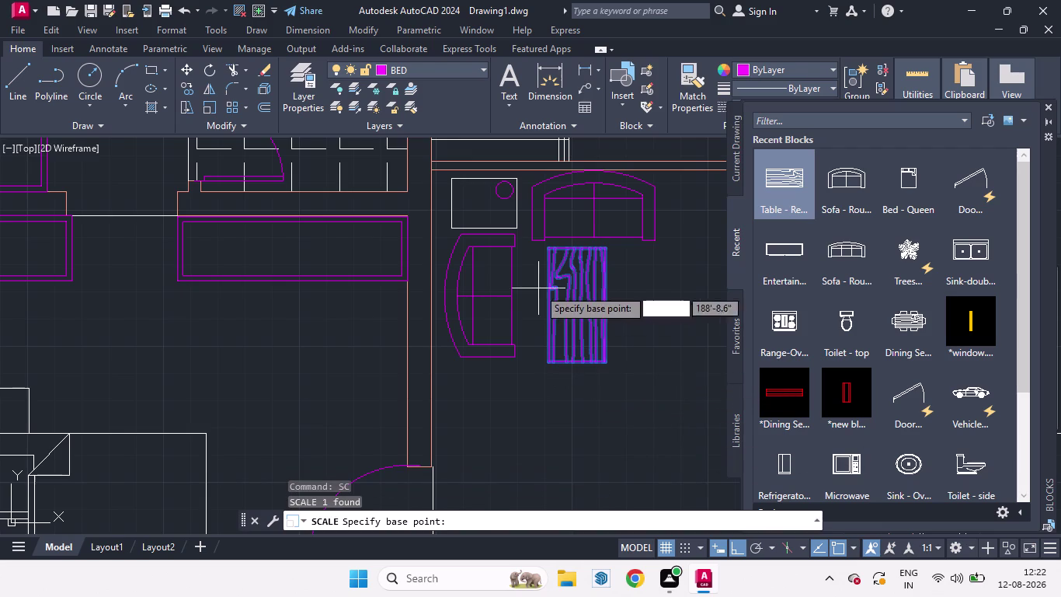
click(546, 248)
scroll(up, 3)
click(580, 297)
scroll(down, 3)
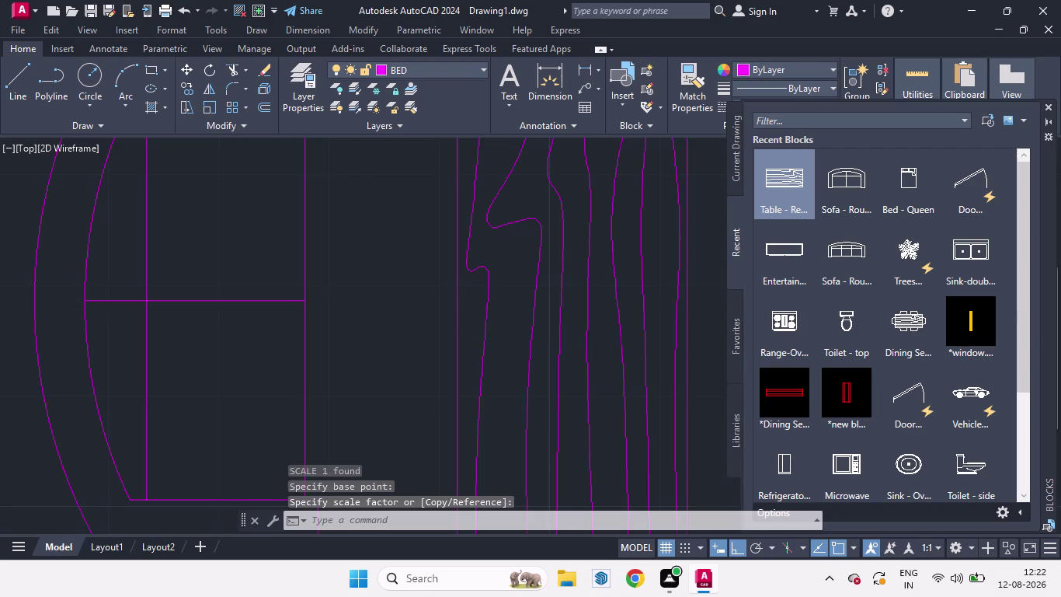
scroll(down, 3)
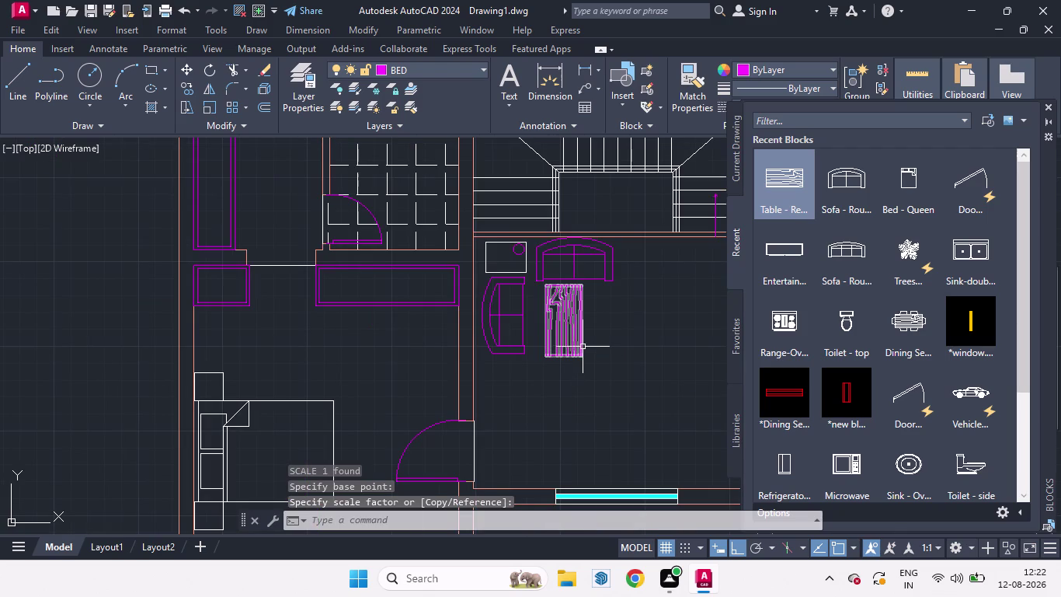
Scale the table down to a much smaller size.
click(579, 342)
scroll(up, 3)
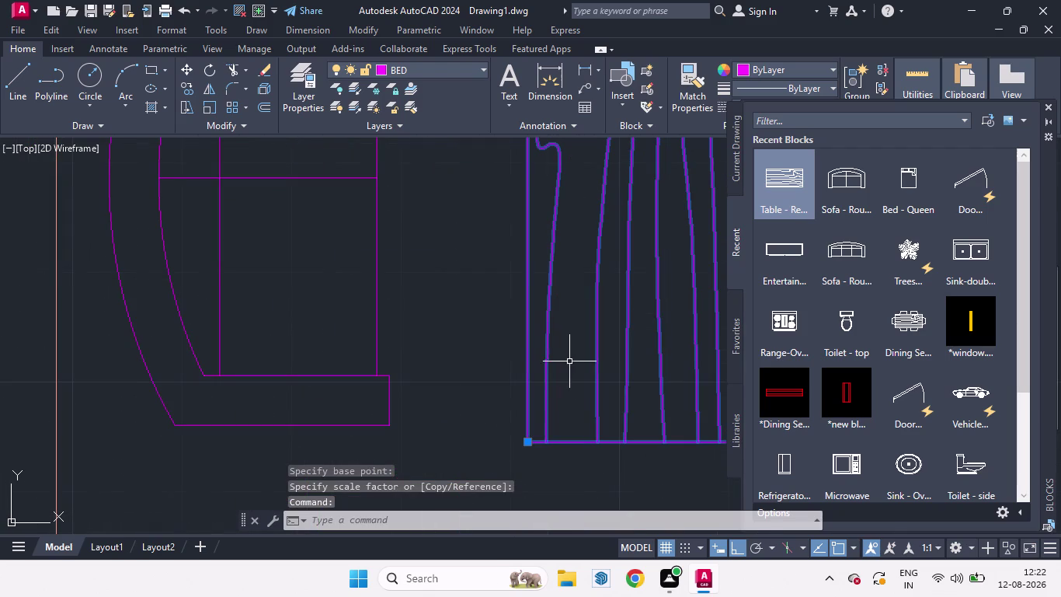
text(SC)
key(Return)
click(528, 437)
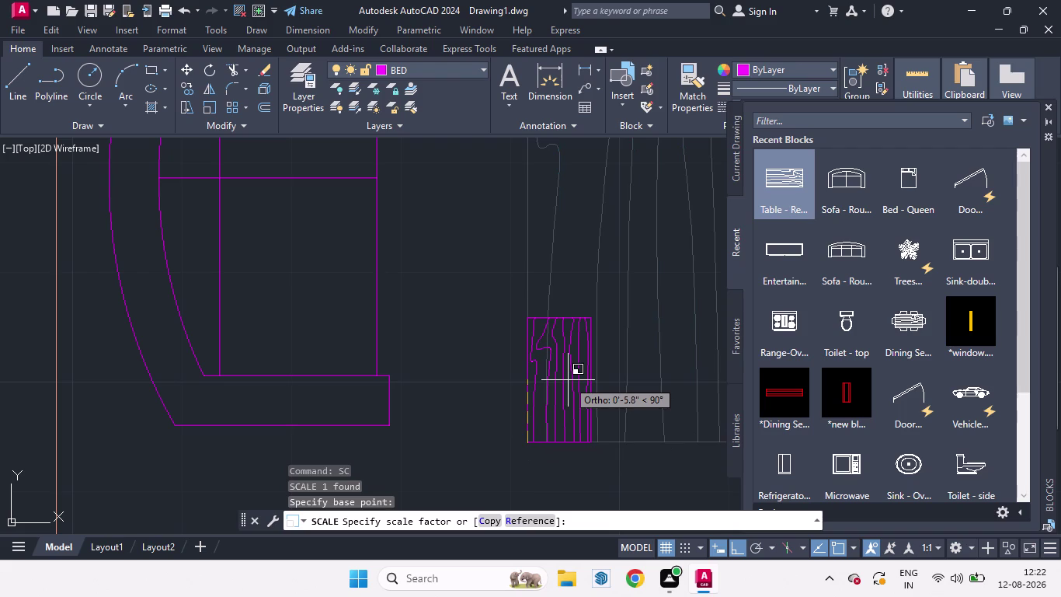
click(568, 380)
scroll(down, 3)
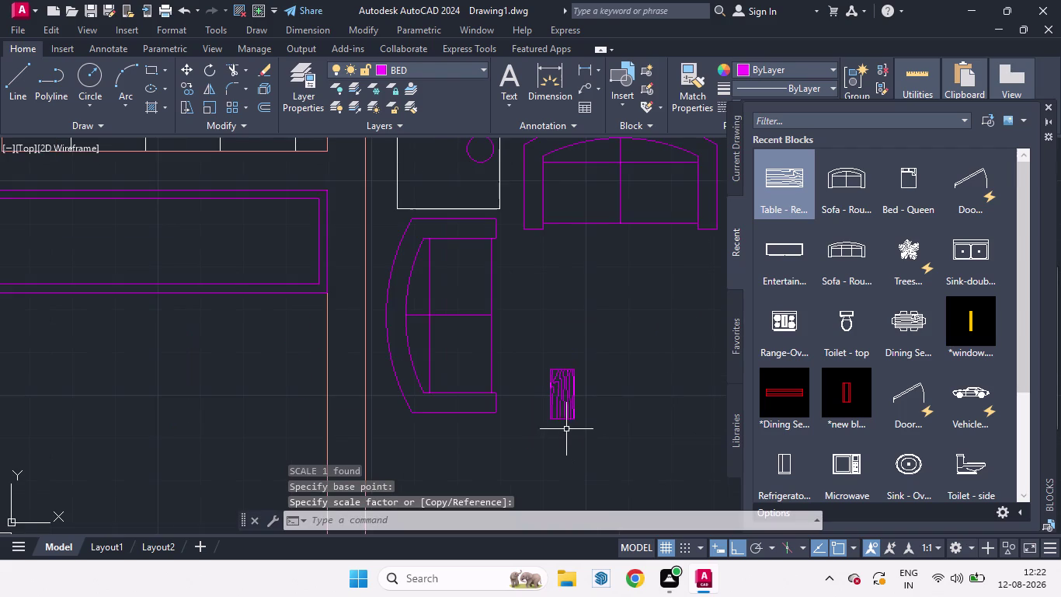
scroll(up, 3)
Enlarge the small table to roughly double size and pick a move base point.
click(557, 405)
key(s)
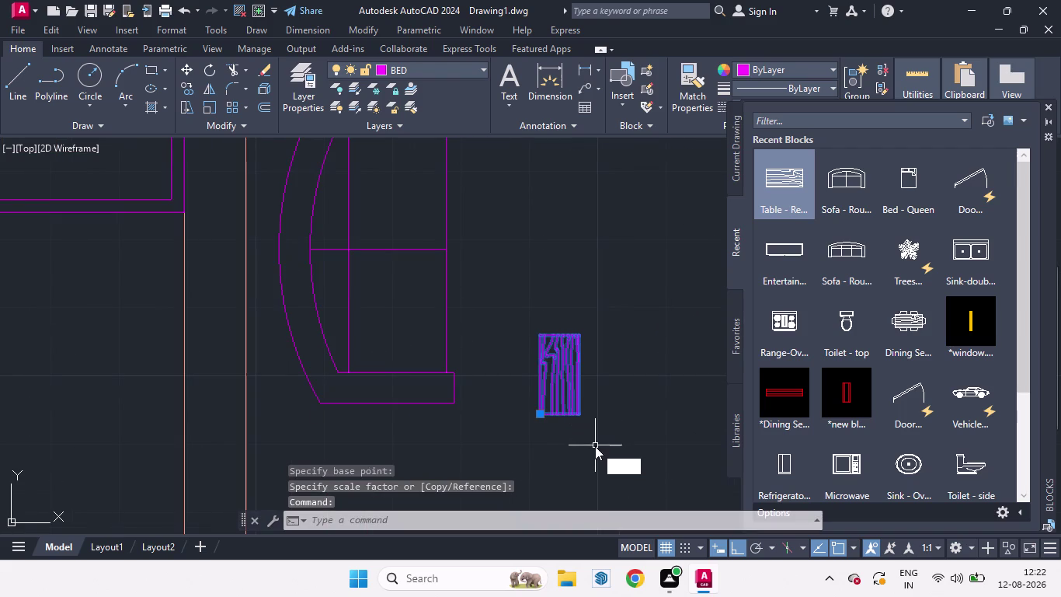
key(c)
key(Return)
click(543, 415)
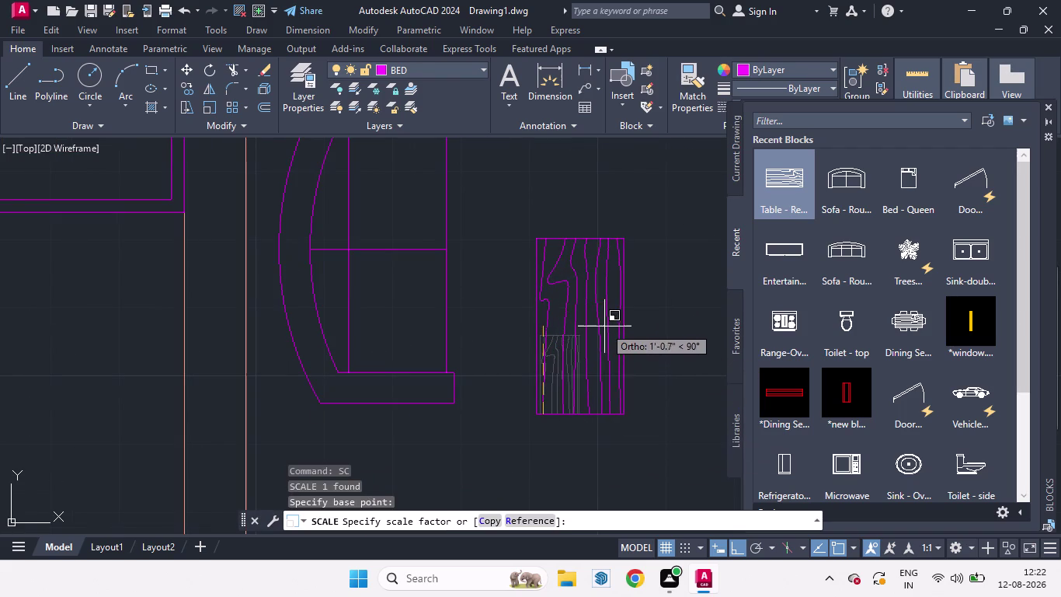
click(608, 323)
scroll(down, 3)
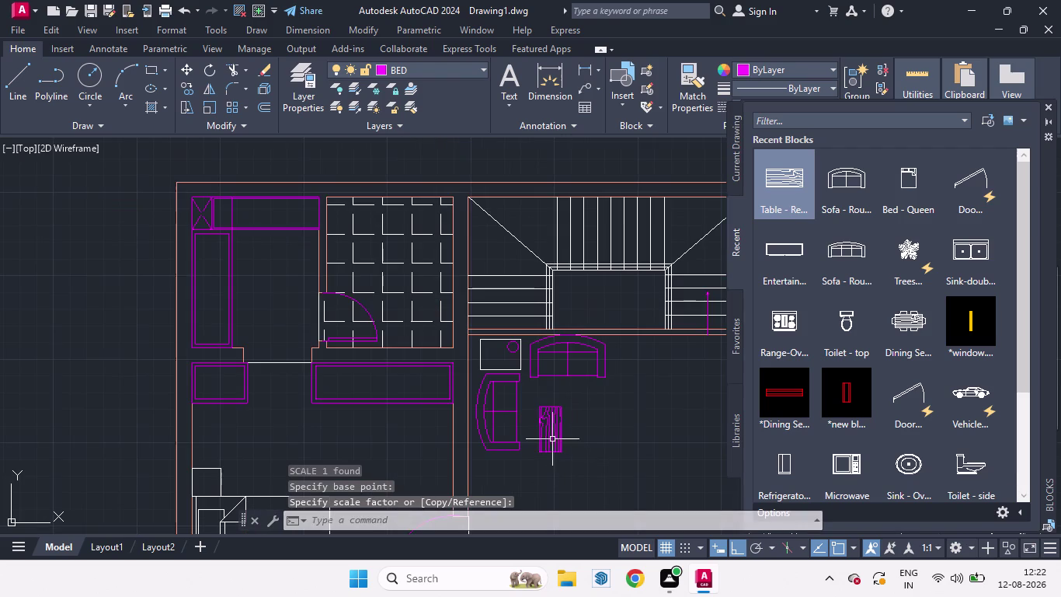
click(552, 438)
key(m)
key(Return)
click(570, 466)
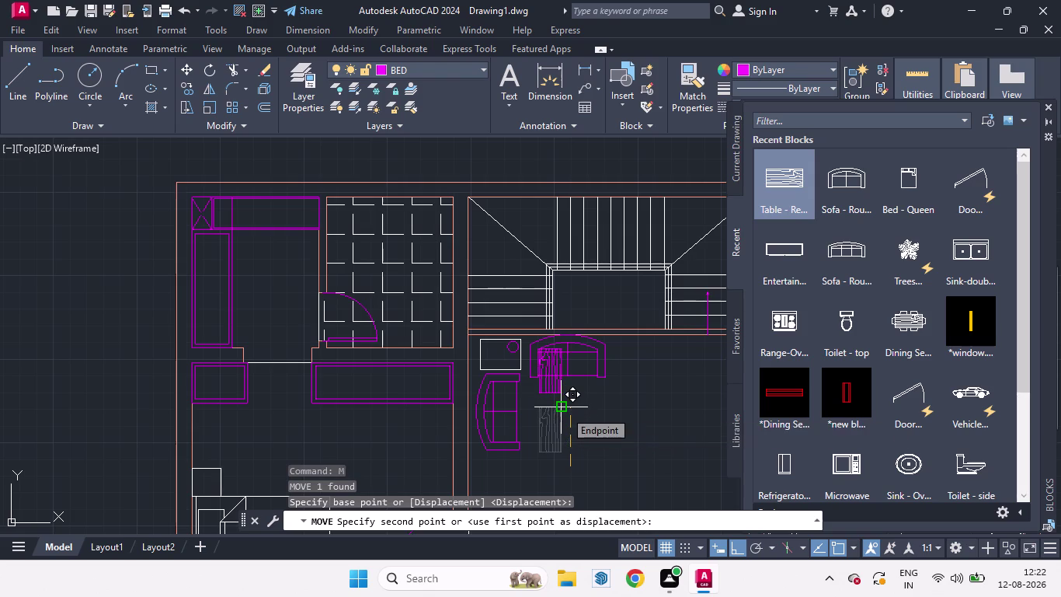
click(734, 551)
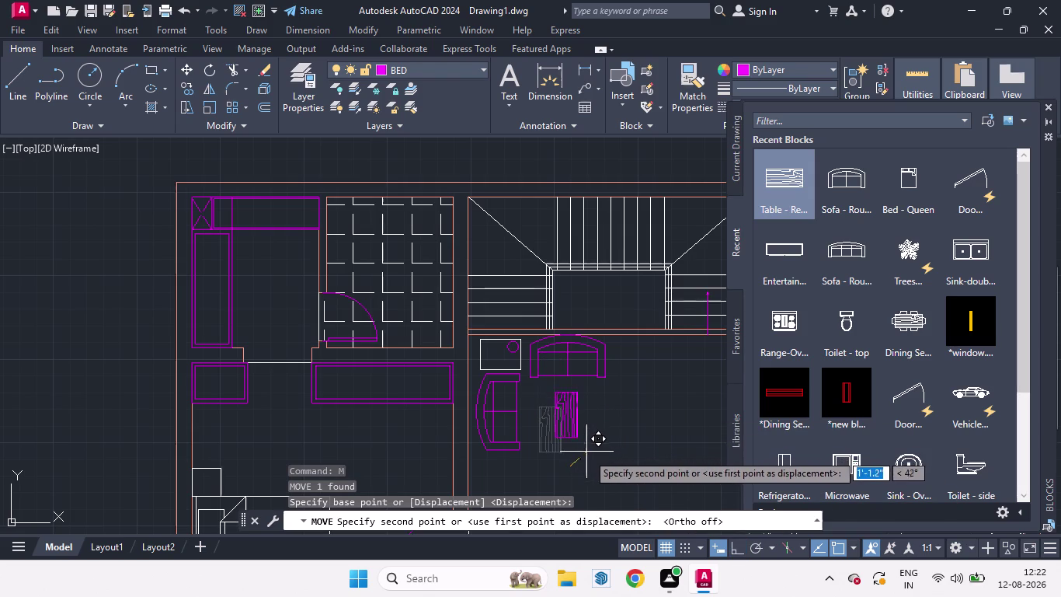
click(589, 454)
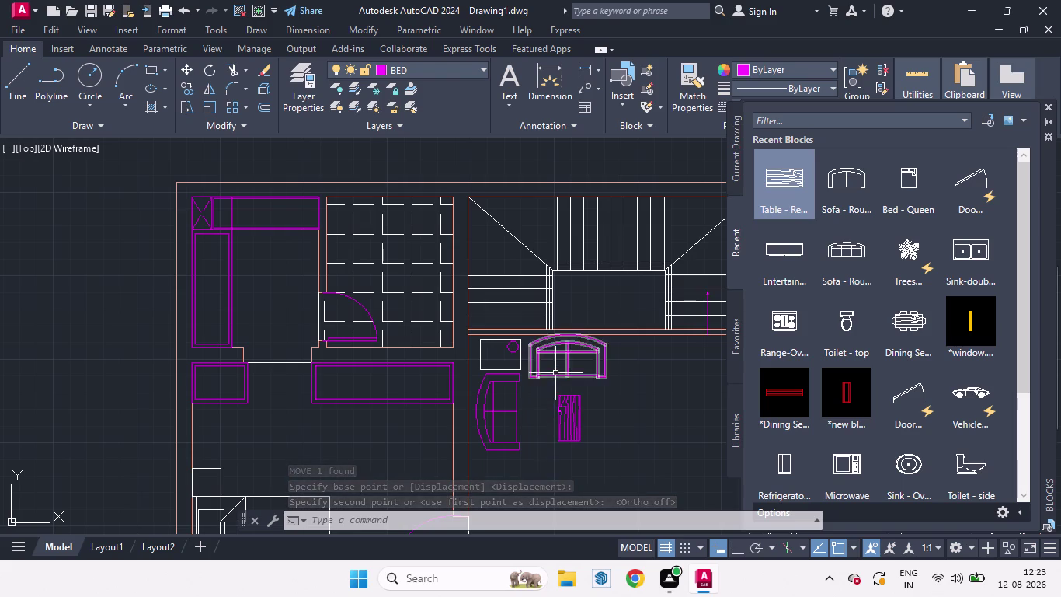
scroll(down, 3)
scroll(up, 3)
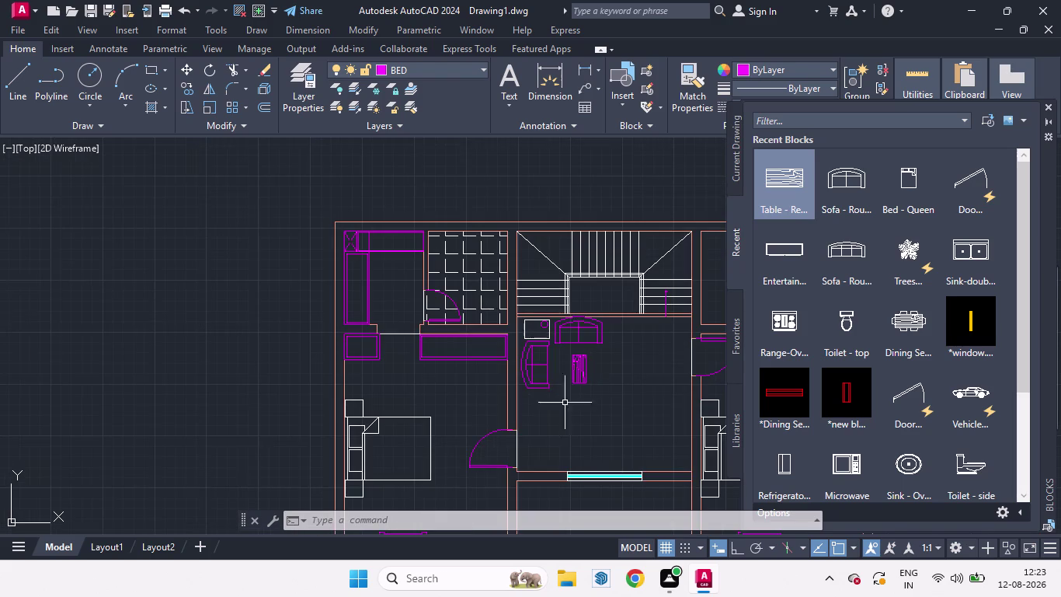
scroll(down, 3)
scroll(up, 3)
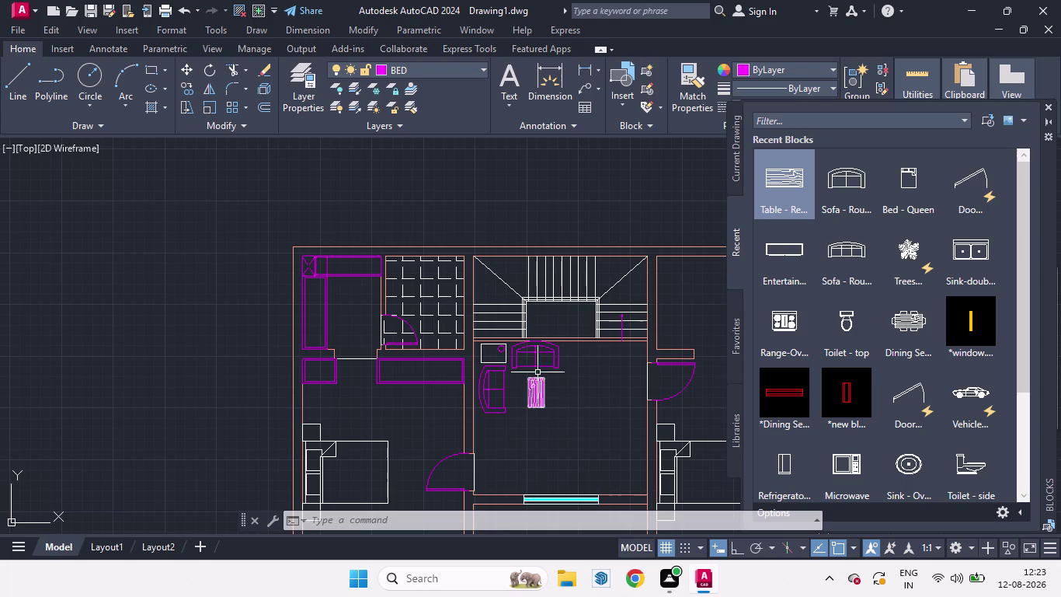
scroll(down, 3)
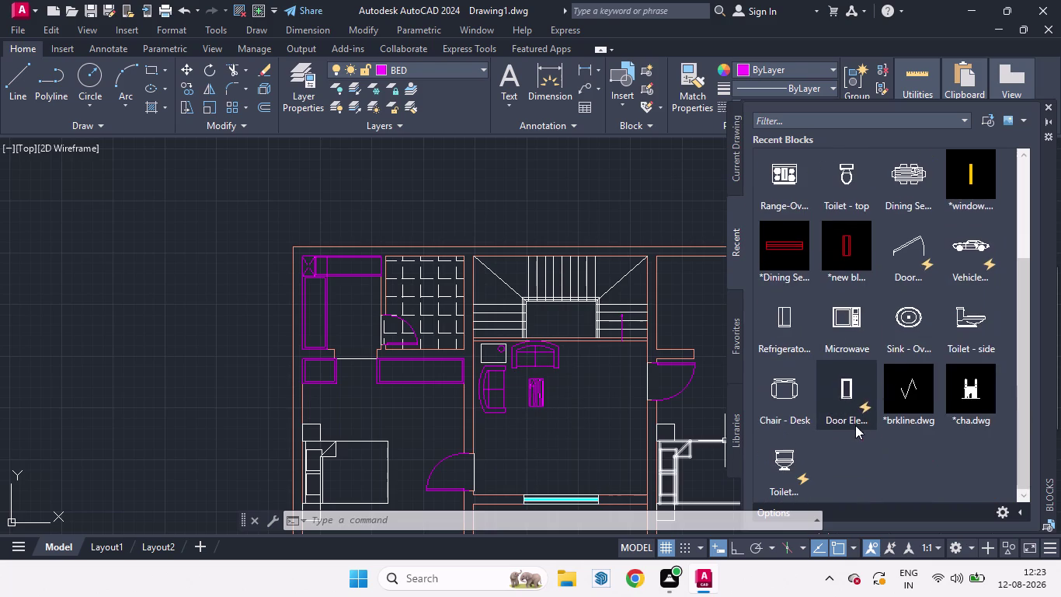
scroll(up, 3)
scroll(up, 3)
scroll(down, 3)
scroll(up, 3)
scroll(up, 3)
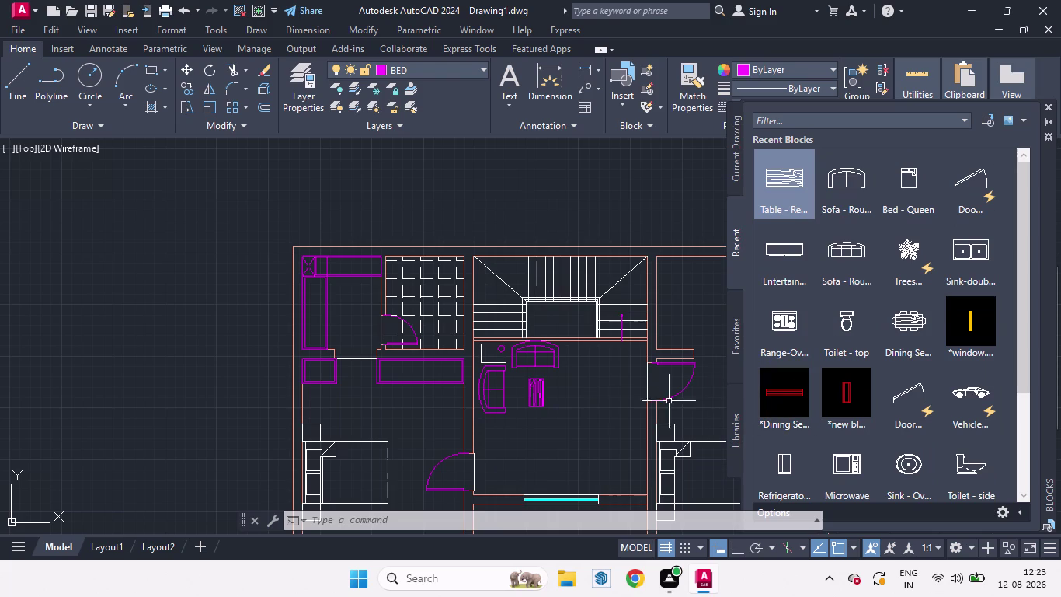
Drag the Chair - Rocking block from DesignCenter's Home - Space Planner samples beside the plan.
text(DC)
key(Return)
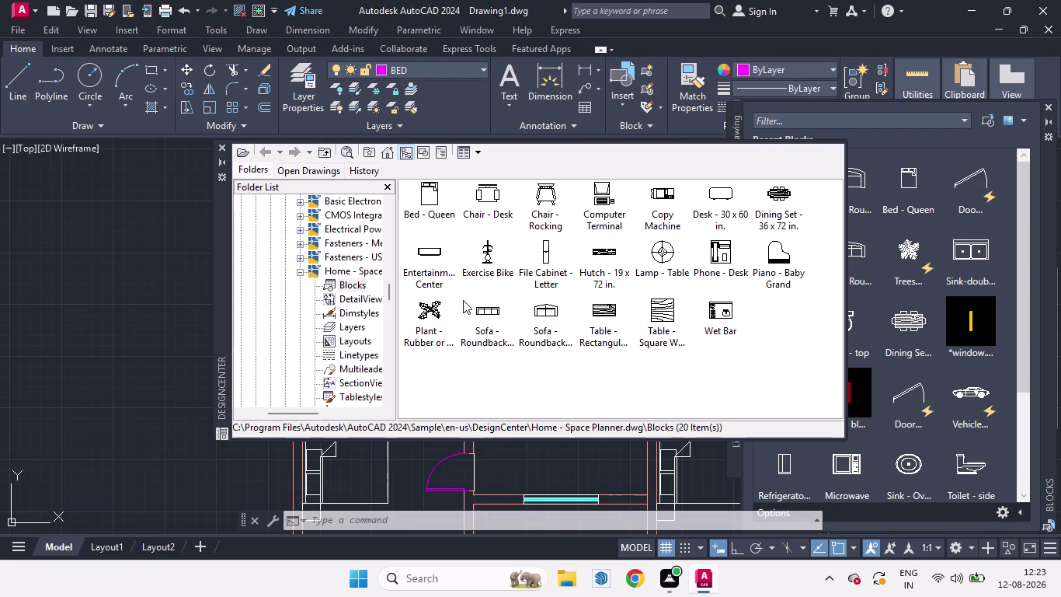
scroll(down, 3)
drag(553, 196, 133, 405)
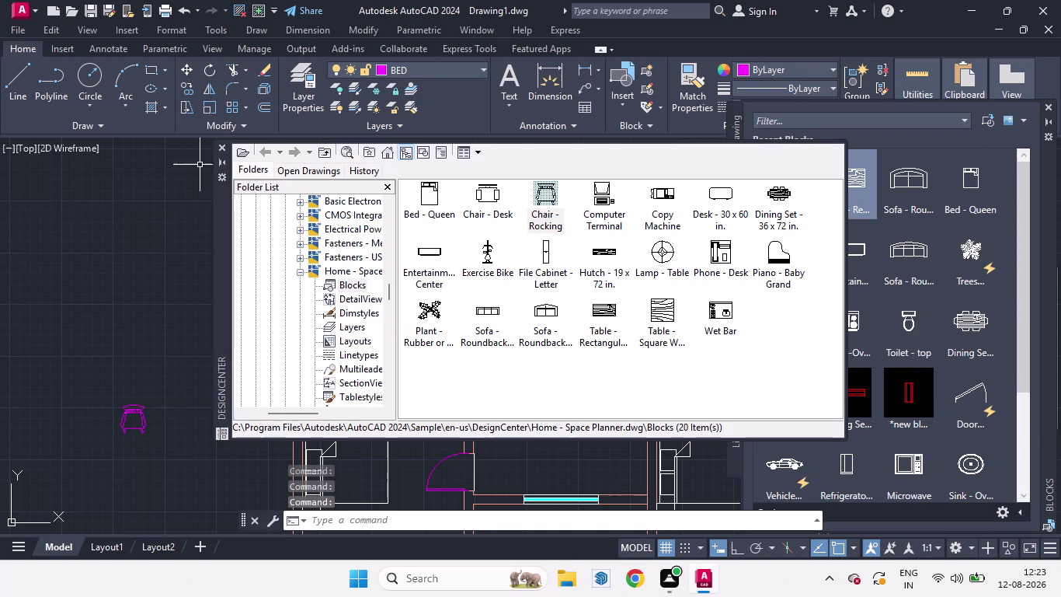
click(219, 147)
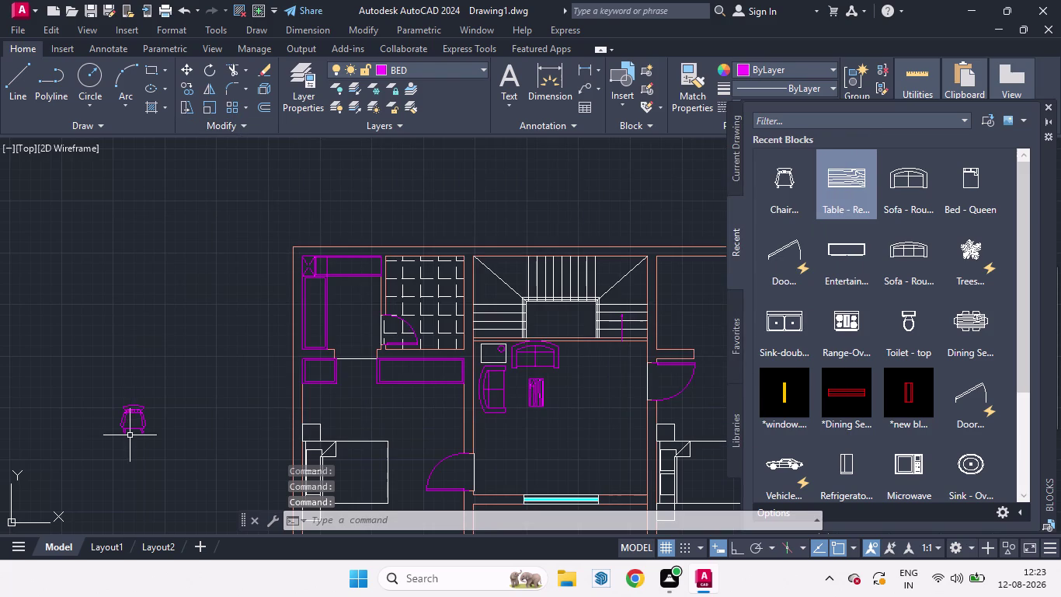
Rotate the rocking chair to a slant about a base point below it.
scroll(down, 3)
scroll(up, 3)
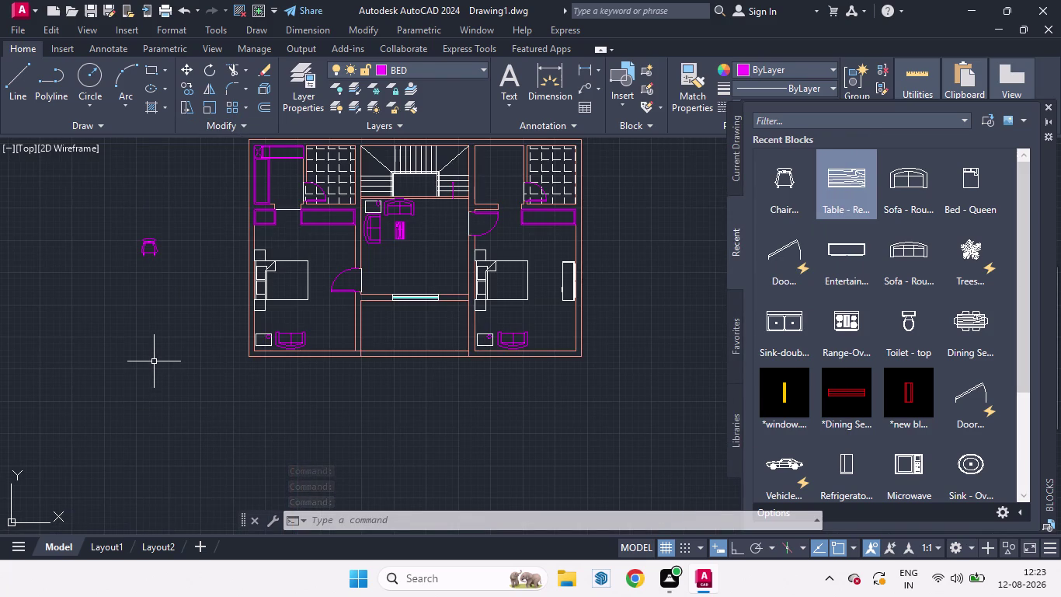
click(152, 250)
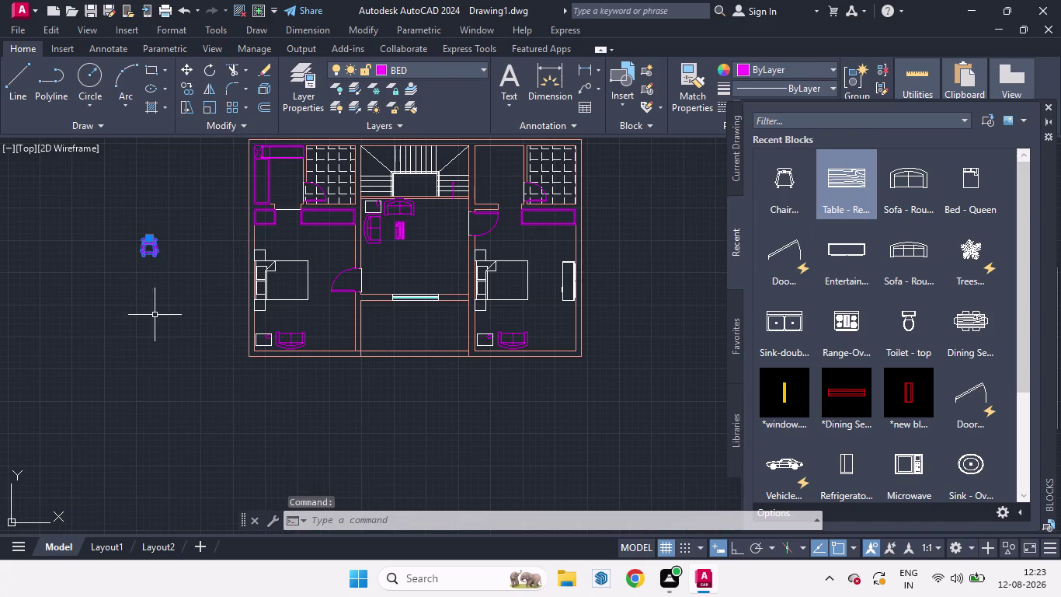
scroll(up, 3)
key(r)
key(o)
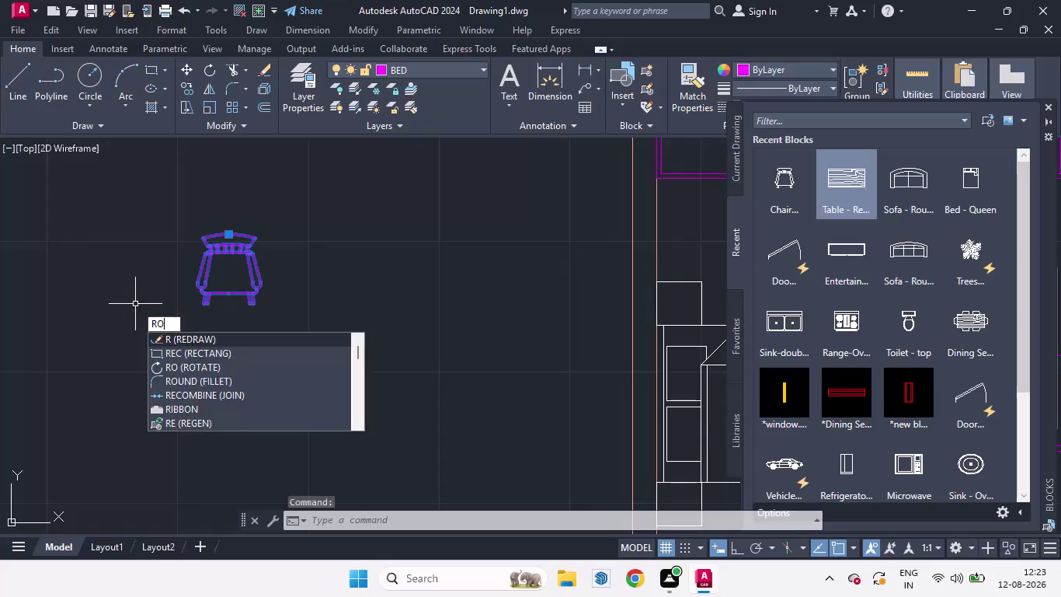
key(Return)
click(199, 328)
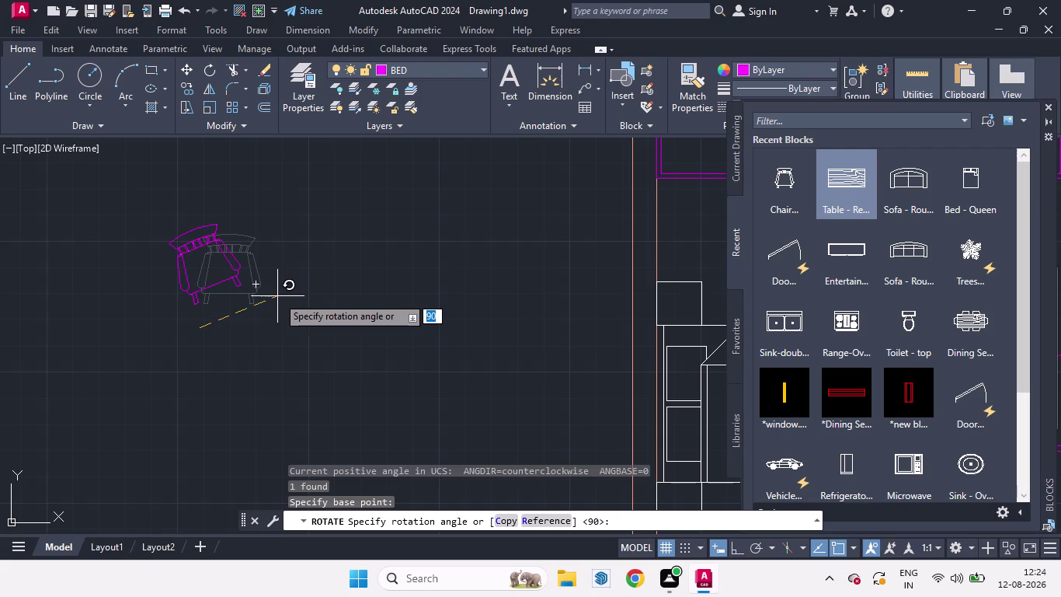
click(277, 296)
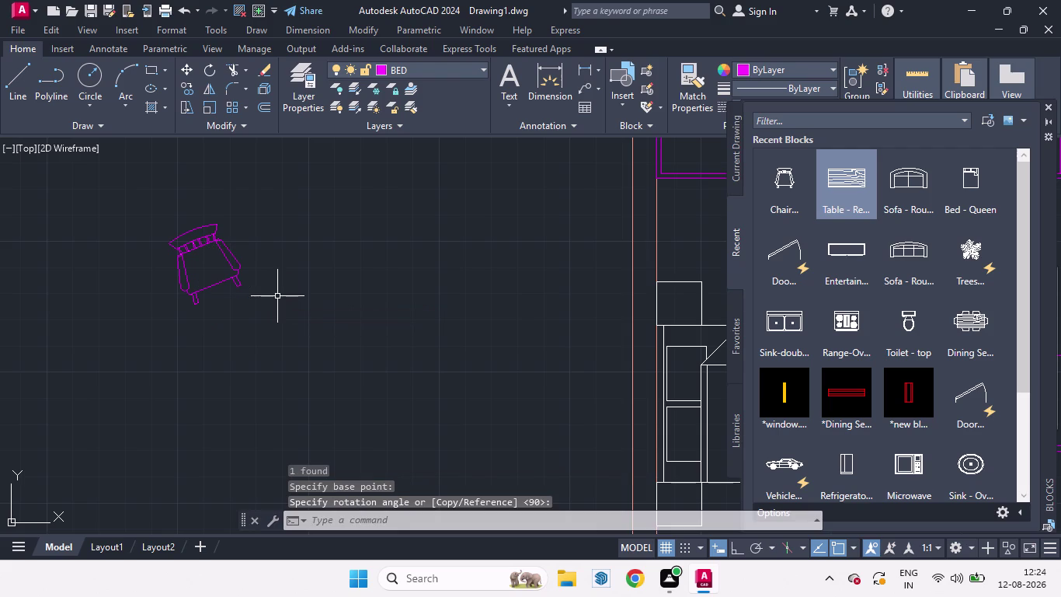
Mirror the slanted rocking chair across a vertical line at its corner, keeping the original.
click(237, 284)
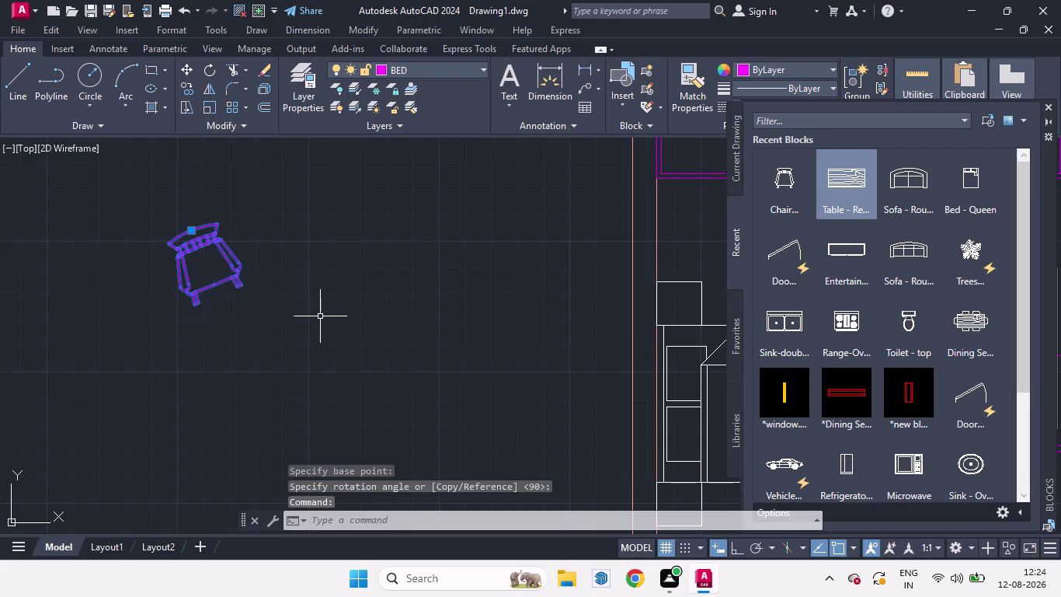
text(MI)
key(Return)
click(239, 284)
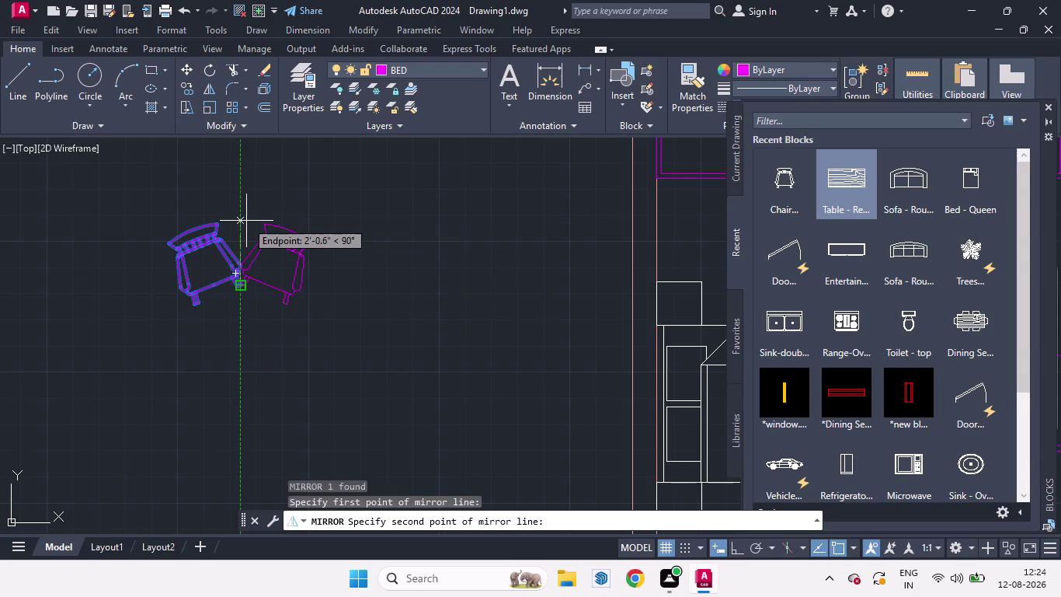
click(247, 221)
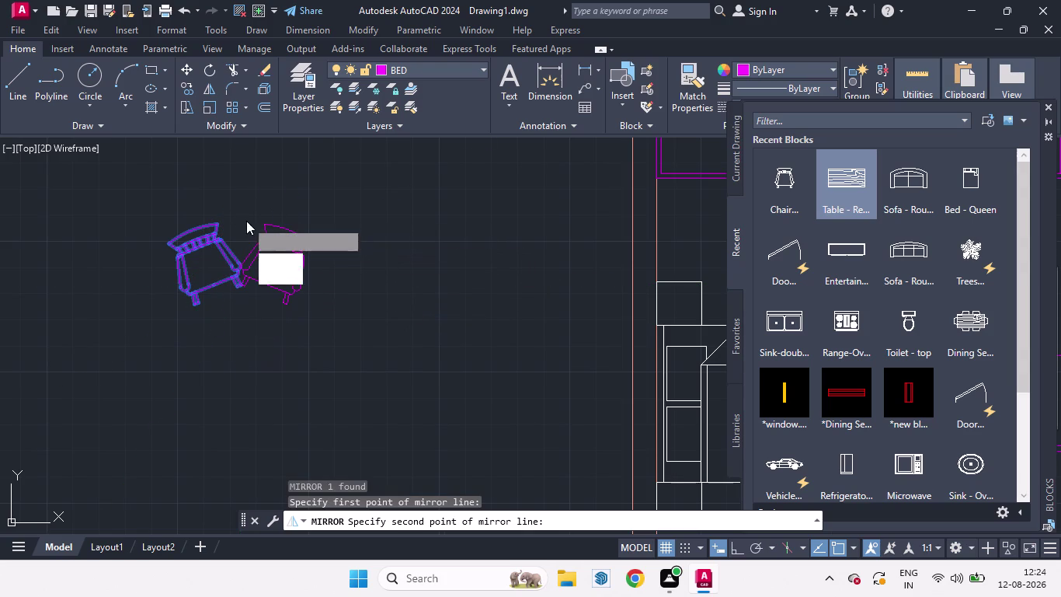
drag(283, 273, 246, 220)
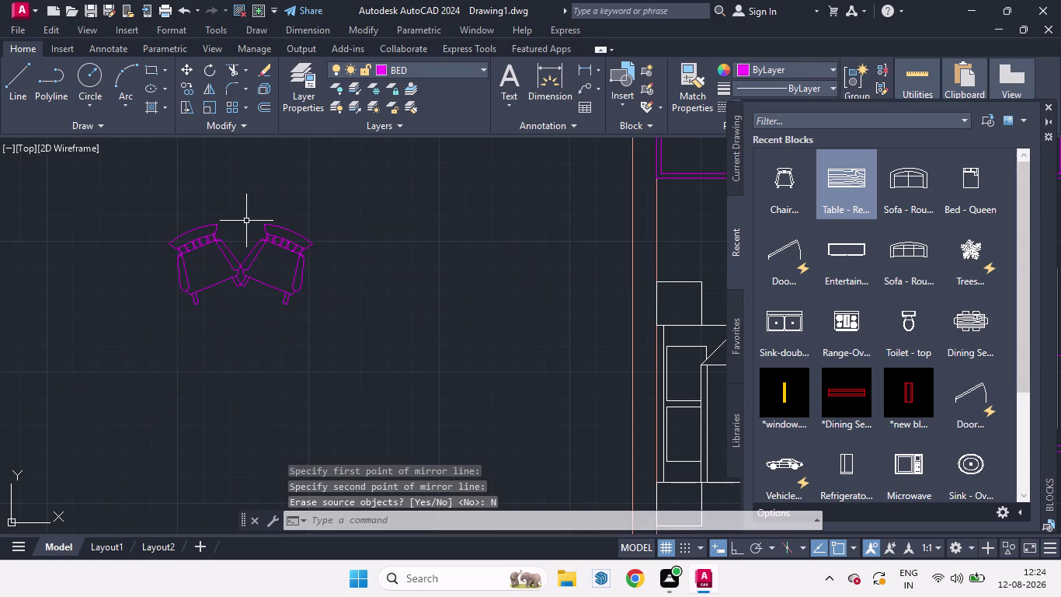
Select both rocking chairs and start moving the pair.
click(259, 315)
click(189, 243)
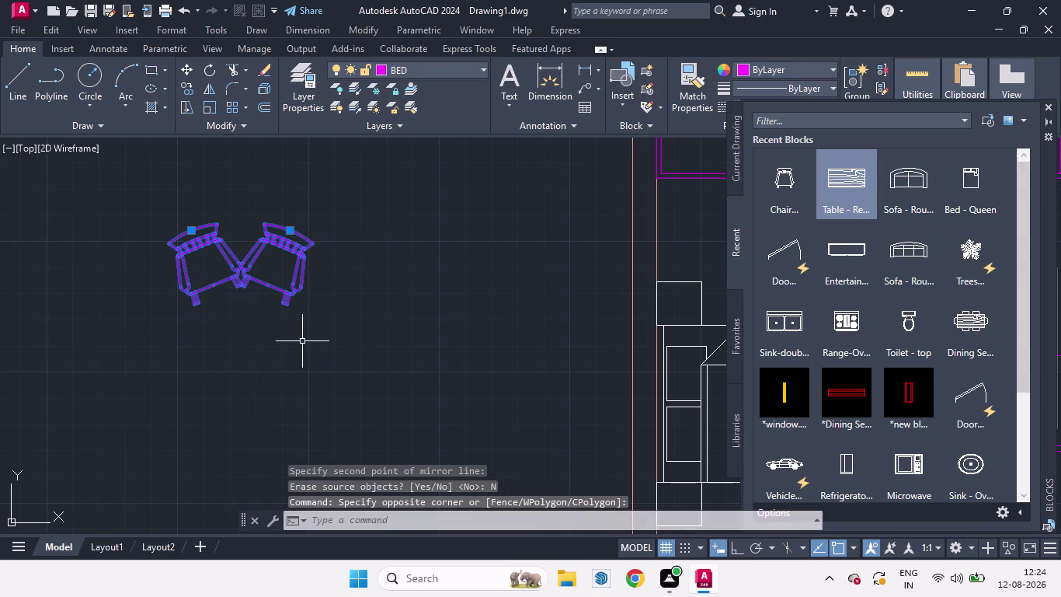
key(m)
key(Return)
Finish moving both rocking chairs into the room below the living room.
click(277, 335)
scroll(down, 3)
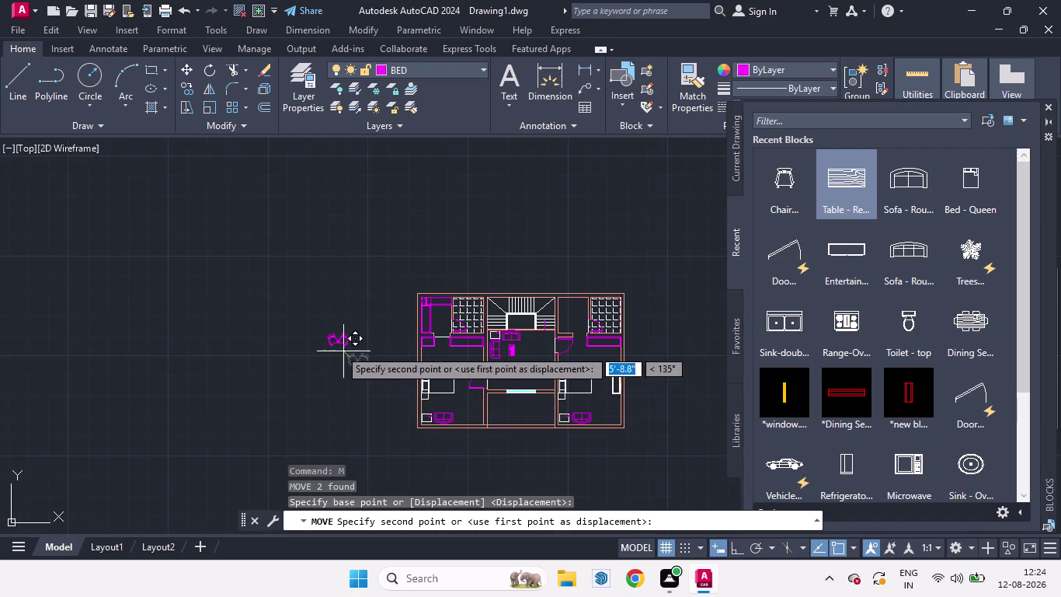
scroll(up, 3)
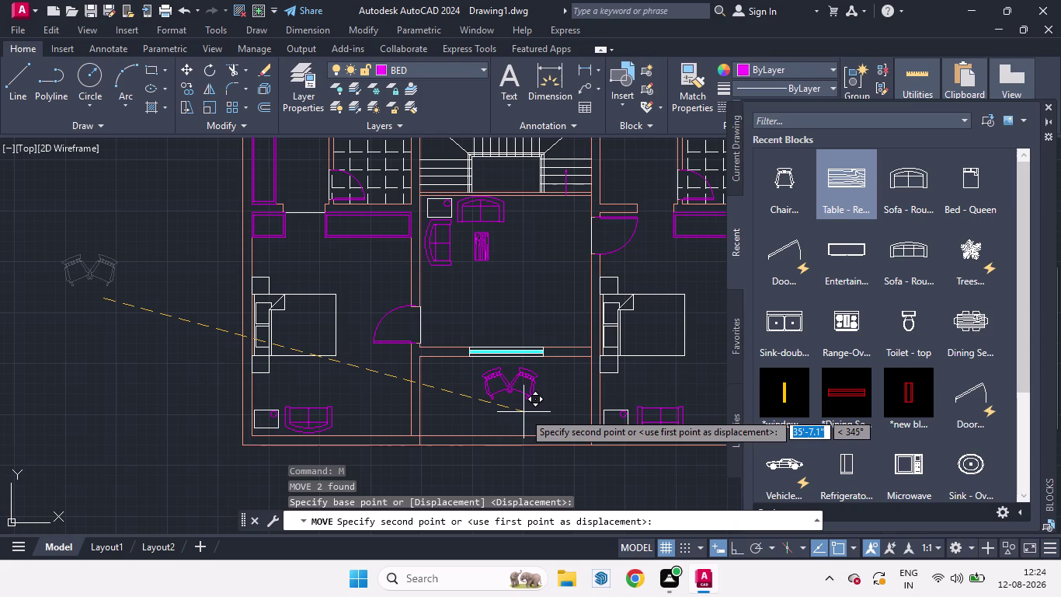
click(524, 412)
Move the right-hand chair further right within the room.
click(528, 396)
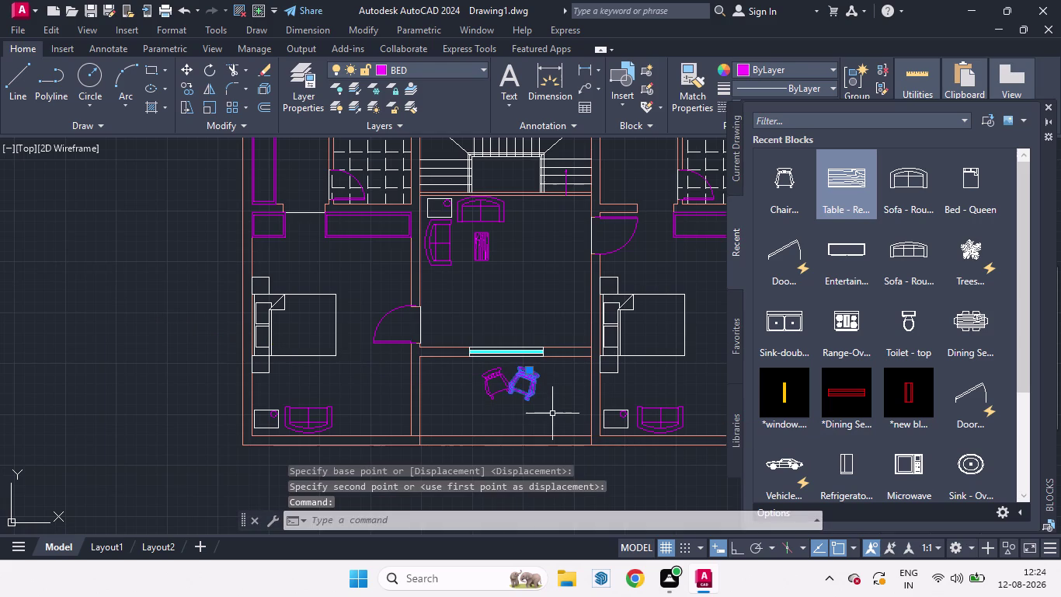
key(m)
key(Return)
click(553, 414)
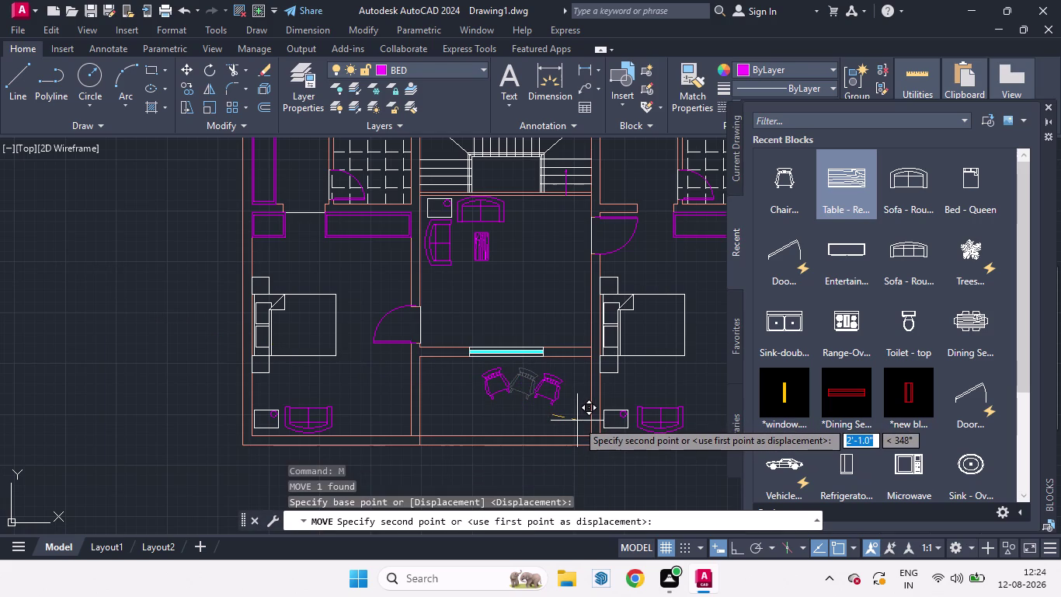
click(578, 420)
Move the left-hand chair to the left within the room.
click(493, 399)
key(m)
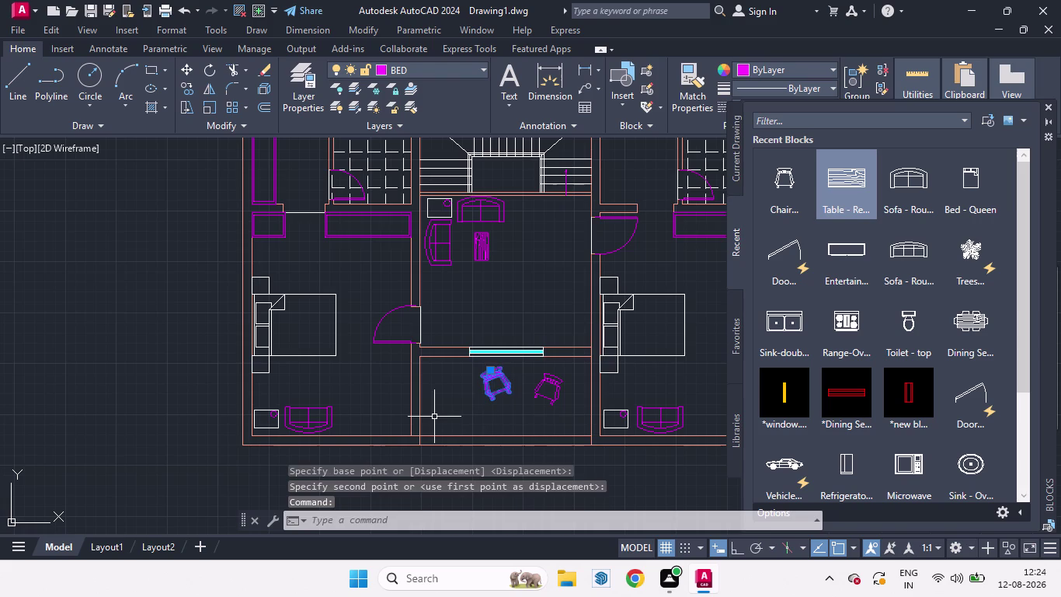
key(Return)
click(491, 407)
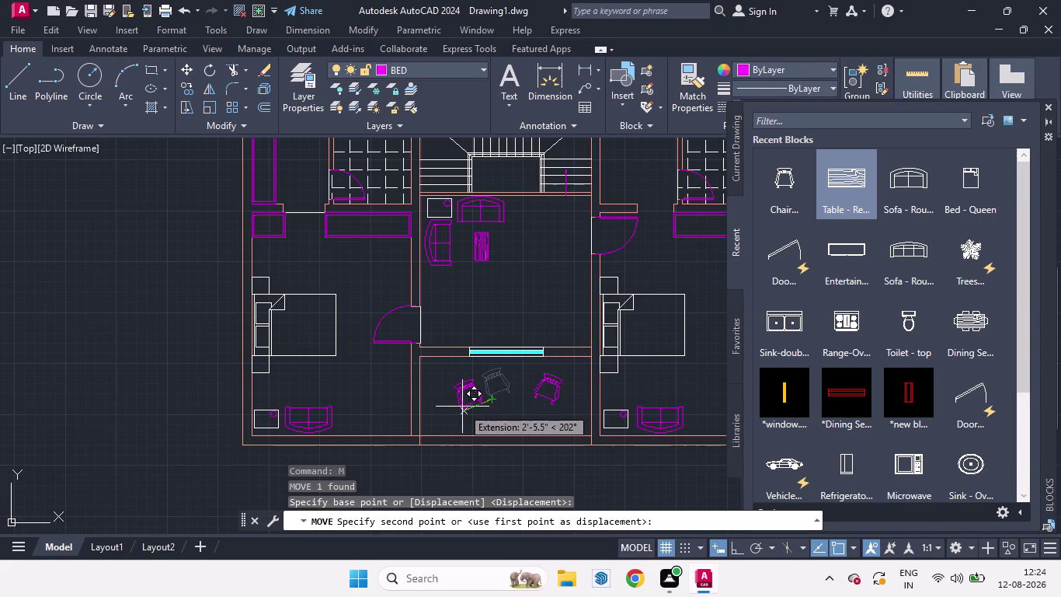
scroll(up, 3)
click(455, 405)
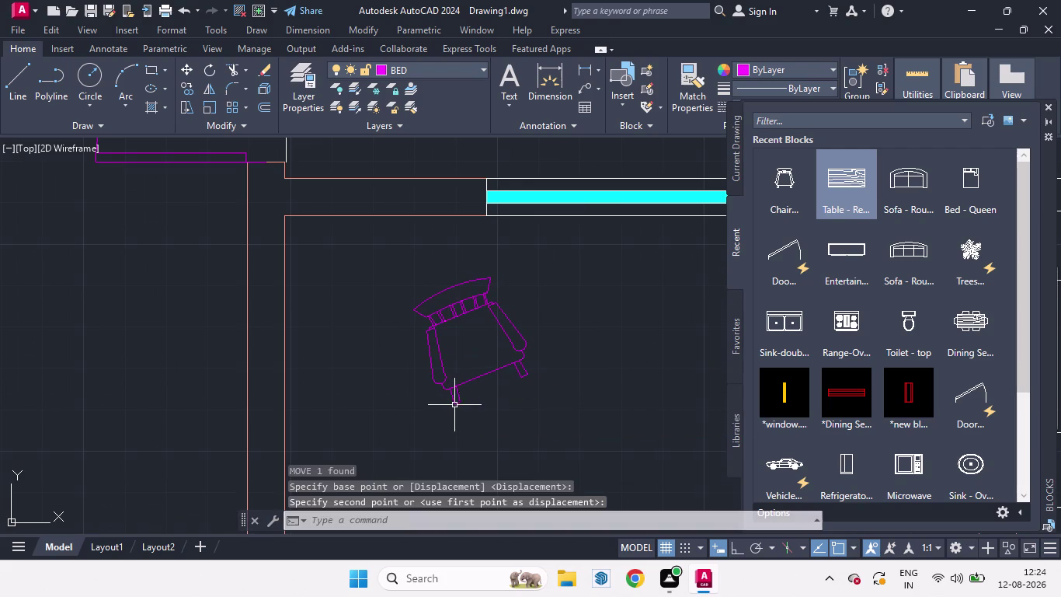
Shift the left-hand chair nearer the room centre.
scroll(down, 3)
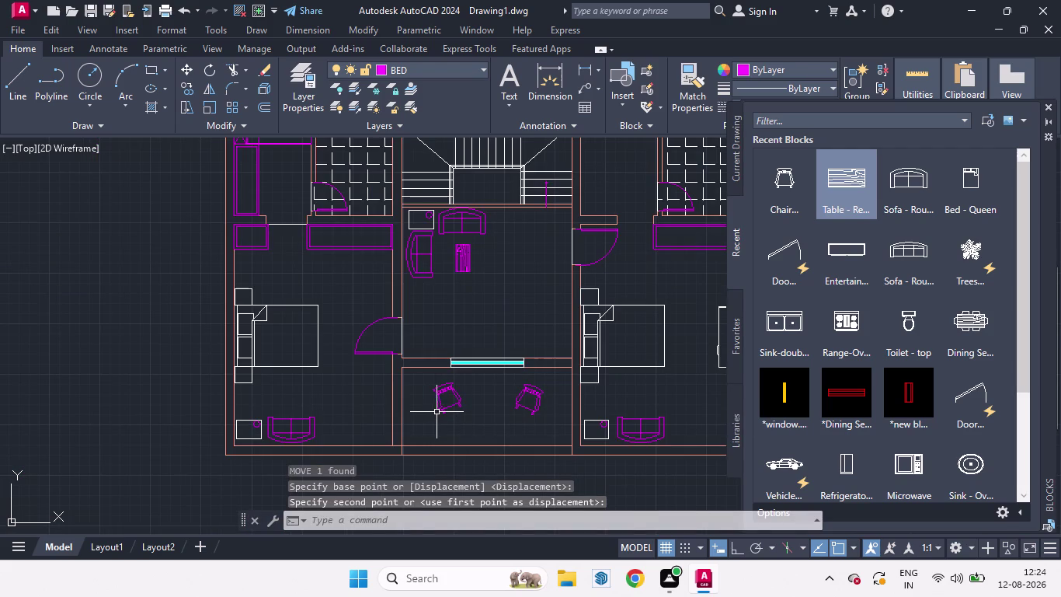
click(441, 411)
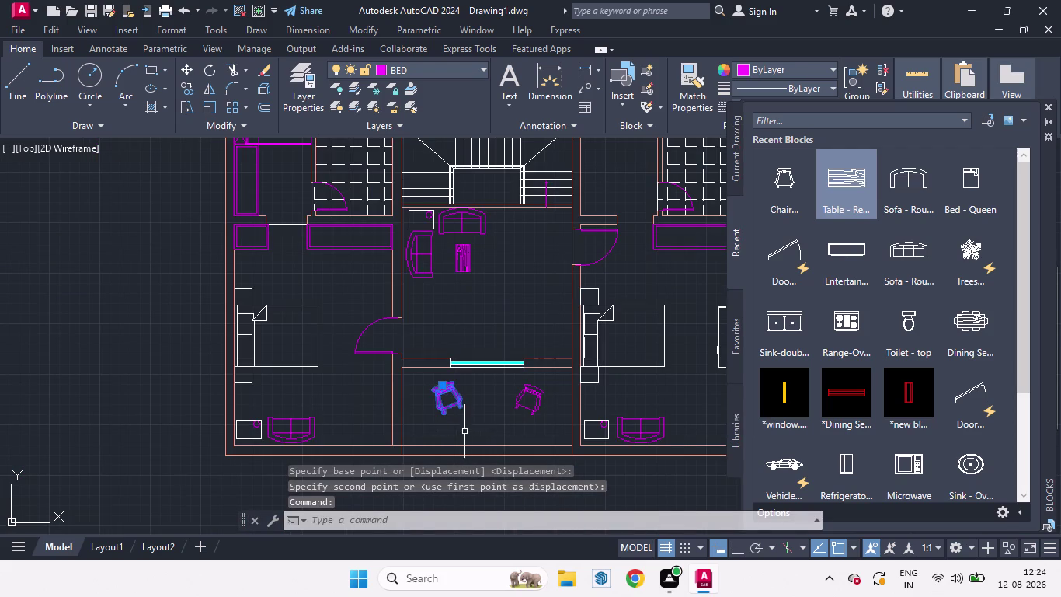
key(m)
key(Return)
click(459, 429)
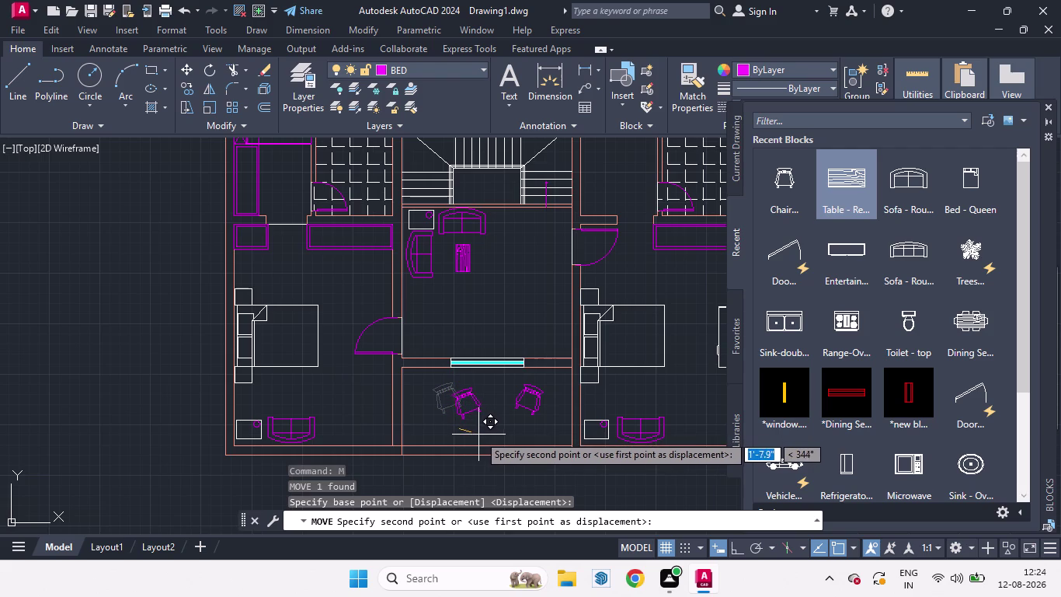
click(482, 432)
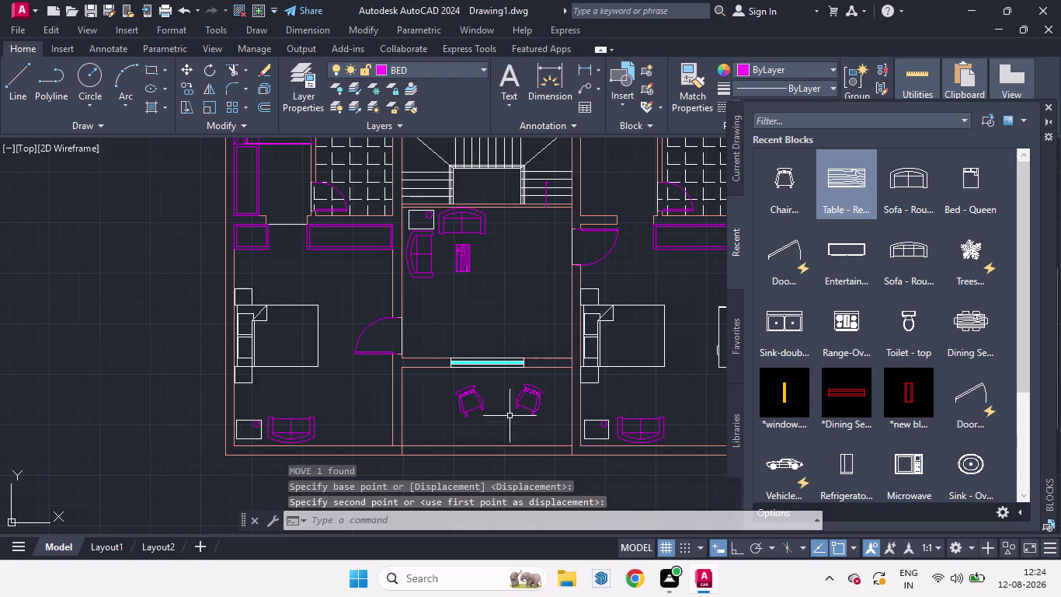
Move the right-hand chair closer to its partner, forming a facing pair.
click(529, 410)
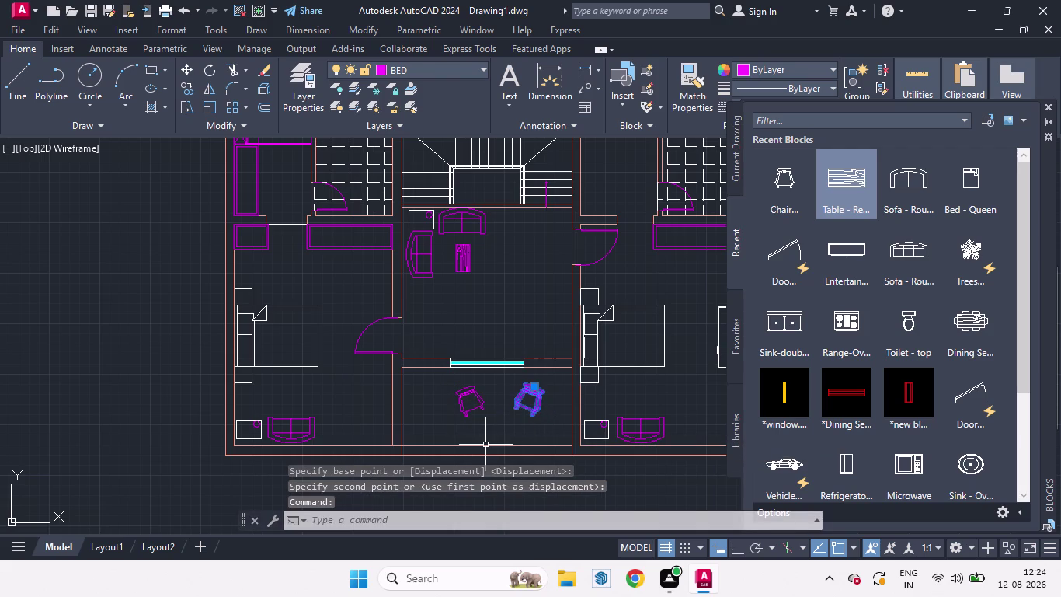
key(m)
key(Return)
click(513, 422)
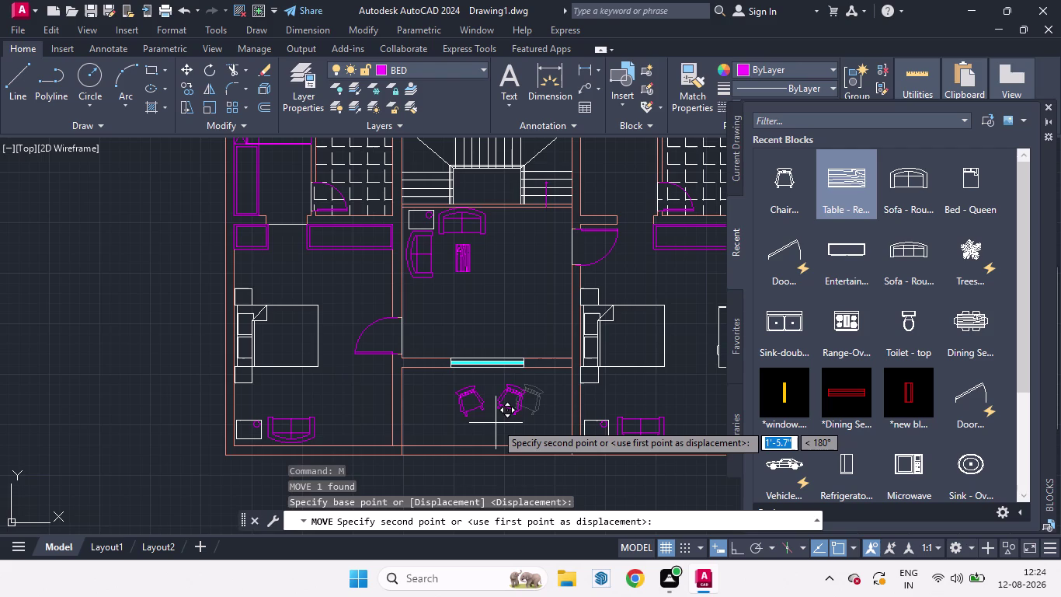
click(500, 425)
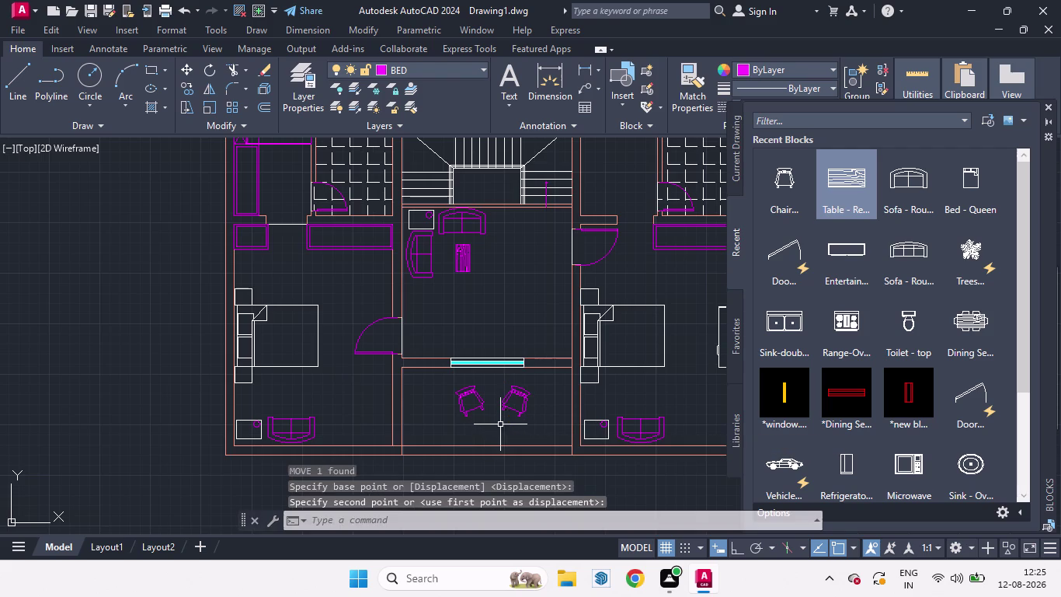
key(c)
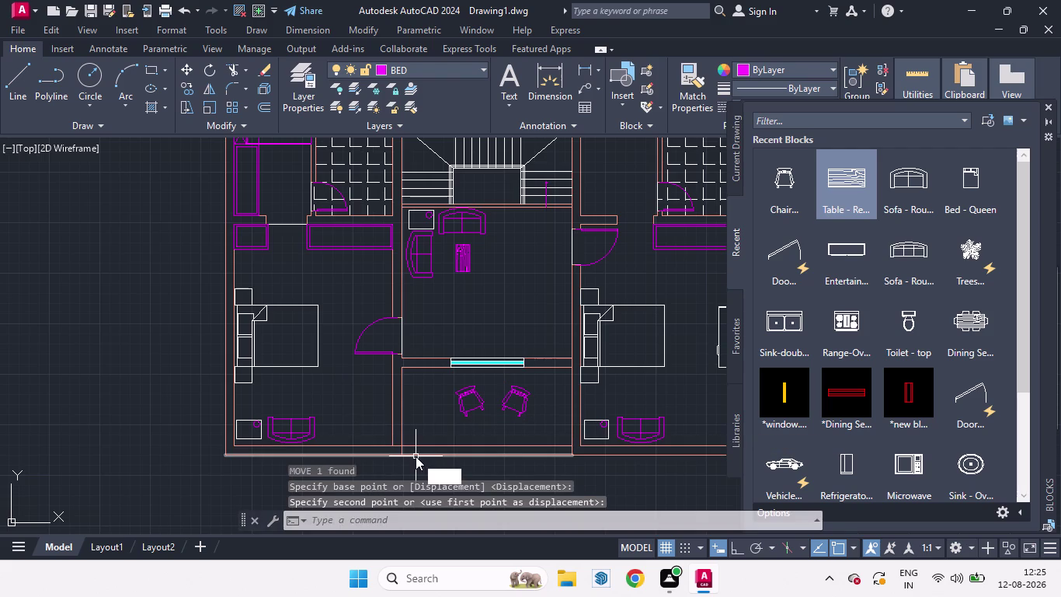
key(Return)
Close the Blocks palette, set linetype to ByLayer, and cancel the first circle attempt.
scroll(up, 3)
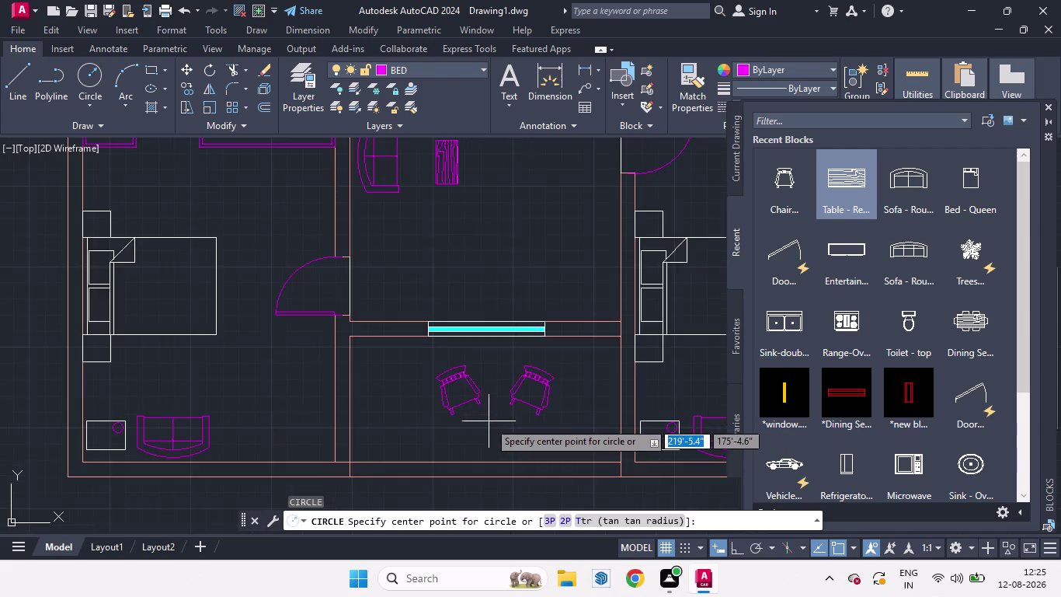
scroll(up, 3)
scroll(up, 3)
click(497, 425)
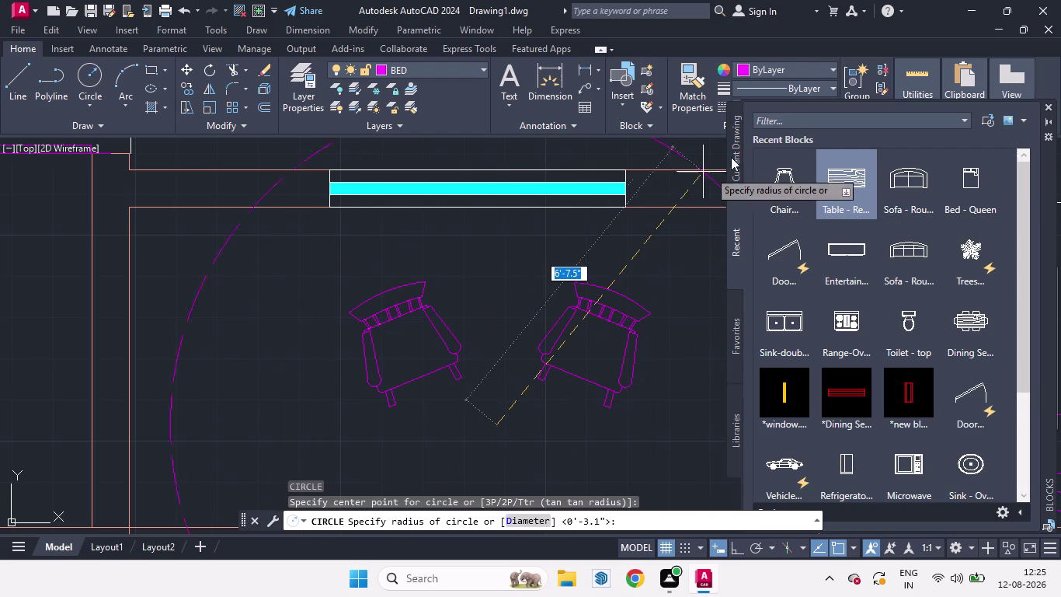
click(837, 86)
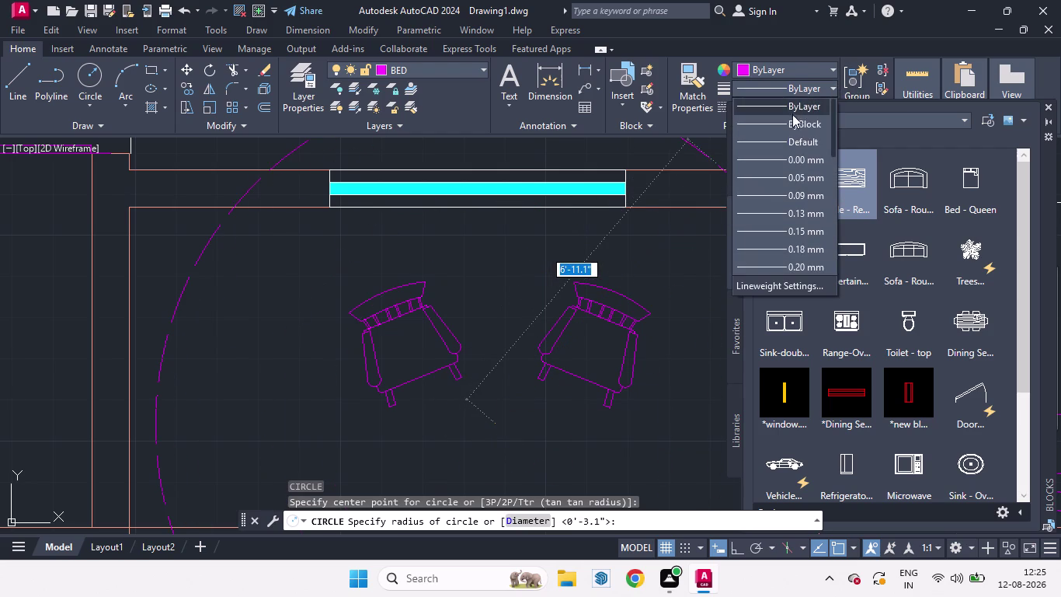
click(1048, 105)
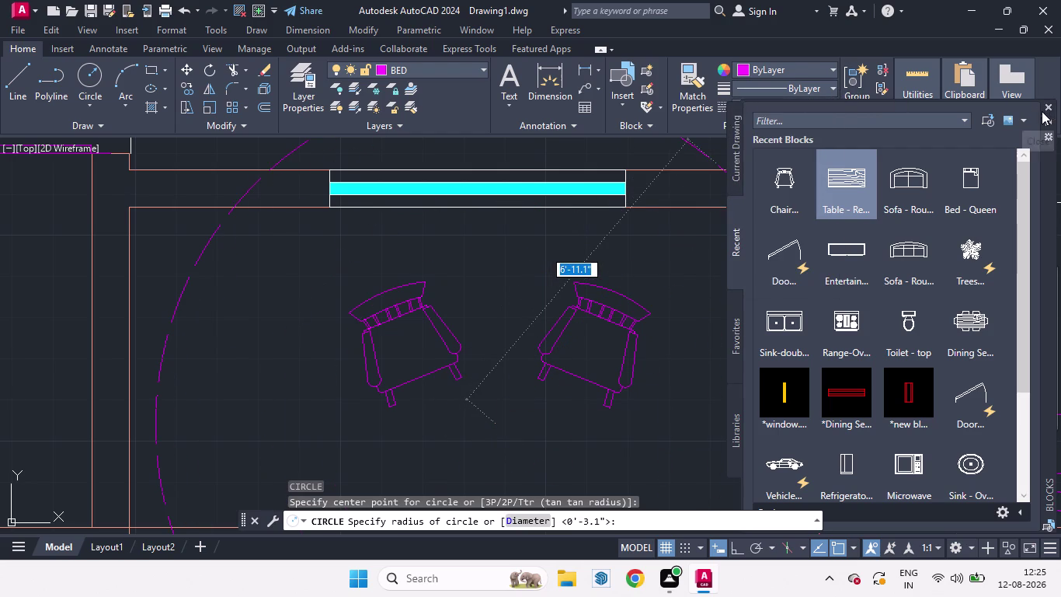
click(1049, 106)
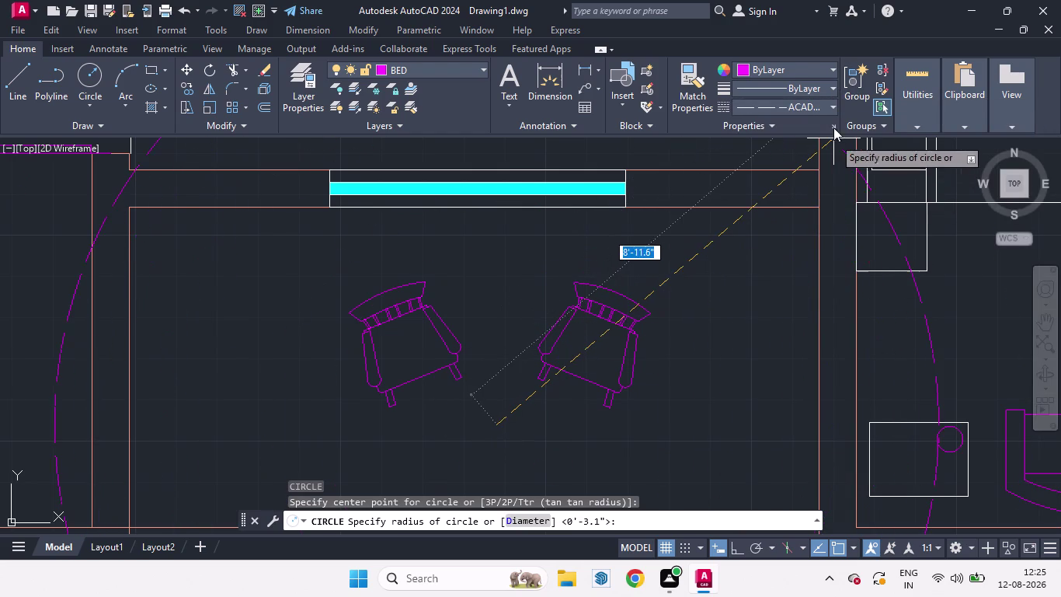
click(830, 109)
click(793, 121)
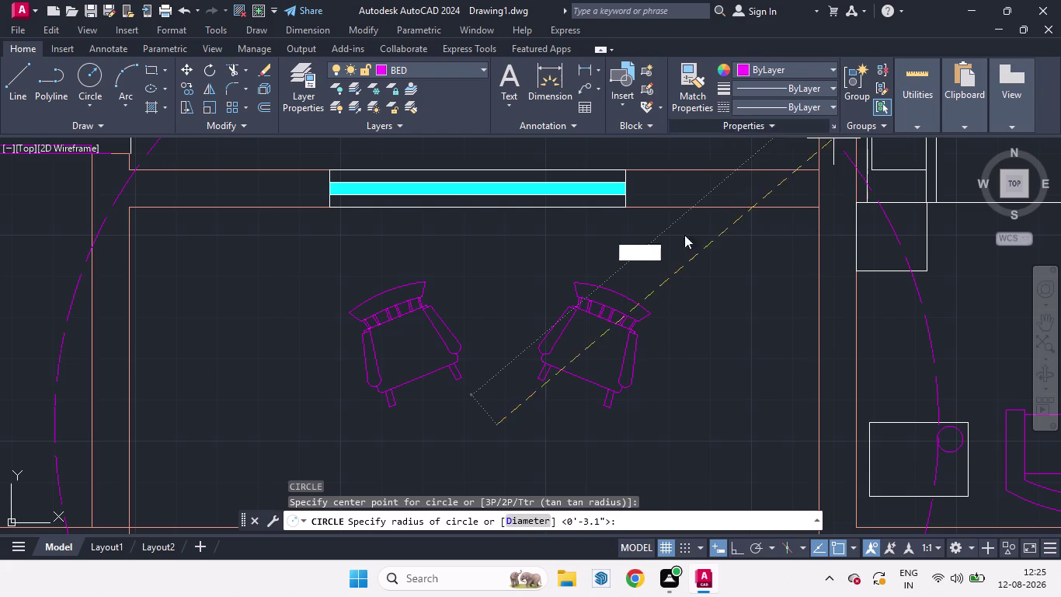
key(Escape)
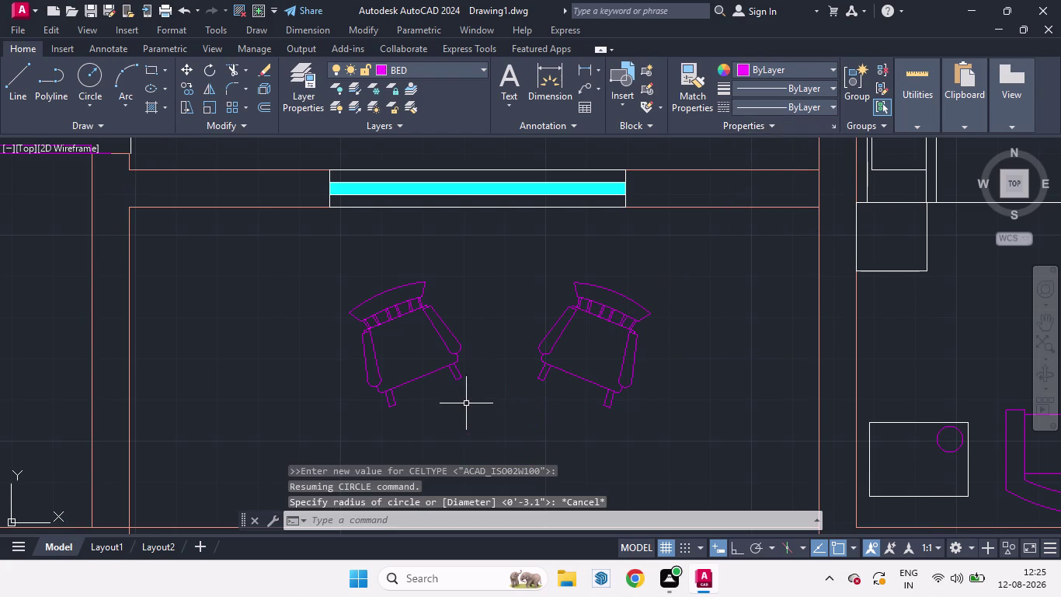
Draw a small round table circle centred just below the two armchairs.
key(c)
key(Return)
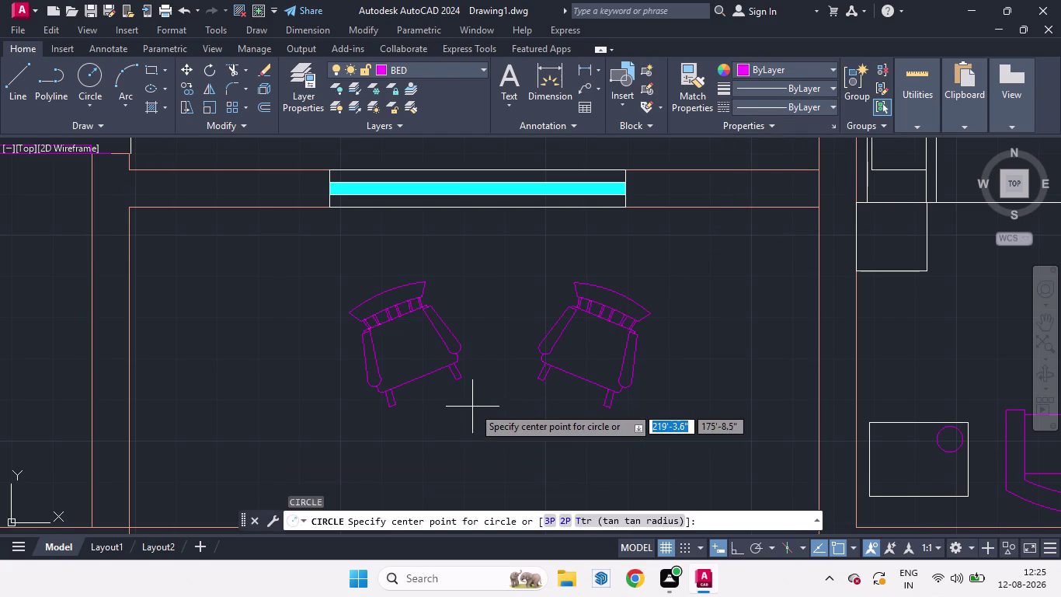
click(491, 439)
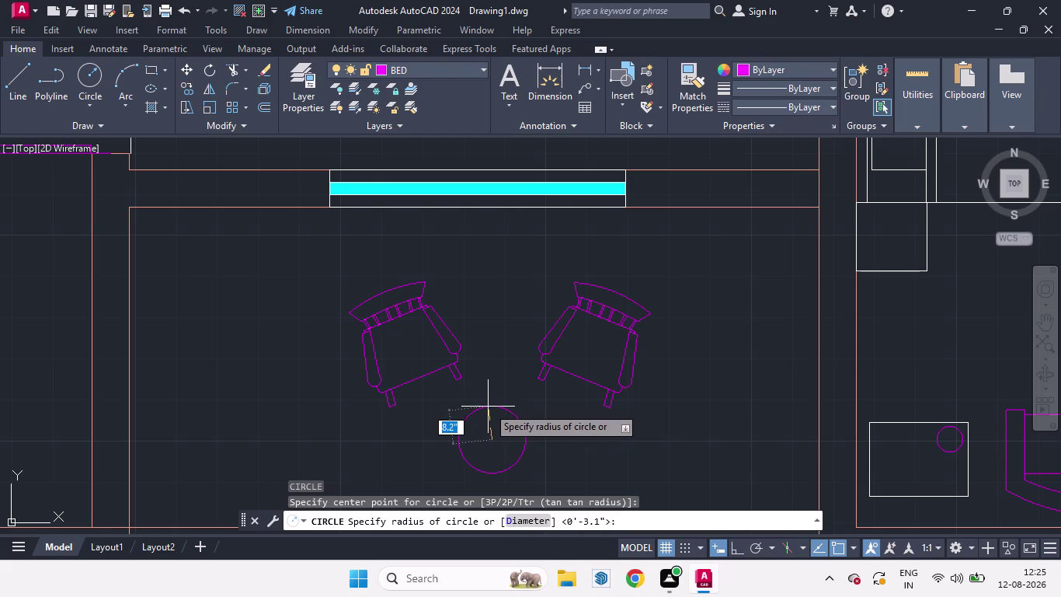
click(488, 407)
scroll(down, 3)
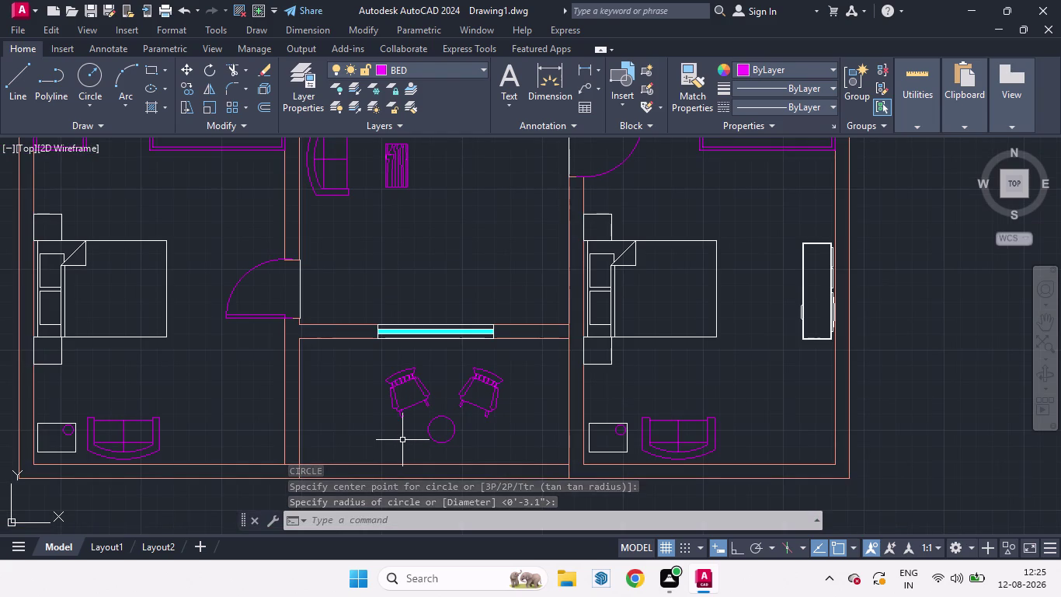
scroll(up, 3)
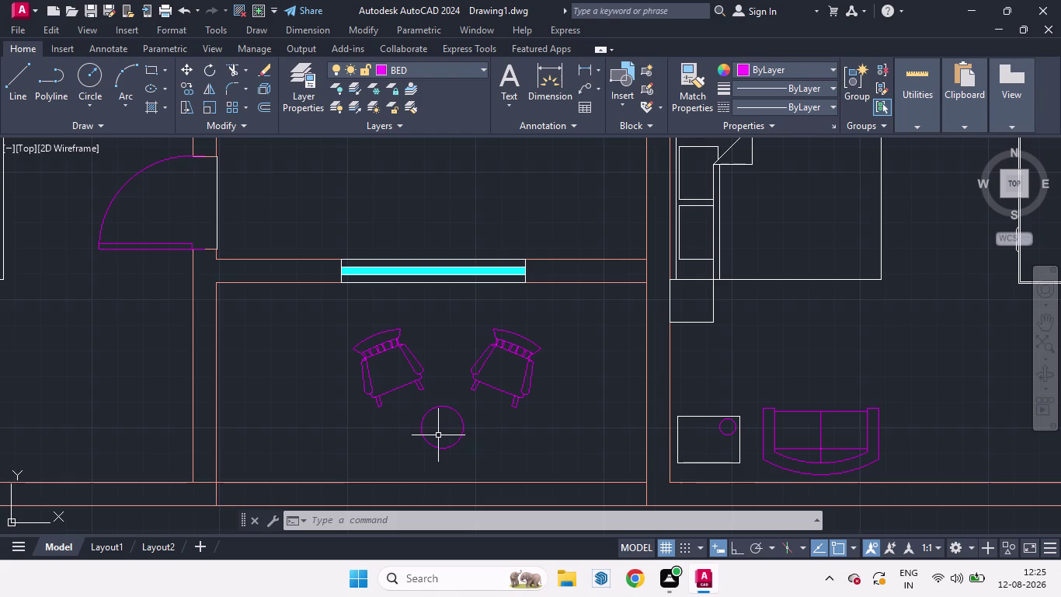
click(434, 409)
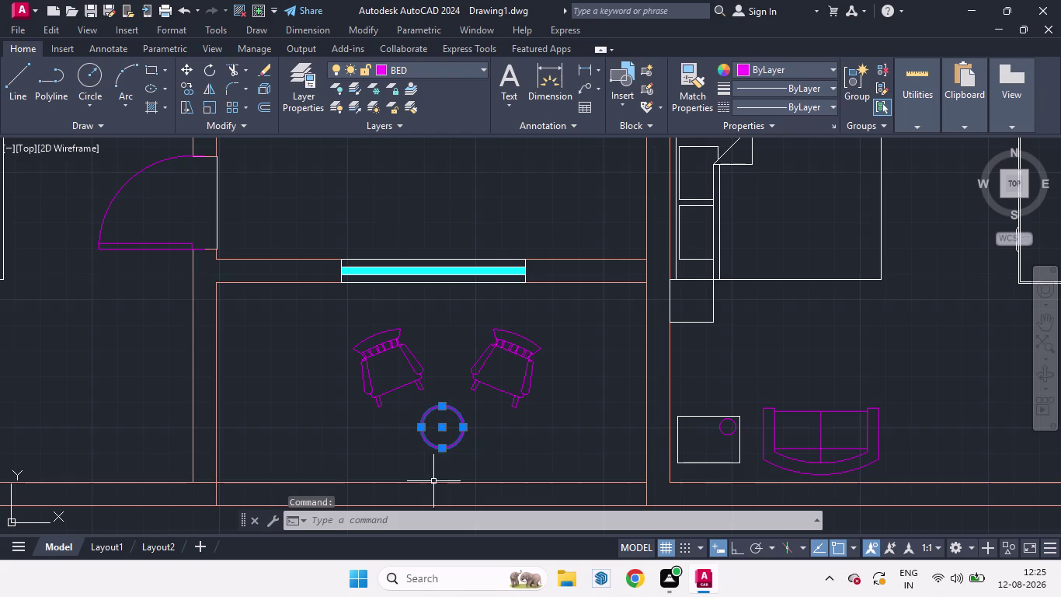
Attempt an offset by picking a two-point distance, then cancel it.
key(o)
key(Return)
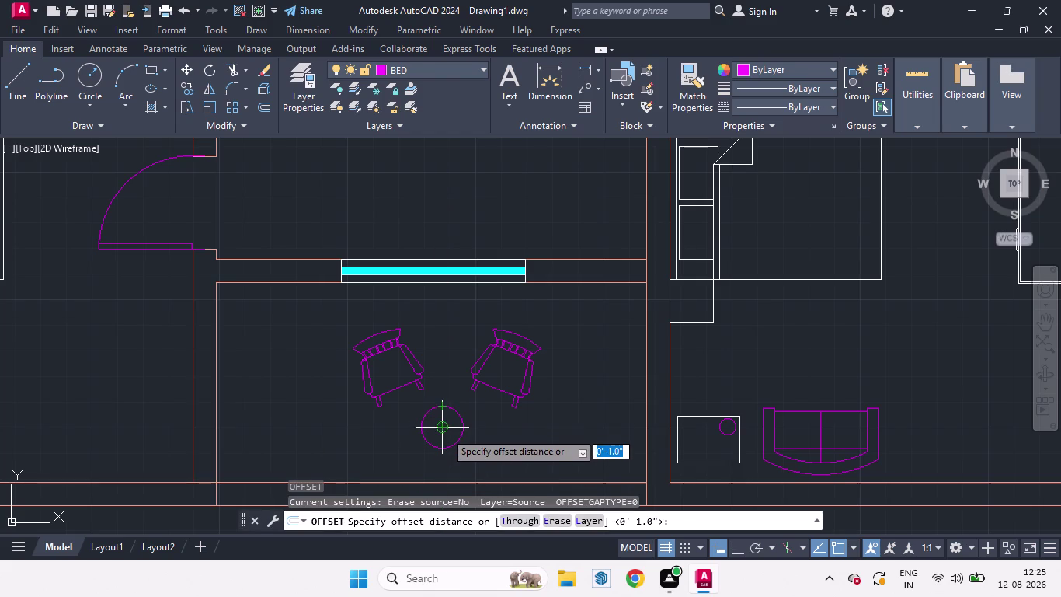
click(445, 431)
click(443, 405)
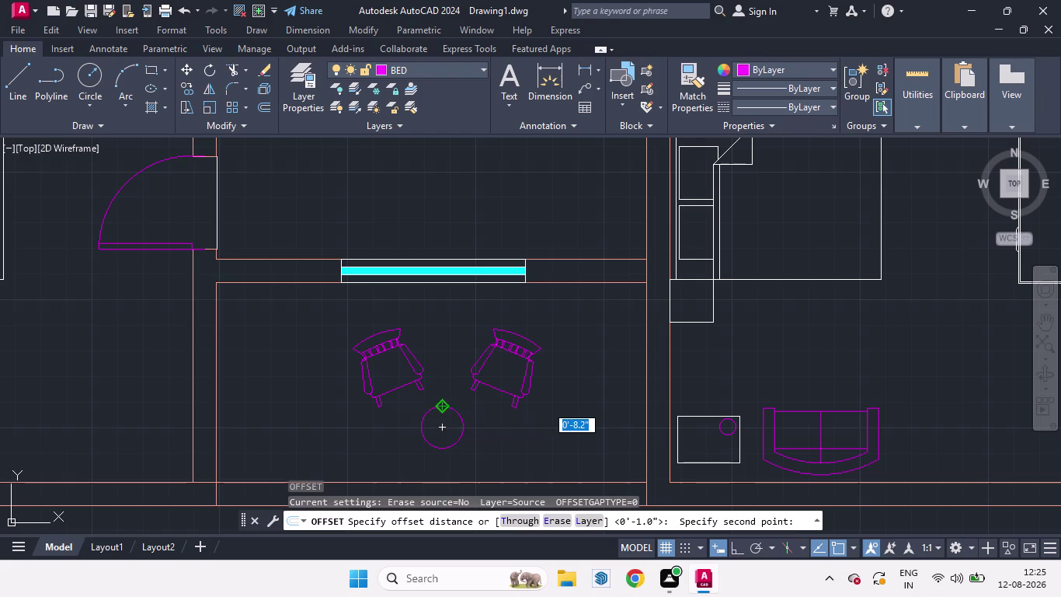
scroll(up, 3)
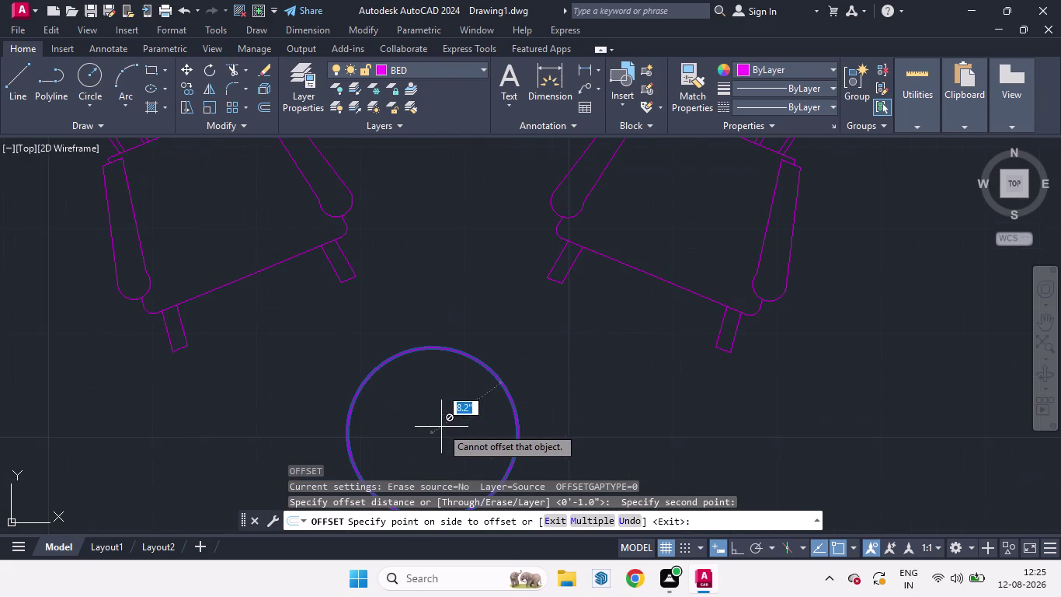
key(space)
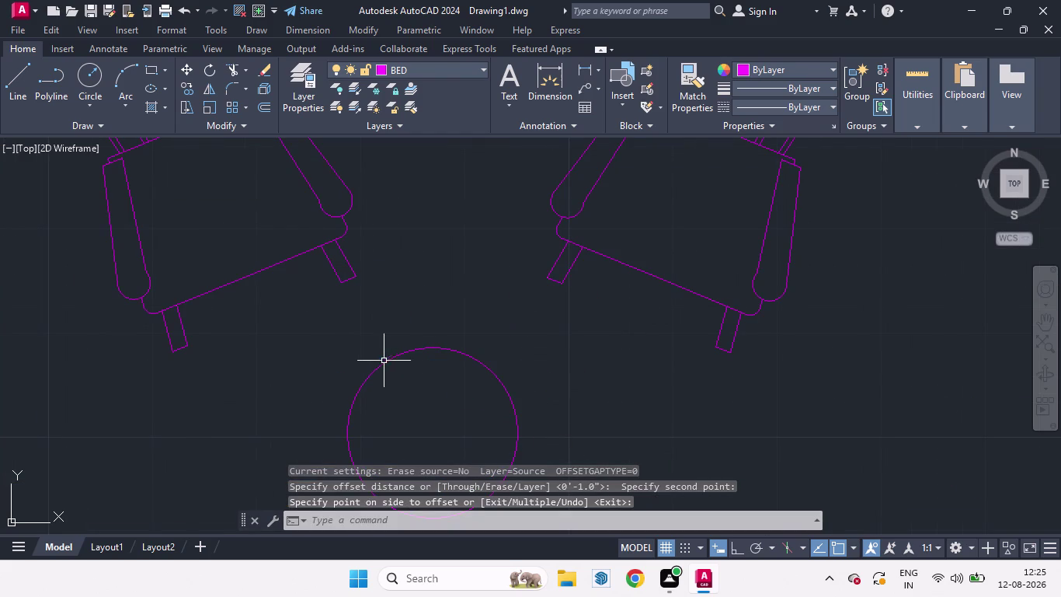
Offset the table circle inward by 1 to create a concentric inner ring.
key(o)
key(Return)
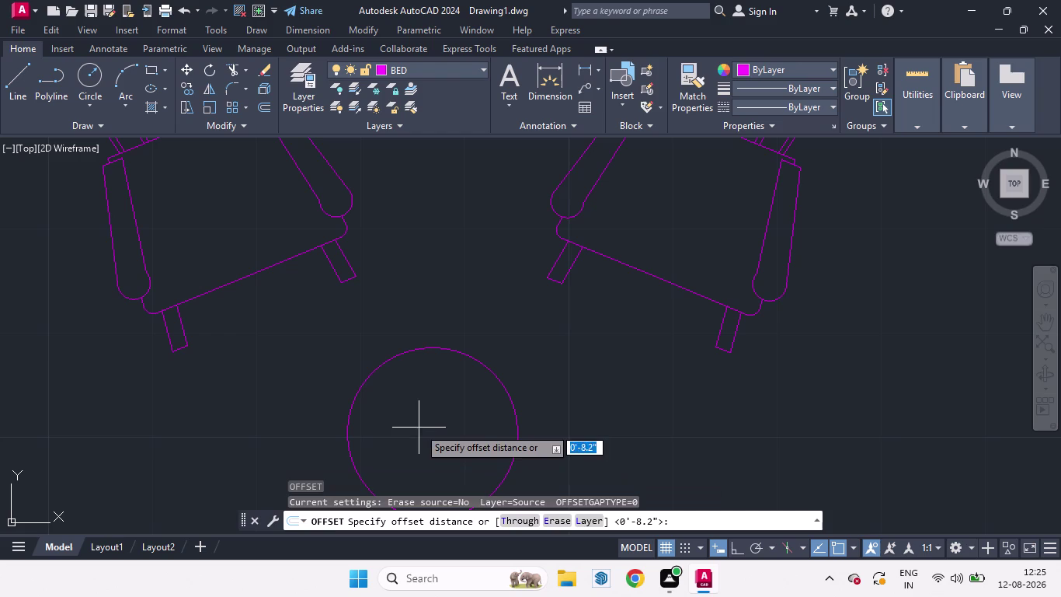
key(1)
key(Return)
drag(433, 348, 432, 371)
click(416, 407)
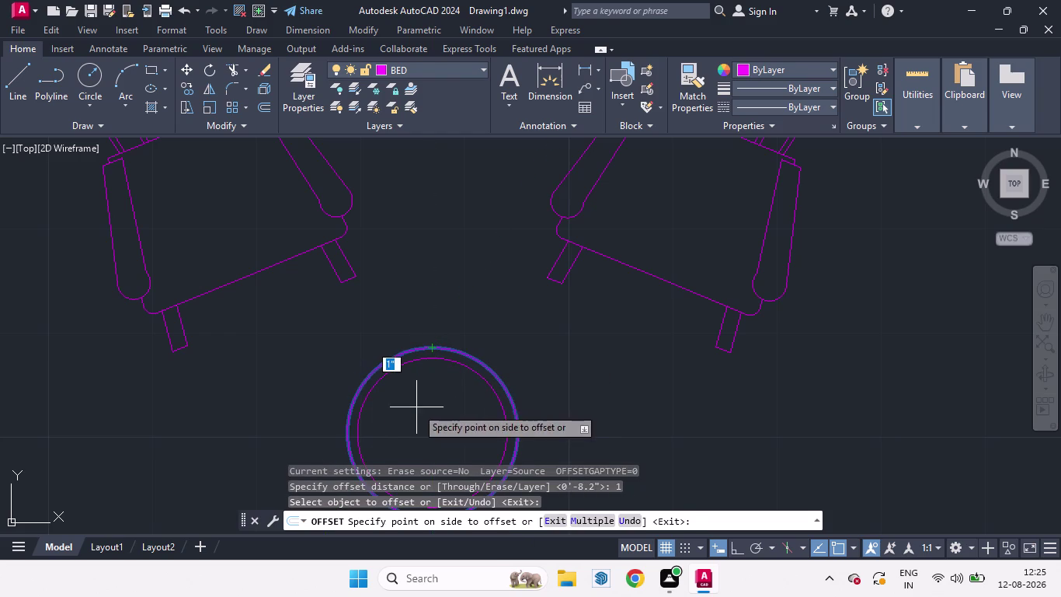
scroll(down, 3)
key(space)
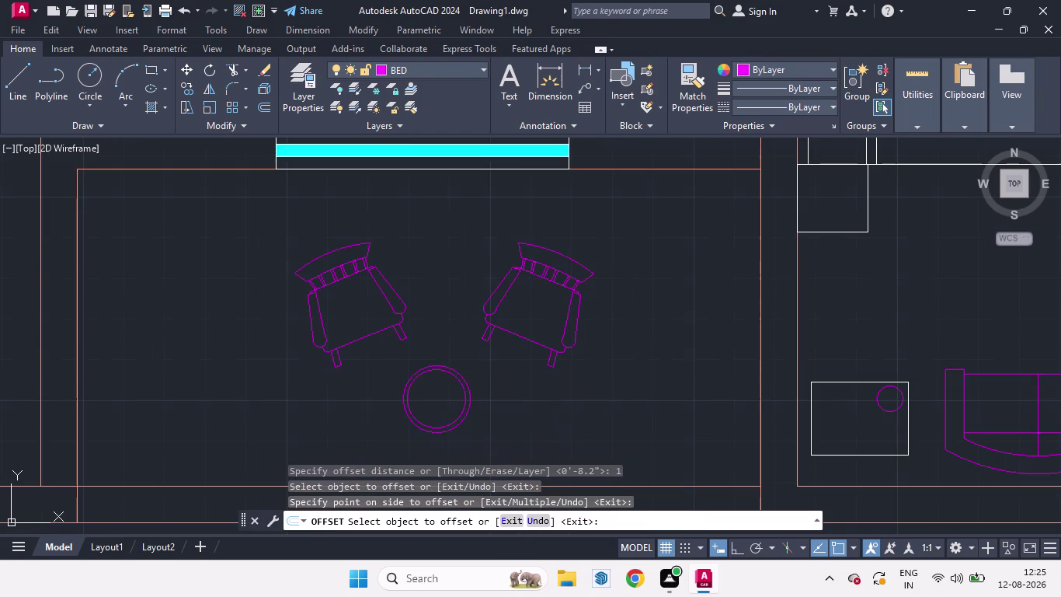
scroll(down, 3)
scroll(up, 3)
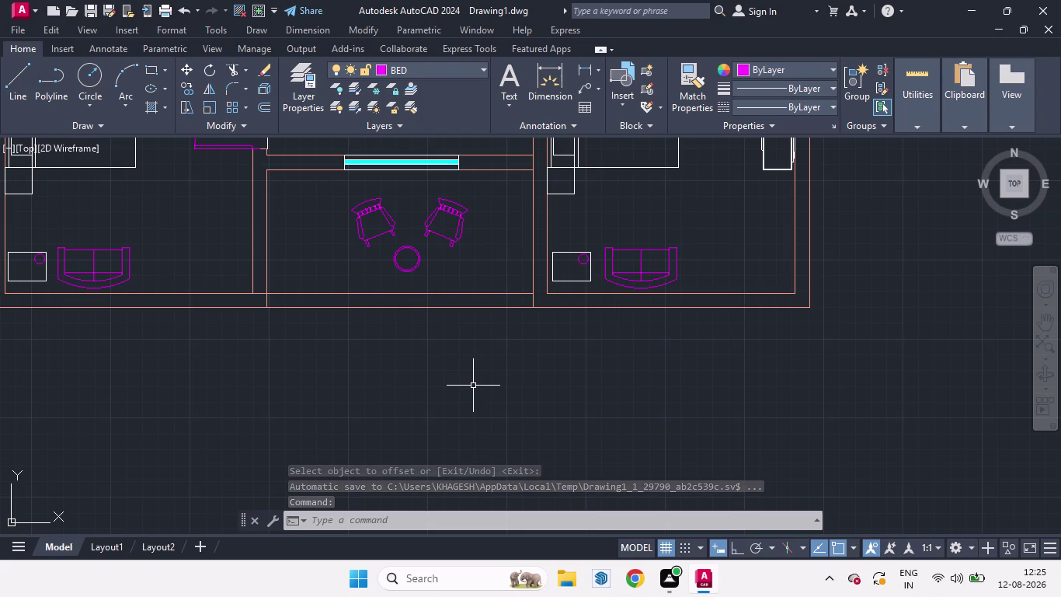
Window-select all four pieces of the cyan window in the wall above the armchairs.
scroll(down, 3)
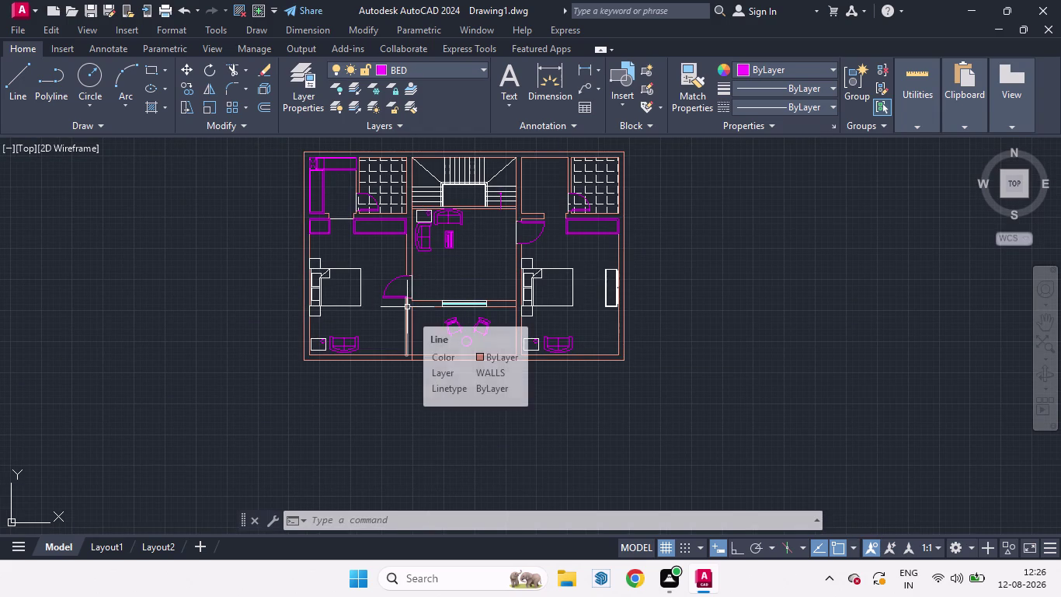
scroll(up, 3)
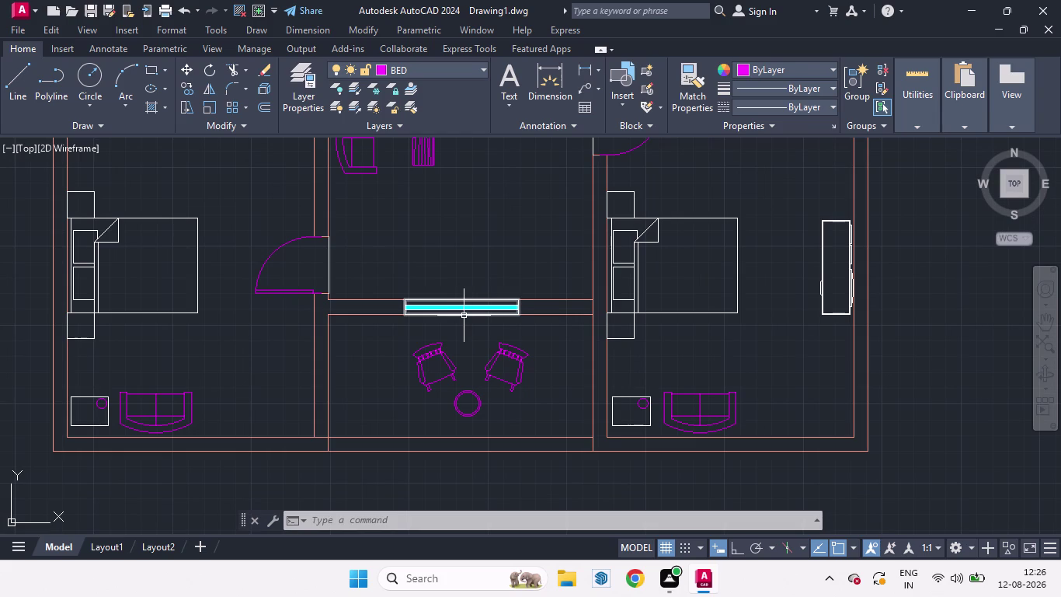
click(464, 316)
click(457, 309)
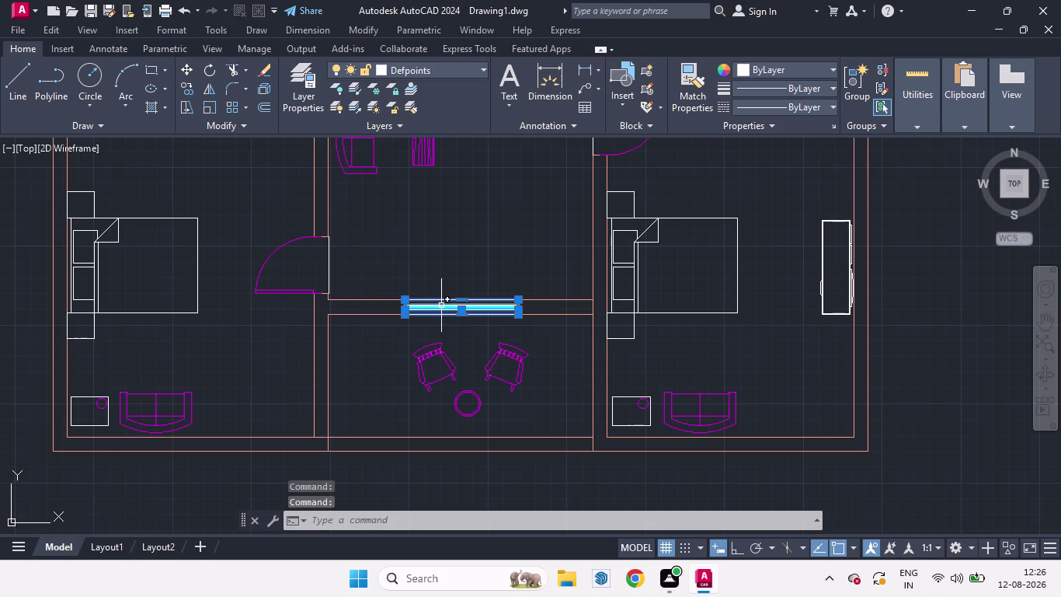
click(438, 305)
scroll(up, 3)
click(418, 306)
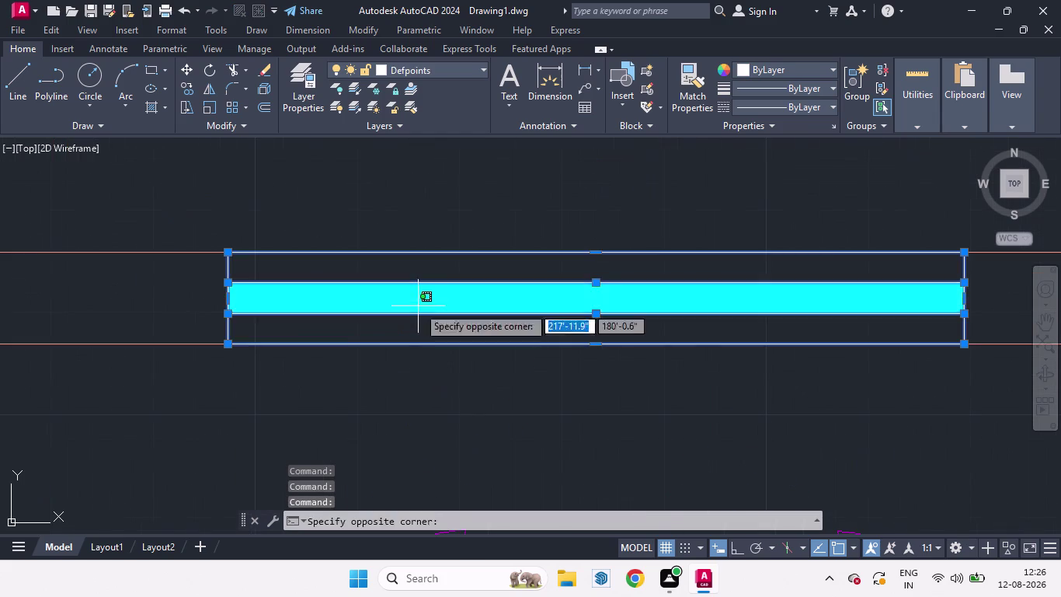
scroll(down, 3)
Copy the window with Ortho on, using its left end as base, placing a first copy.
text(C)
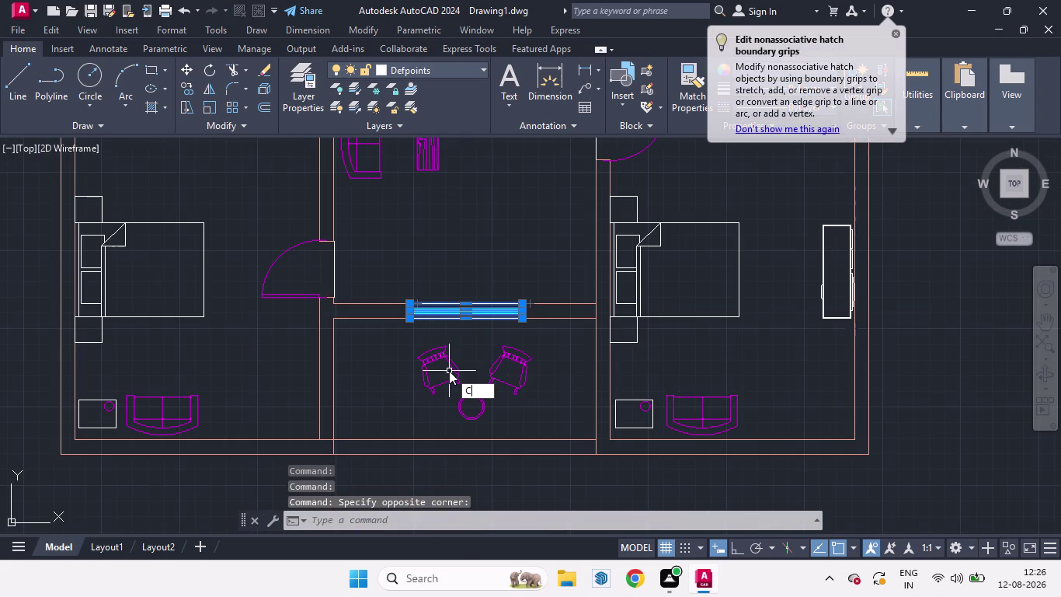
text(O)
key(Return)
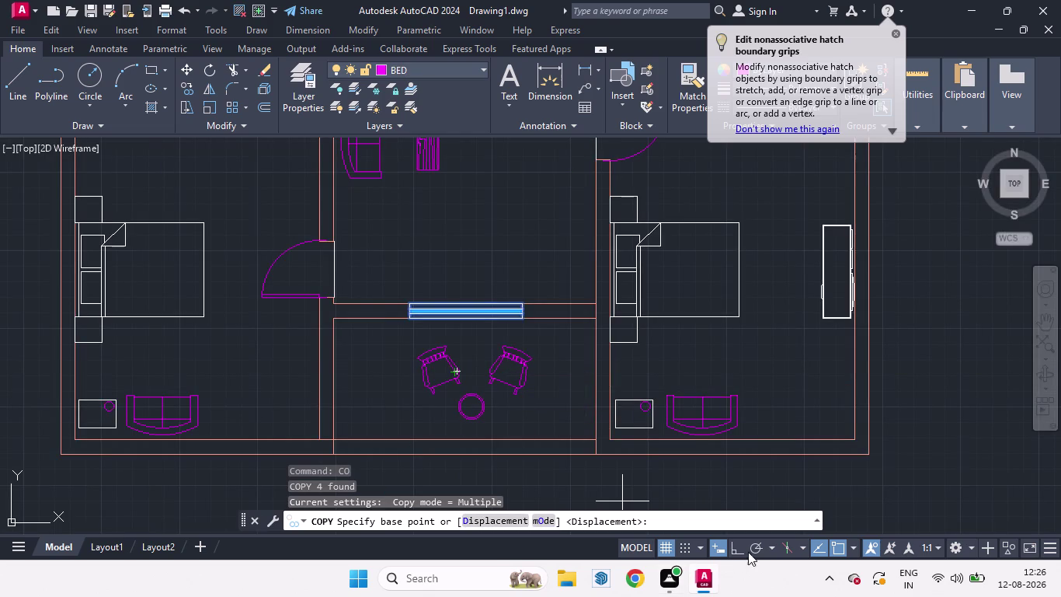
click(738, 549)
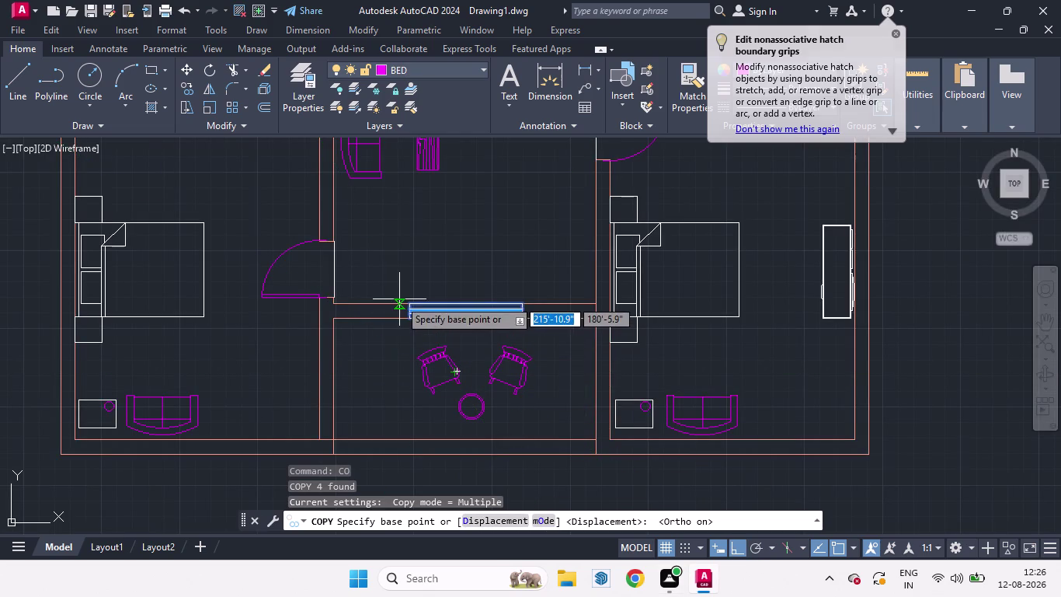
click(407, 305)
scroll(down, 3)
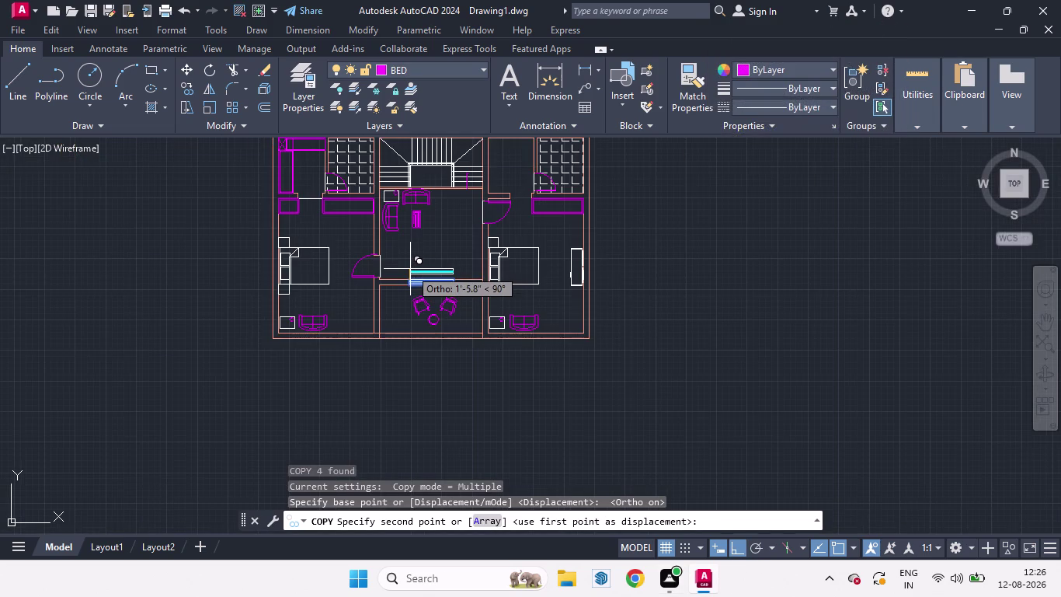
scroll(down, 3)
scroll(up, 3)
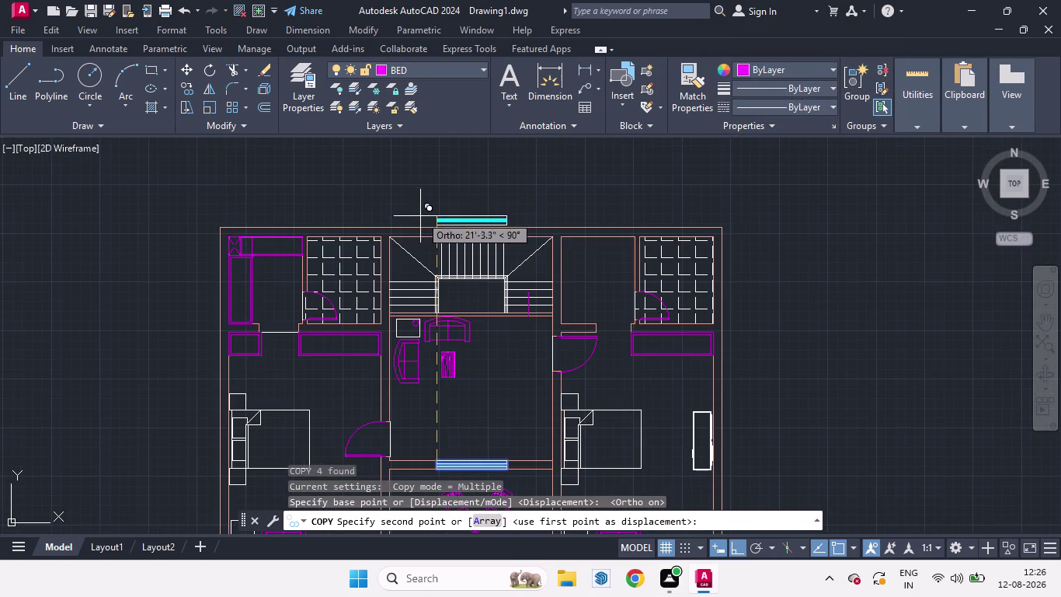
scroll(up, 3)
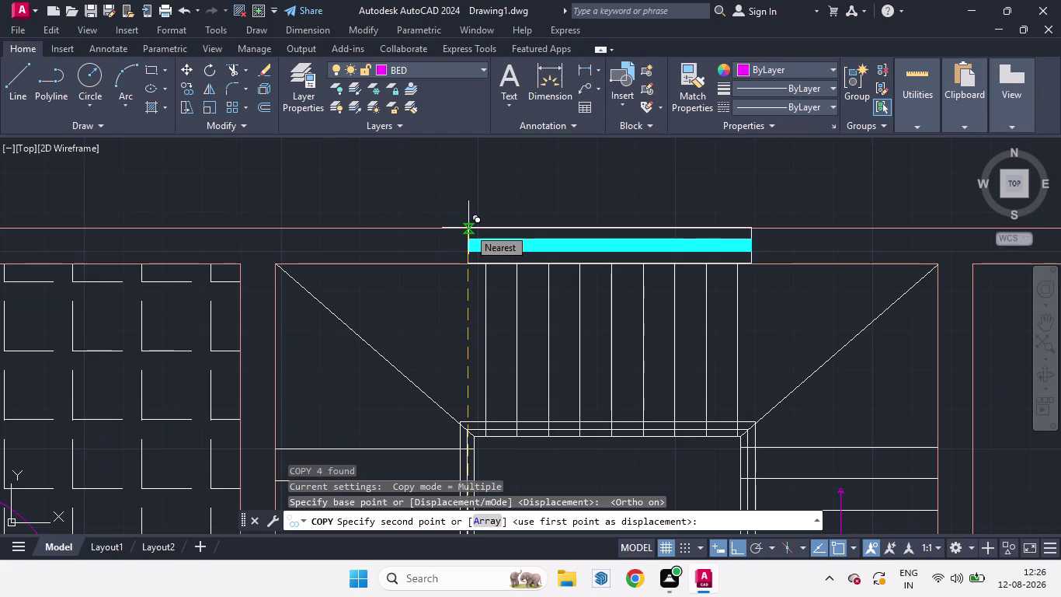
scroll(up, 3)
scroll(down, 3)
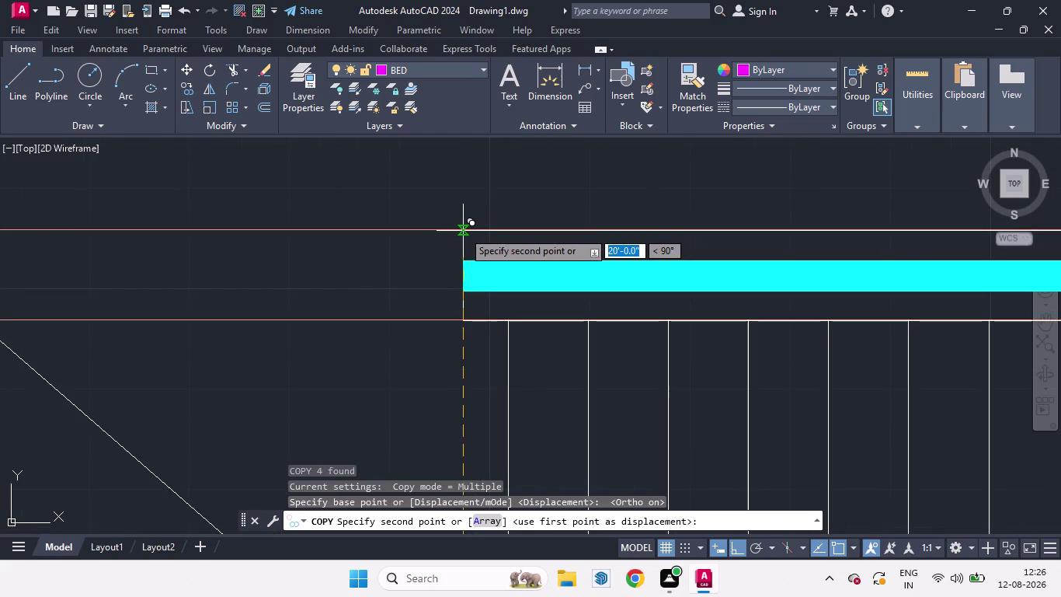
scroll(up, 3)
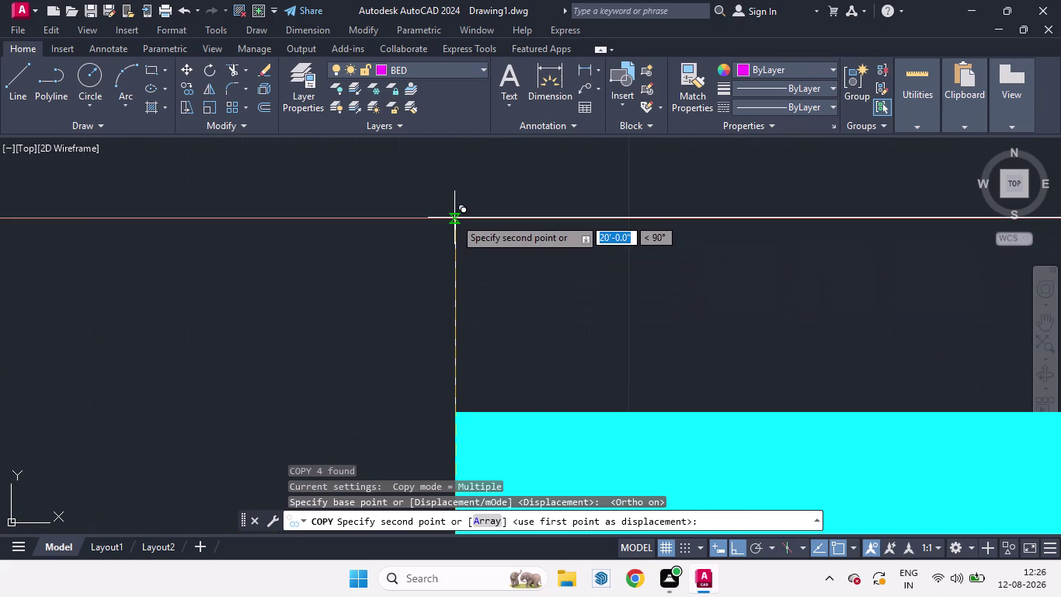
click(455, 218)
Place another window copy at the bottom wall's midpoint, then select it.
scroll(down, 3)
scroll(up, 3)
scroll(down, 3)
scroll(down, 3)
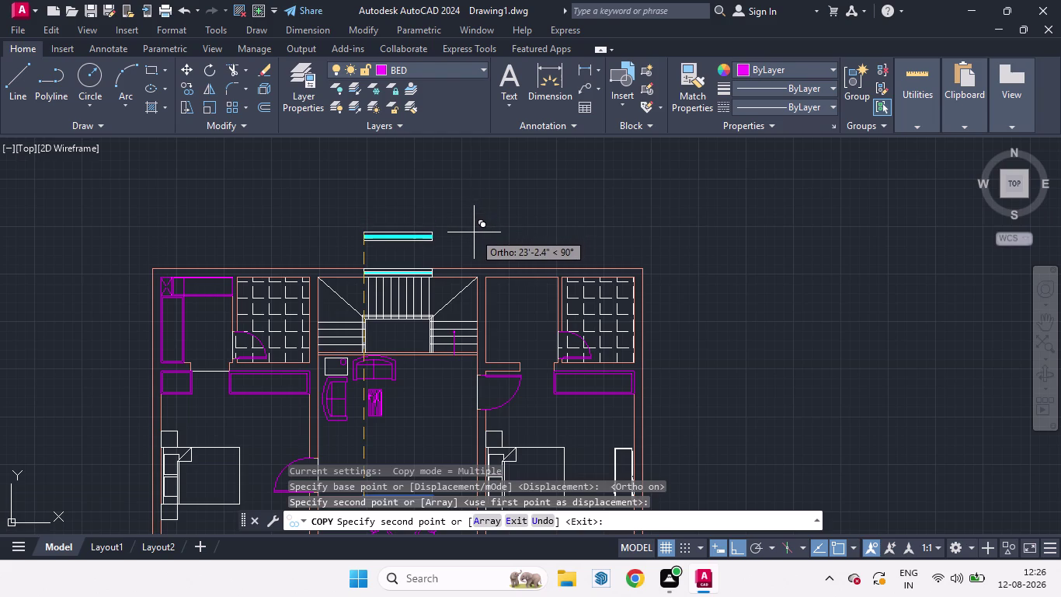
scroll(down, 3)
scroll(down, 3)
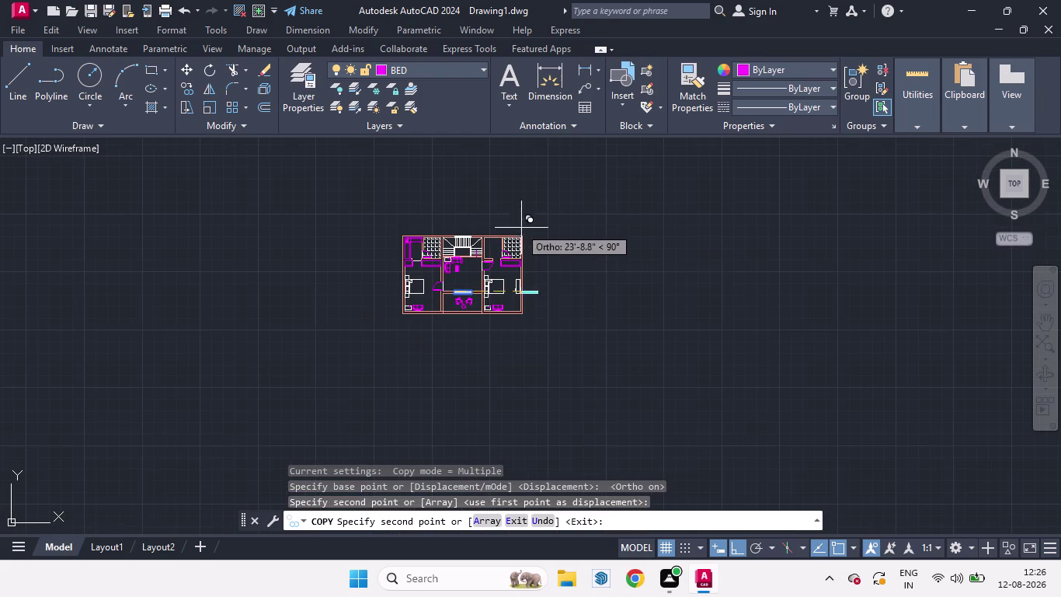
scroll(up, 3)
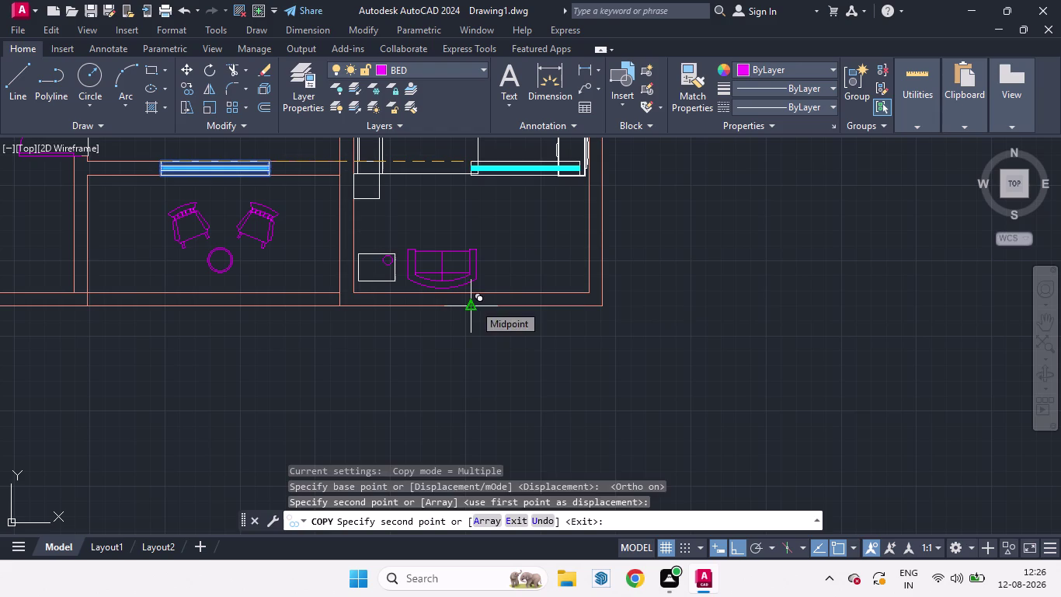
click(474, 304)
key(space)
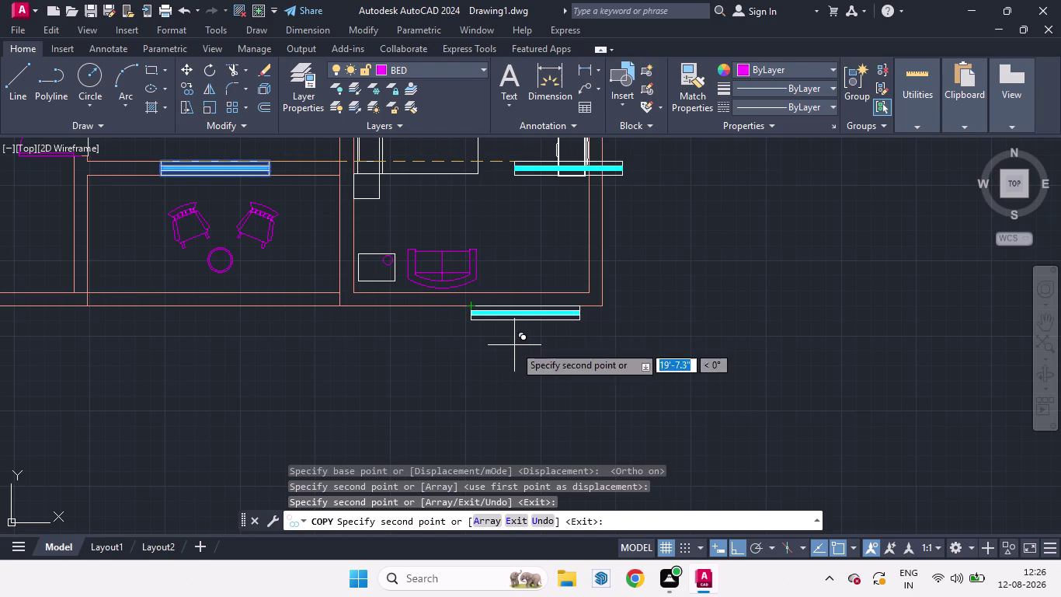
scroll(down, 3)
scroll(up, 3)
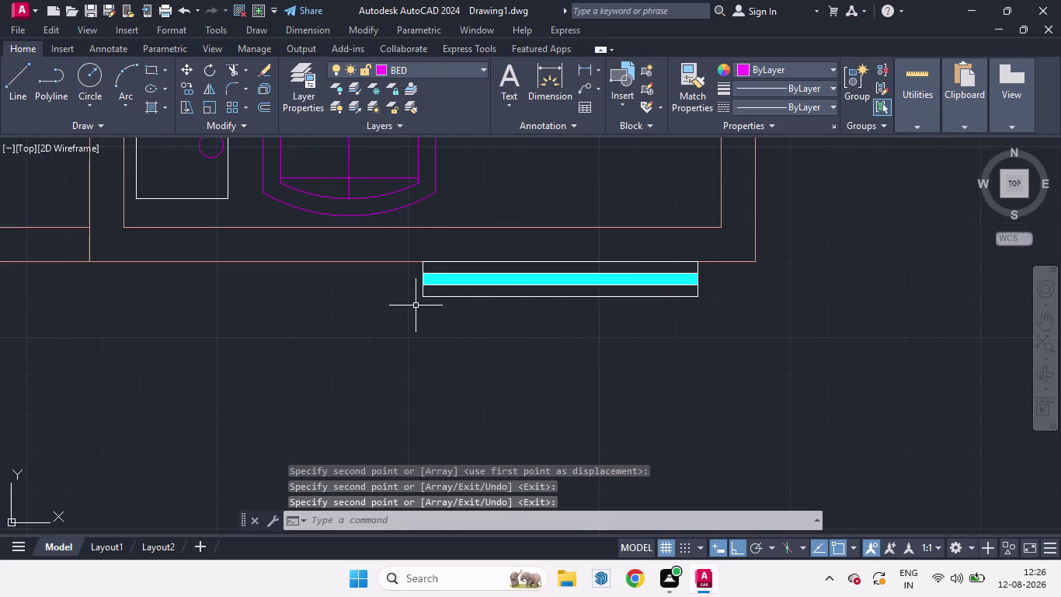
drag(462, 323, 437, 307)
Move the selected window copy up onto the bottom wall line of the room.
click(405, 269)
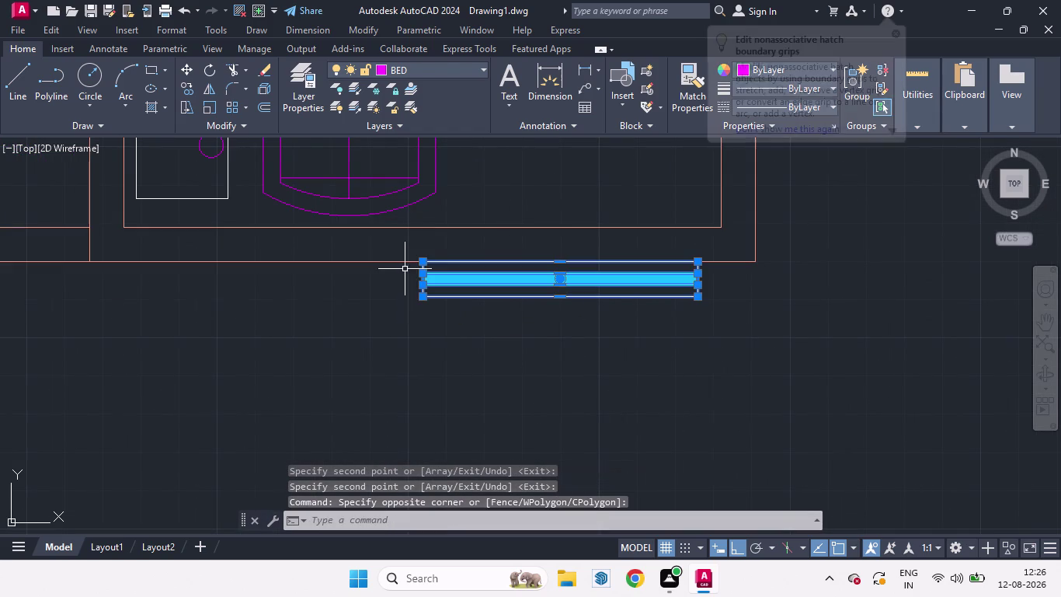
key(m)
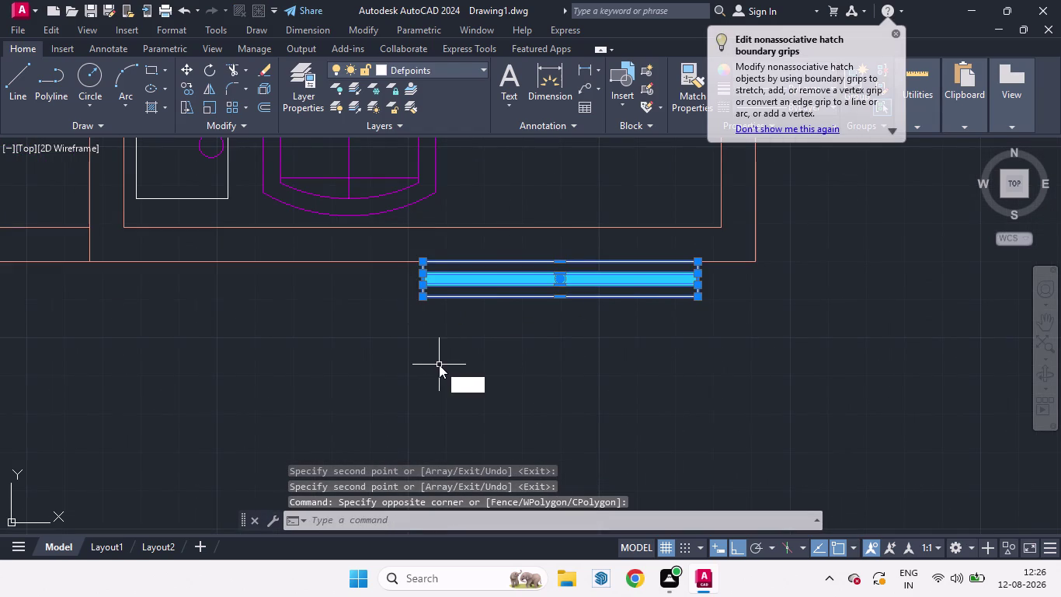
key(Return)
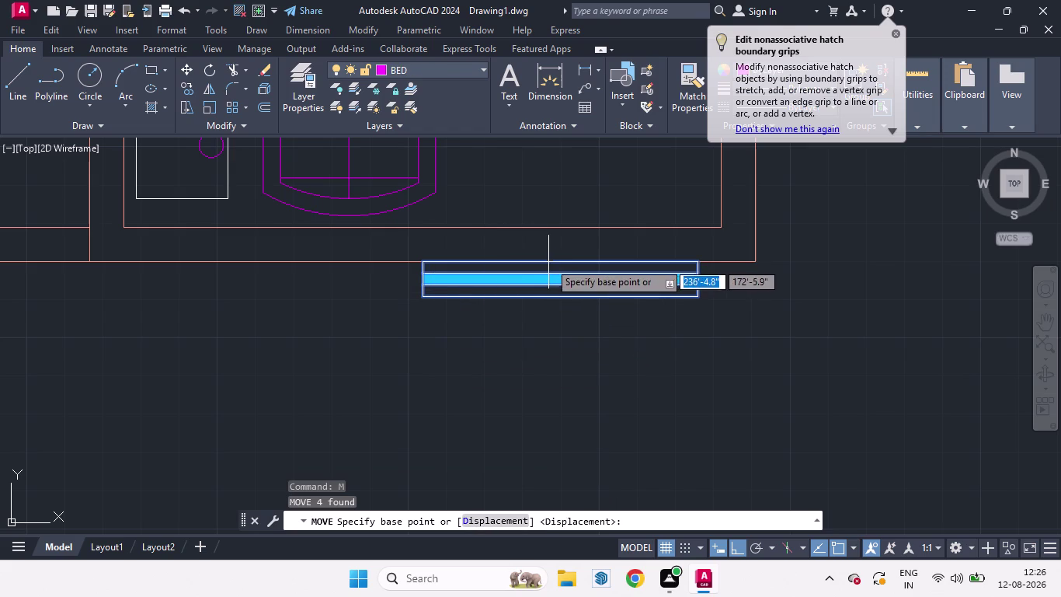
click(565, 263)
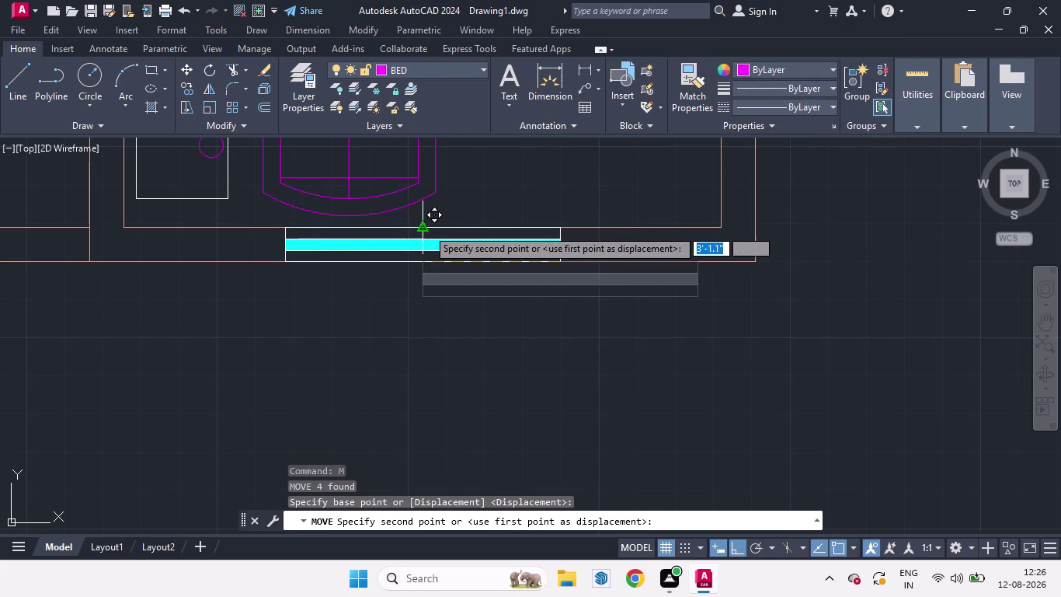
click(427, 228)
scroll(down, 3)
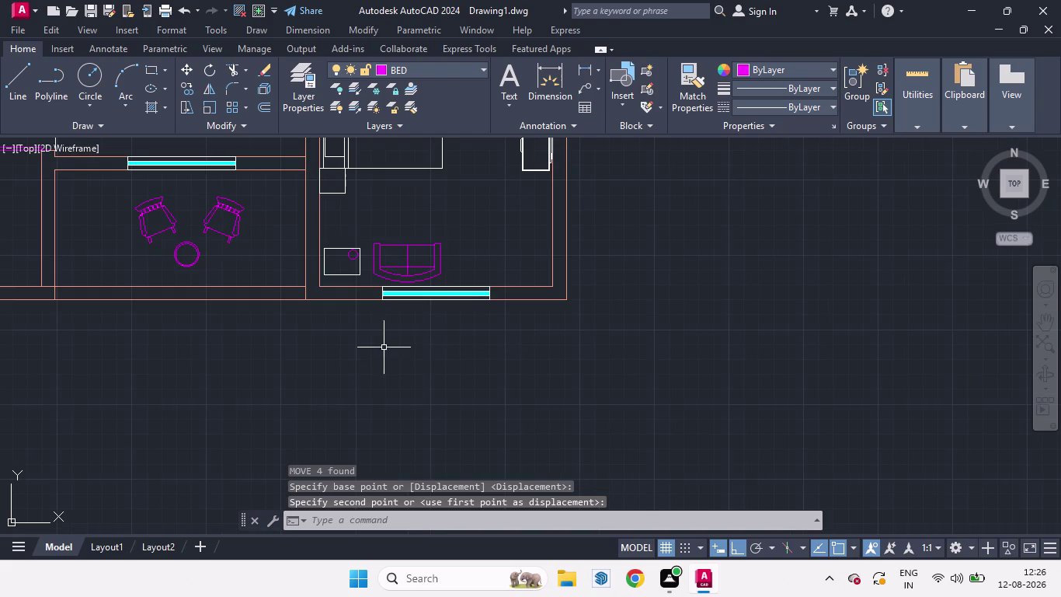
scroll(up, 3)
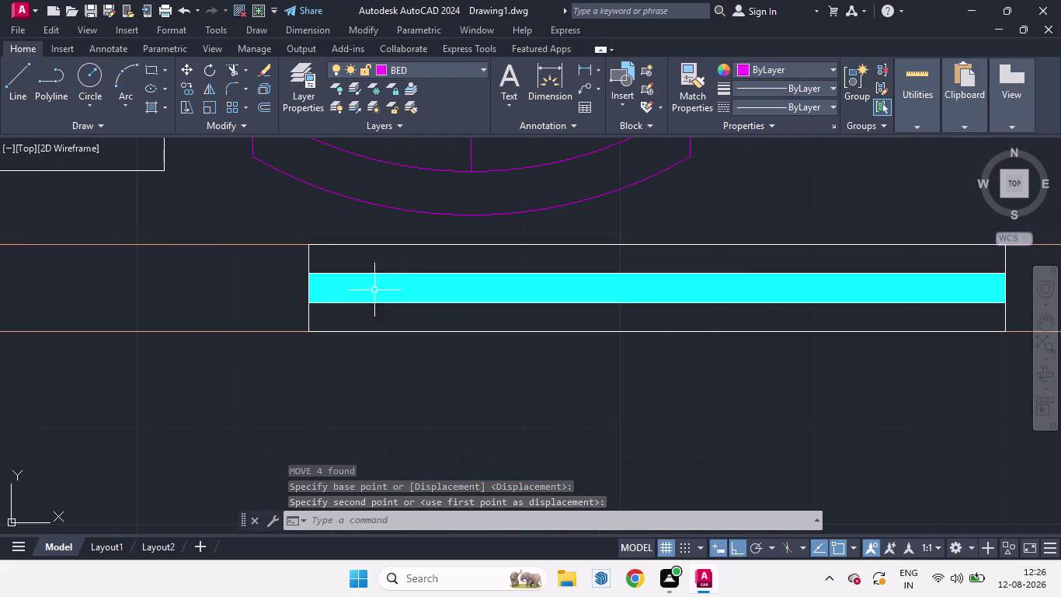
click(309, 264)
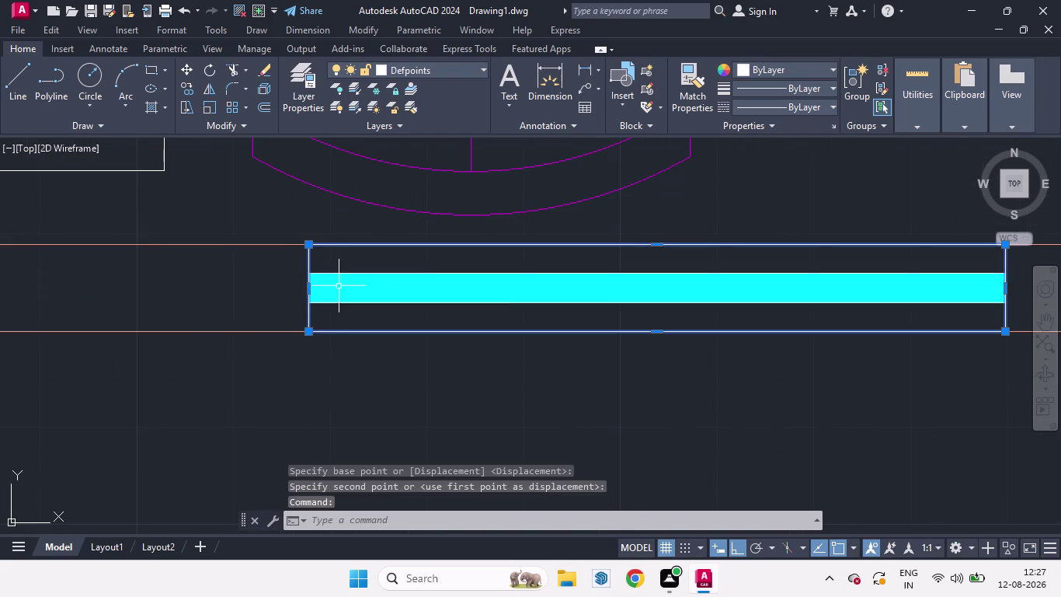
click(339, 287)
click(338, 273)
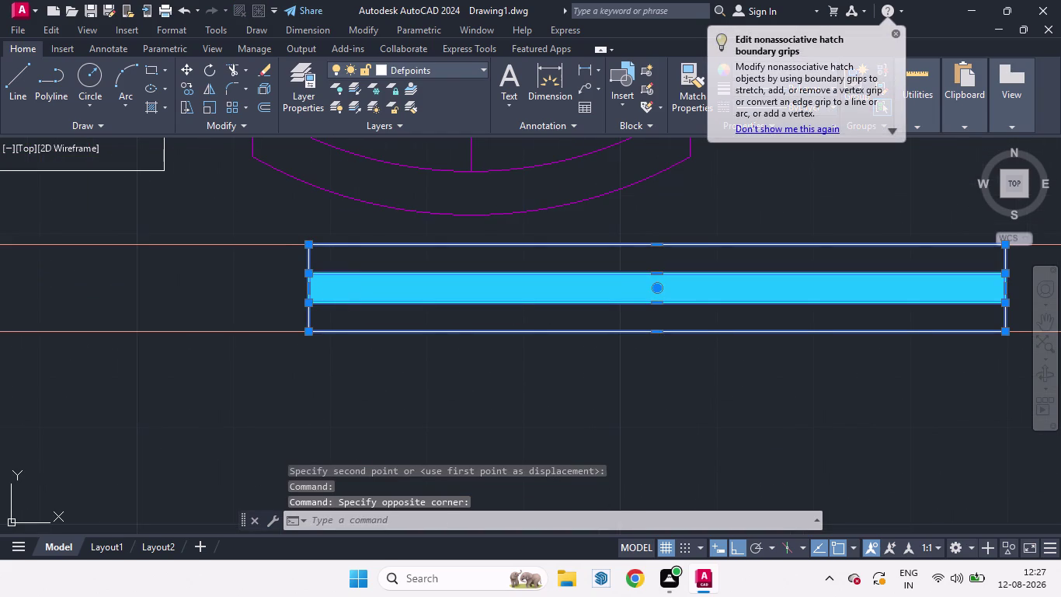
click(350, 301)
click(377, 290)
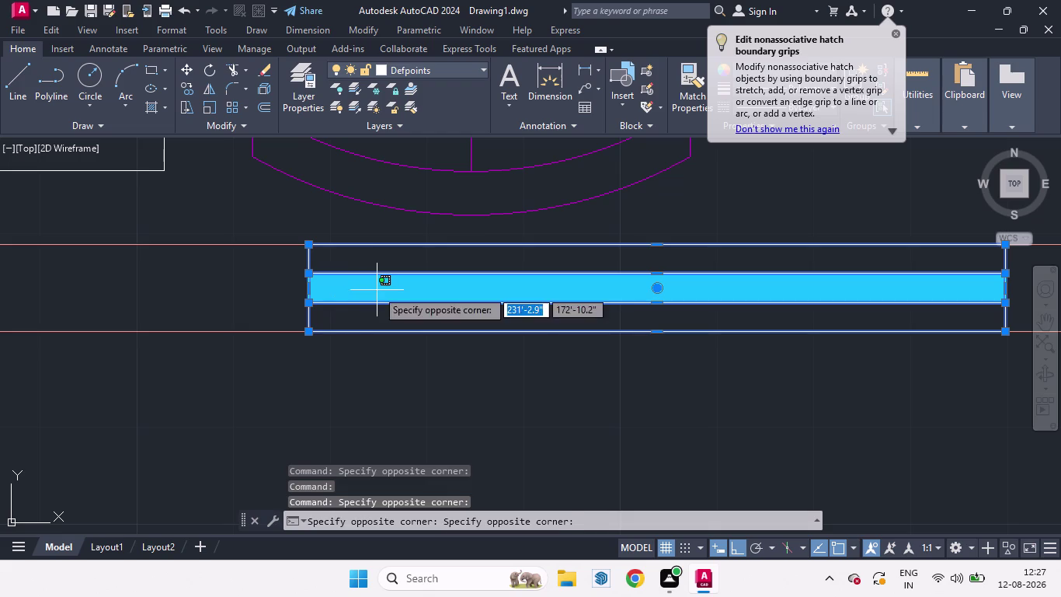
scroll(down, 3)
key(space)
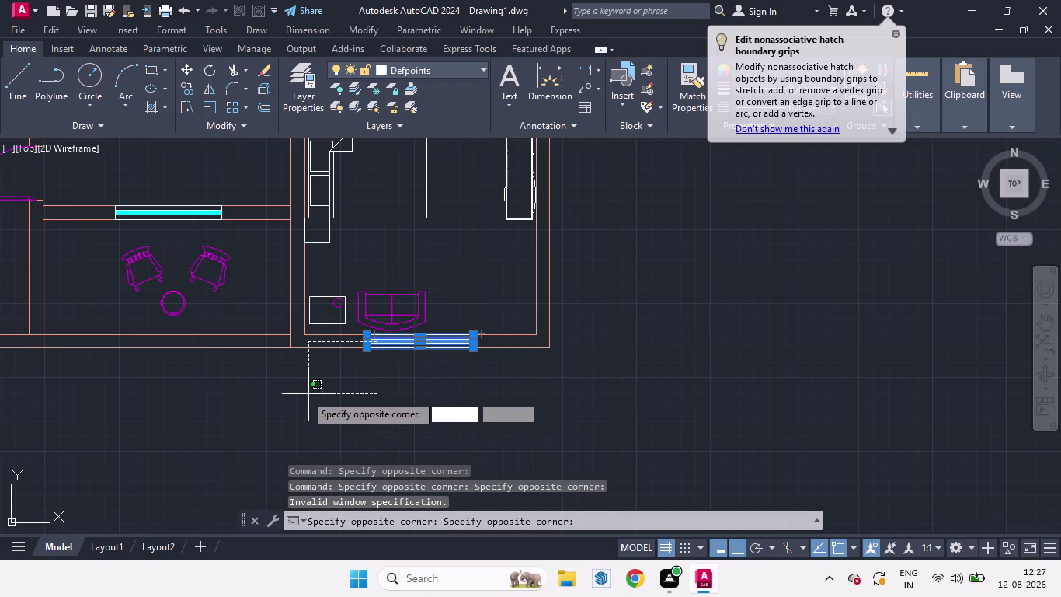
key(Escape)
key(c)
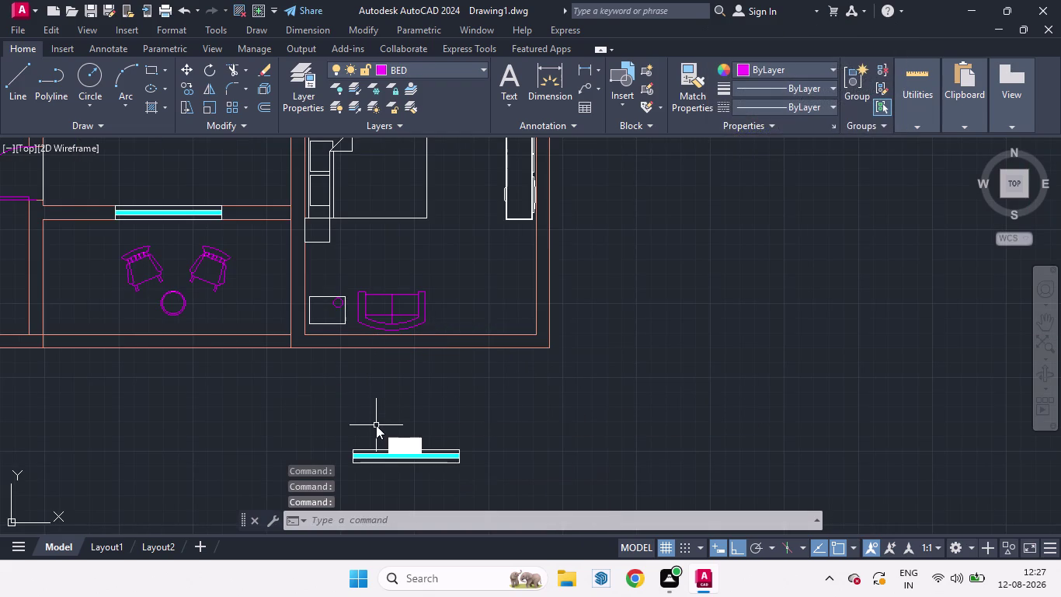
key(Escape)
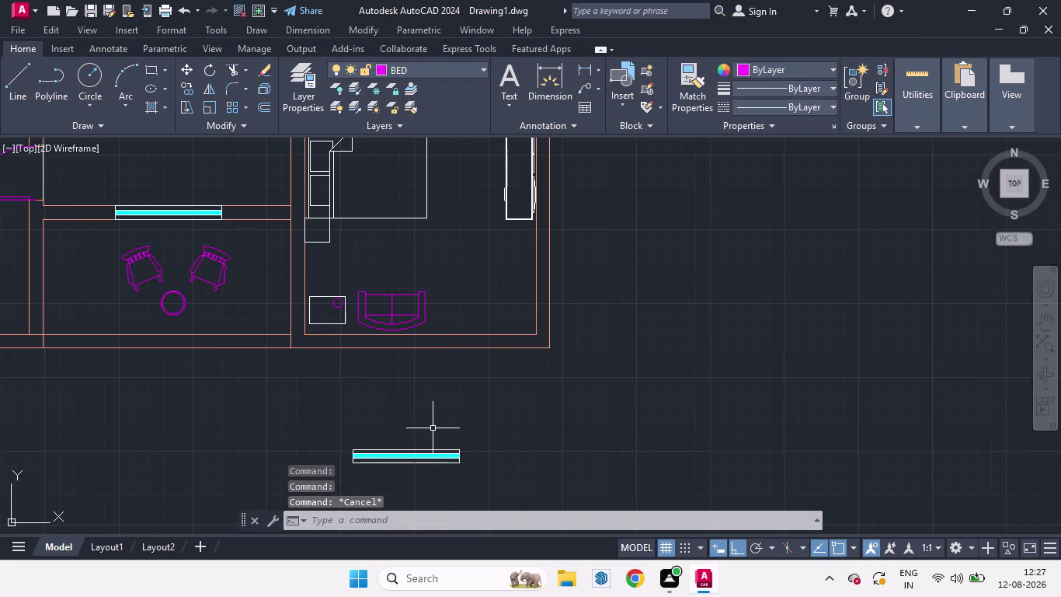
key(ctrl+z)
scroll(up, 3)
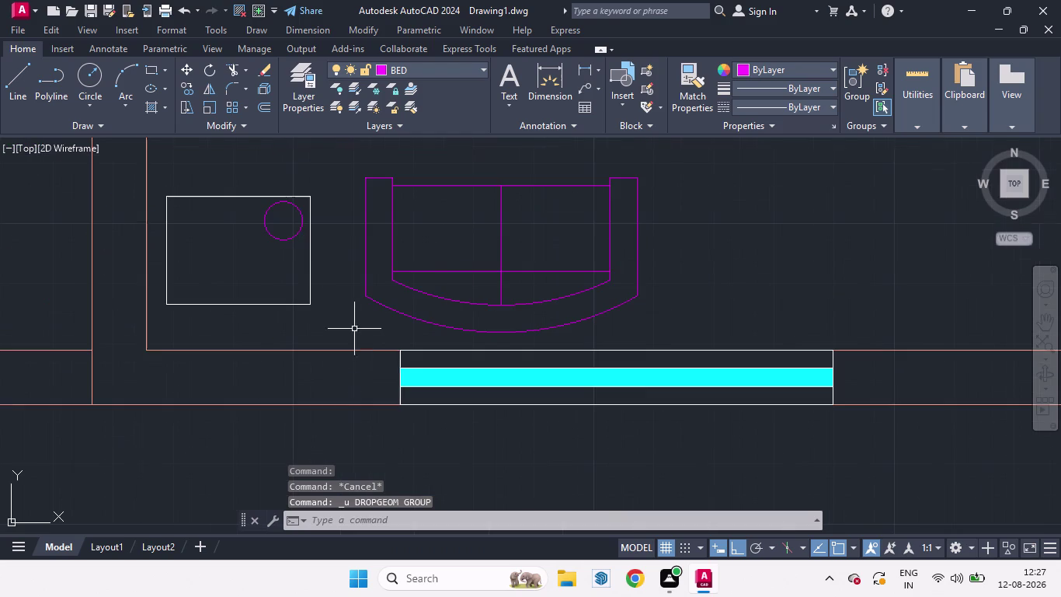
click(401, 362)
click(415, 372)
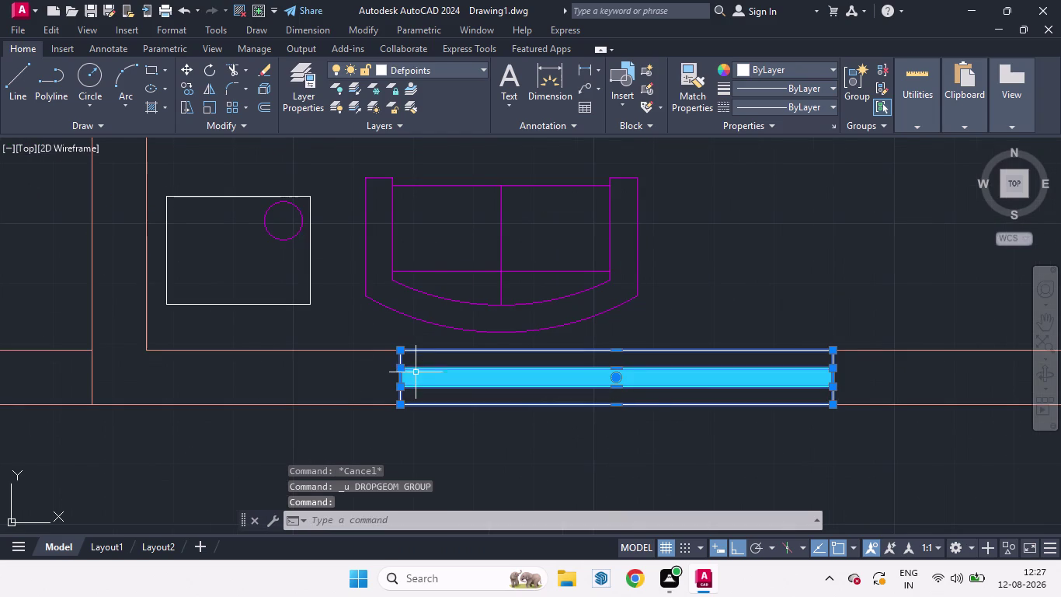
key(c)
key(o)
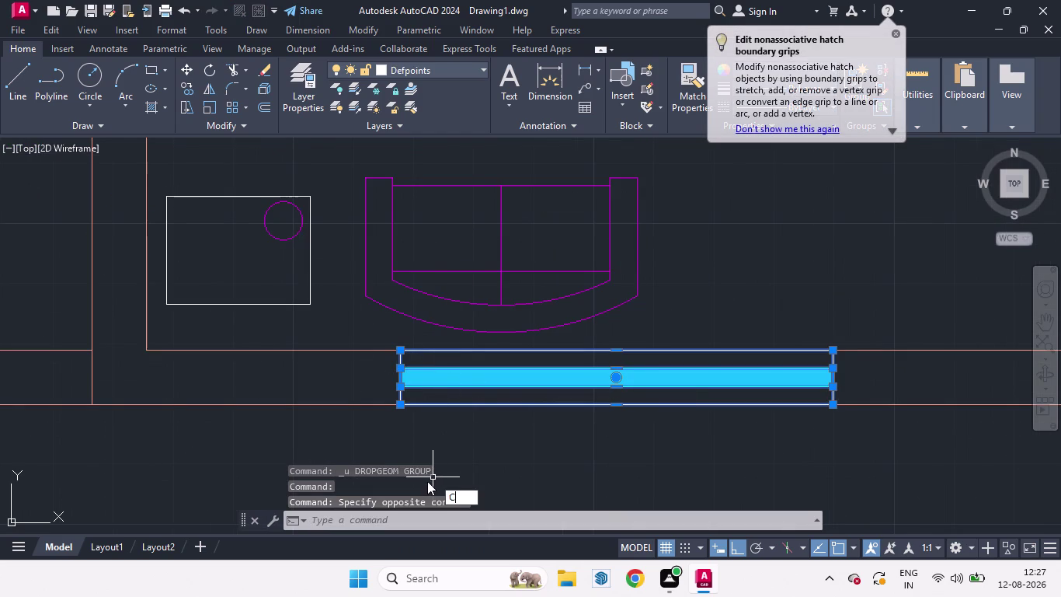
key(Return)
click(397, 405)
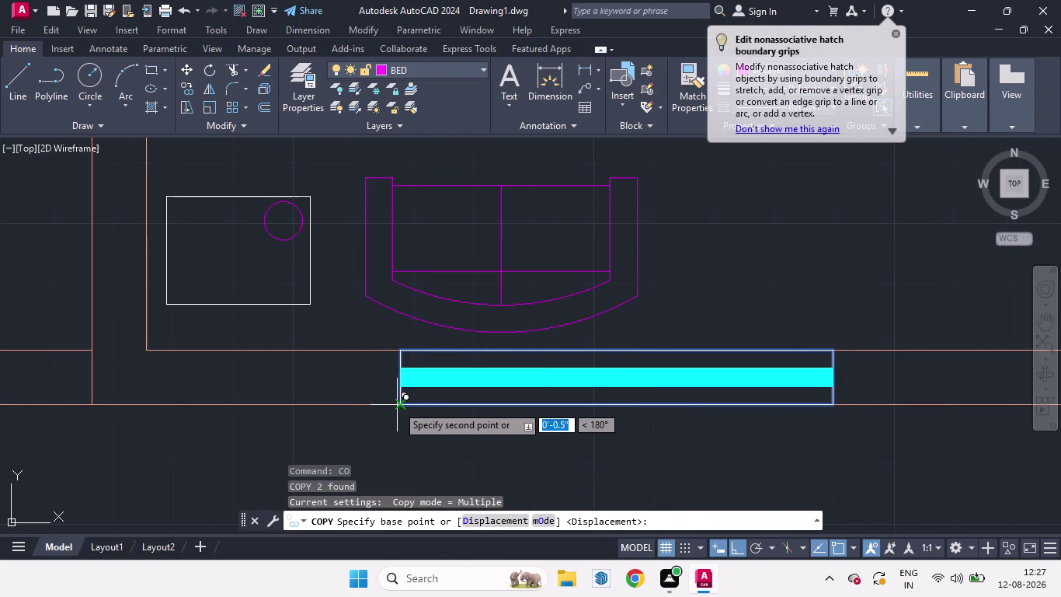
scroll(down, 3)
scroll(down, 3)
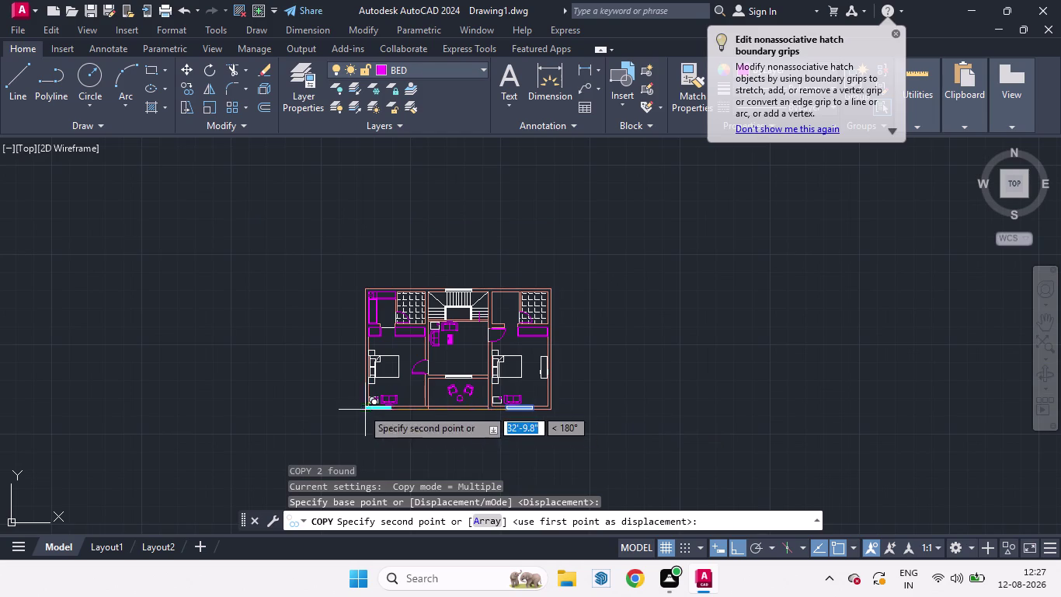
scroll(up, 3)
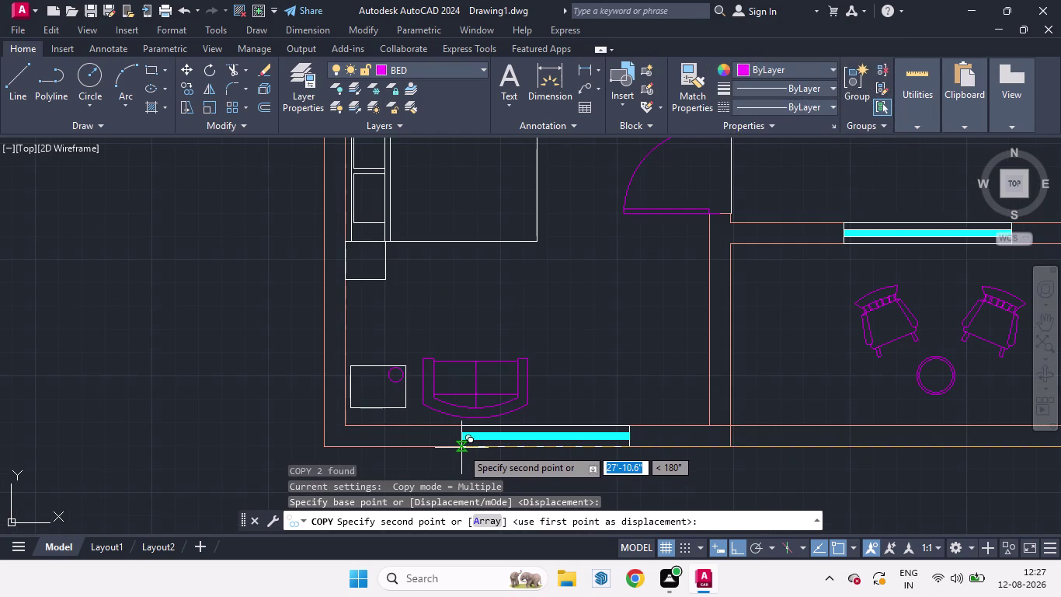
key(Escape)
scroll(down, 3)
scroll(up, 3)
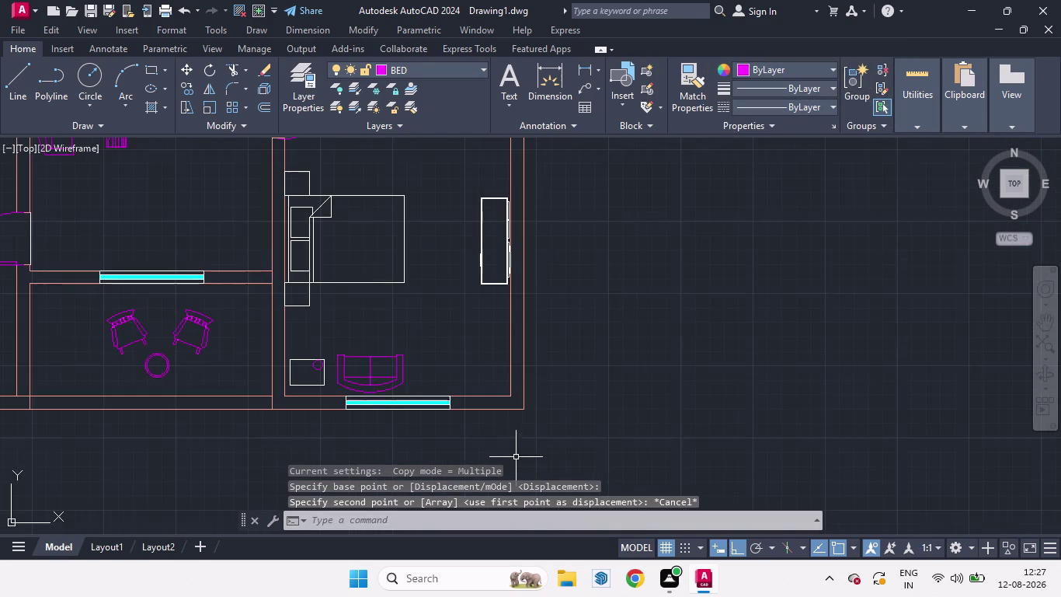
scroll(up, 3)
click(362, 399)
click(361, 371)
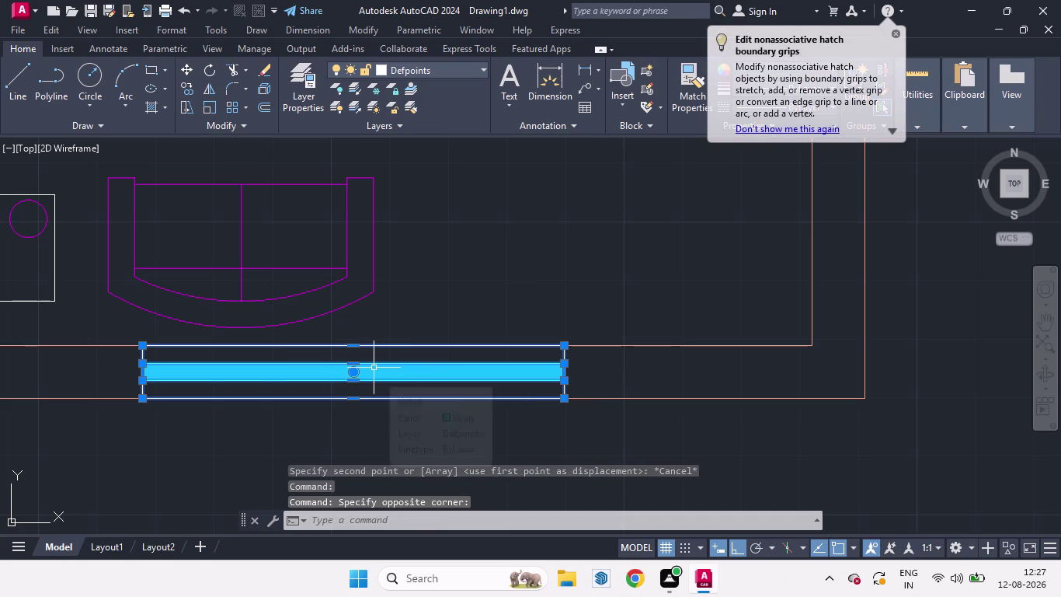
Copy the cyan window from its top edge into the left bedroom's bottom wall.
text(CO)
key(Return)
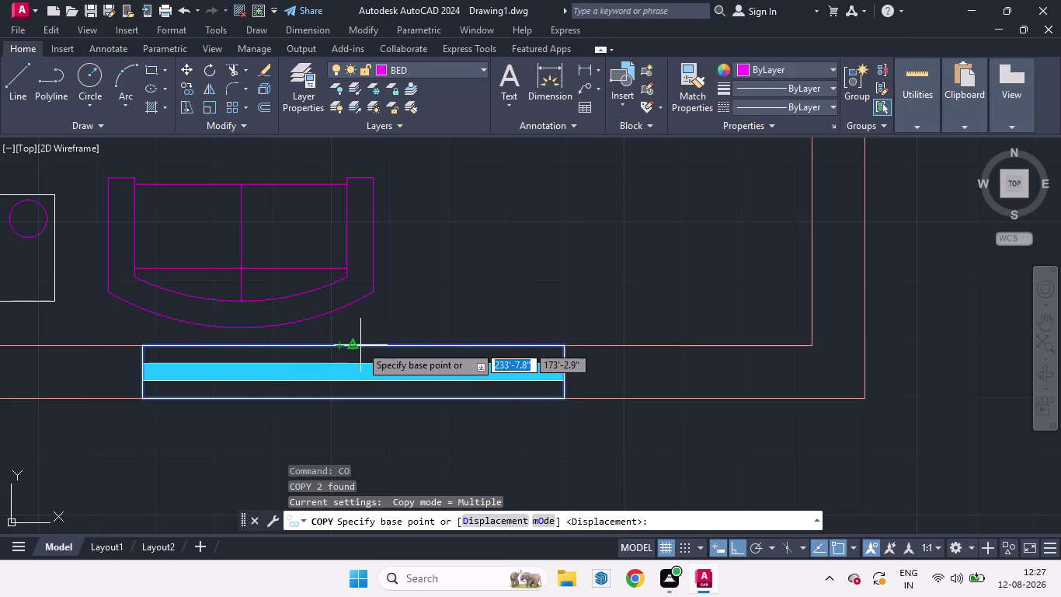
click(356, 346)
scroll(down, 3)
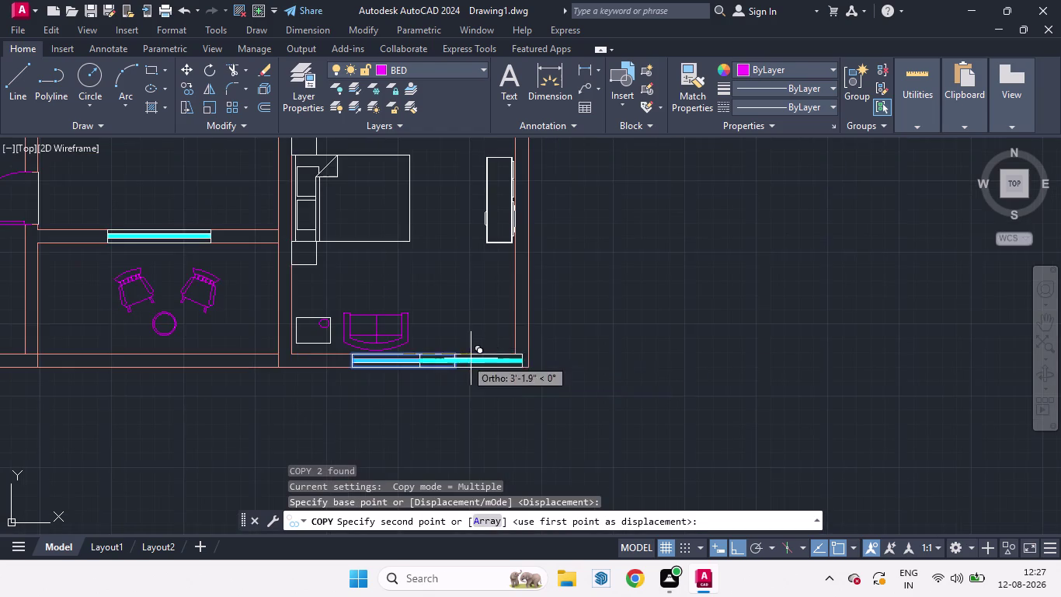
scroll(down, 3)
scroll(up, 3)
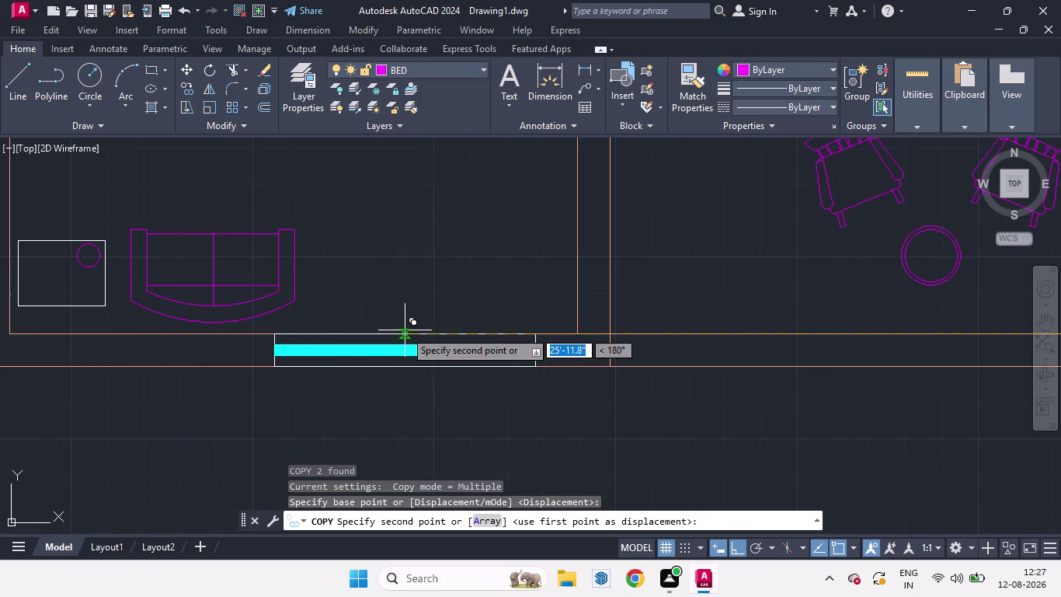
scroll(down, 3)
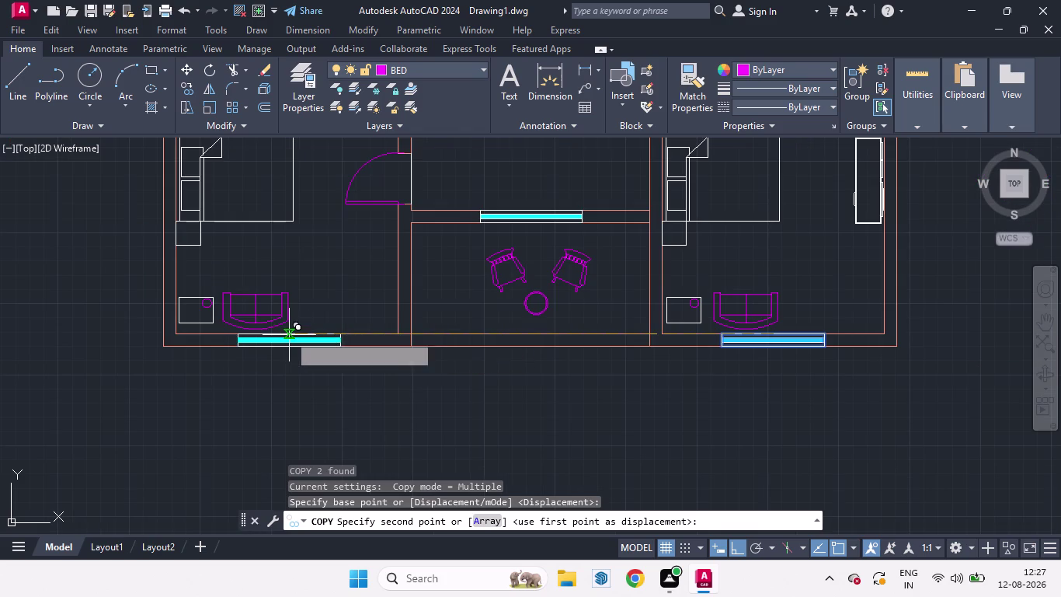
scroll(up, 3)
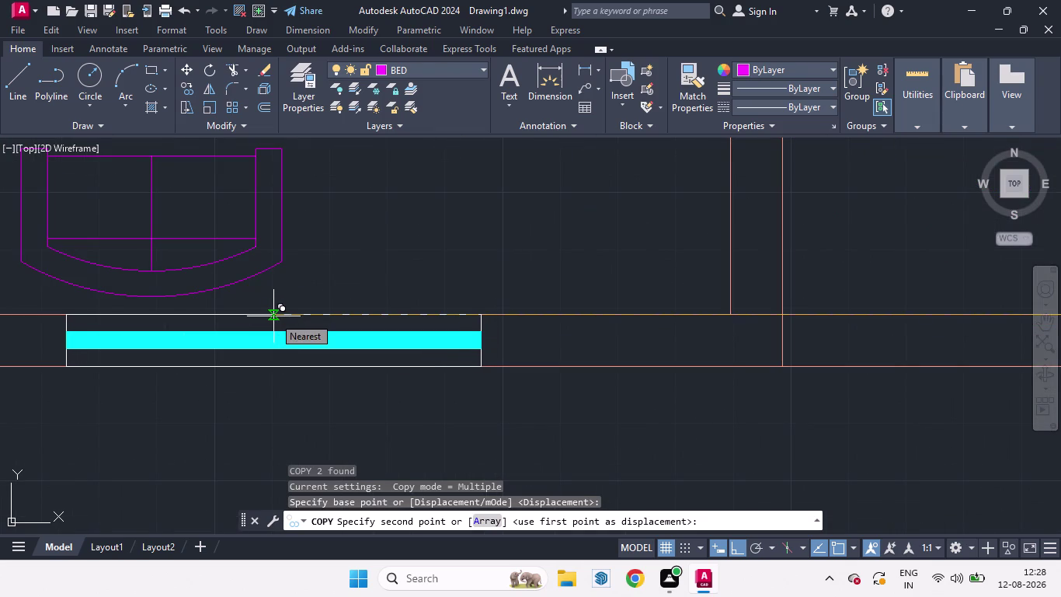
click(274, 316)
scroll(down, 3)
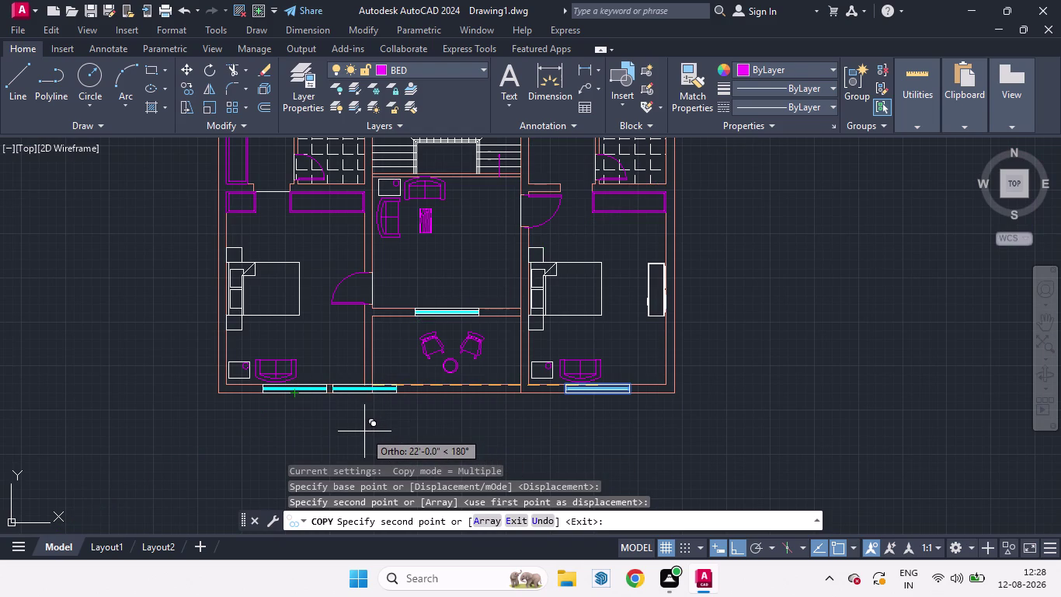
key(space)
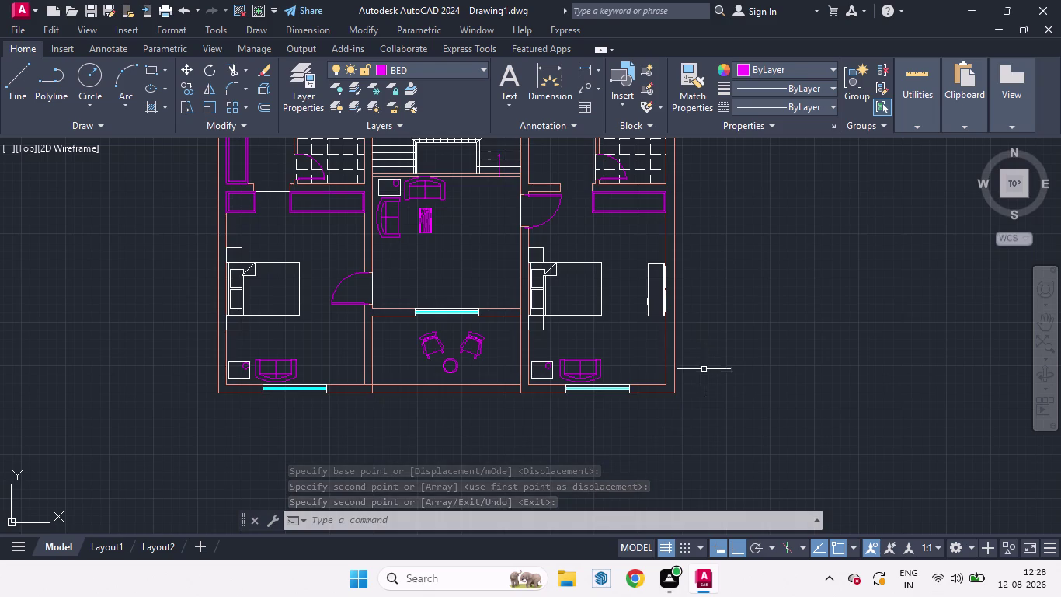
scroll(up, 3)
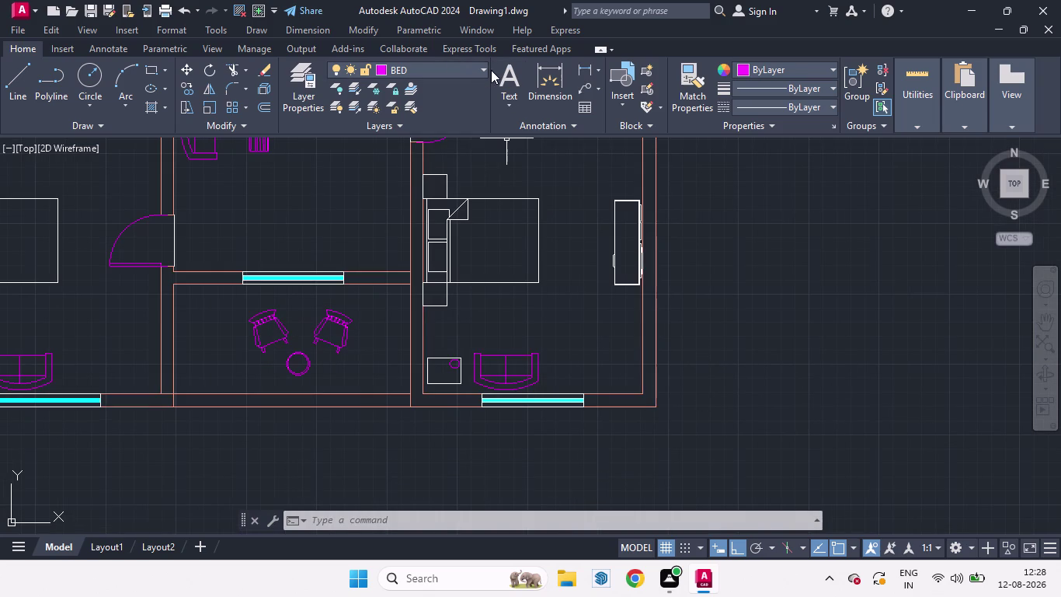
Make layer 0 current and draw a narrow rectangle across the right bedroom's outer wall.
click(485, 70)
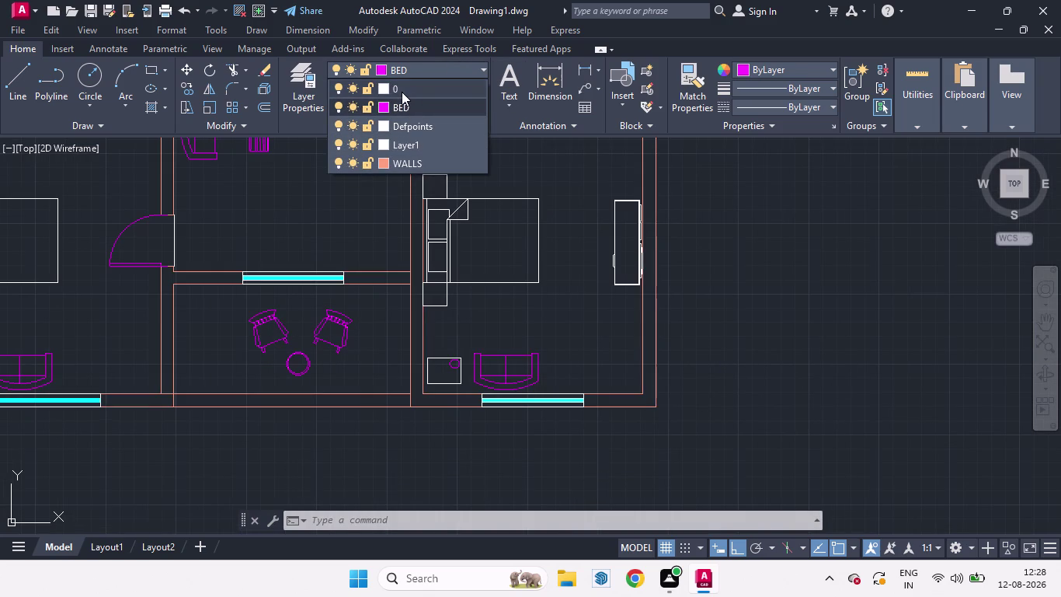
click(401, 90)
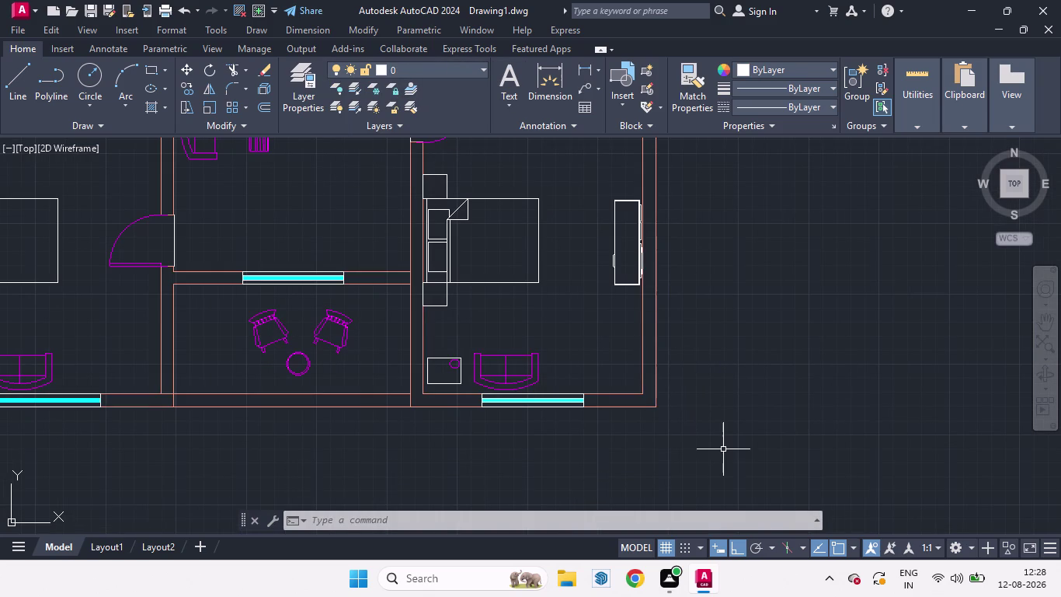
text(REC)
key(Return)
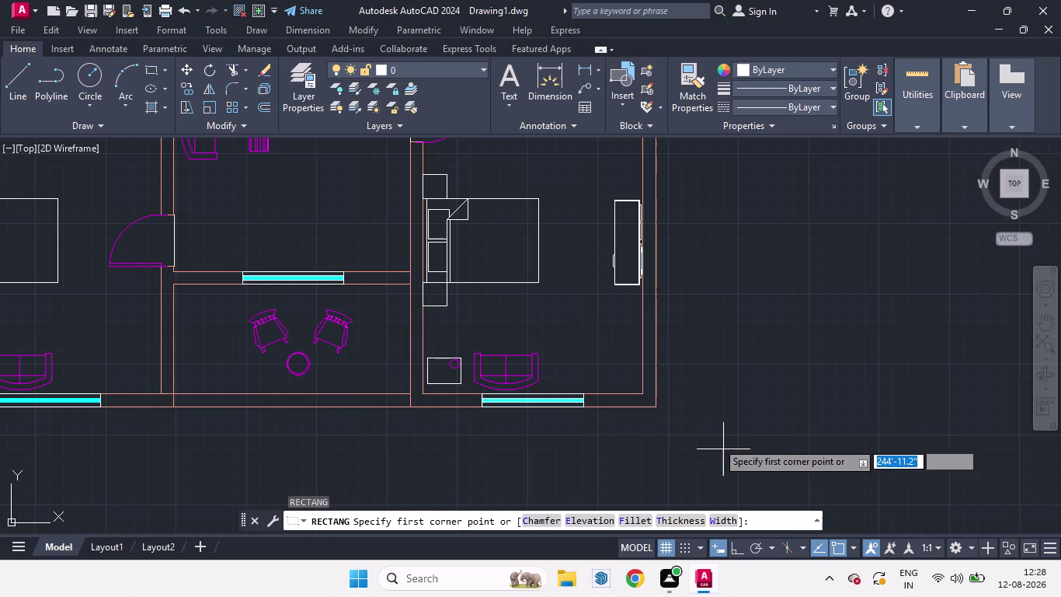
scroll(up, 3)
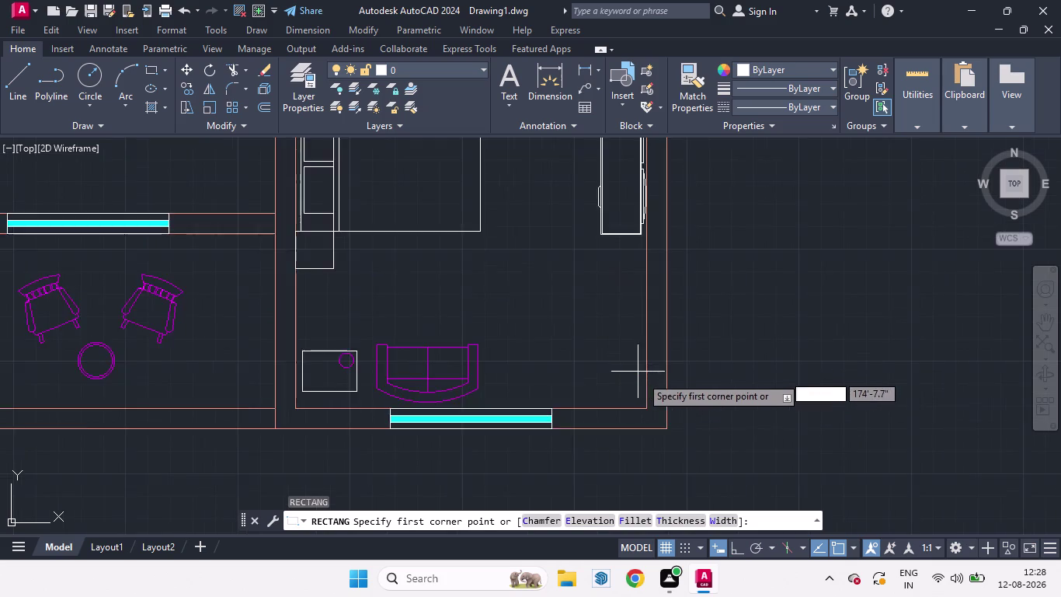
scroll(up, 3)
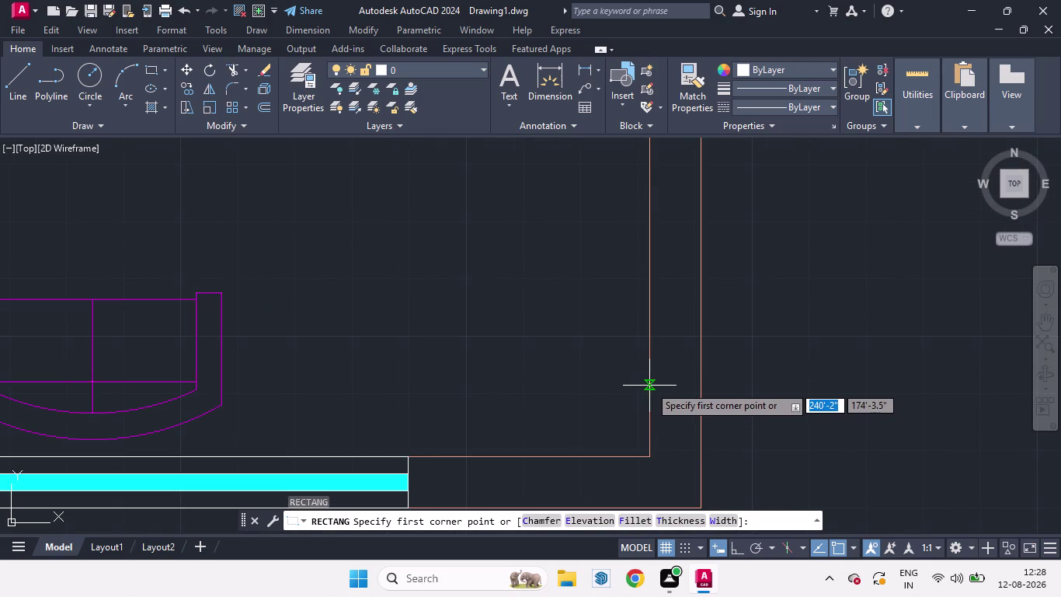
click(649, 385)
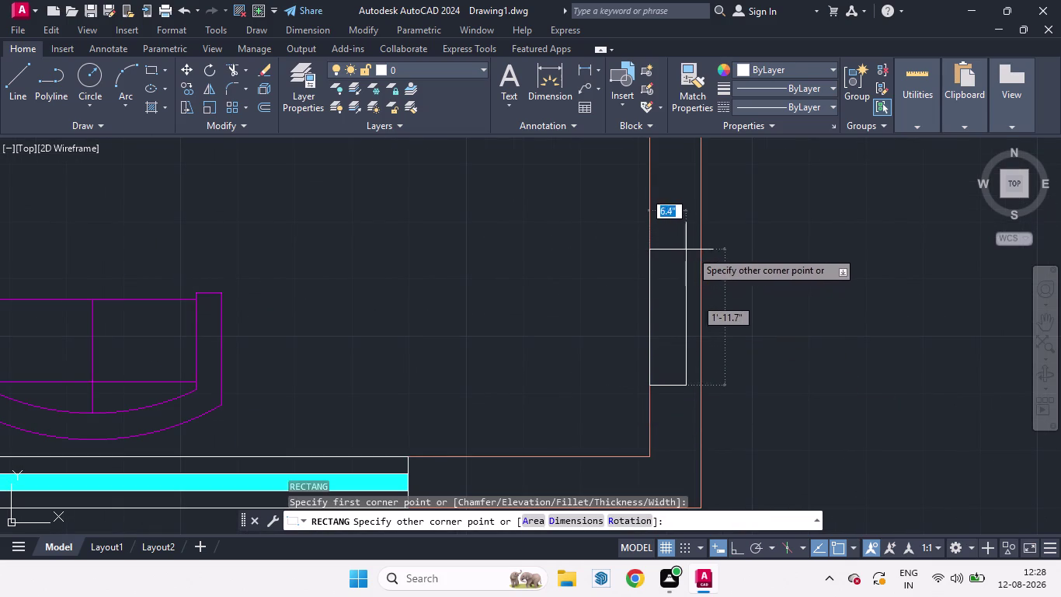
click(701, 204)
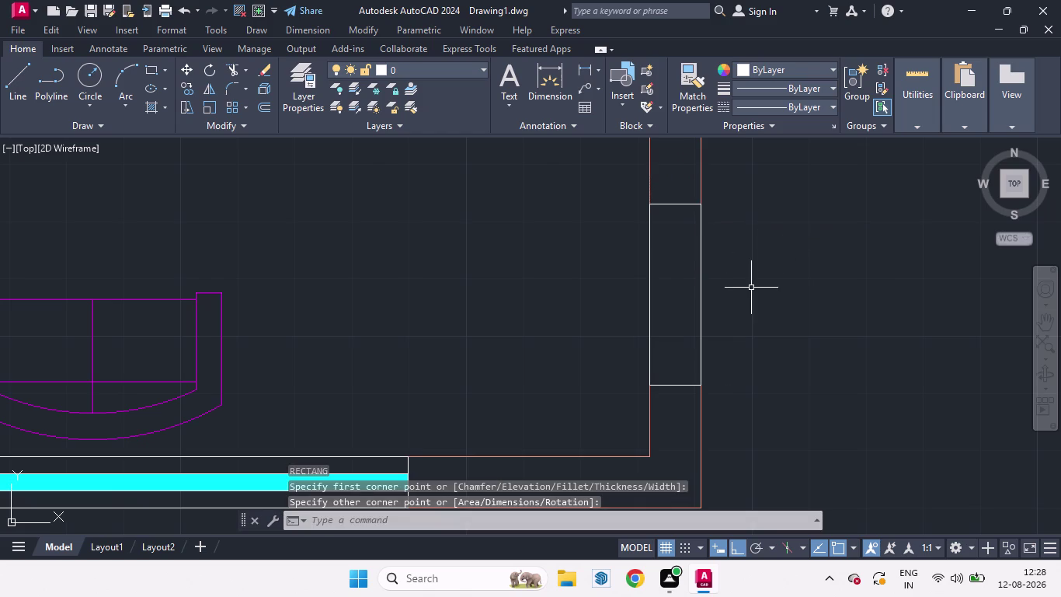
scroll(down, 3)
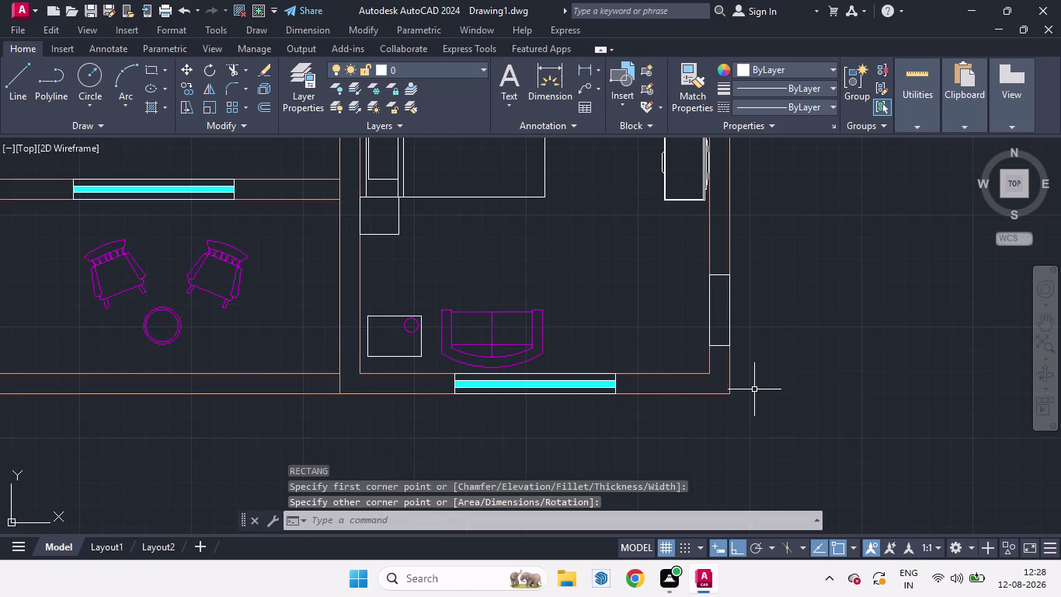
Draw a center line from the frame's top edge to its bottom edge.
key(l)
key(Return)
scroll(up, 3)
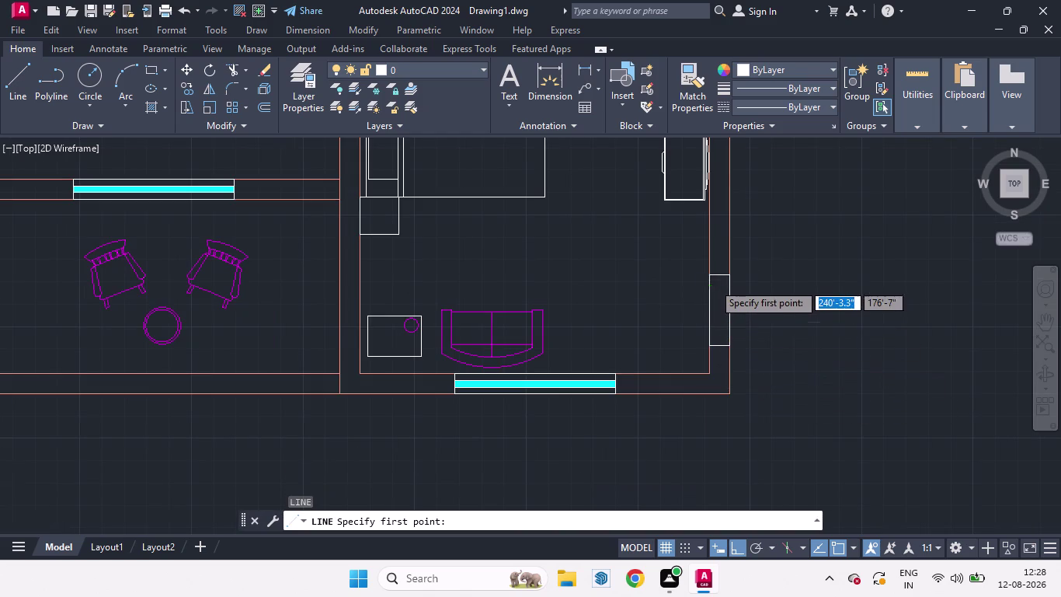
scroll(up, 3)
drag(724, 259, 724, 283)
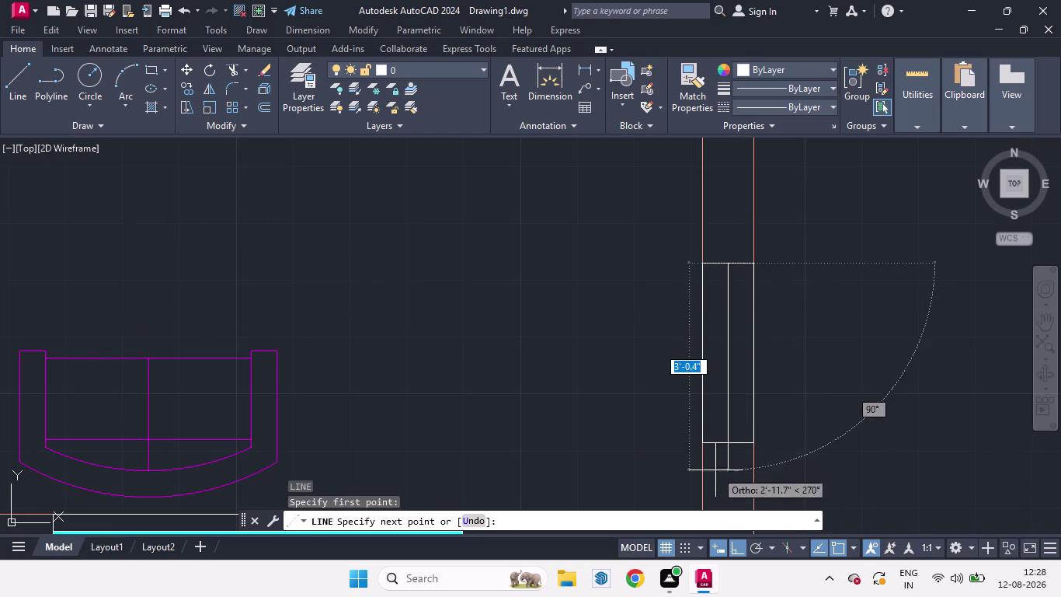
click(730, 443)
key(space)
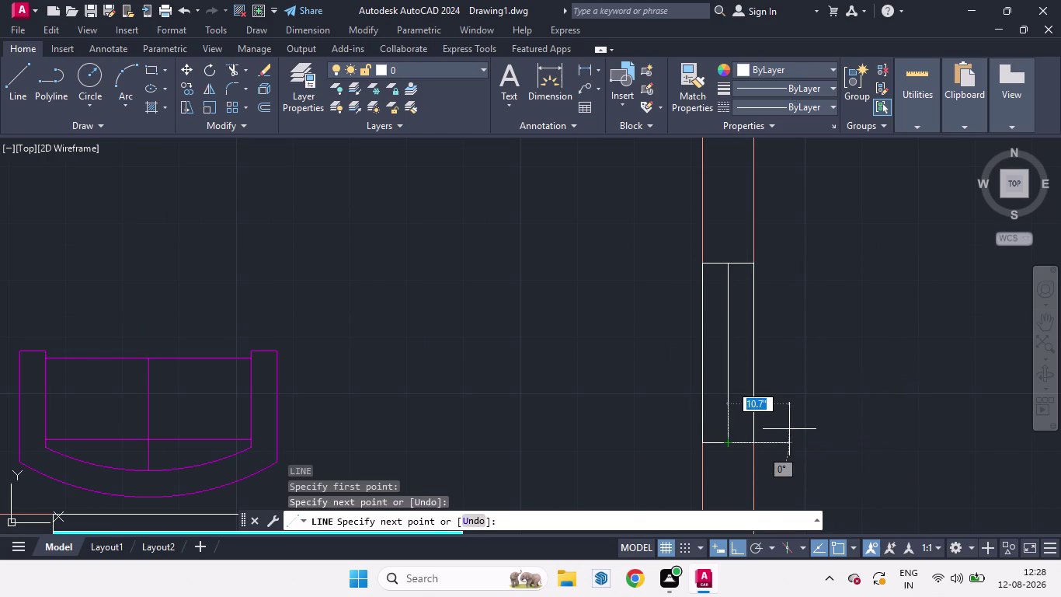
Offset the center line by 1 to both sides.
key(o)
key(Return)
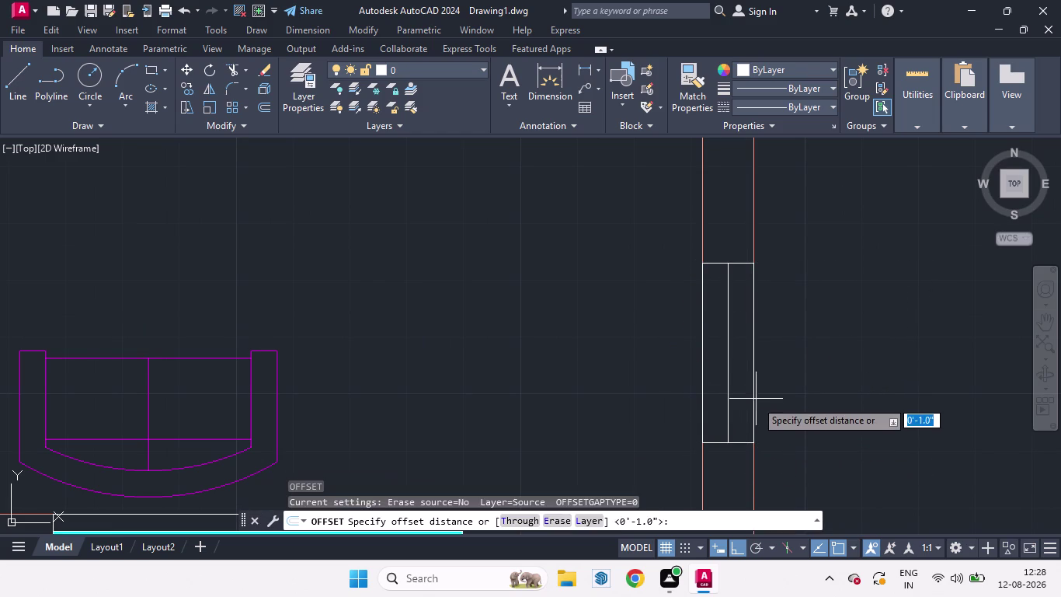
key(1)
key(Return)
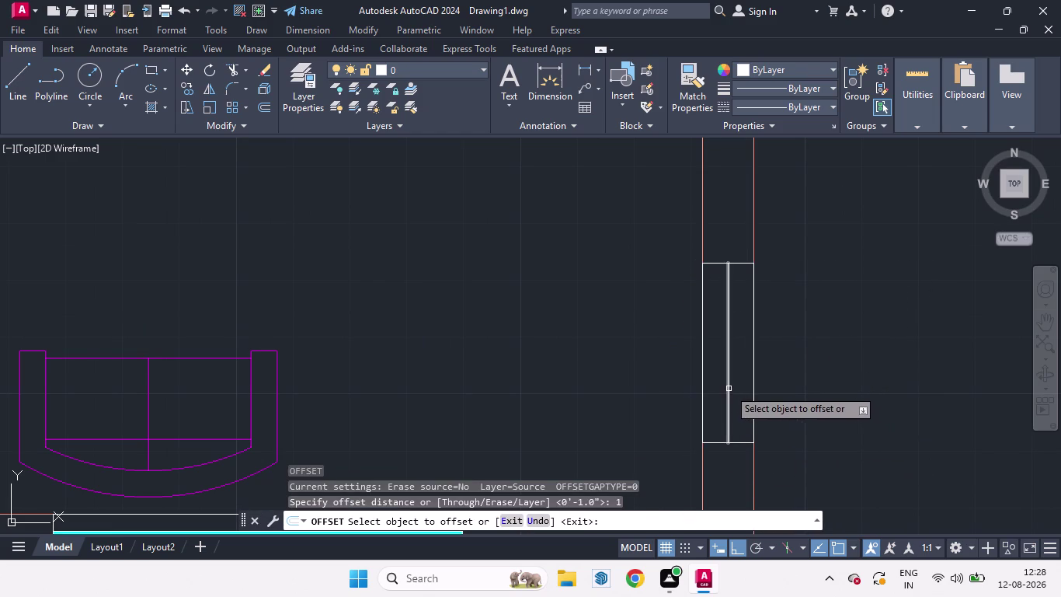
drag(728, 389, 740, 392)
click(740, 391)
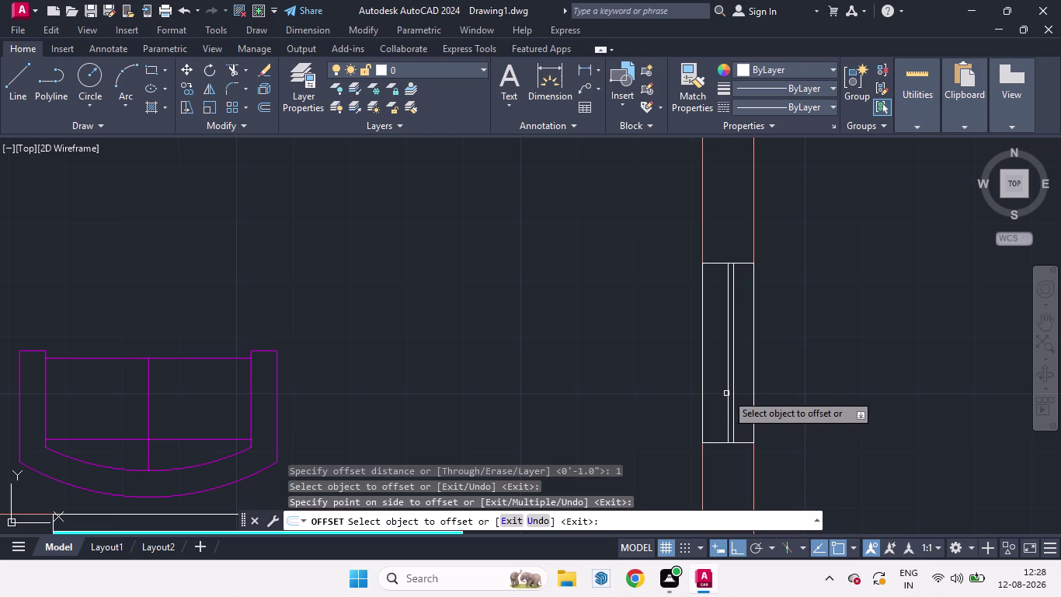
drag(728, 393, 713, 393)
click(713, 393)
key(space)
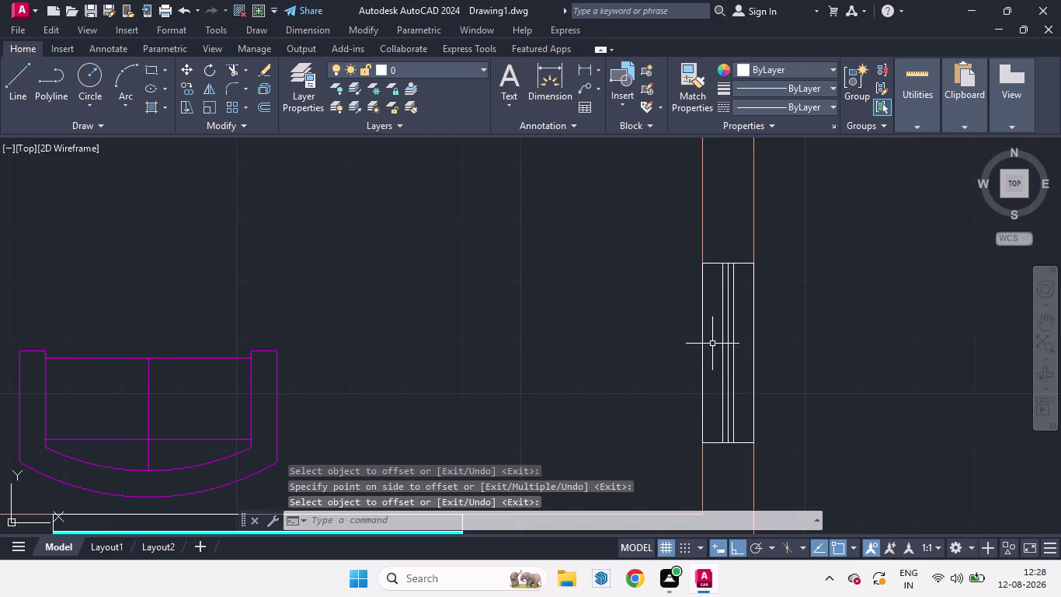
Erase the original center line, leaving the two inner window lines.
click(727, 335)
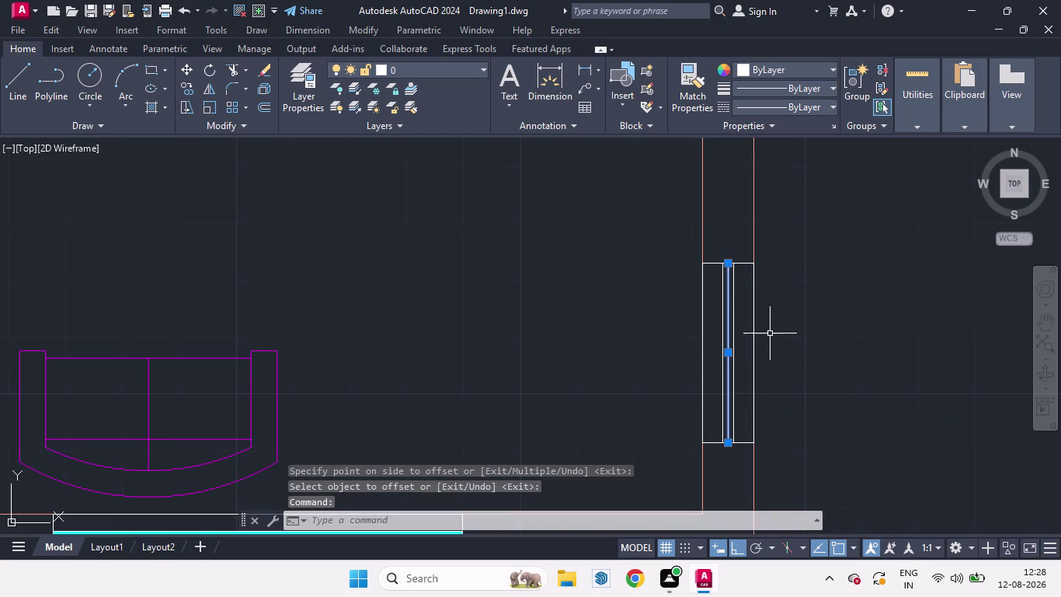
key(Delete)
scroll(down, 3)
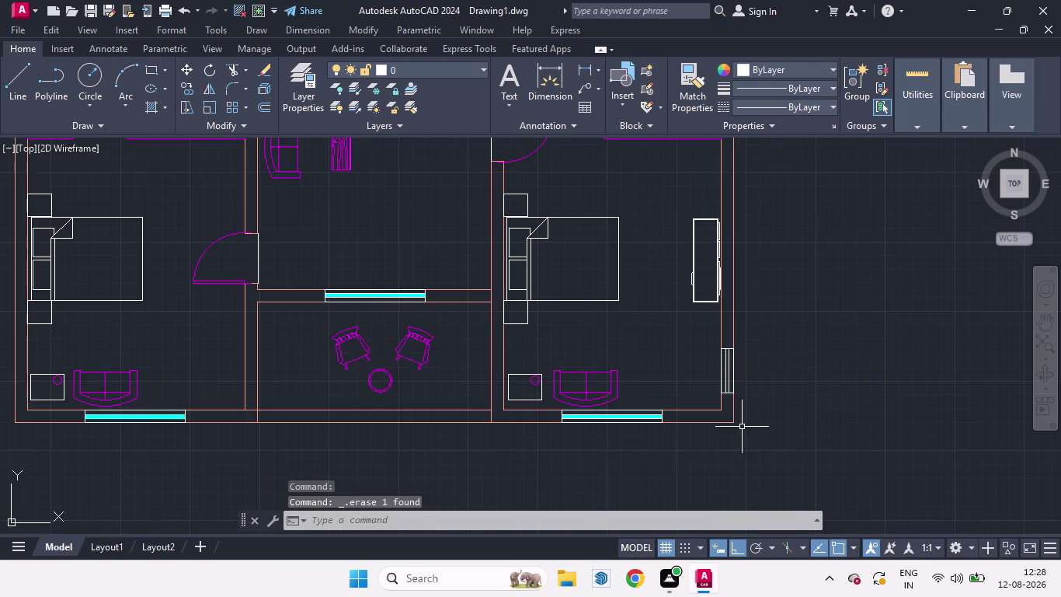
scroll(up, 3)
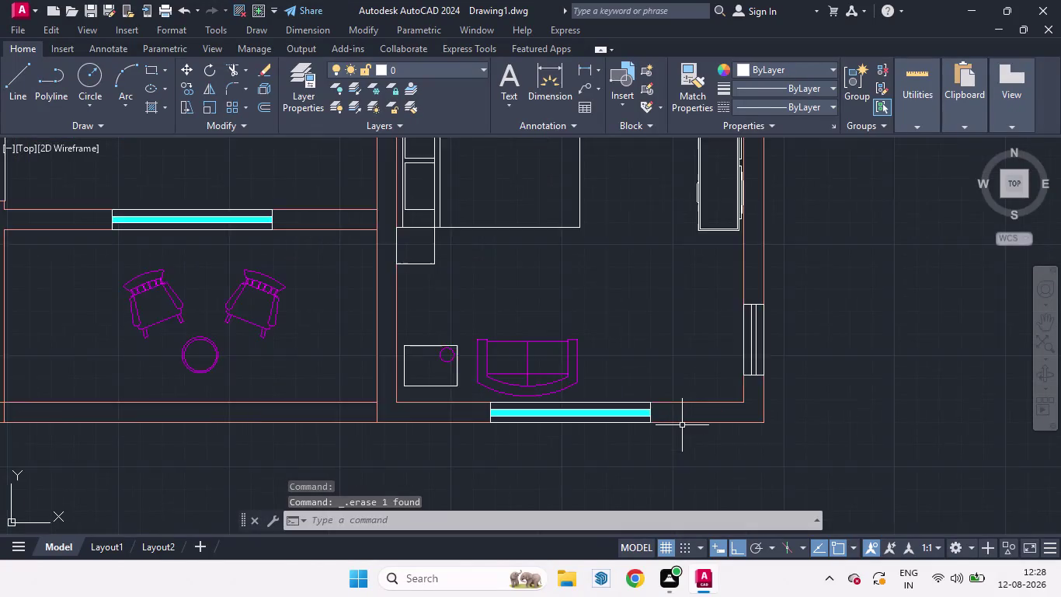
scroll(up, 3)
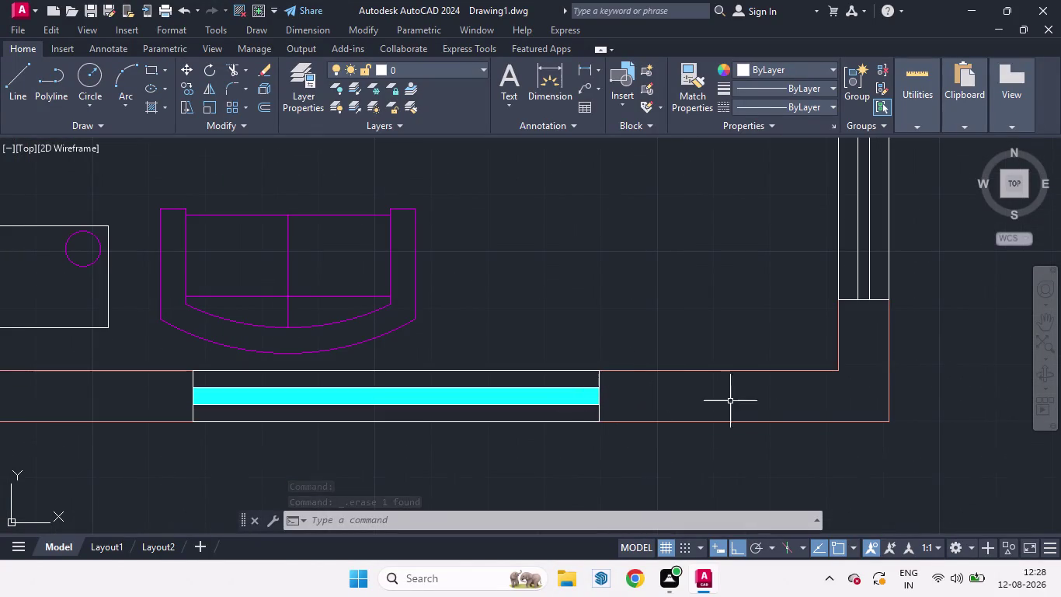
click(868, 279)
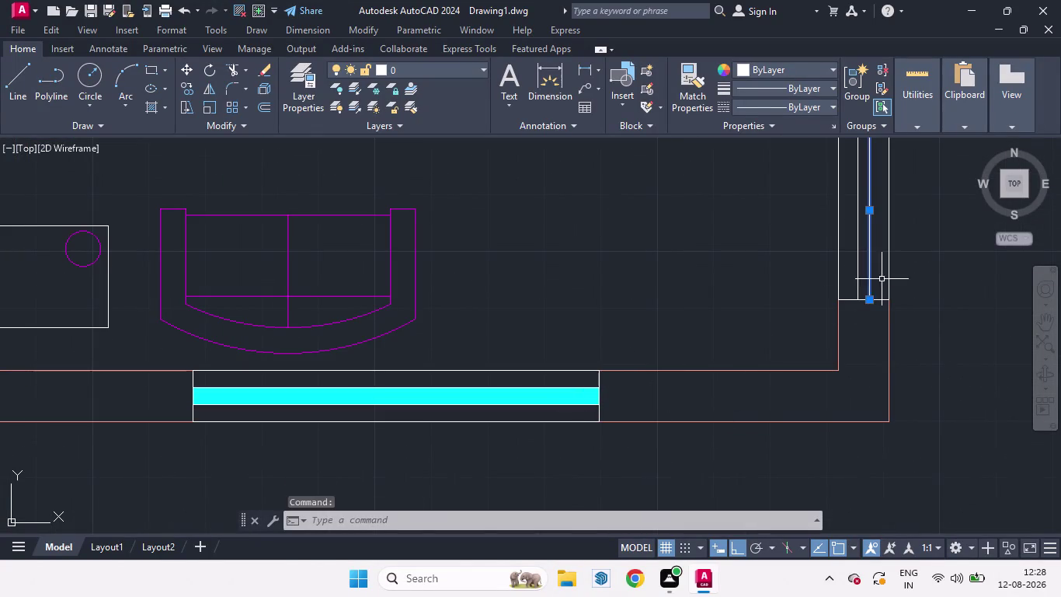
Offset the inner window lines outward by 0.5.
key(o)
key(Return)
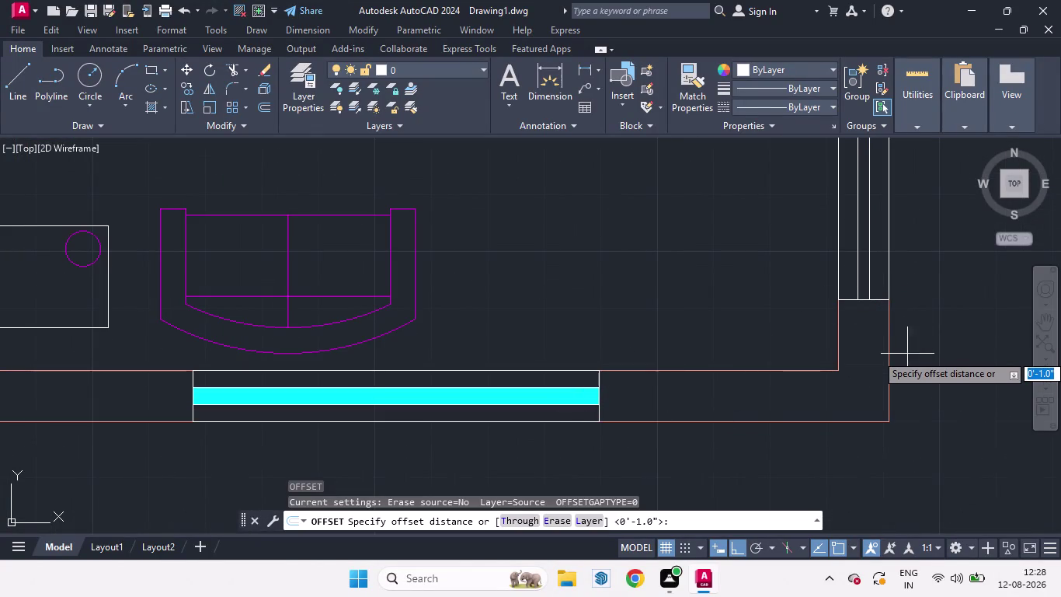
key(0)
text(.5)
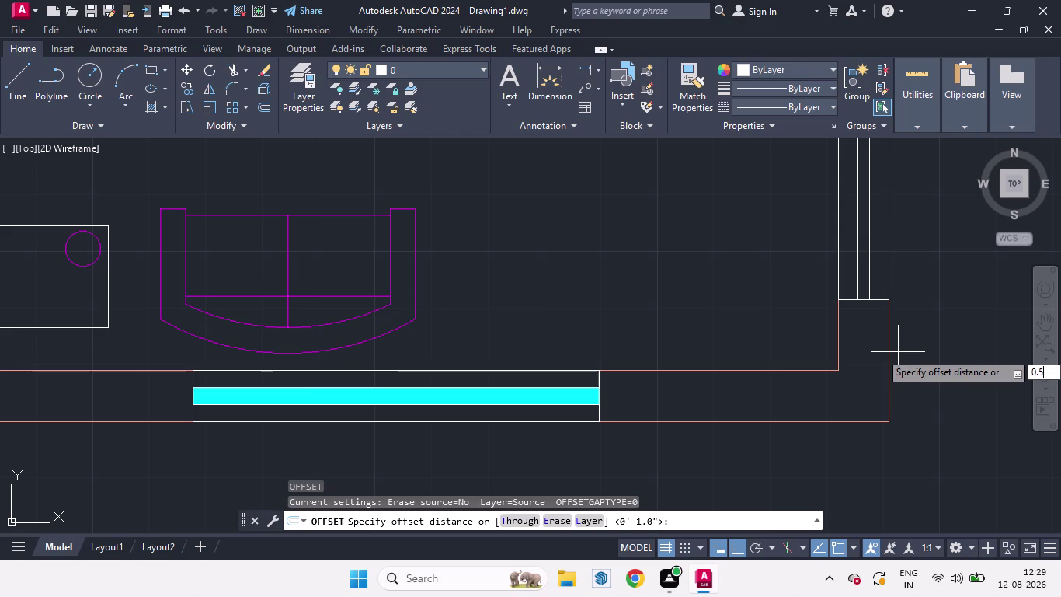
key(Return)
click(906, 285)
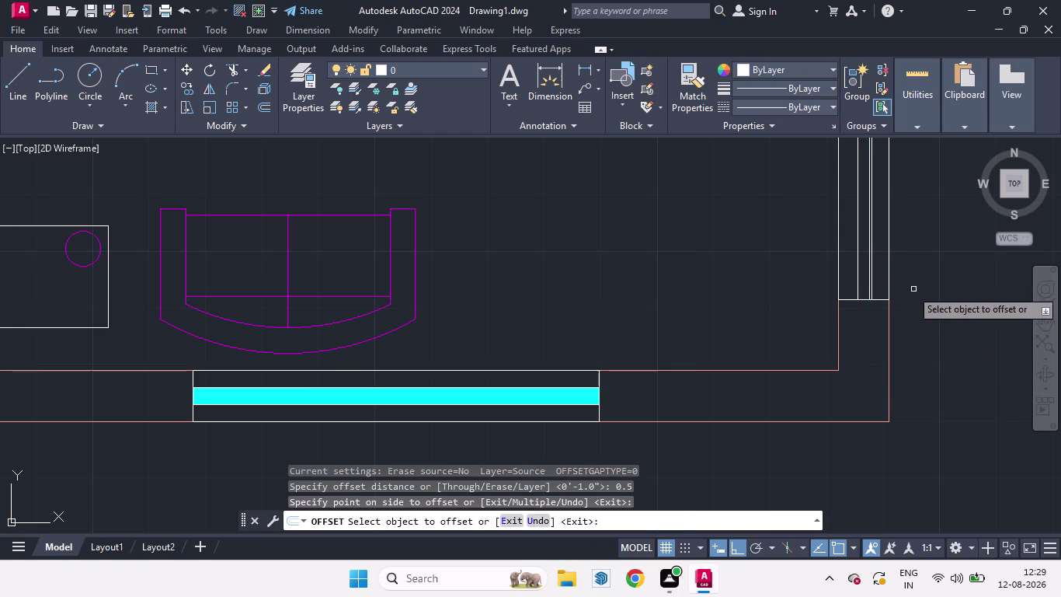
drag(859, 283, 836, 283)
click(833, 283)
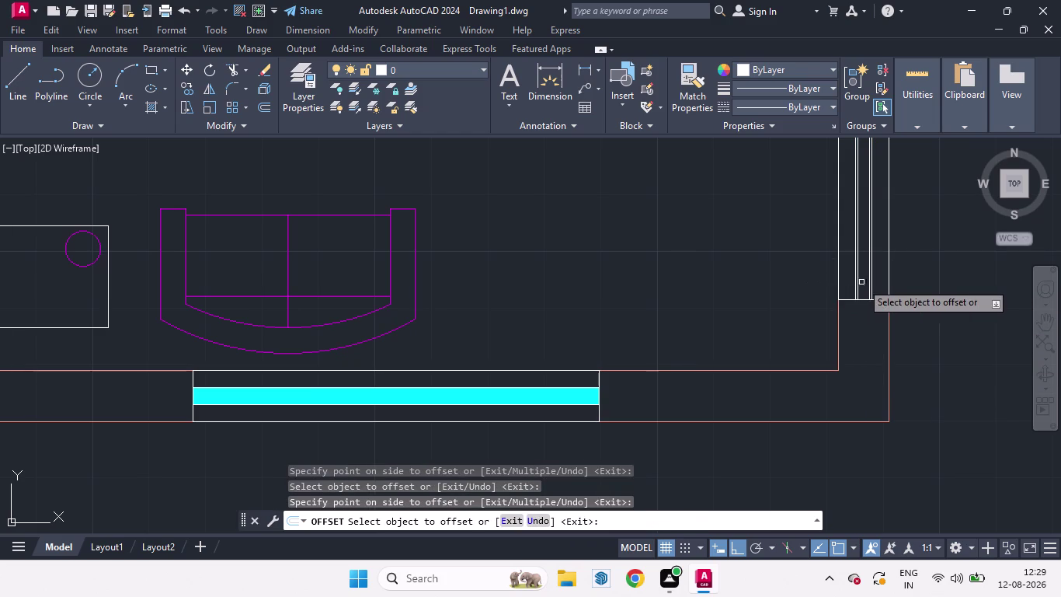
key(space)
Select and erase the two original inner window lines.
scroll(up, 3)
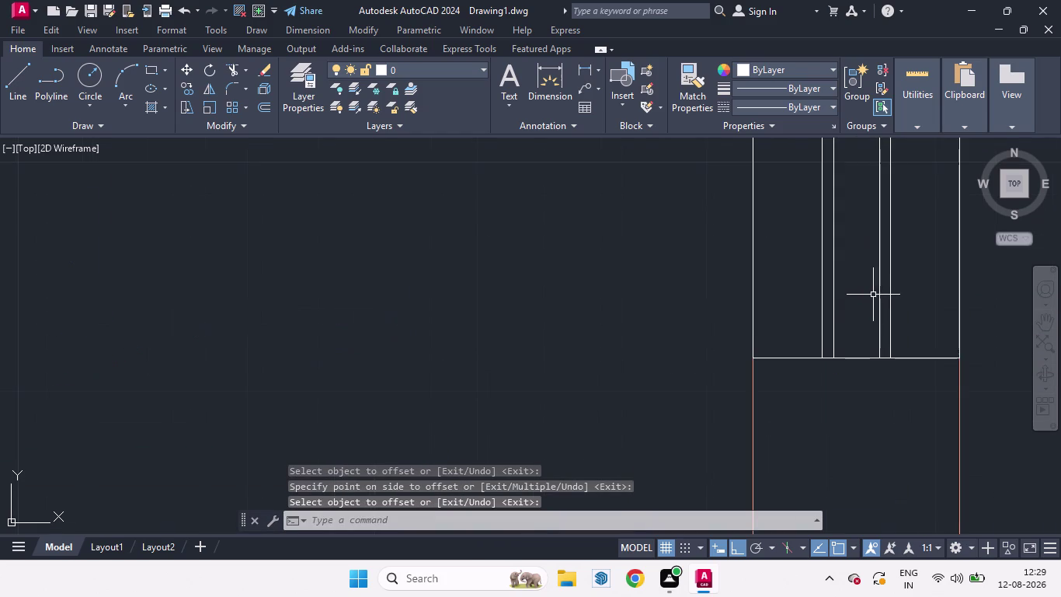
click(879, 294)
click(832, 297)
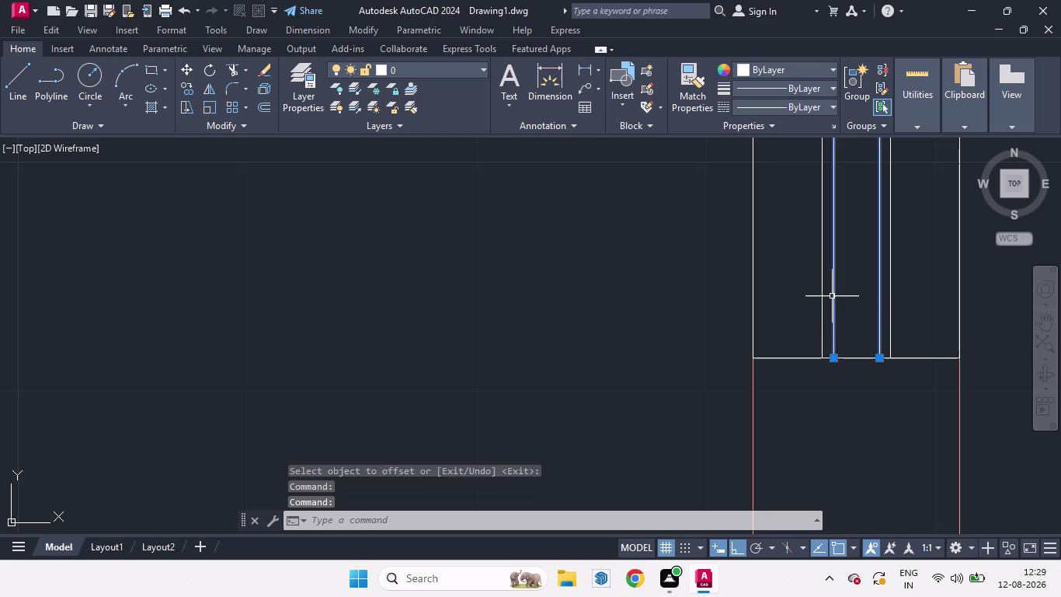
key(Delete)
key(h)
key(Return)
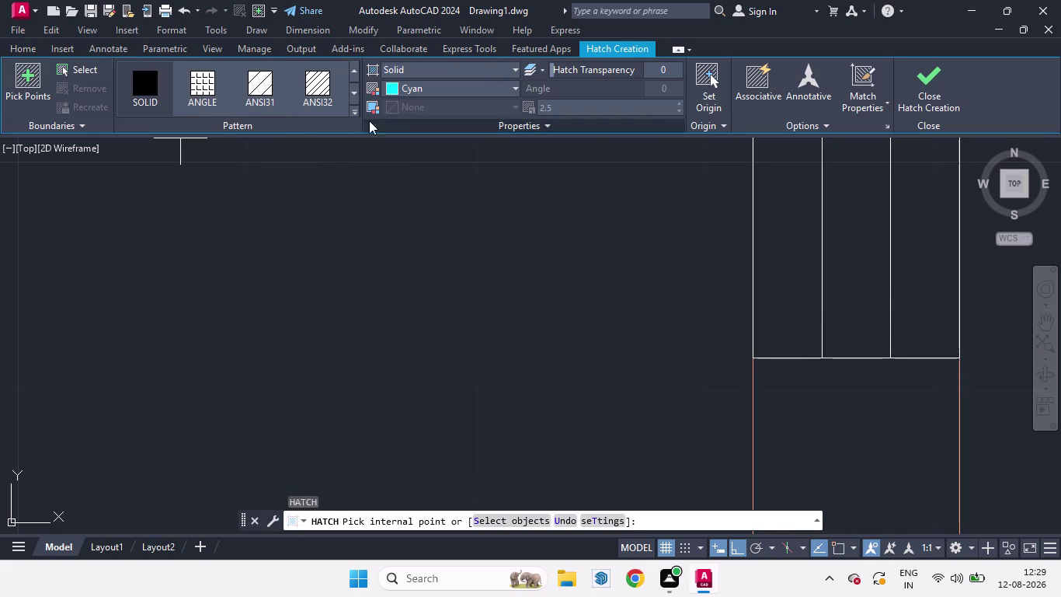
Hatch the right-wall window's middle strip with a solid cyan fill.
click(388, 89)
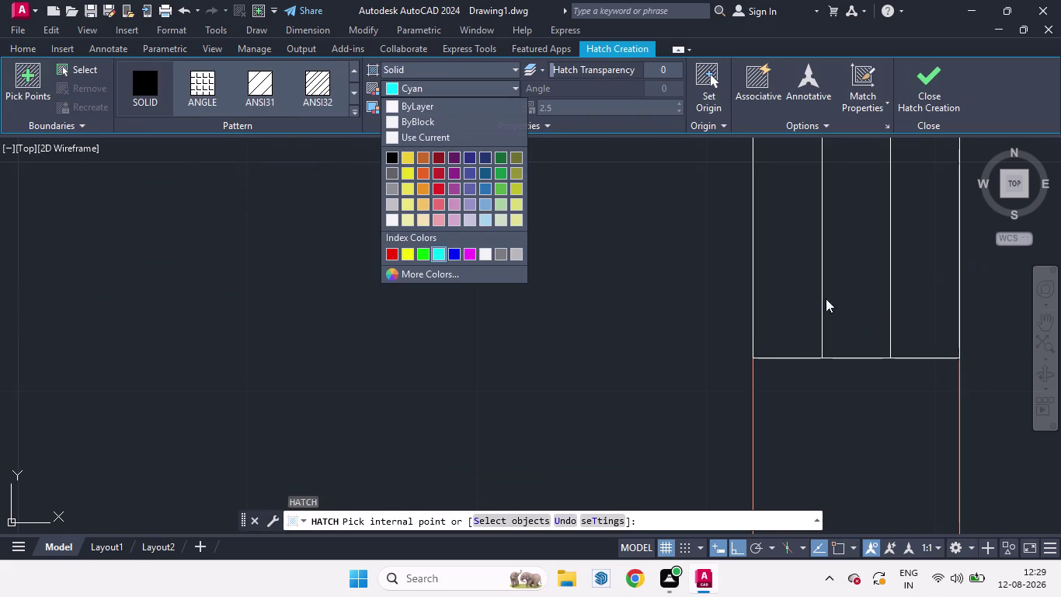
click(435, 248)
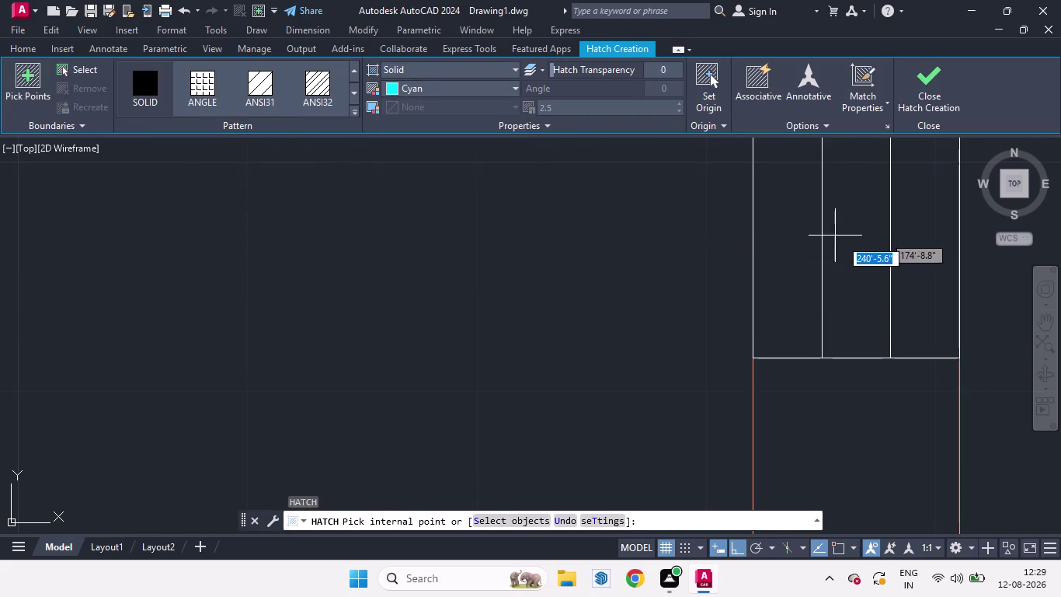
click(856, 243)
scroll(down, 3)
scroll(down, 3)
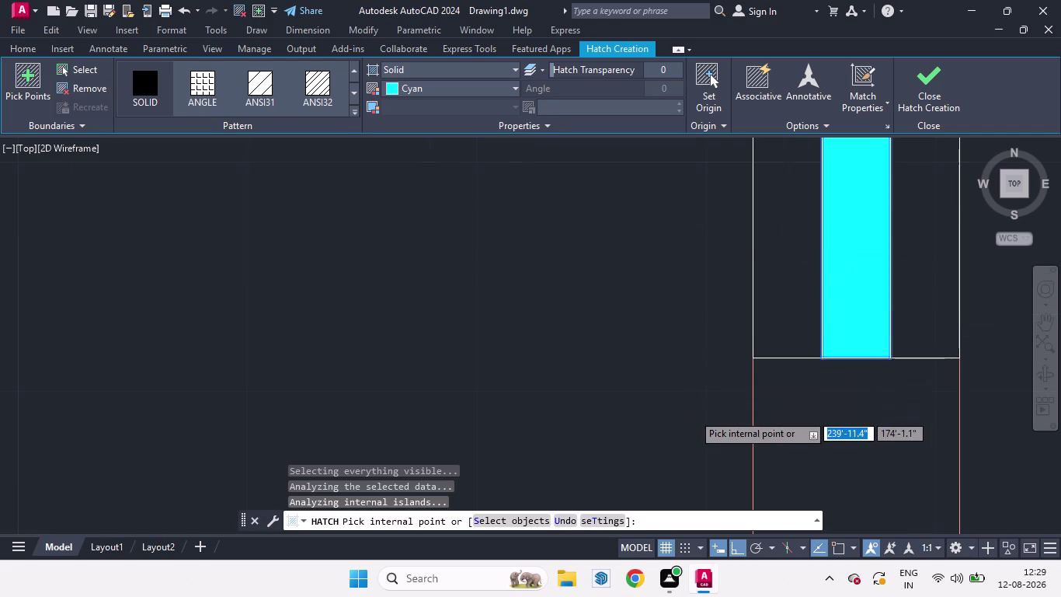
scroll(down, 3)
key(space)
scroll(down, 3)
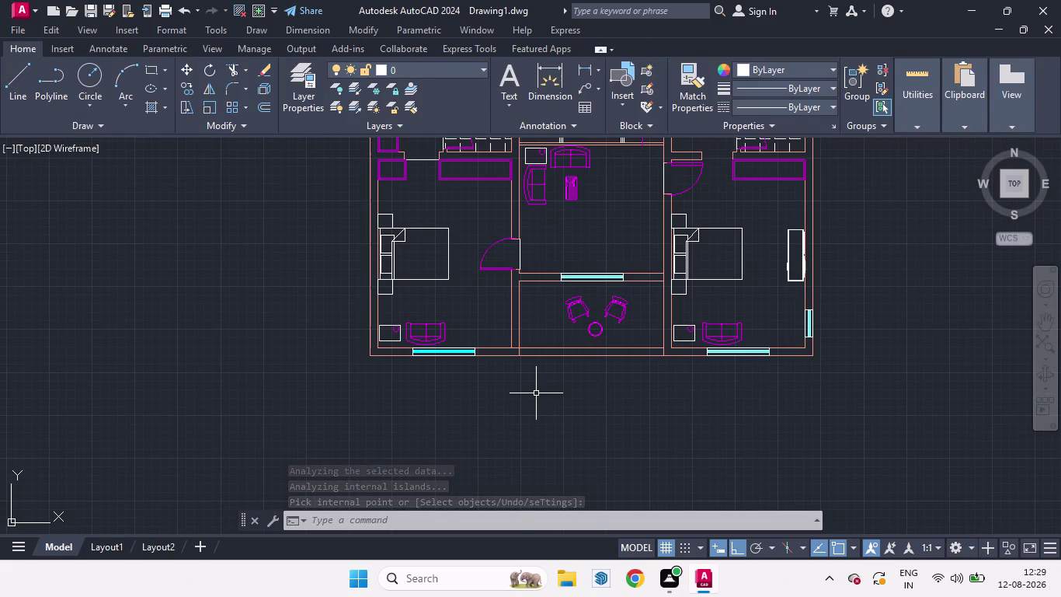
scroll(up, 3)
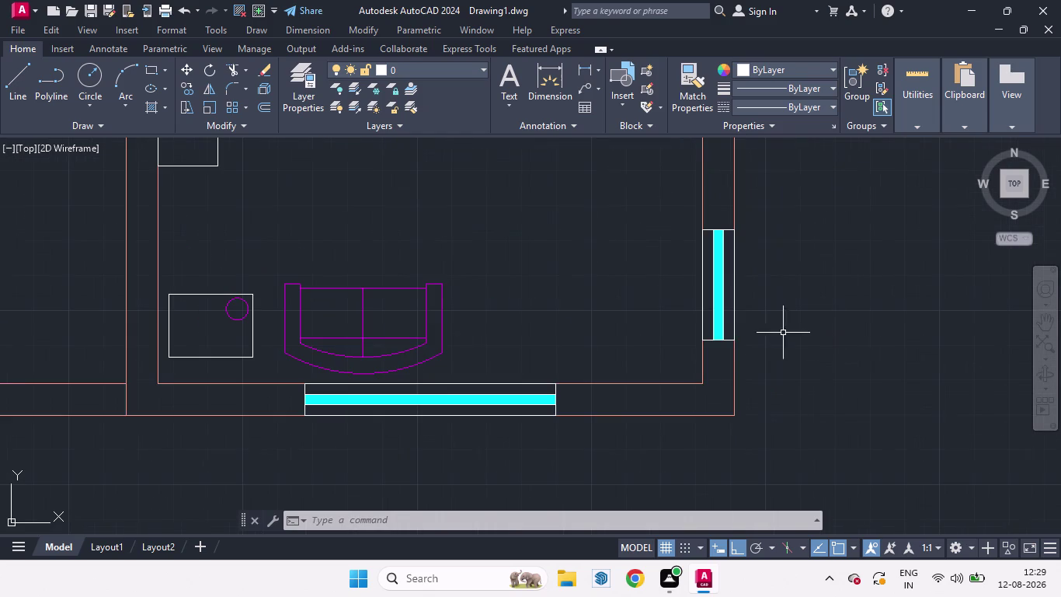
Copy the cyan-filled window from its bottom corner onto the bottom-left bedroom's left wall.
click(721, 341)
click(719, 325)
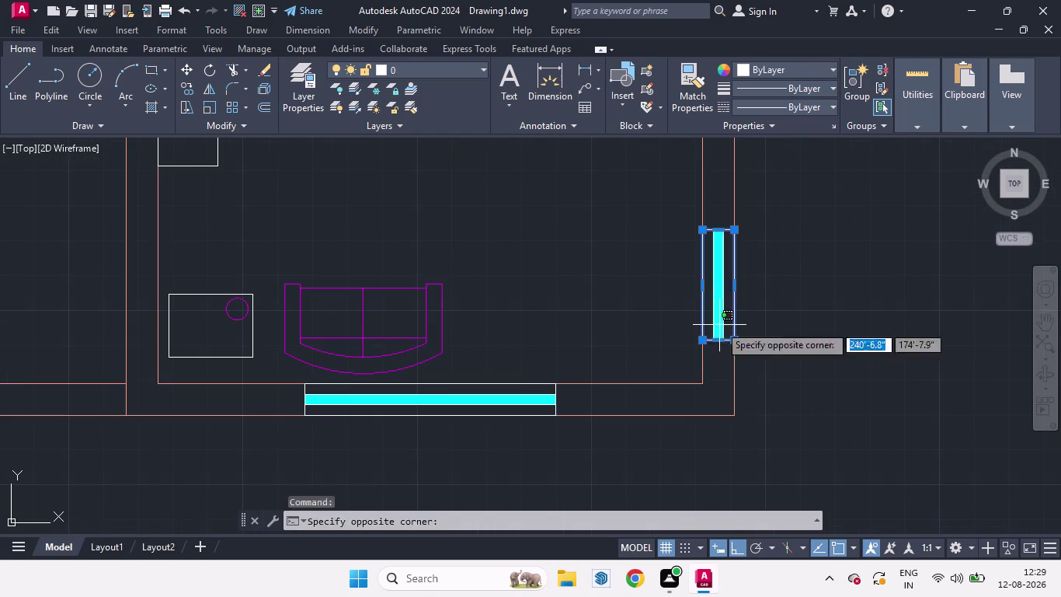
text(C)
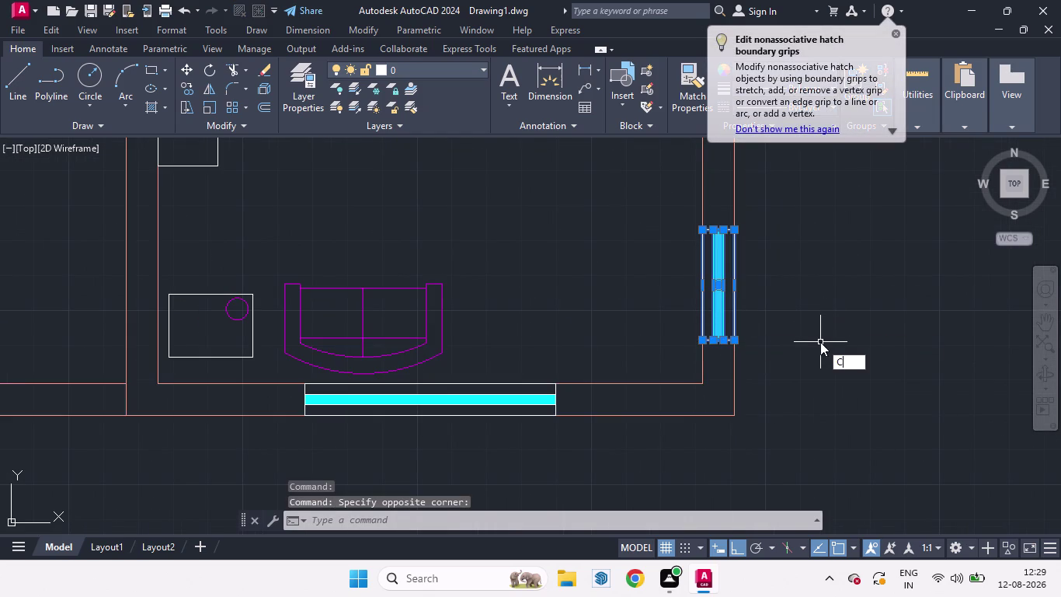
text(O)
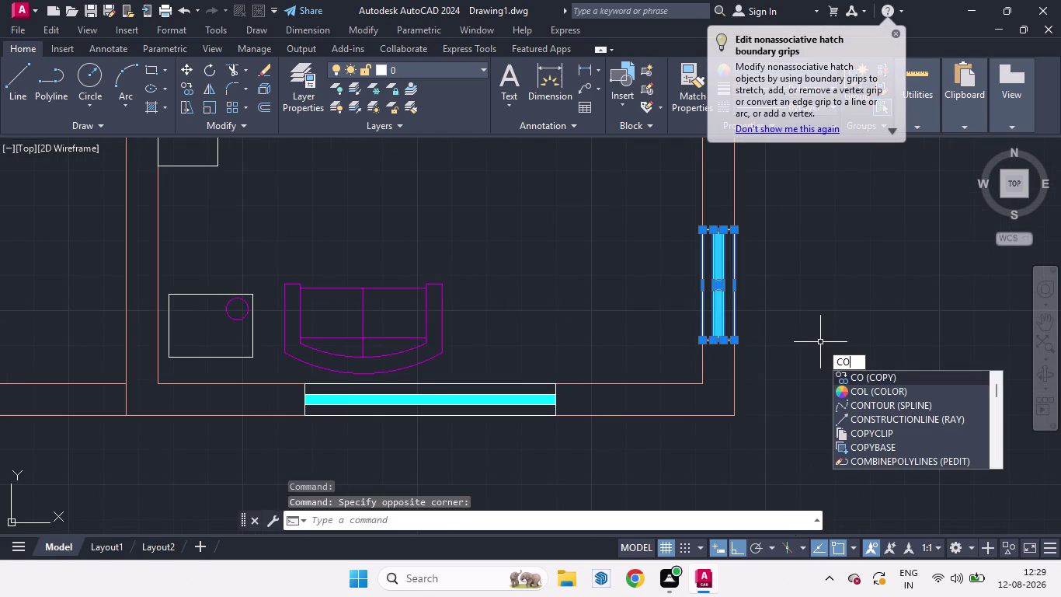
key(Return)
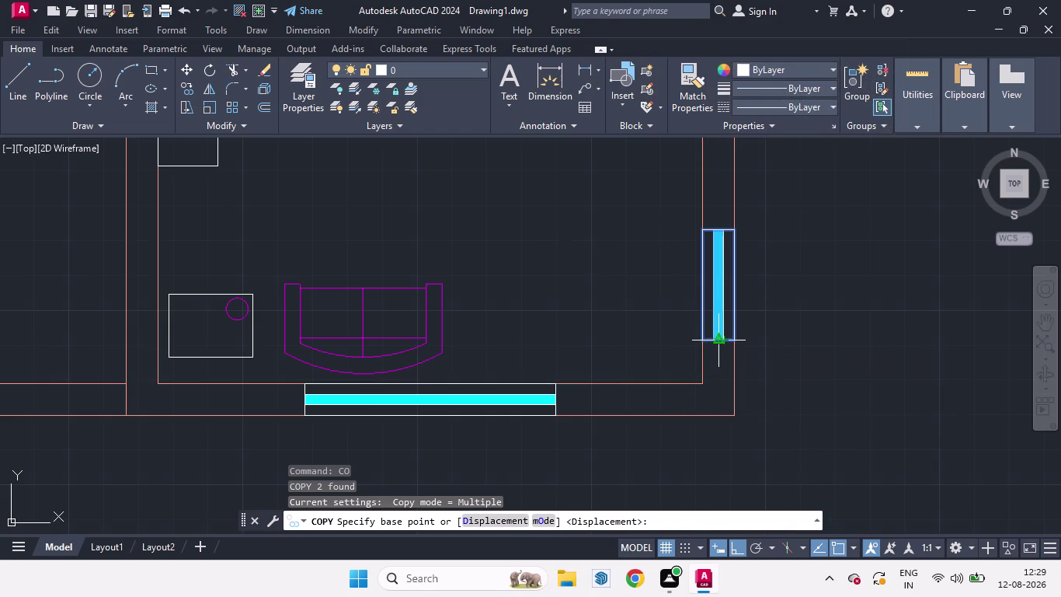
click(720, 341)
scroll(down, 3)
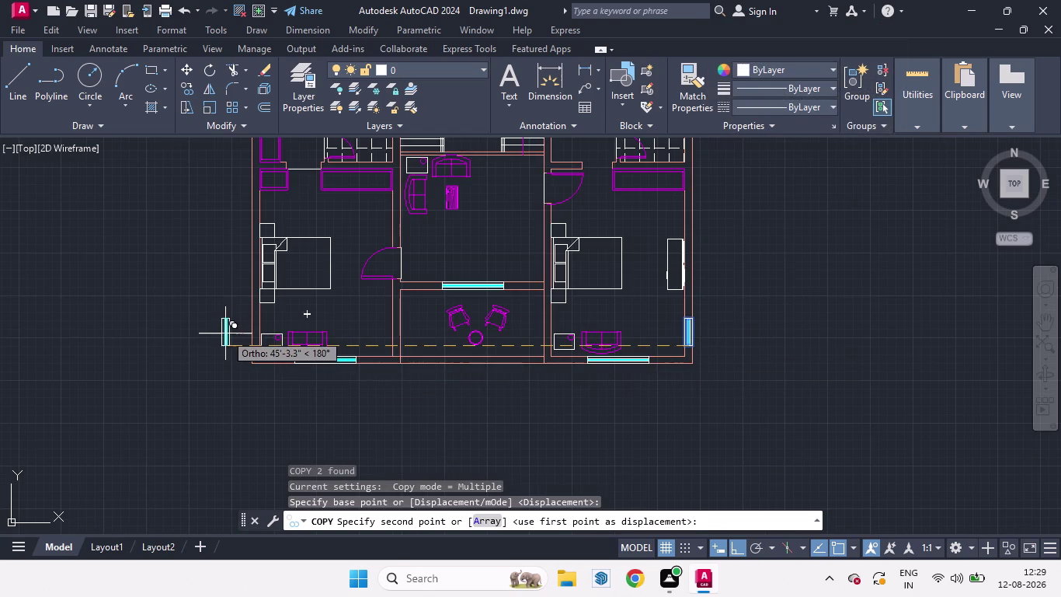
scroll(up, 3)
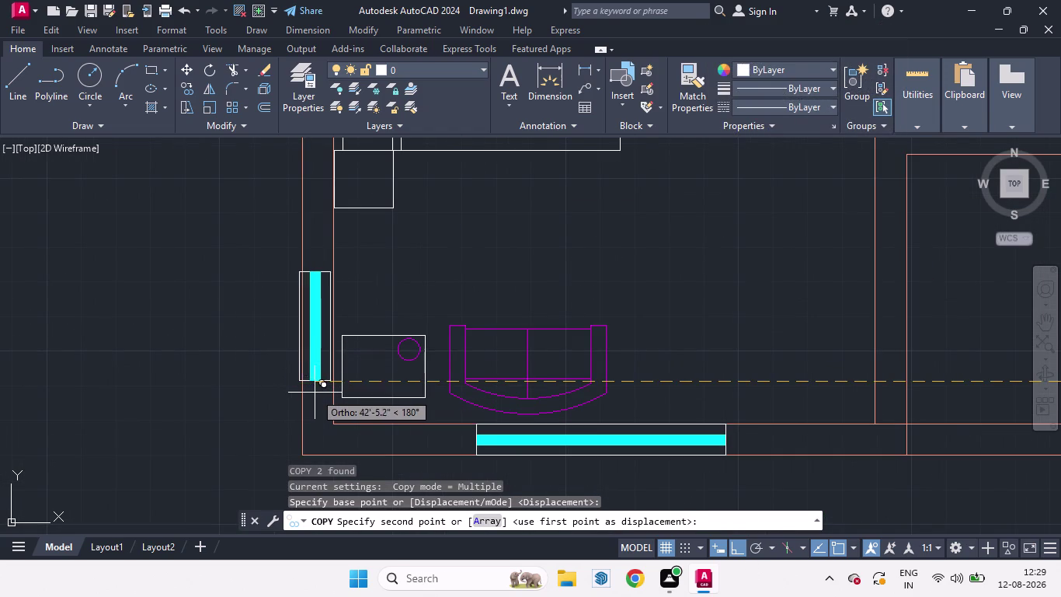
scroll(up, 3)
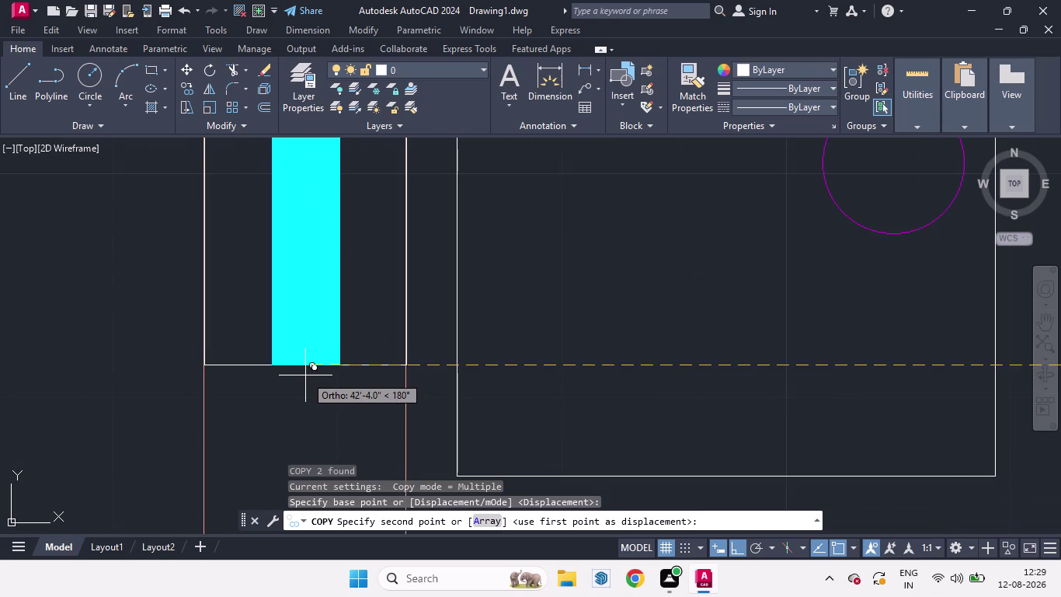
click(305, 375)
scroll(down, 3)
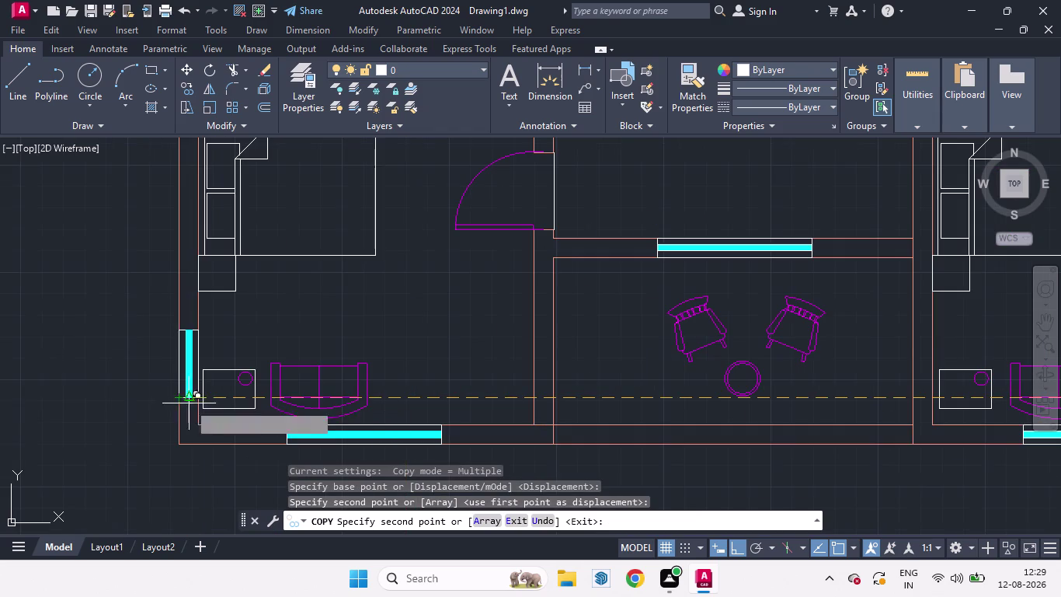
key(space)
Pan and zoom to recentre the whole floor plan.
scroll(down, 3)
scroll(up, 3)
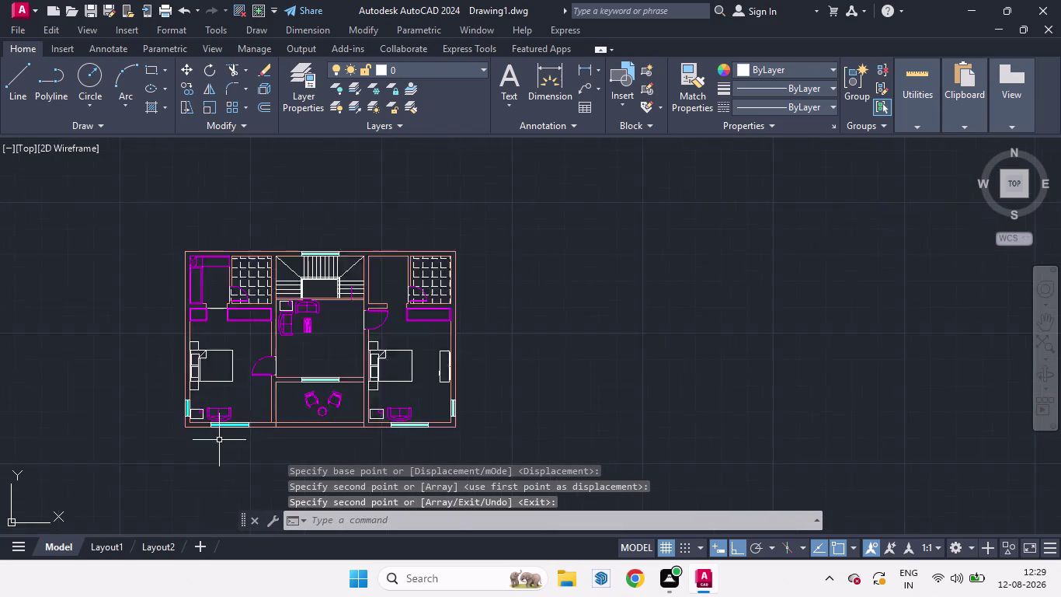
scroll(up, 3)
middle_drag(270, 446, 403, 437)
scroll(down, 3)
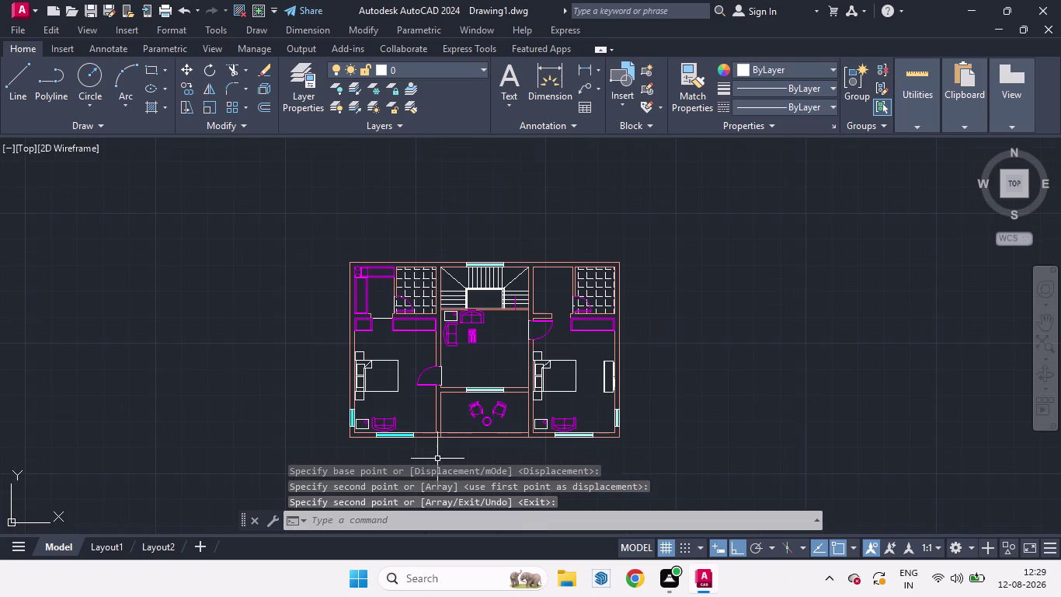
scroll(down, 3)
scroll(up, 3)
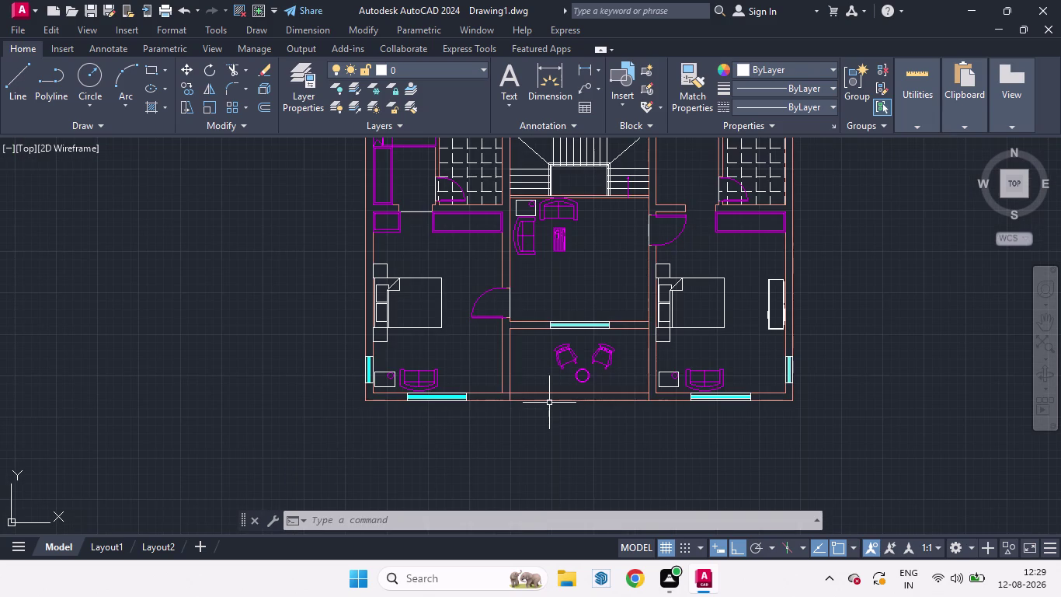
scroll(down, 3)
scroll(up, 3)
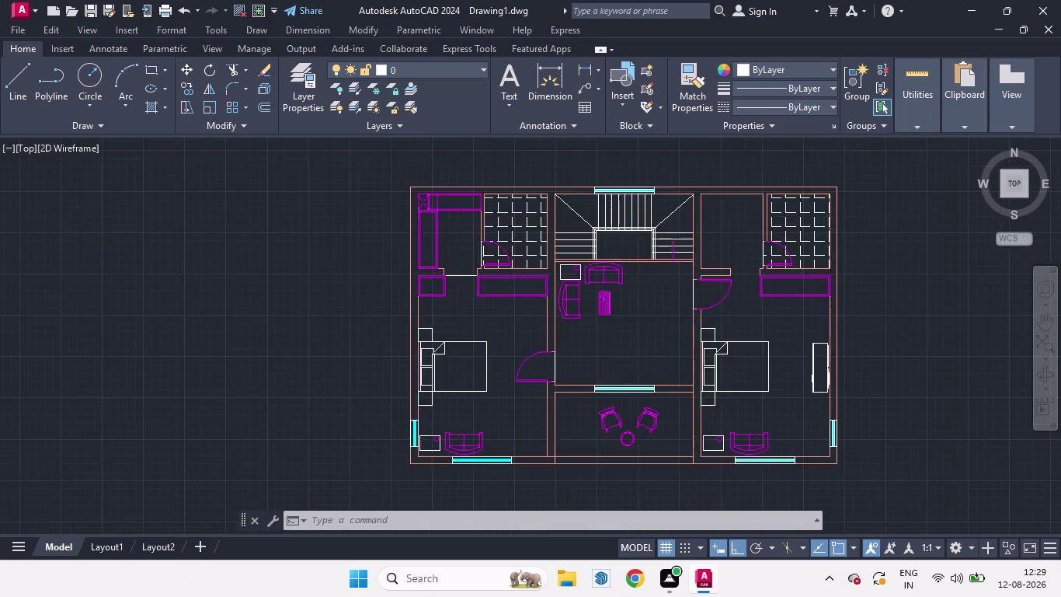
scroll(up, 3)
click(443, 259)
Copy the tall cabinet from the top-left room to a spot beside the stair wall.
click(423, 230)
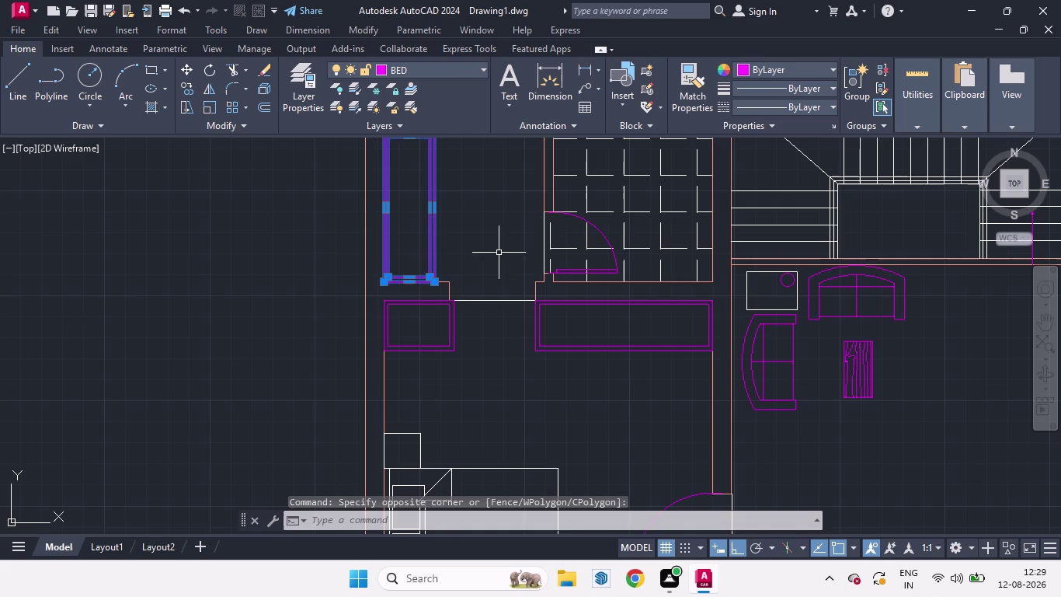
text(CO)
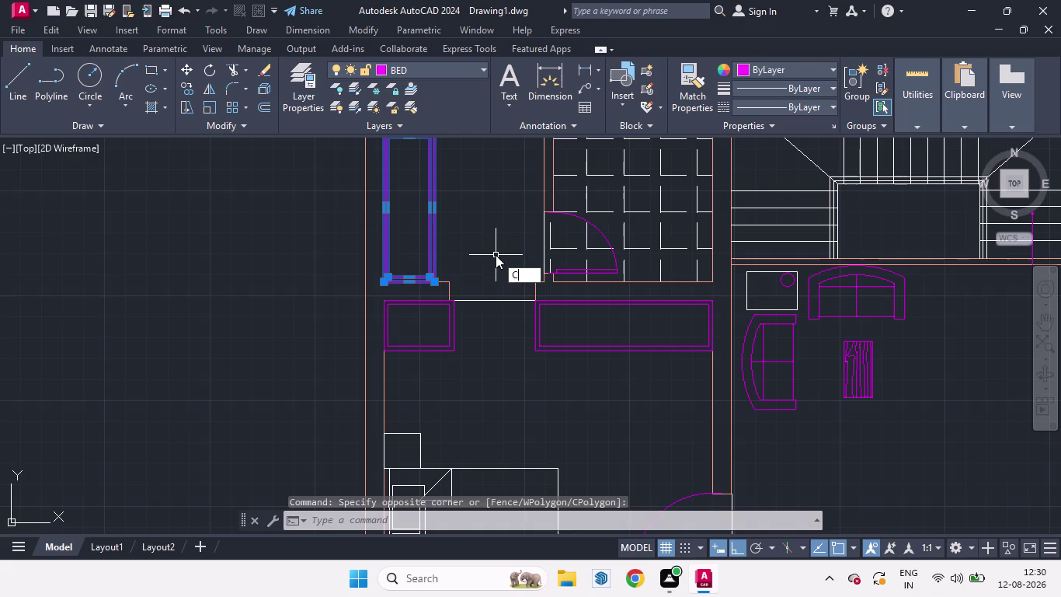
key(Return)
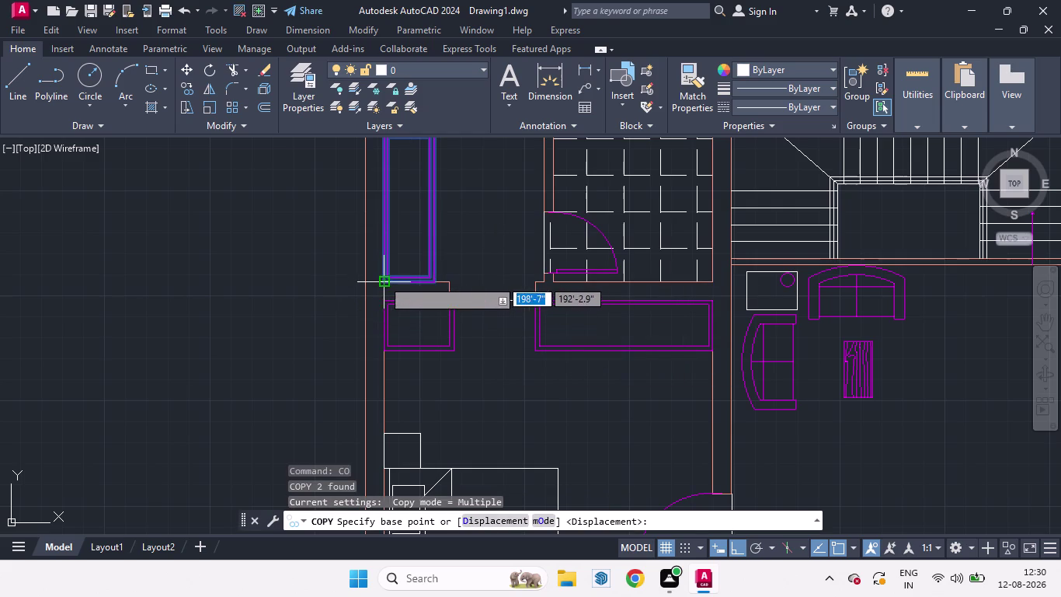
click(382, 279)
scroll(down, 3)
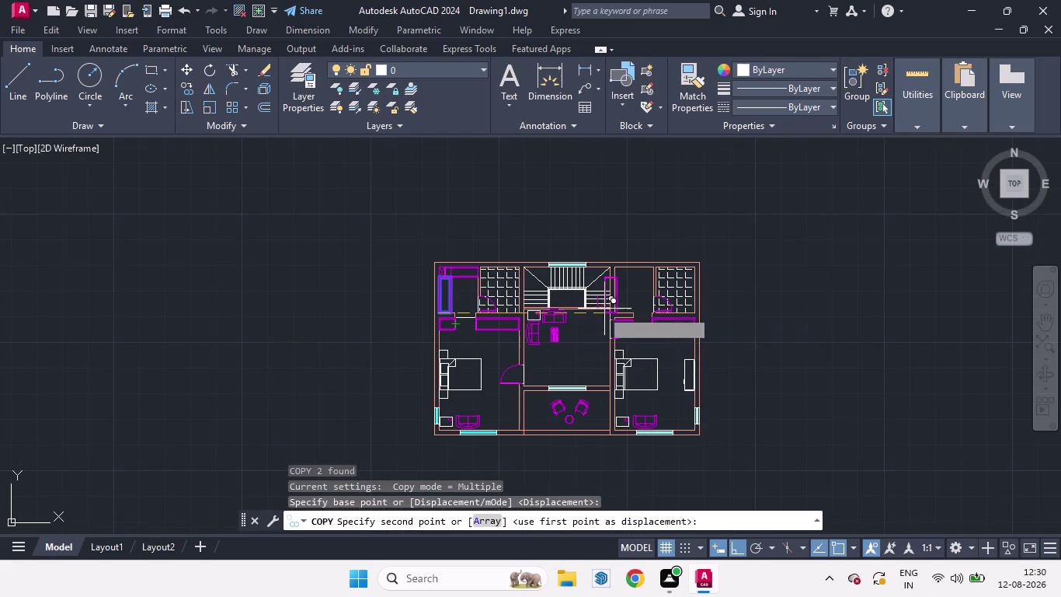
scroll(up, 3)
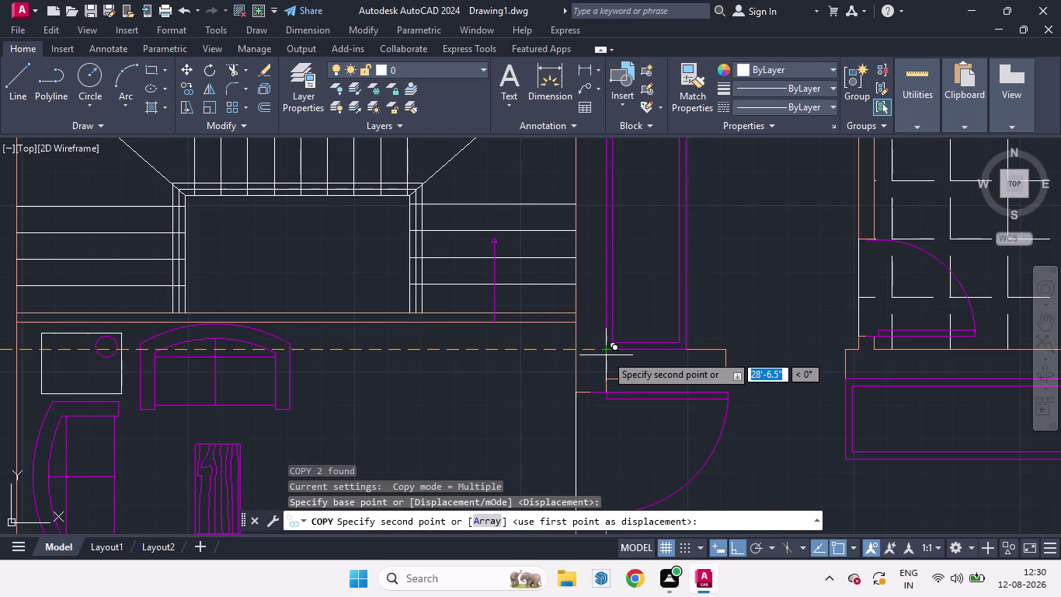
click(606, 354)
scroll(down, 3)
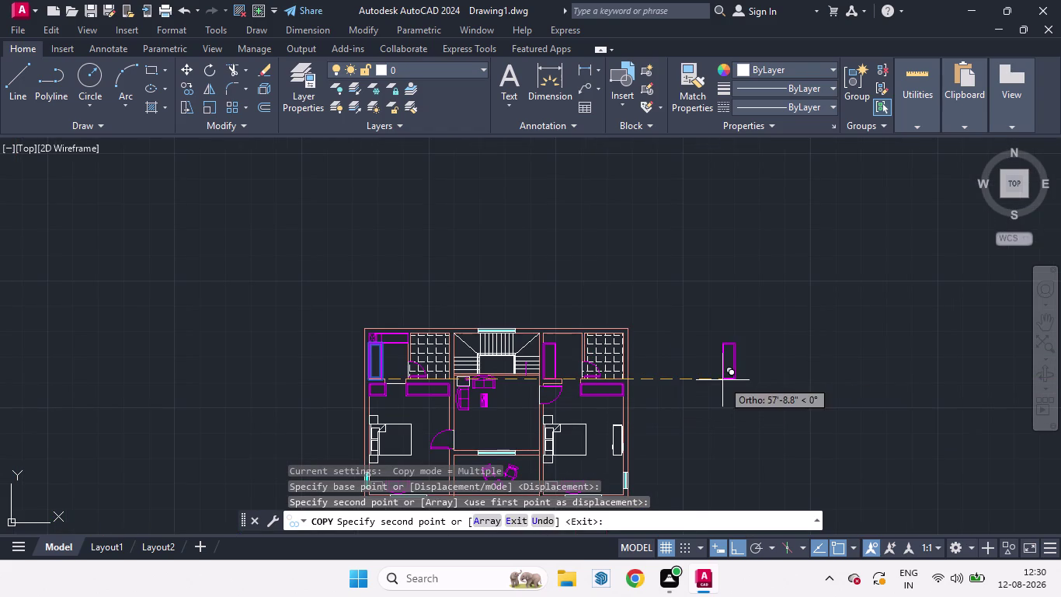
key(space)
scroll(up, 3)
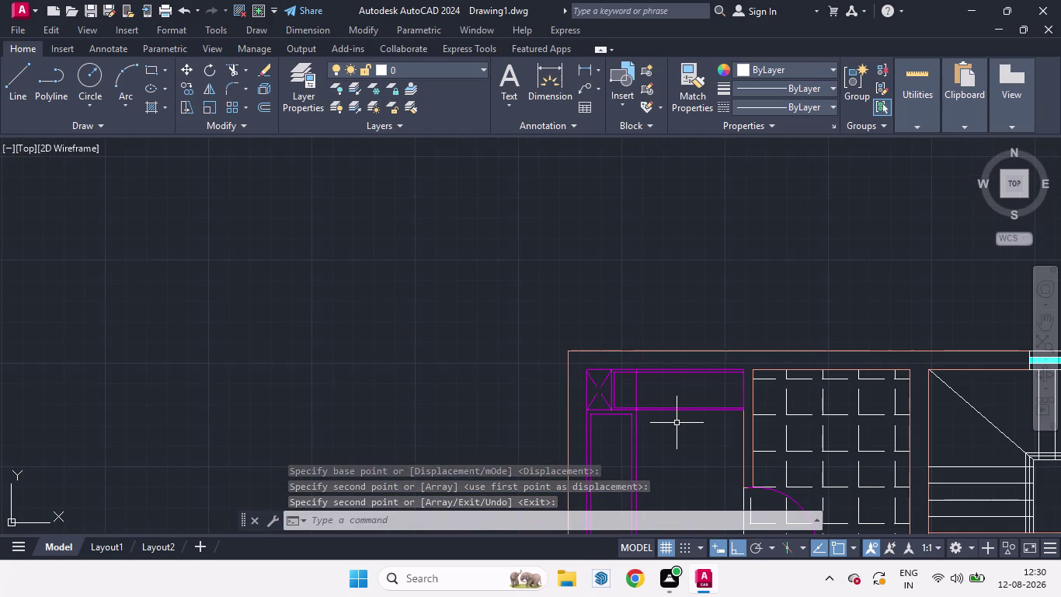
Select the long cabinet's edges, dividers and crossed boxed section.
click(679, 421)
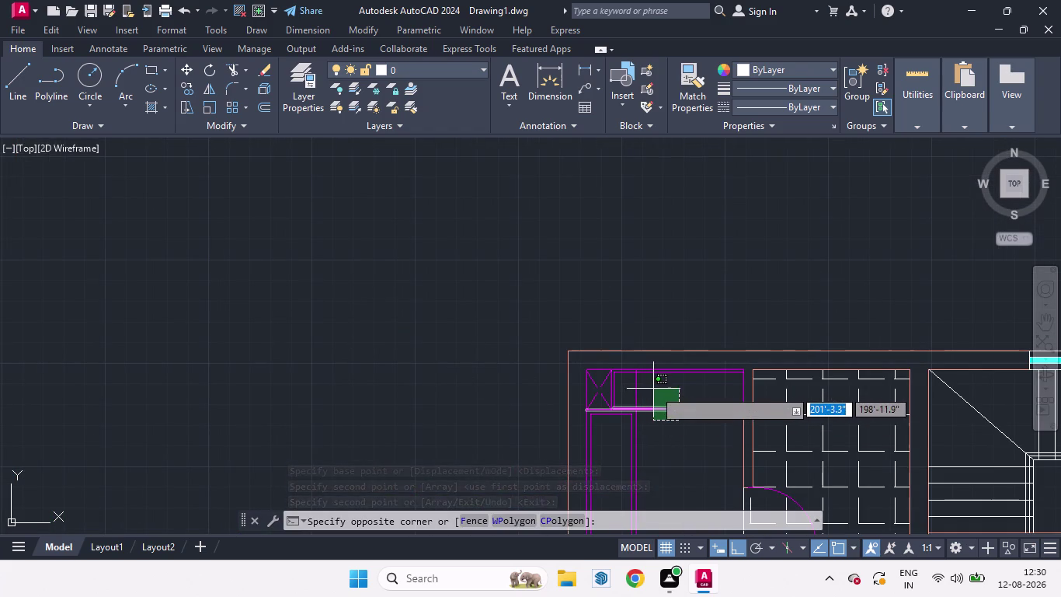
key(space)
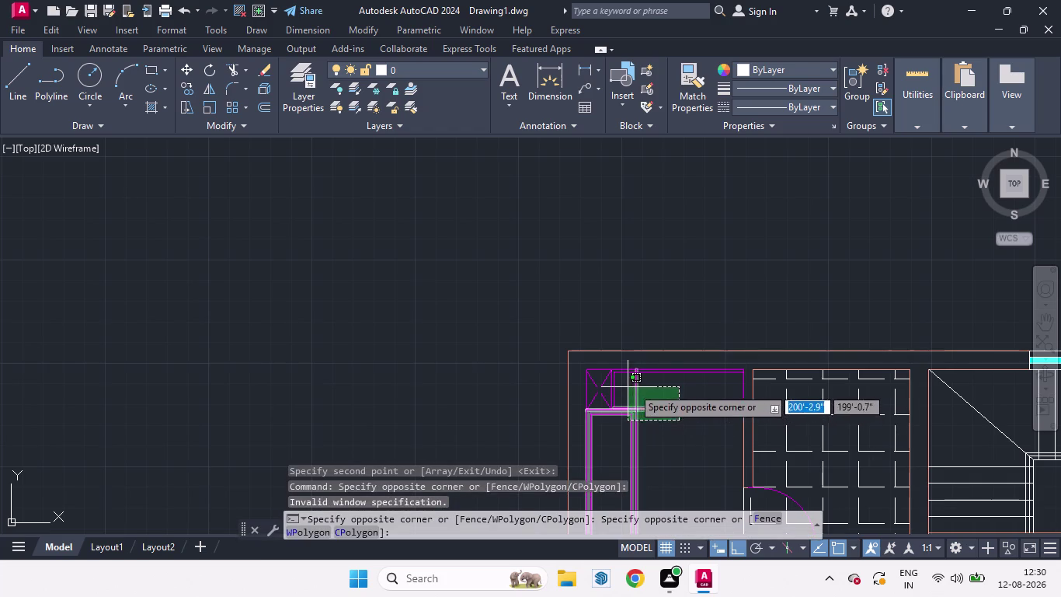
click(656, 383)
scroll(up, 3)
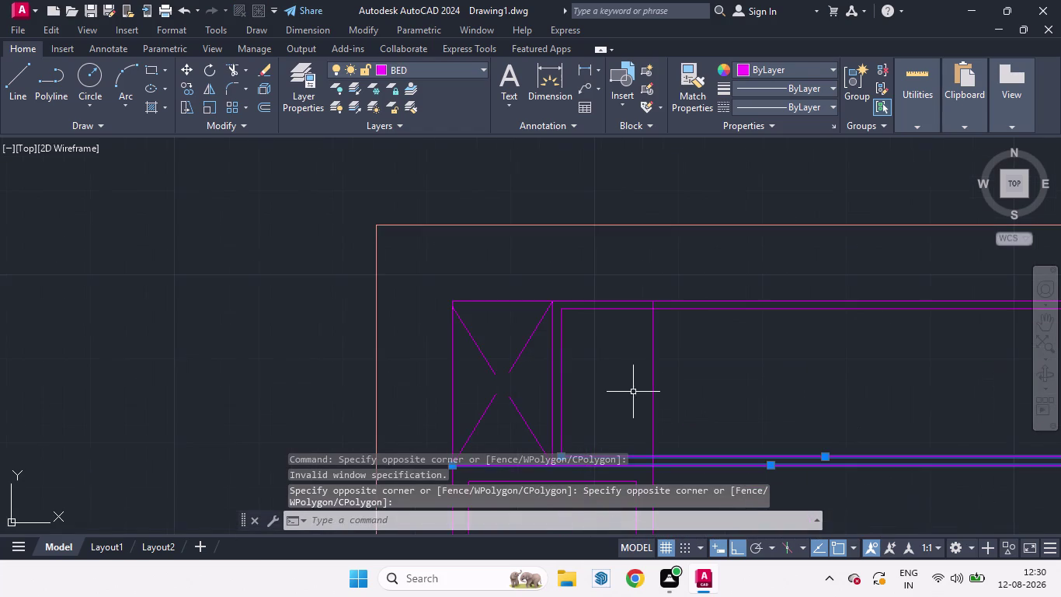
scroll(down, 3)
scroll(up, 3)
click(651, 386)
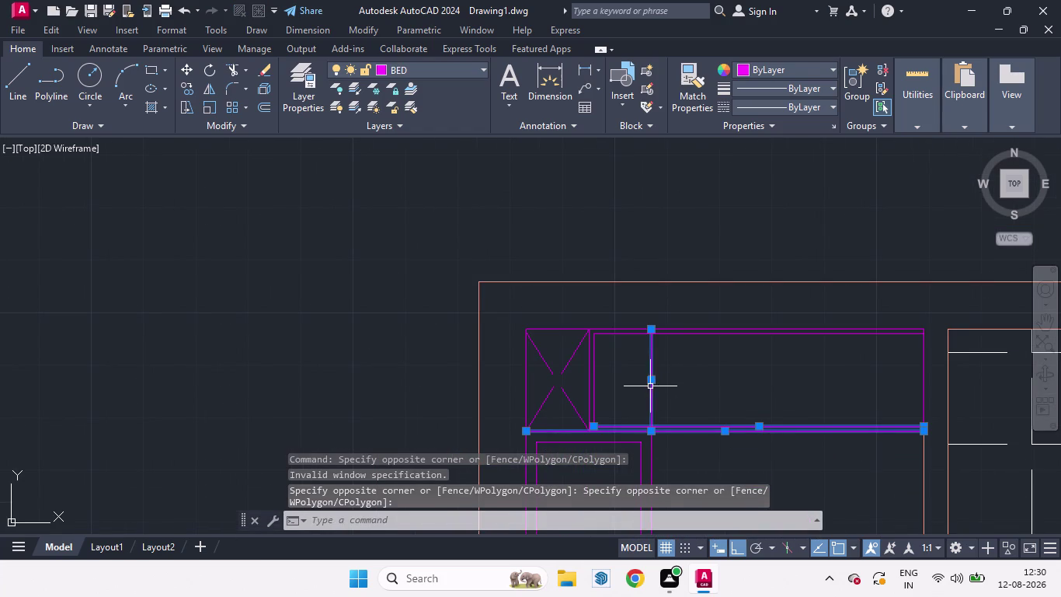
click(596, 374)
click(590, 375)
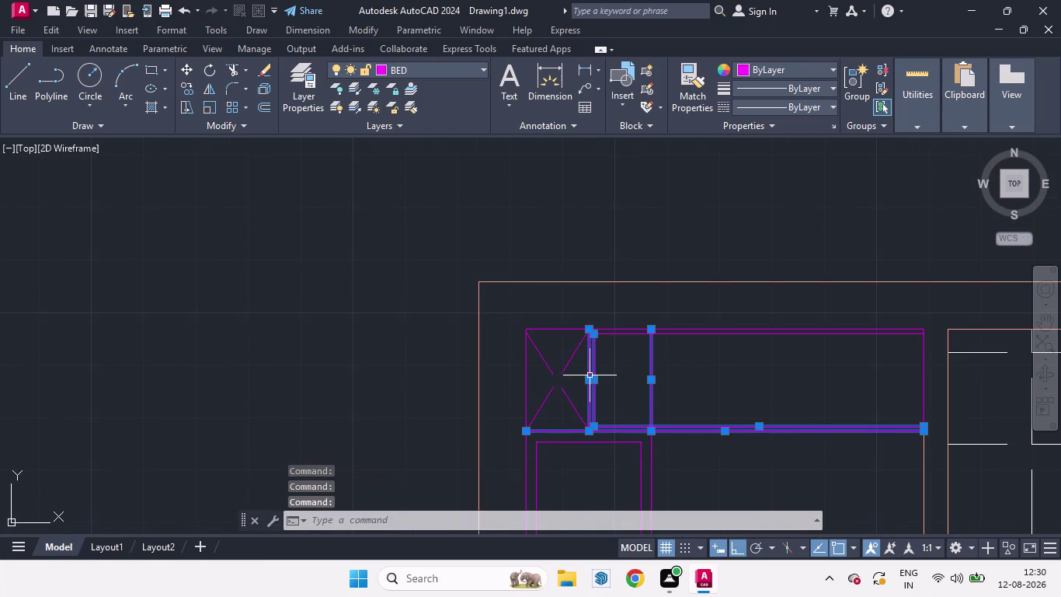
click(570, 362)
click(542, 359)
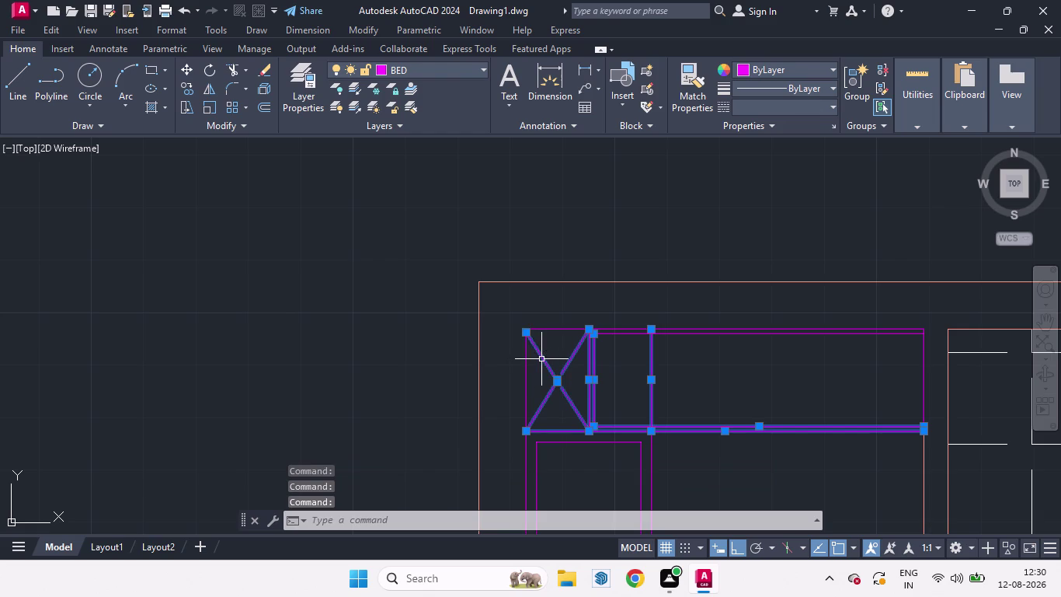
click(526, 351)
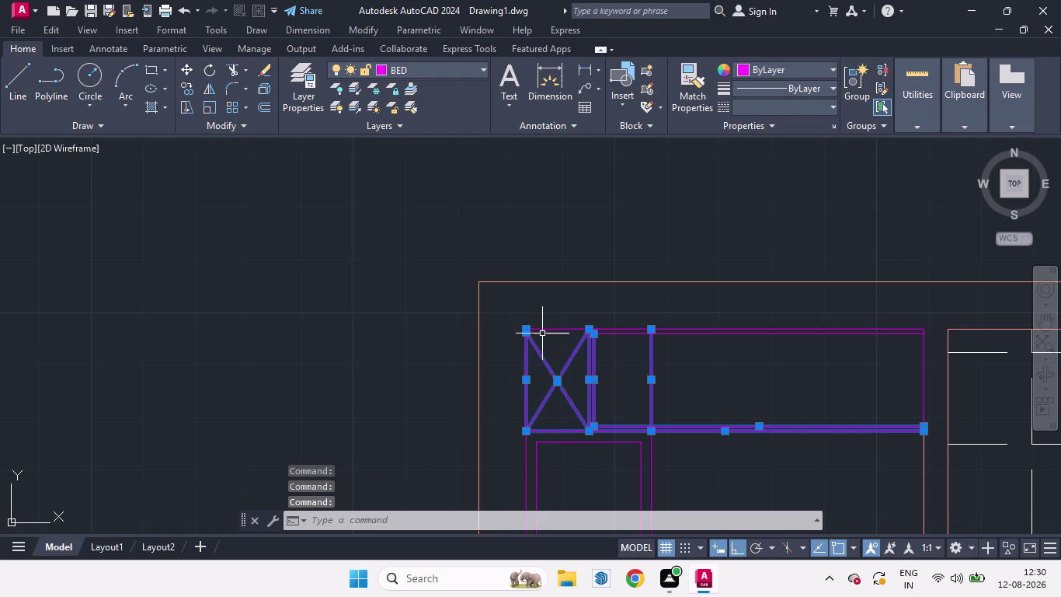
click(545, 331)
click(616, 335)
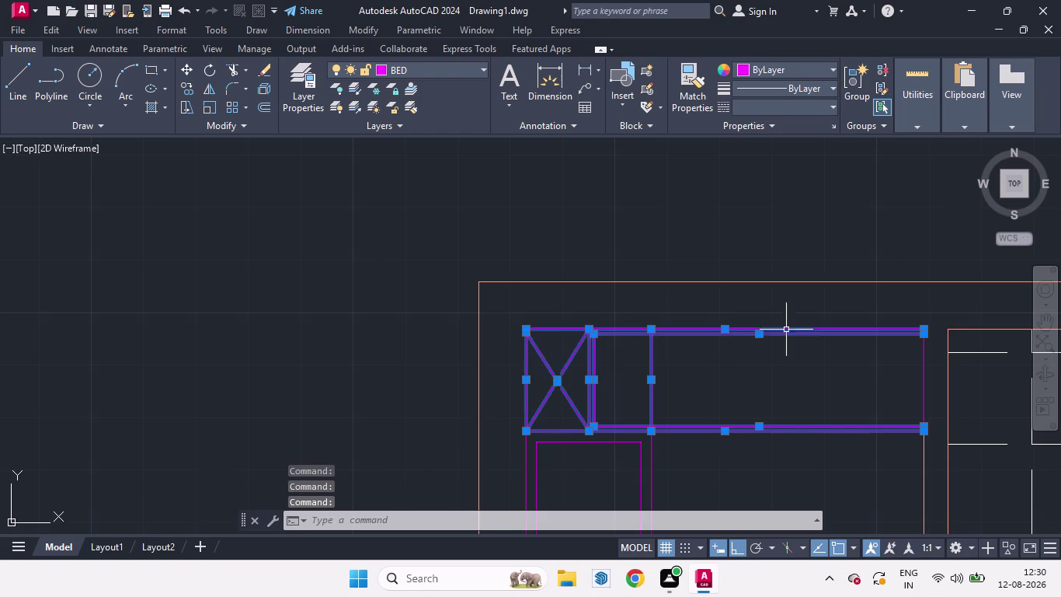
click(924, 380)
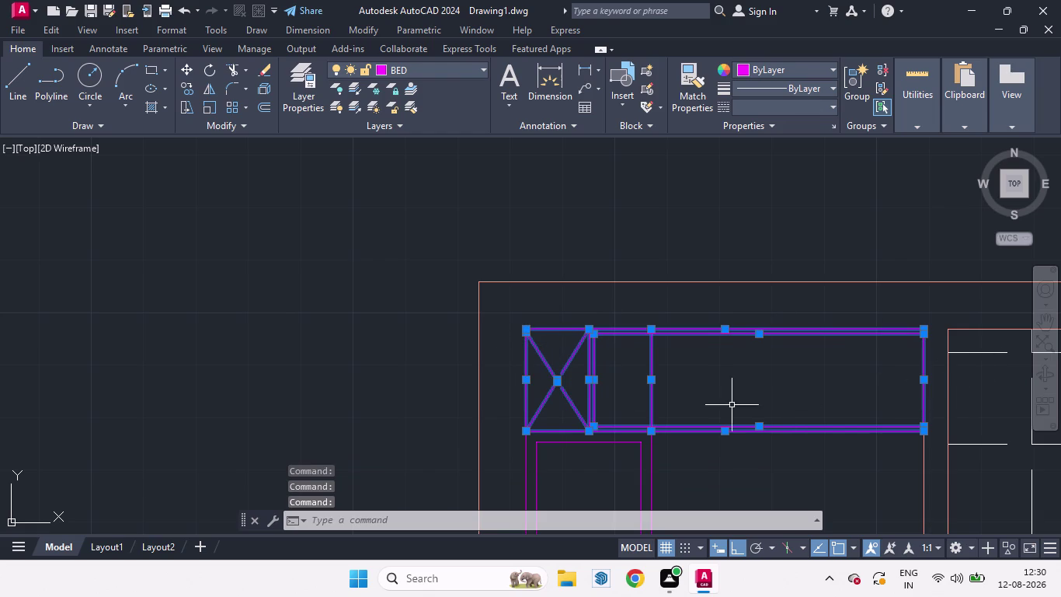
Copy the long cabinet about 28 feet right into the right bedroom's upper wall.
key(c)
key(o)
key(Return)
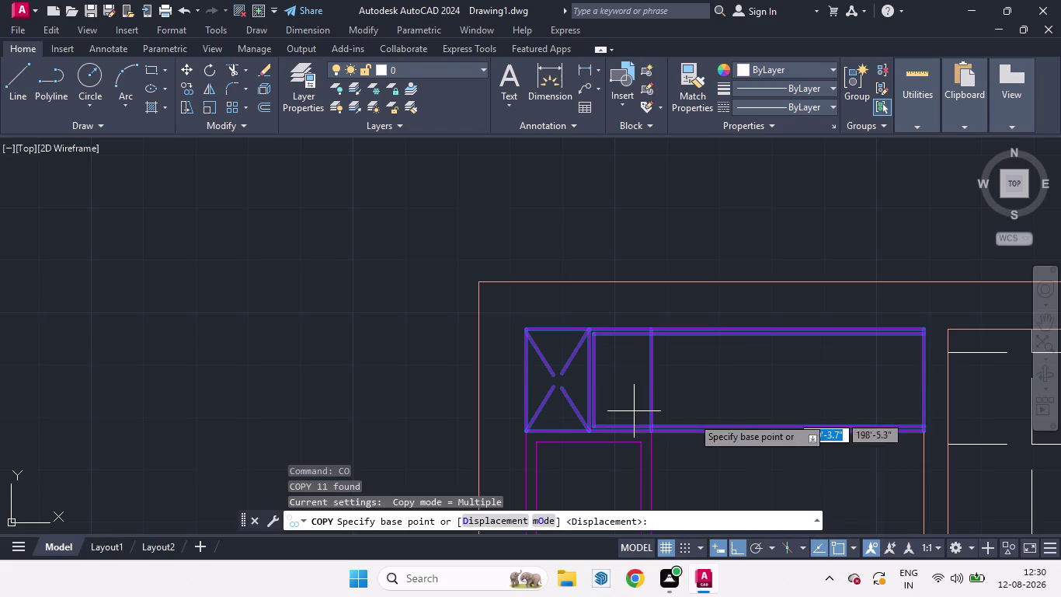
click(751, 428)
scroll(down, 3)
scroll(down, 3)
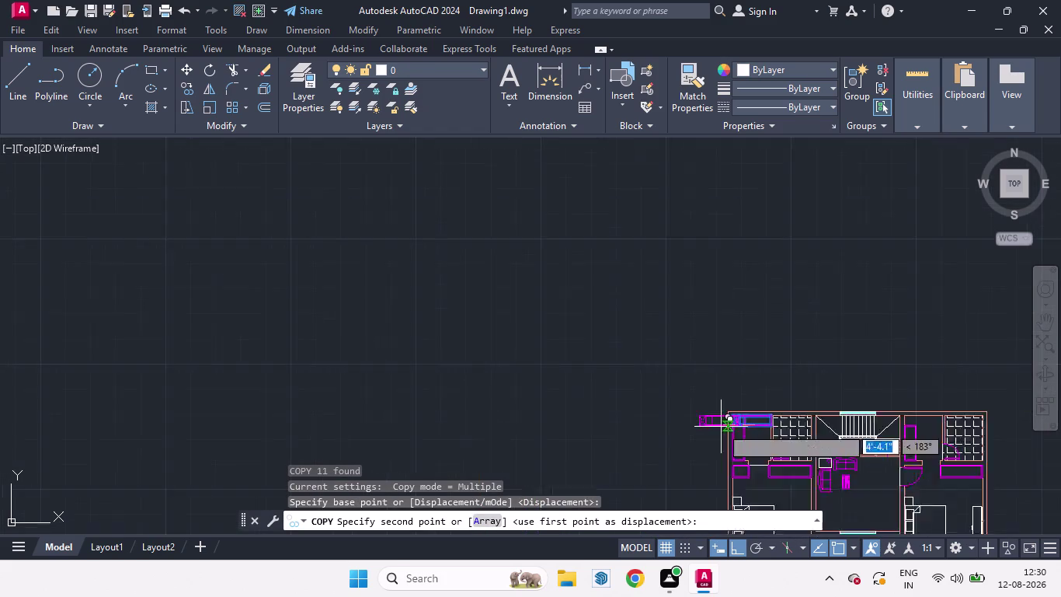
scroll(up, 3)
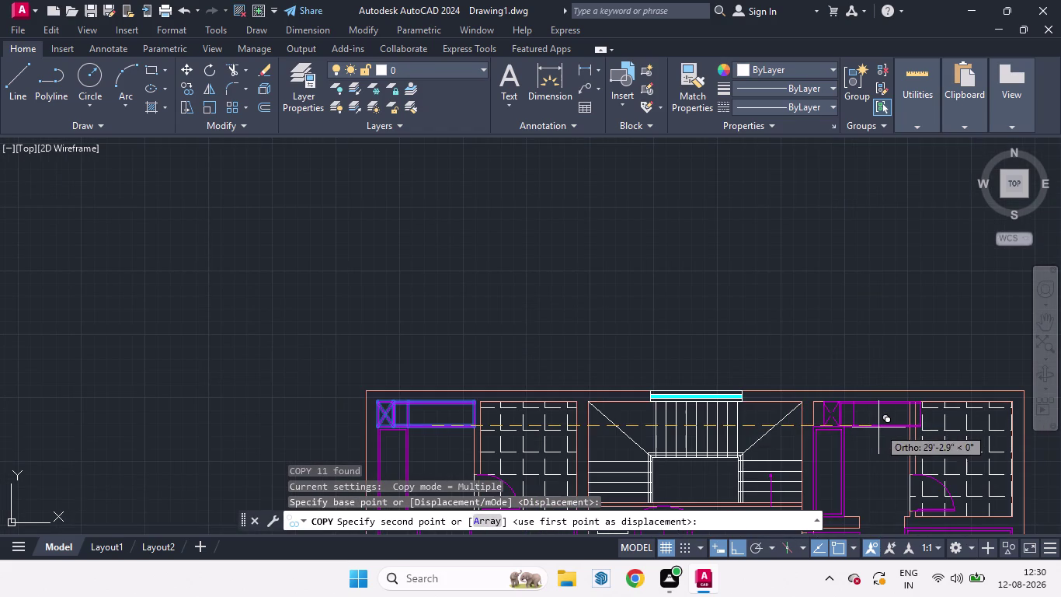
scroll(up, 3)
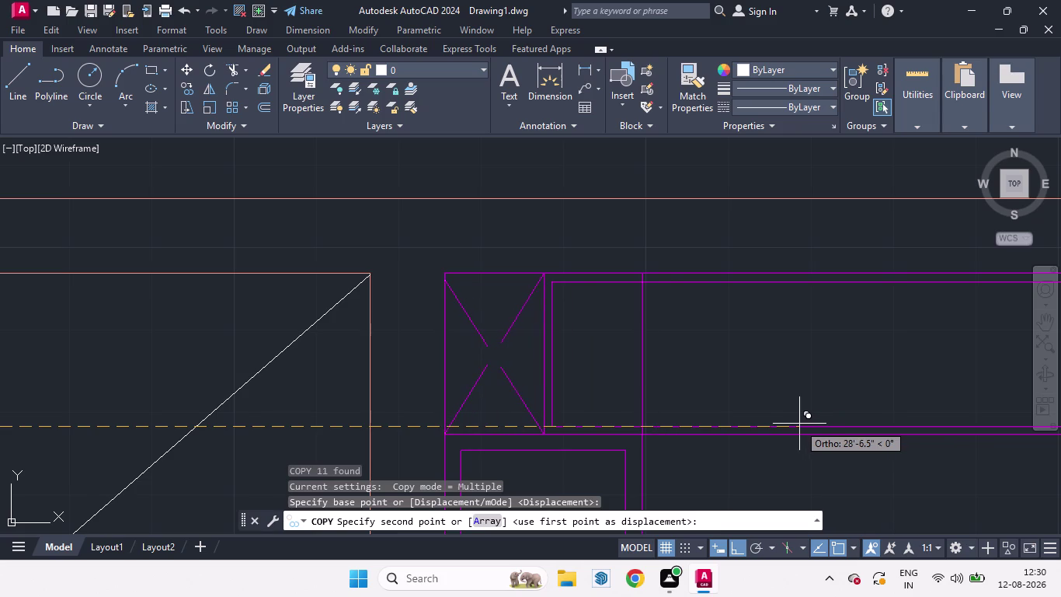
scroll(up, 3)
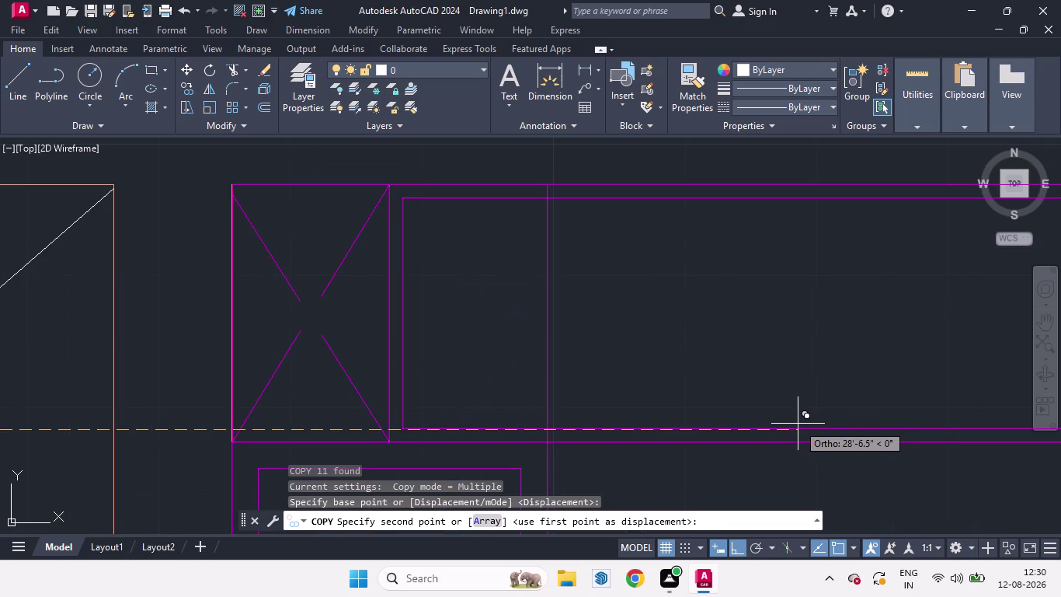
click(797, 424)
scroll(down, 3)
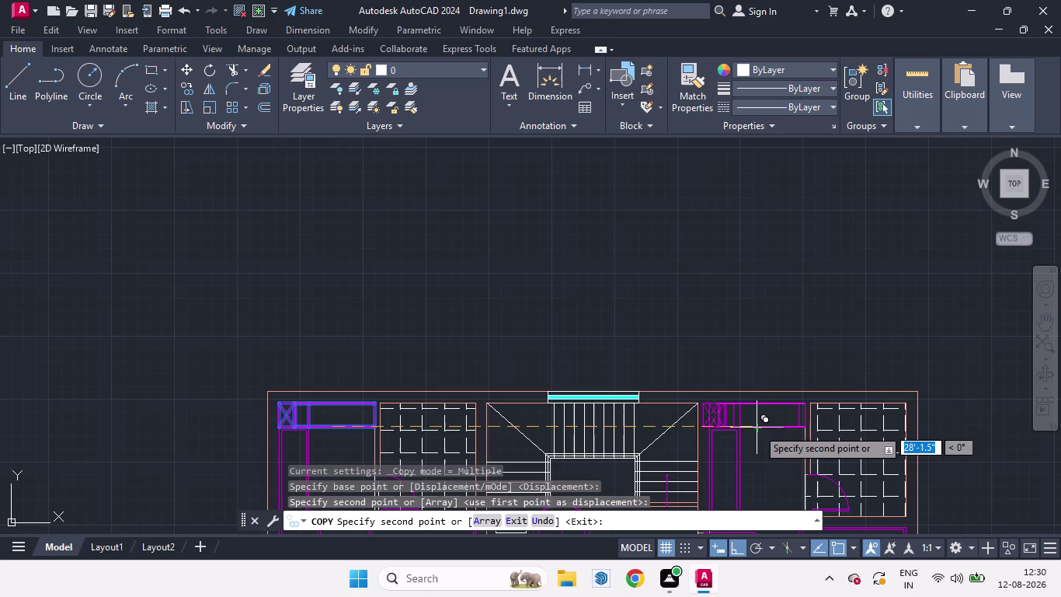
scroll(down, 3)
key(space)
scroll(down, 3)
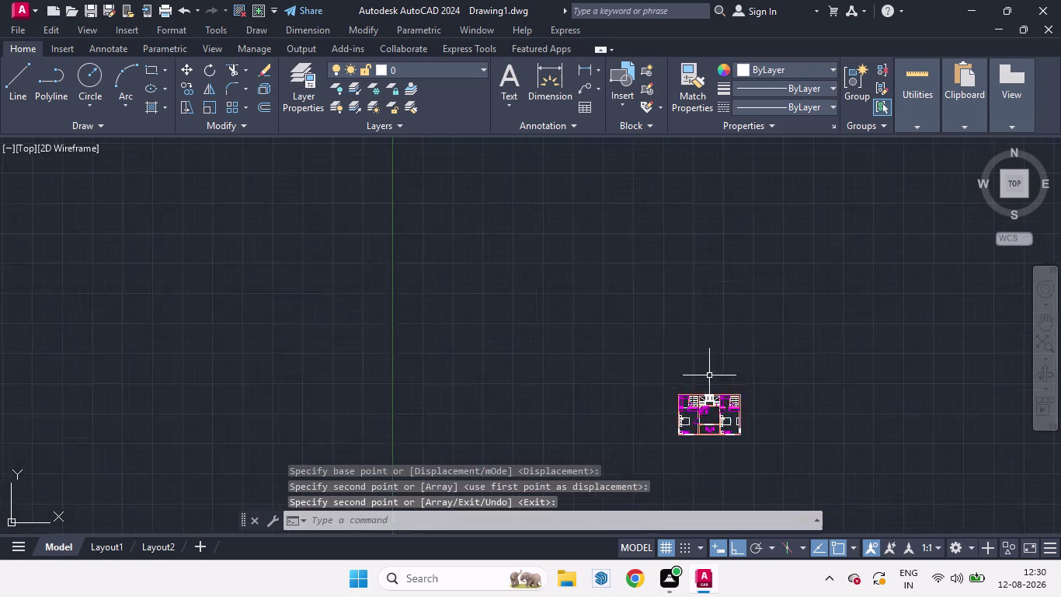
scroll(up, 3)
scroll(up, 3)
Pan over the bedrooms and living area, then open Tool Palettes with TP.
middle_drag(834, 265, 761, 239)
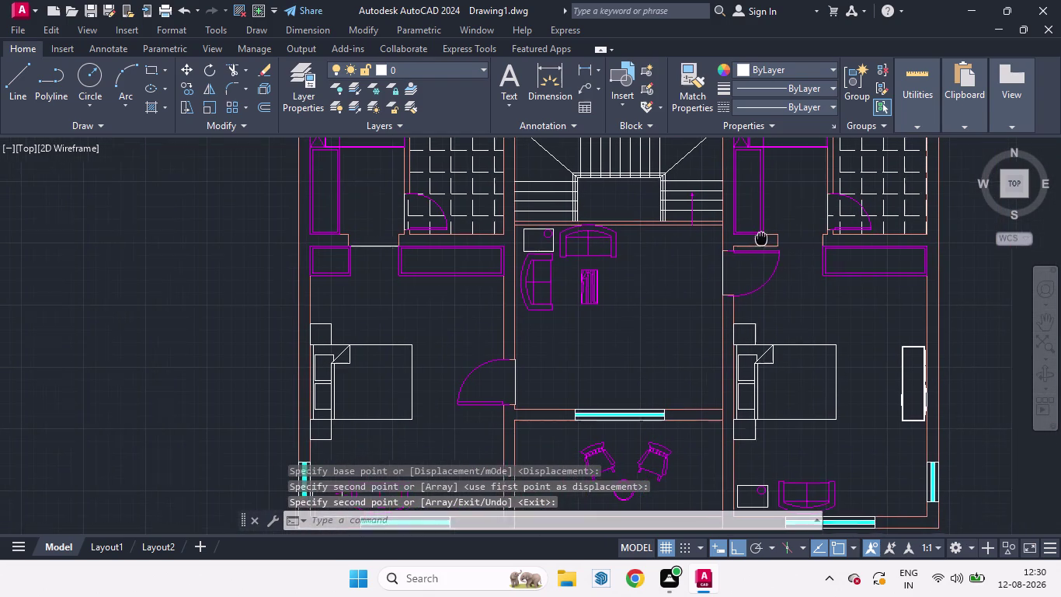
middle_drag(761, 239, 758, 238)
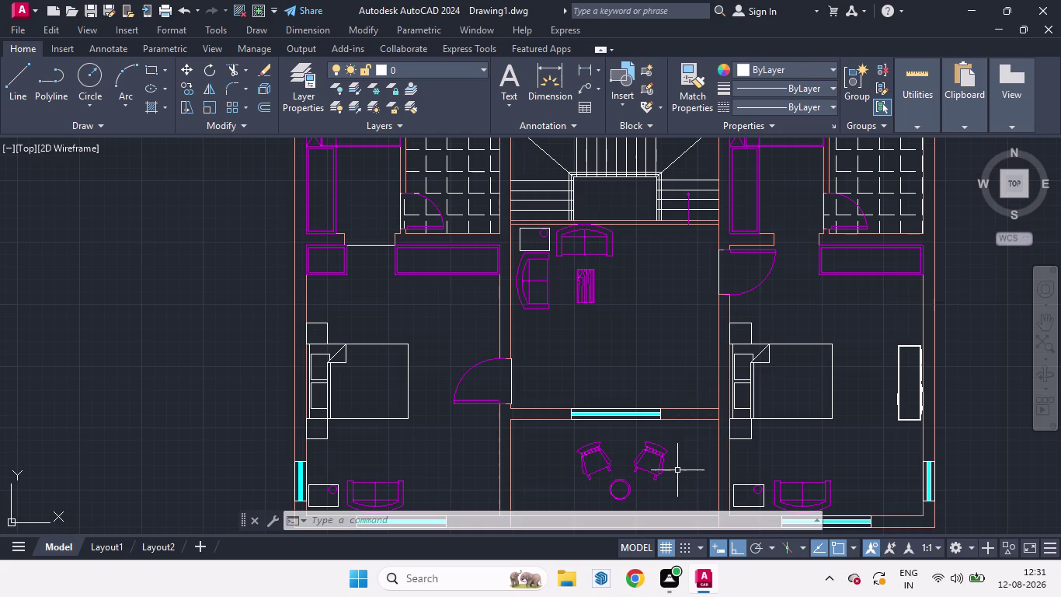
scroll(down, 3)
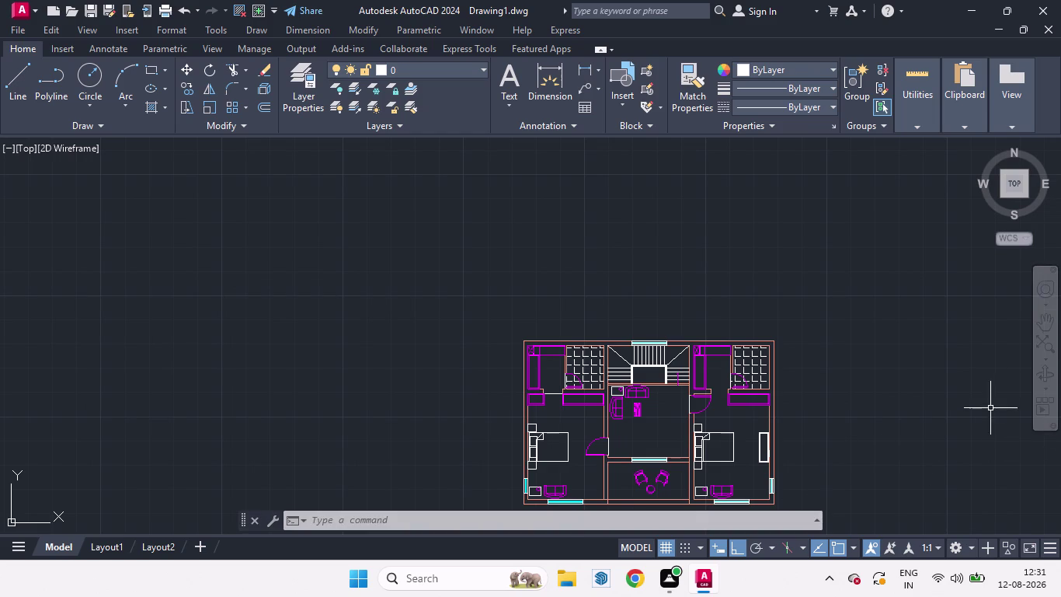
key(t)
key(p)
key(Return)
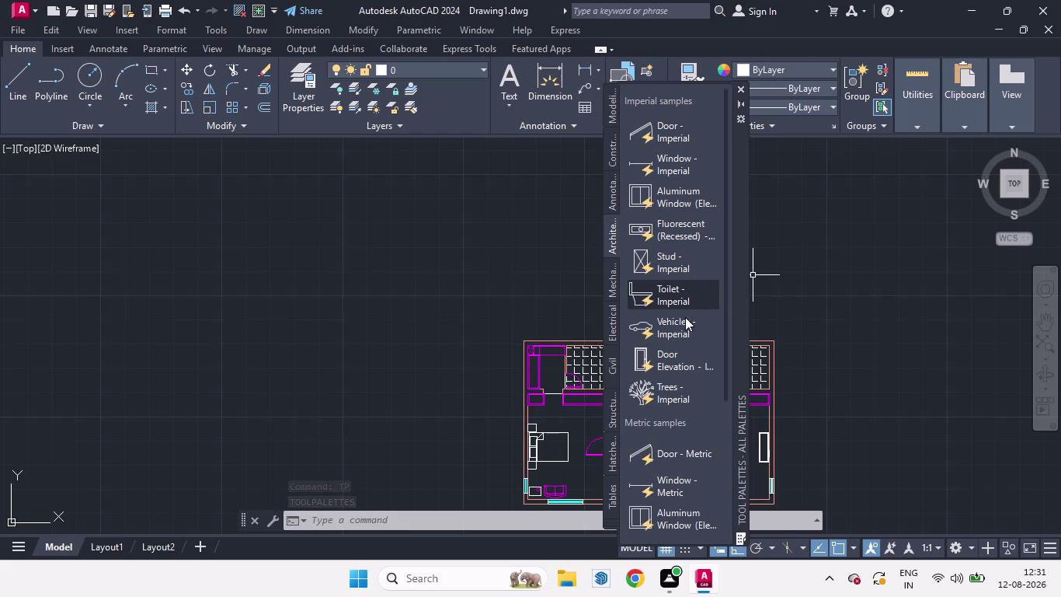
Bring up the recent blocks and place 'Toilet - top' left of the plan.
scroll(down, 3)
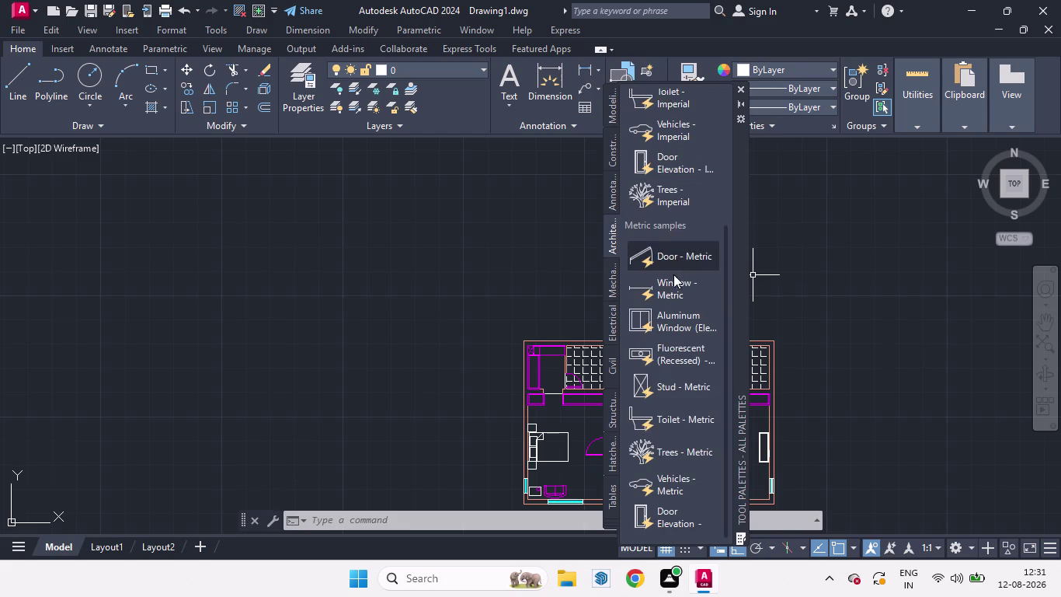
scroll(down, 3)
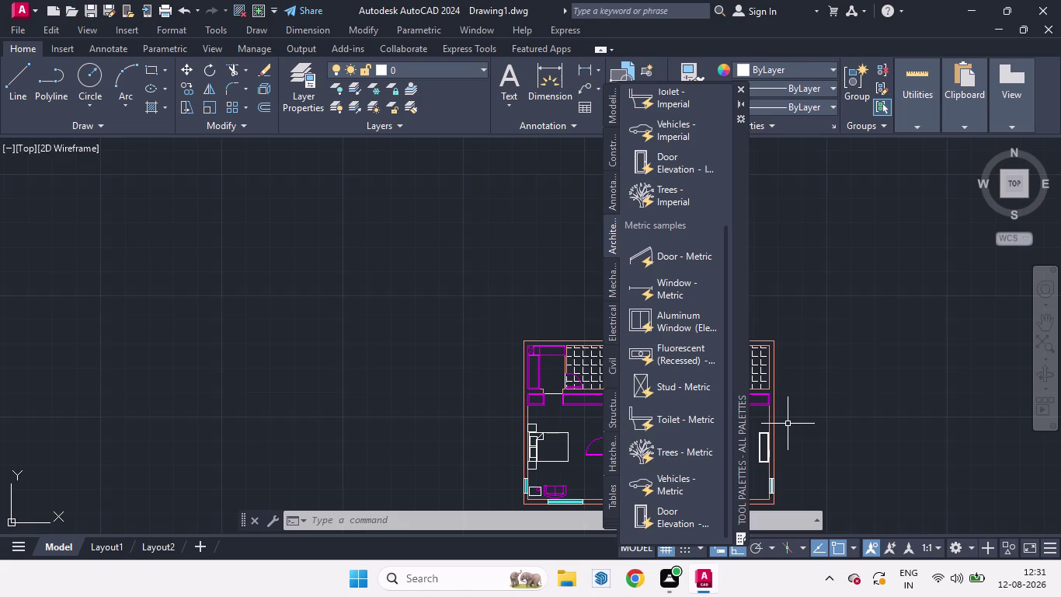
key(i)
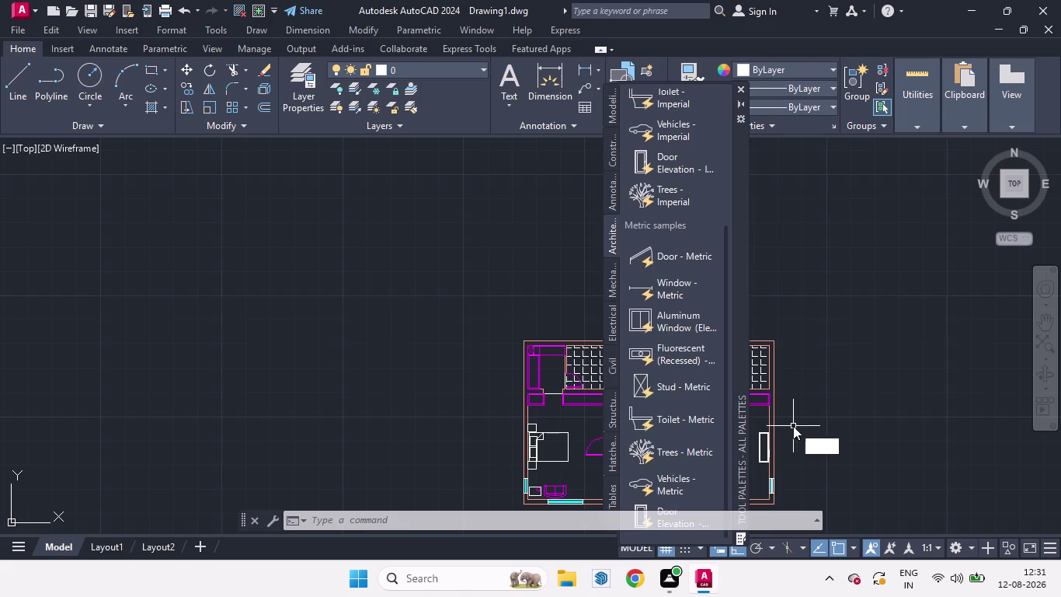
key(Return)
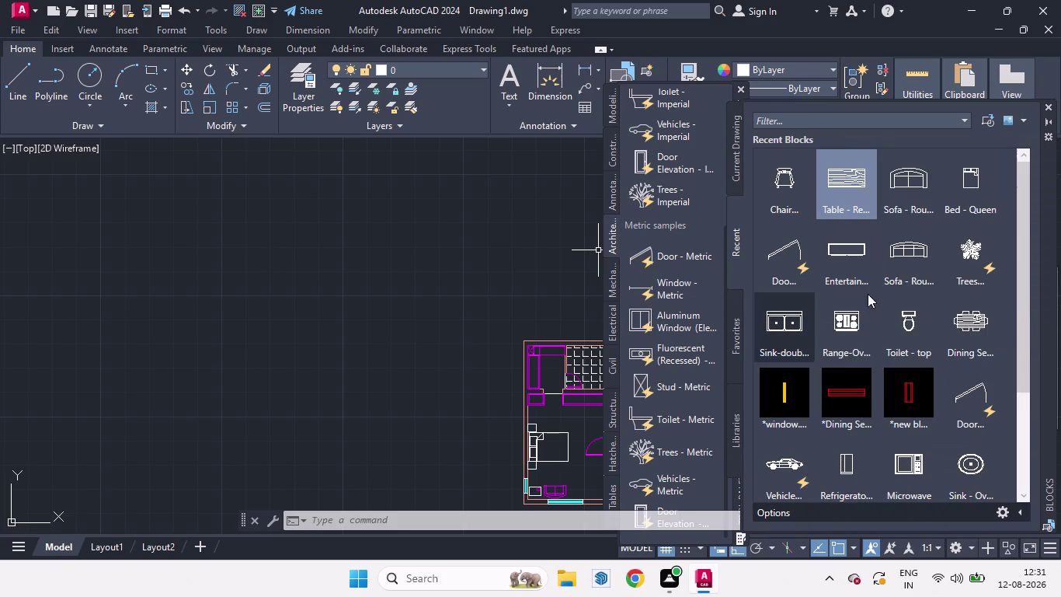
drag(914, 314, 407, 343)
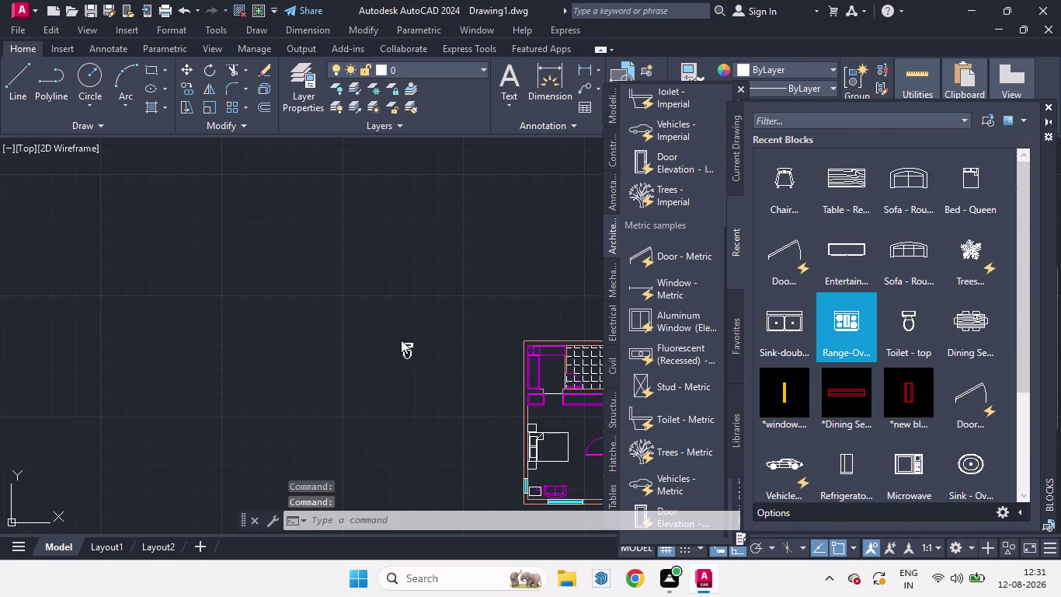
click(741, 87)
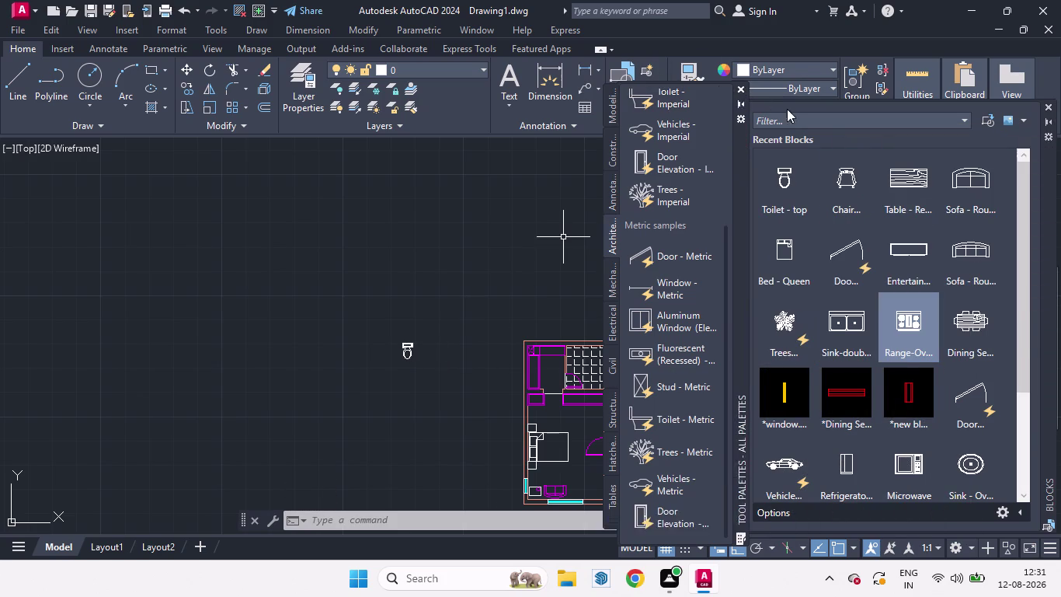
scroll(down, 3)
scroll(down, 3)
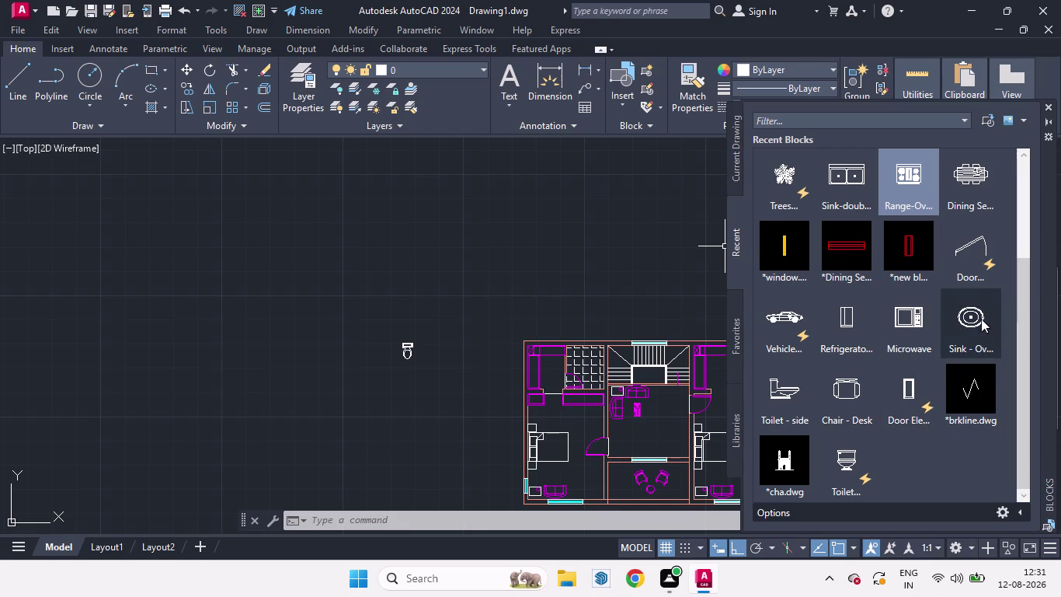
Place 'Sink - Oval' above-left of the plan and open DesignCenter.
drag(974, 317, 527, 270)
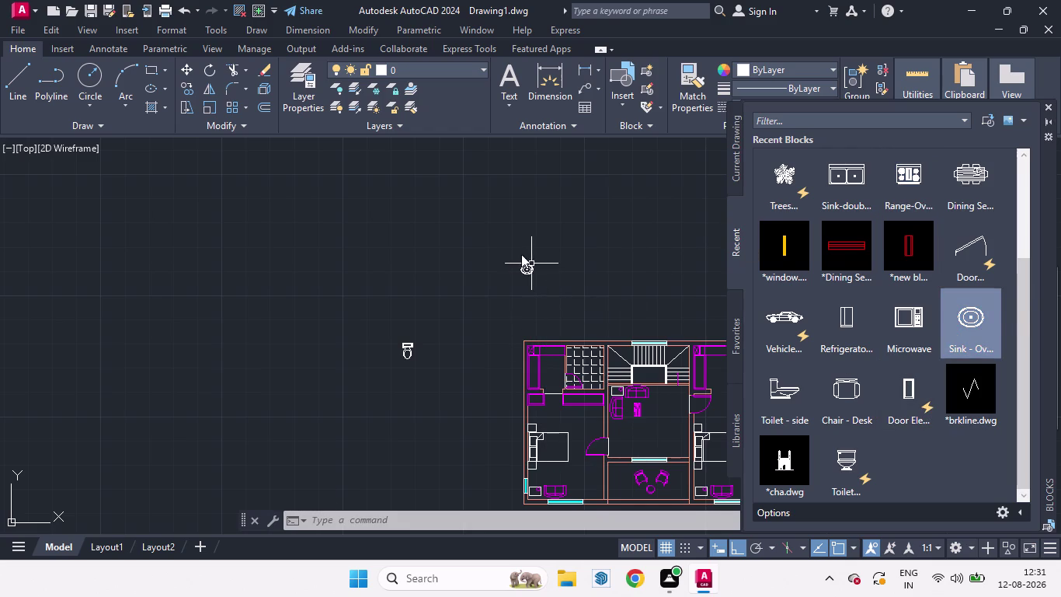
scroll(up, 3)
scroll(down, 3)
scroll(up, 3)
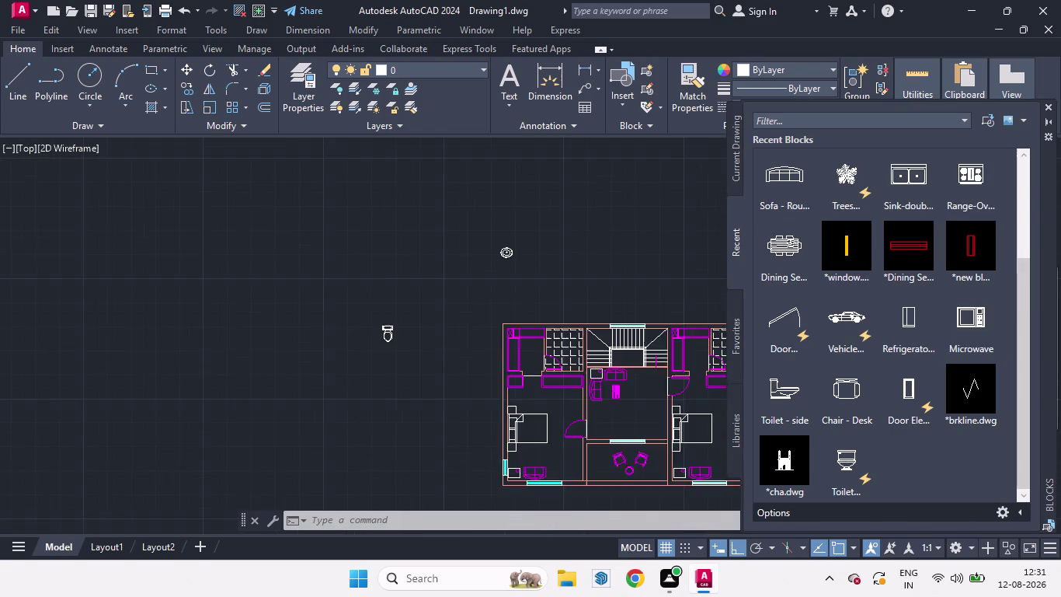
scroll(up, 3)
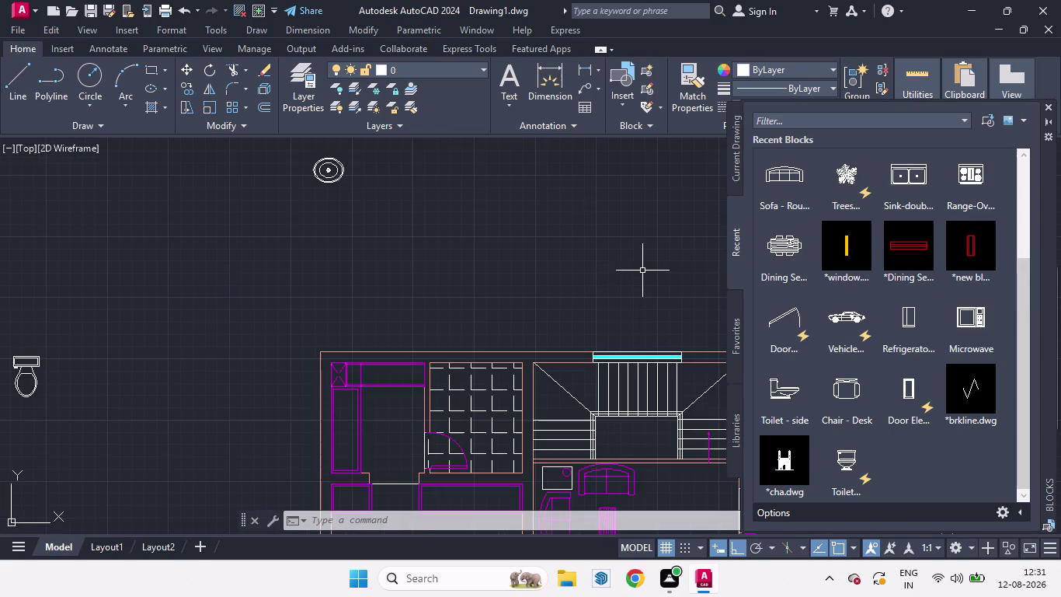
text(DC)
key(Return)
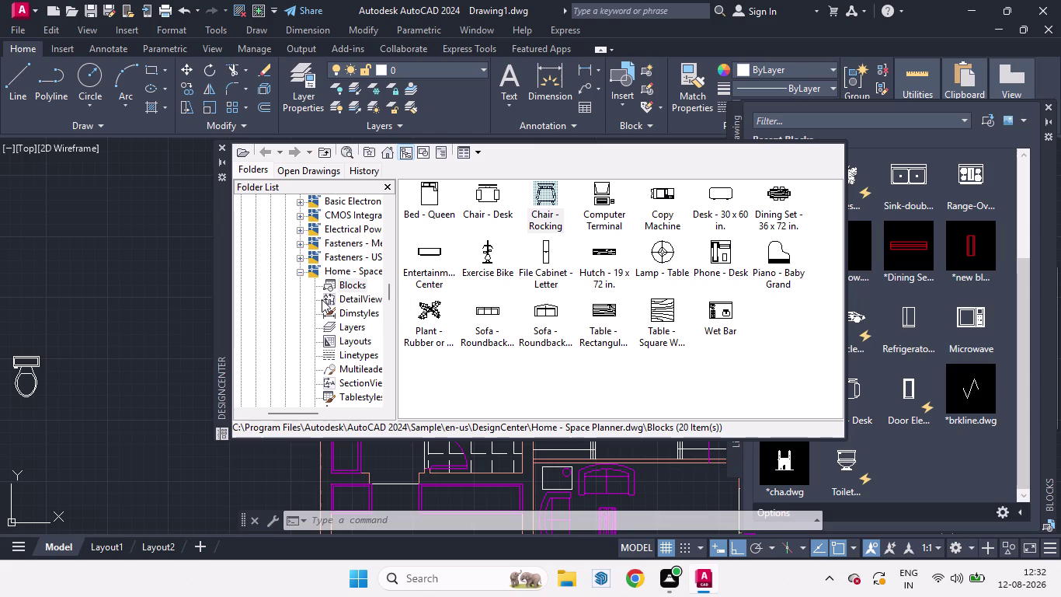
In DesignCenter, open House Designer.dwg and show its Blocks.
scroll(down, 3)
scroll(up, 3)
scroll(up, 3)
scroll(up, 3)
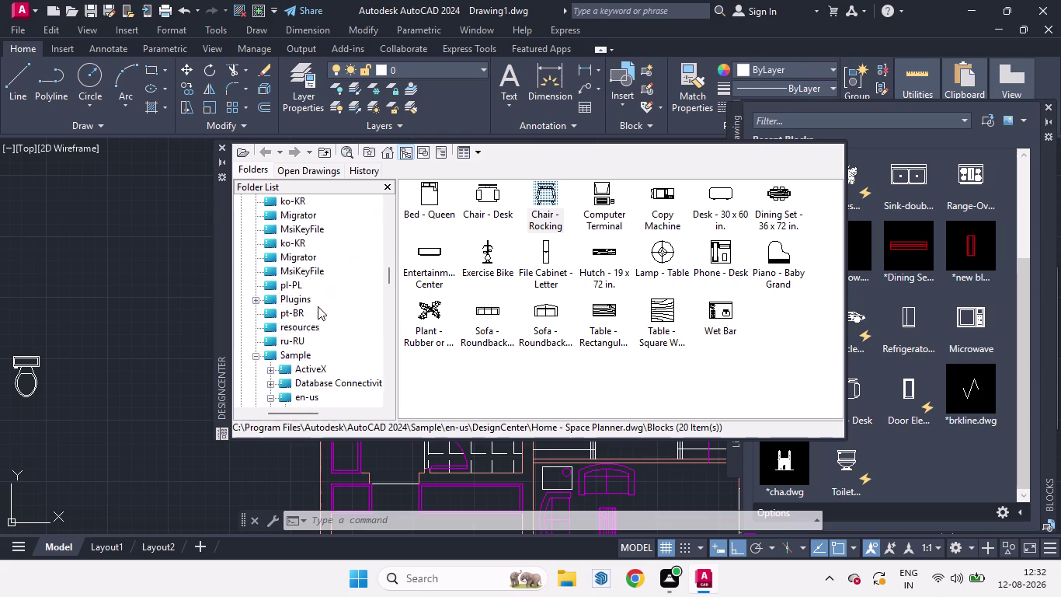
scroll(up, 3)
scroll(down, 3)
scroll(up, 3)
scroll(down, 3)
scroll(down, 3)
scroll(down, 3)
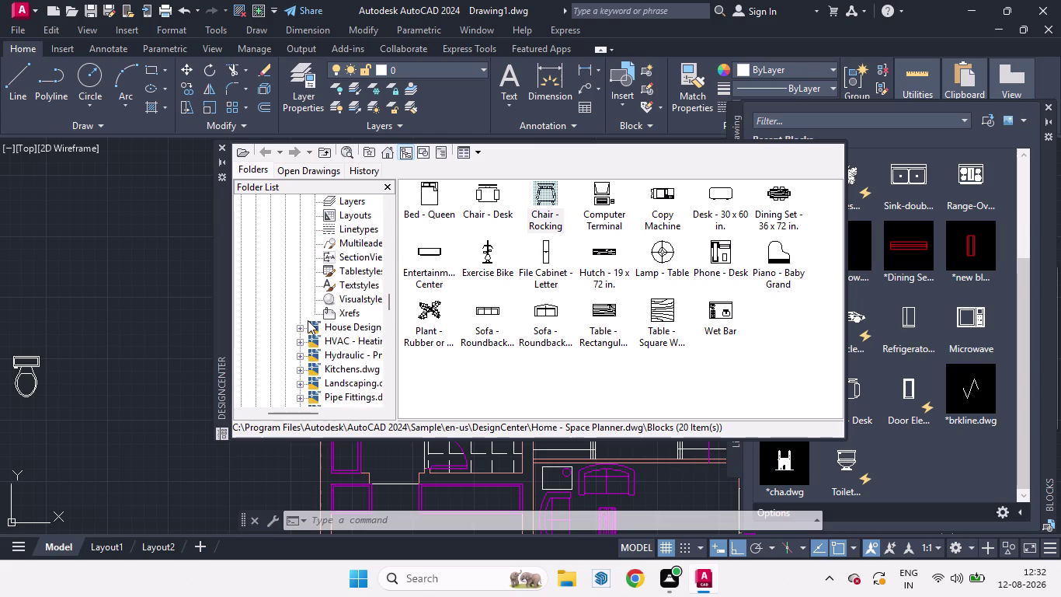
scroll(down, 3)
scroll(up, 3)
scroll(up, 3)
scroll(down, 3)
scroll(down, 3)
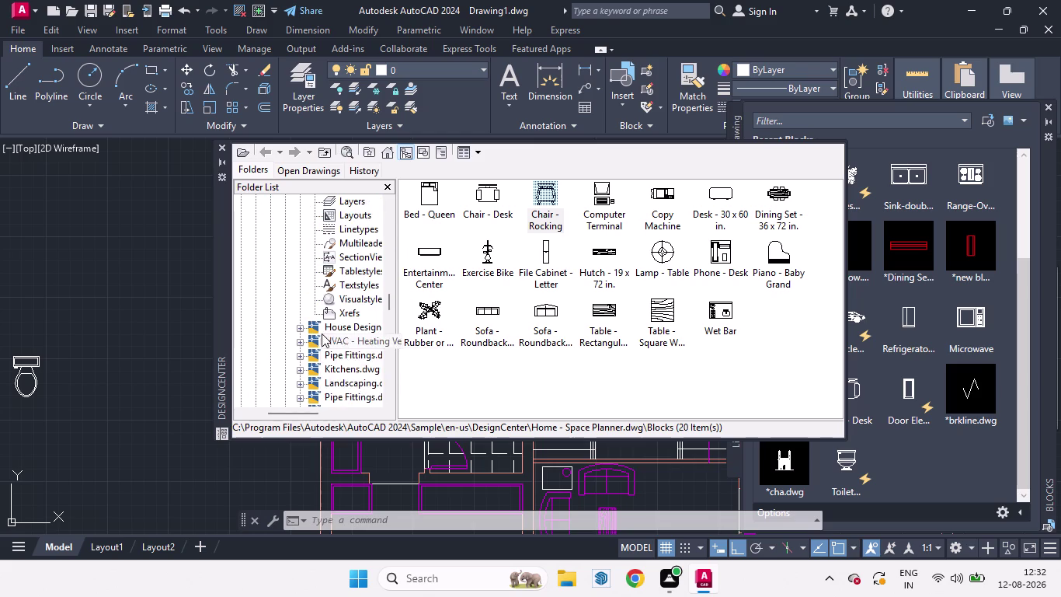
scroll(down, 3)
scroll(up, 3)
scroll(up, 3)
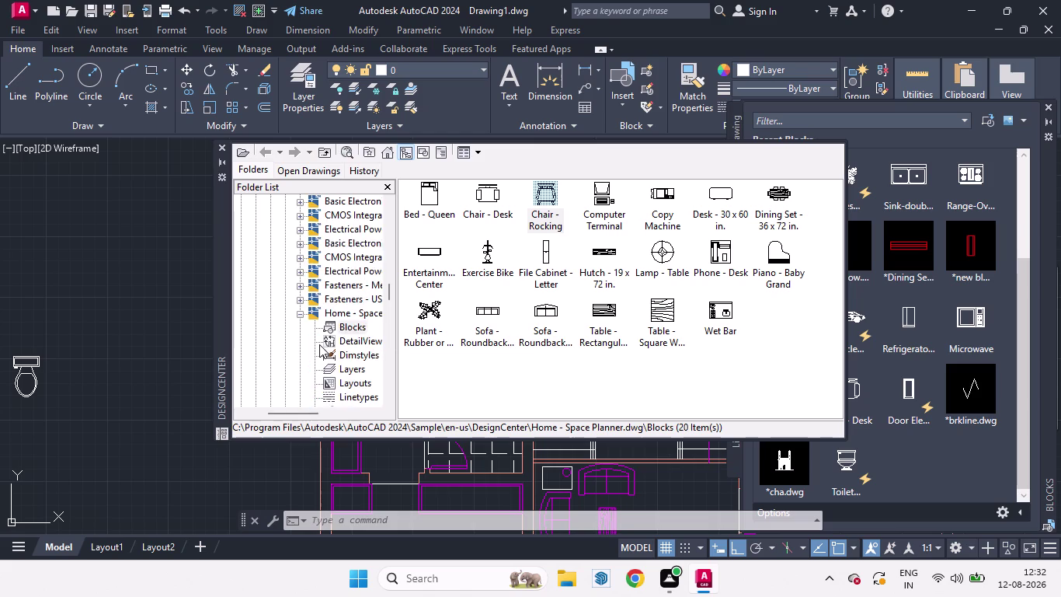
scroll(up, 3)
scroll(down, 3)
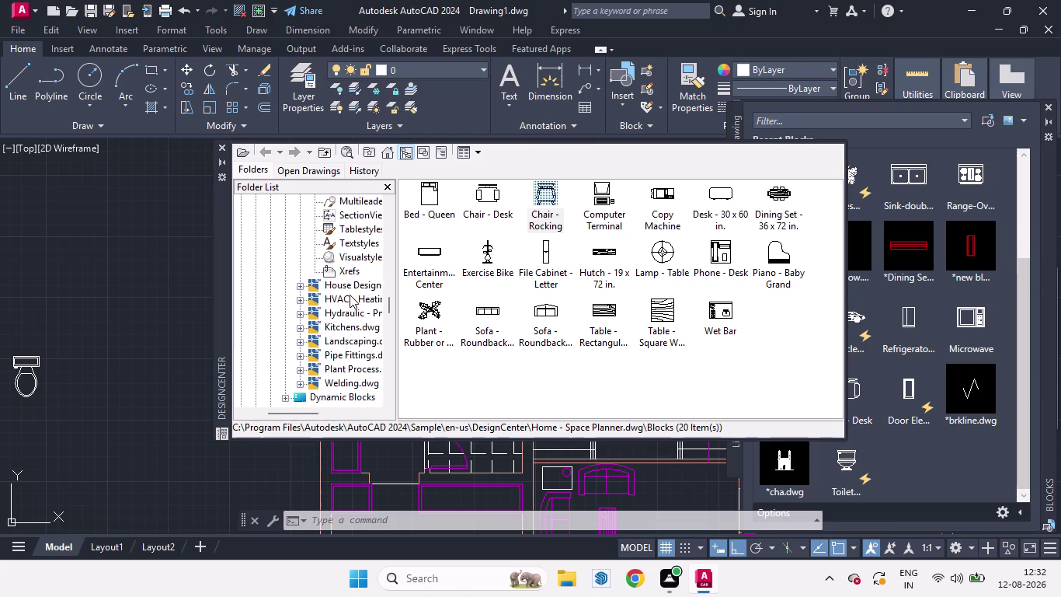
click(341, 285)
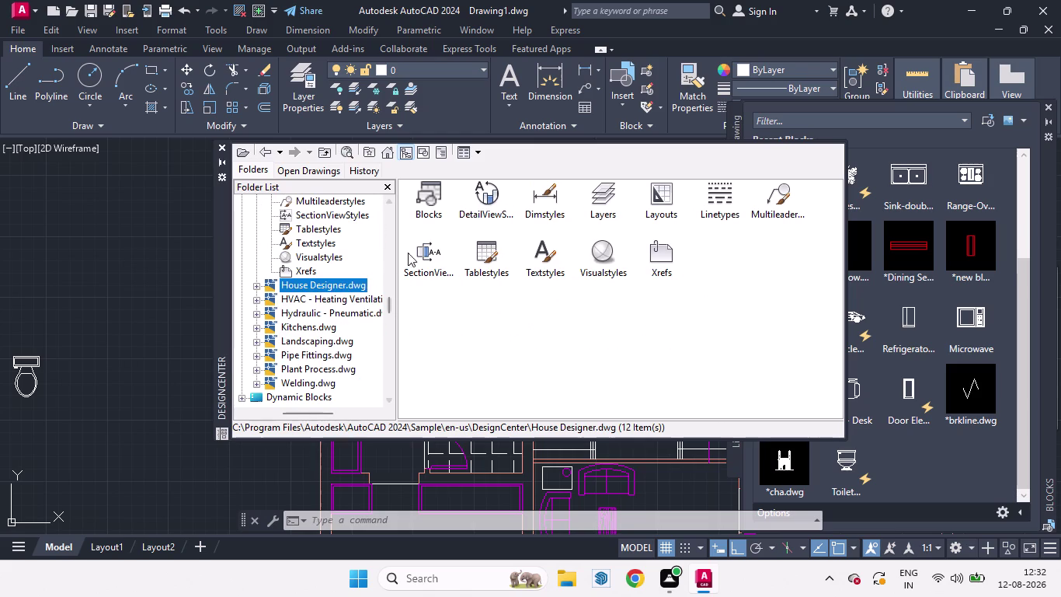
double_click(421, 198)
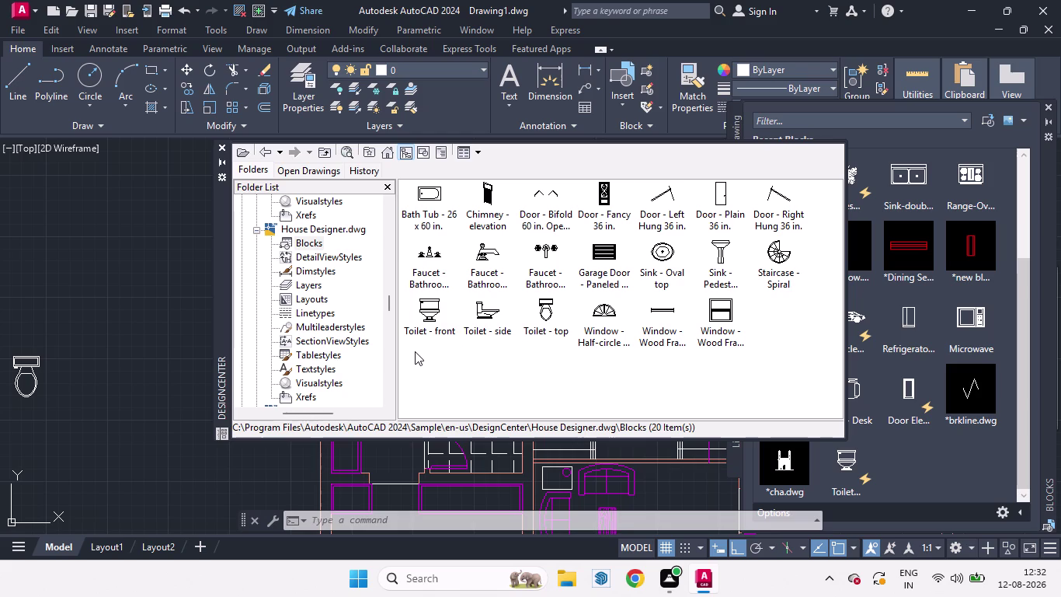
Drag the 'Faucet - Bathroom front' block into the drawing, then close DesignCenter.
scroll(up, 3)
scroll(up, 3)
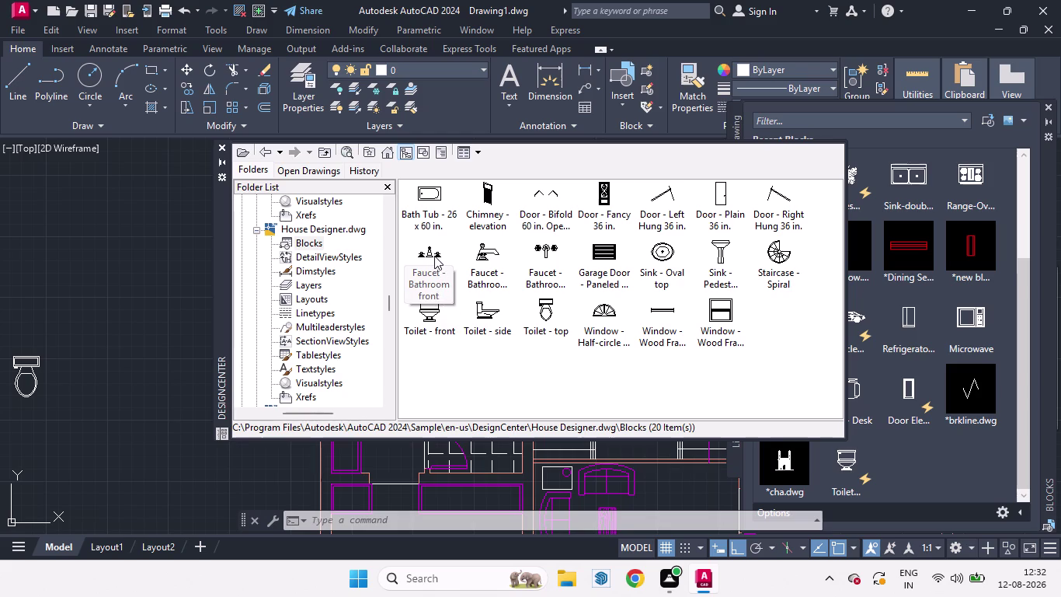
drag(433, 255, 142, 289)
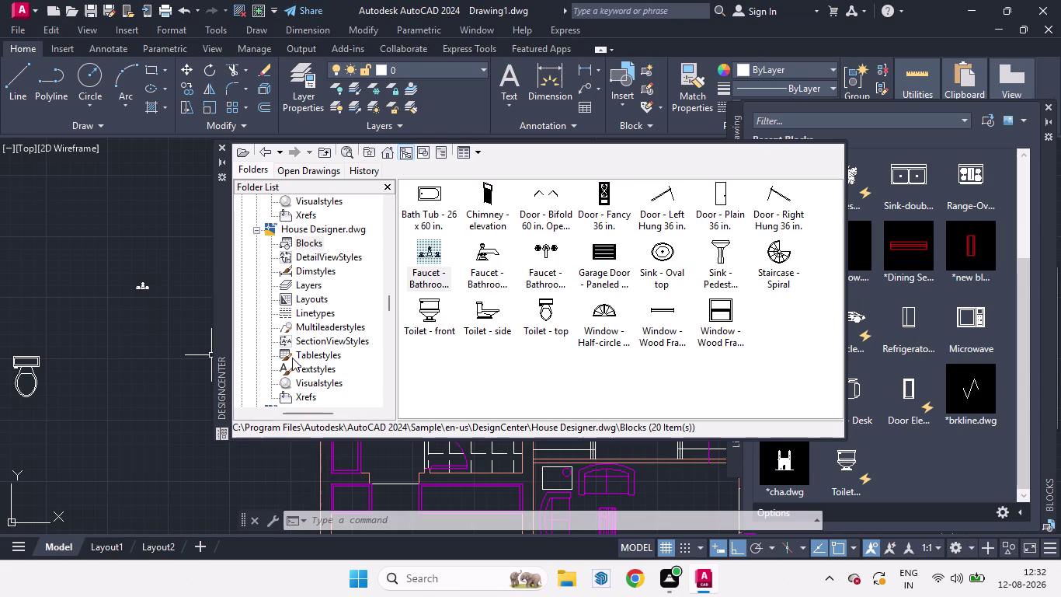
click(225, 150)
scroll(down, 3)
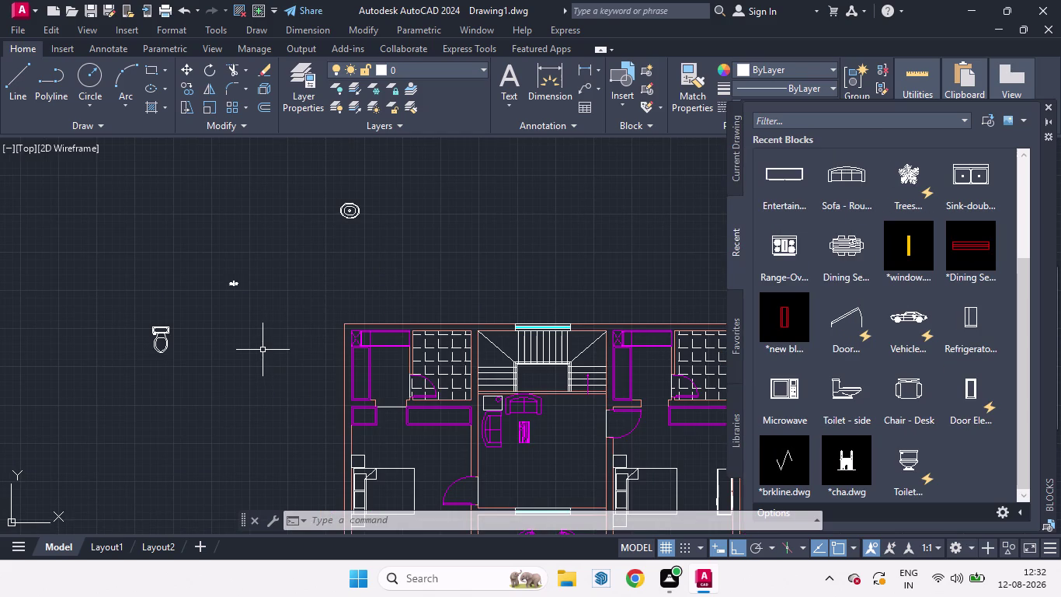
Delete the tile hatch in the right room and the grid hatch in the upper-left room.
scroll(down, 3)
scroll(up, 3)
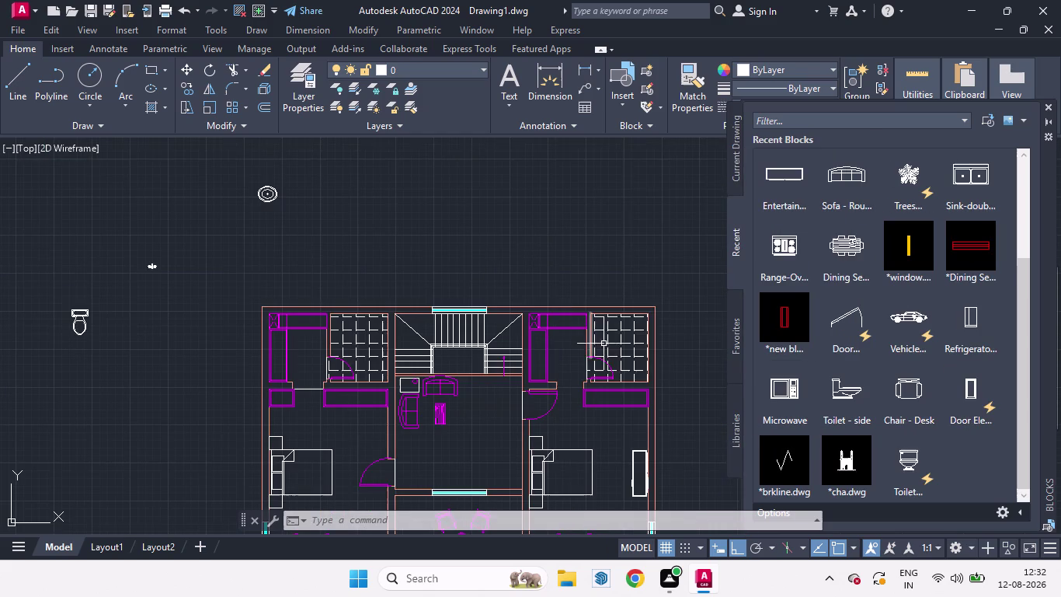
click(609, 344)
key(Delete)
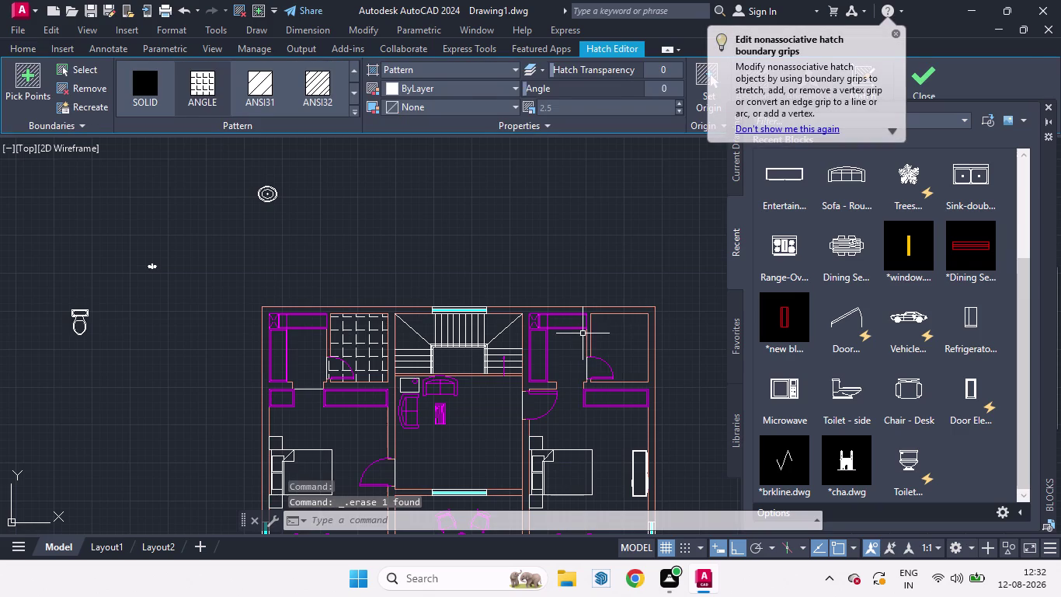
click(356, 338)
key(Delete)
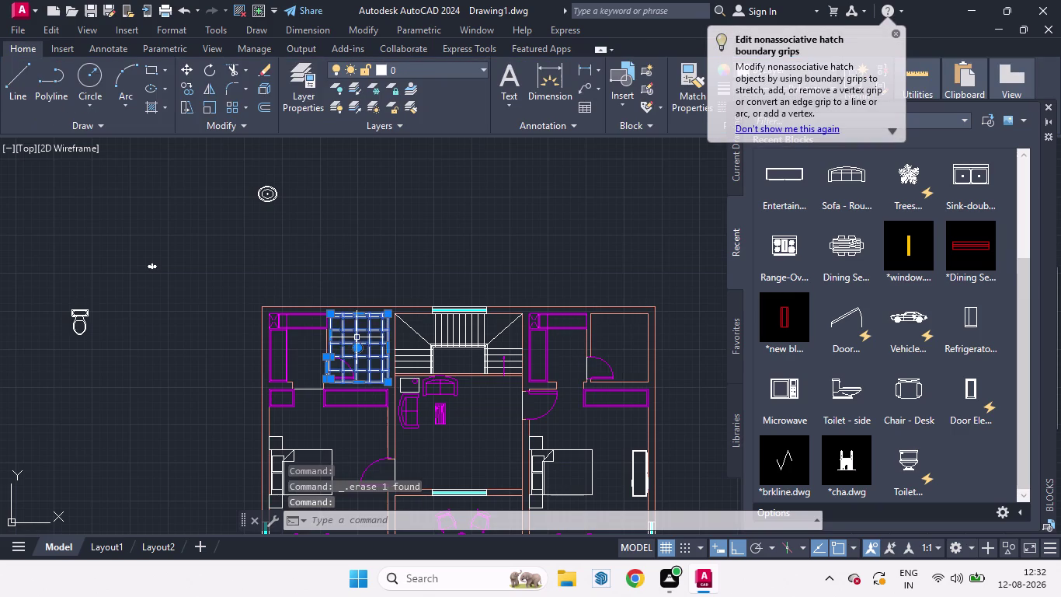
scroll(down, 3)
scroll(up, 3)
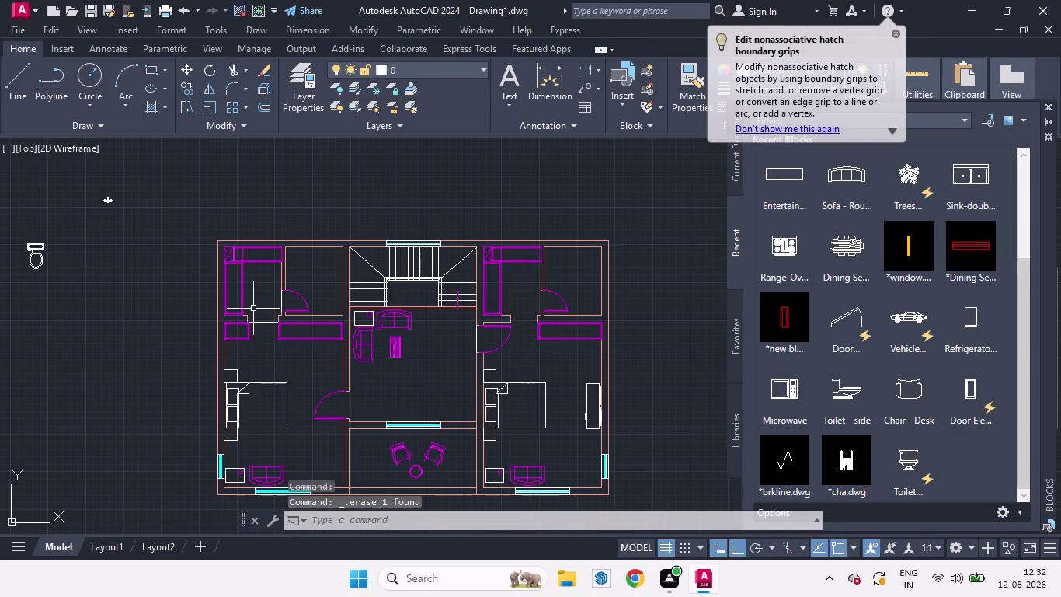
scroll(down, 3)
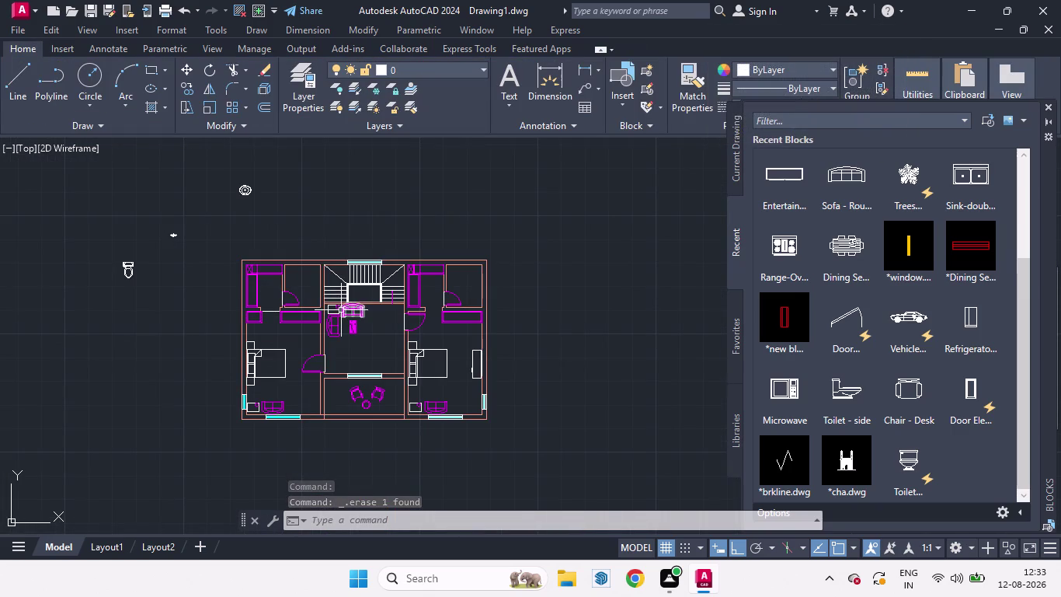
Draw a square rectangle in the top-right bathroom corner with RECTANG.
text(RE)
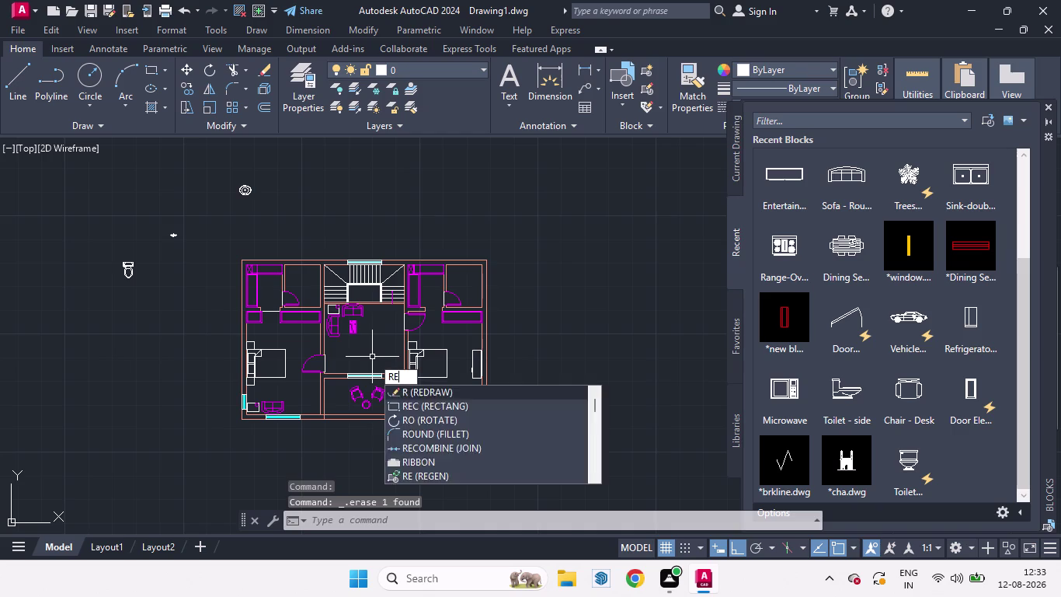
text(C)
key(Return)
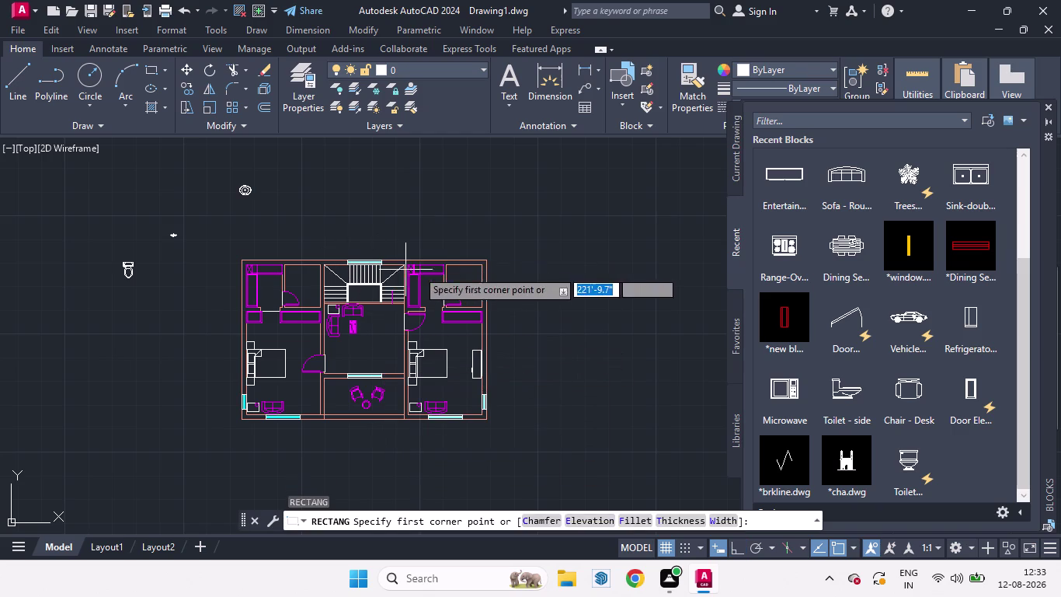
scroll(up, 3)
click(310, 198)
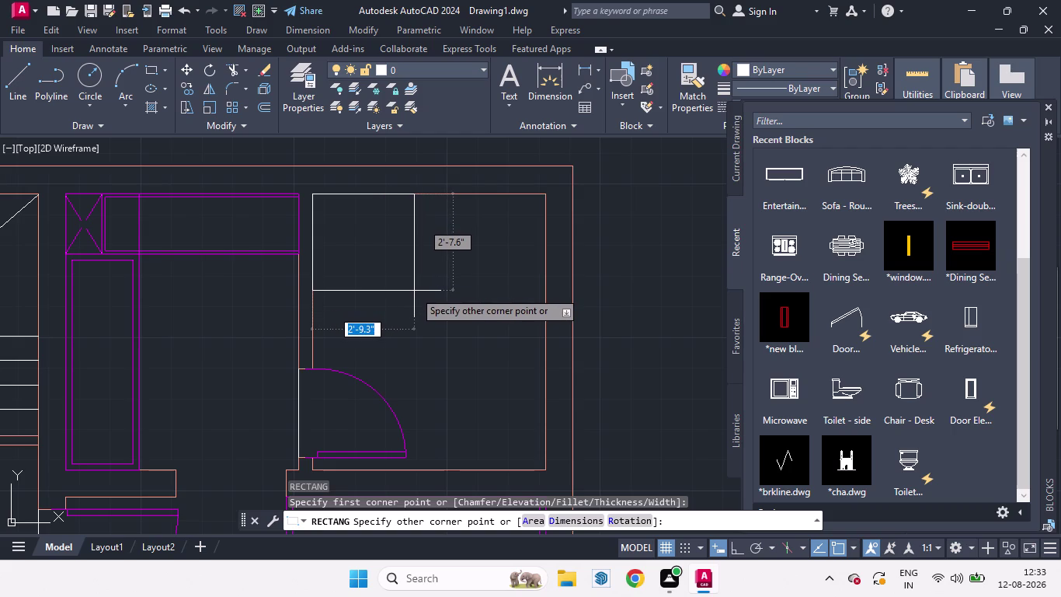
click(414, 291)
scroll(down, 3)
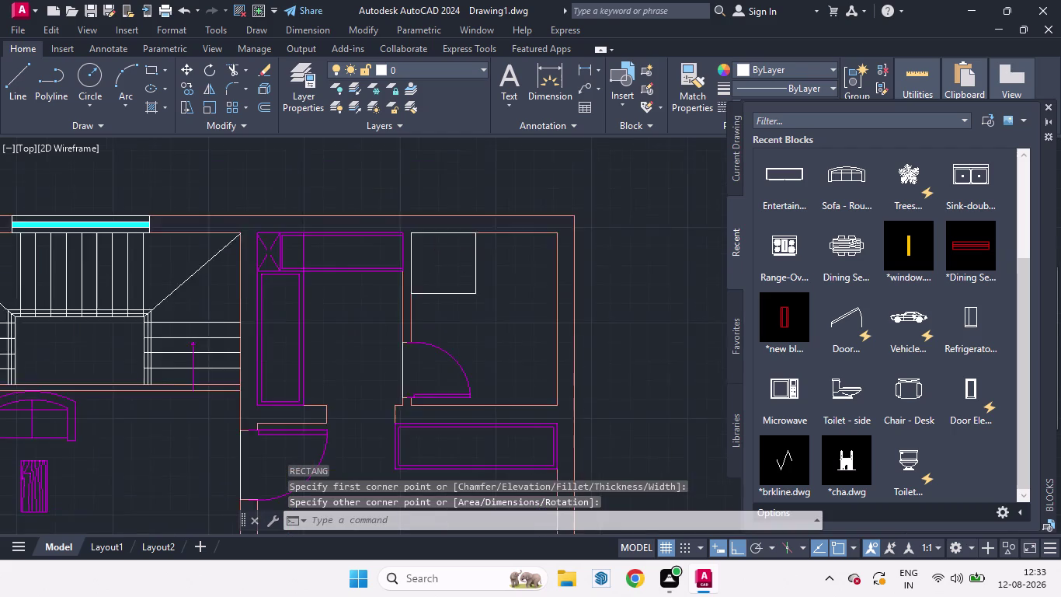
Draw a narrow rectangle across the upper wall's thickness and start a line at its left edge.
text(RE)
key(c)
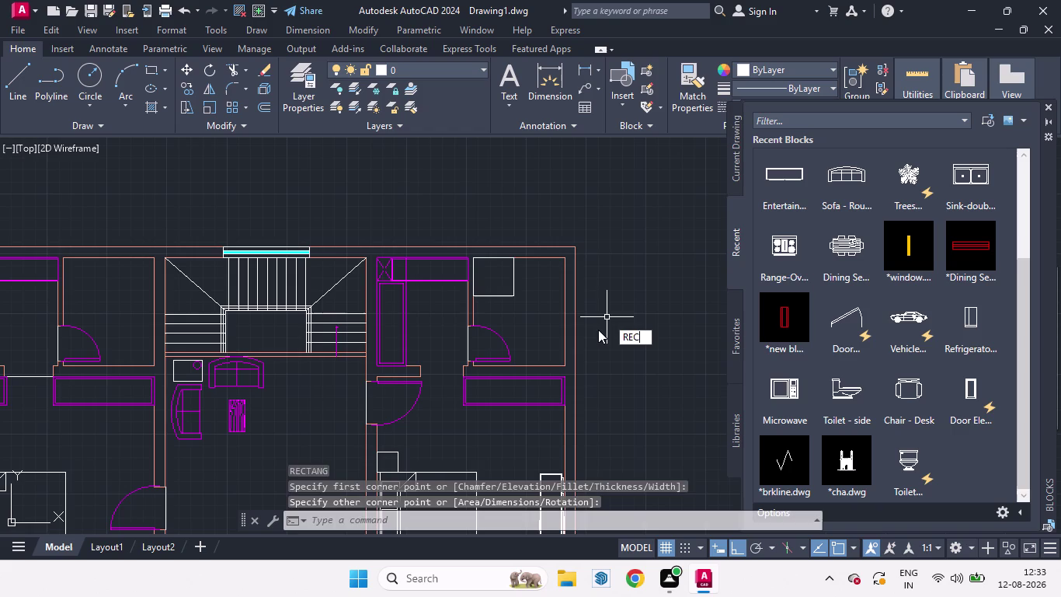
key(Return)
scroll(up, 3)
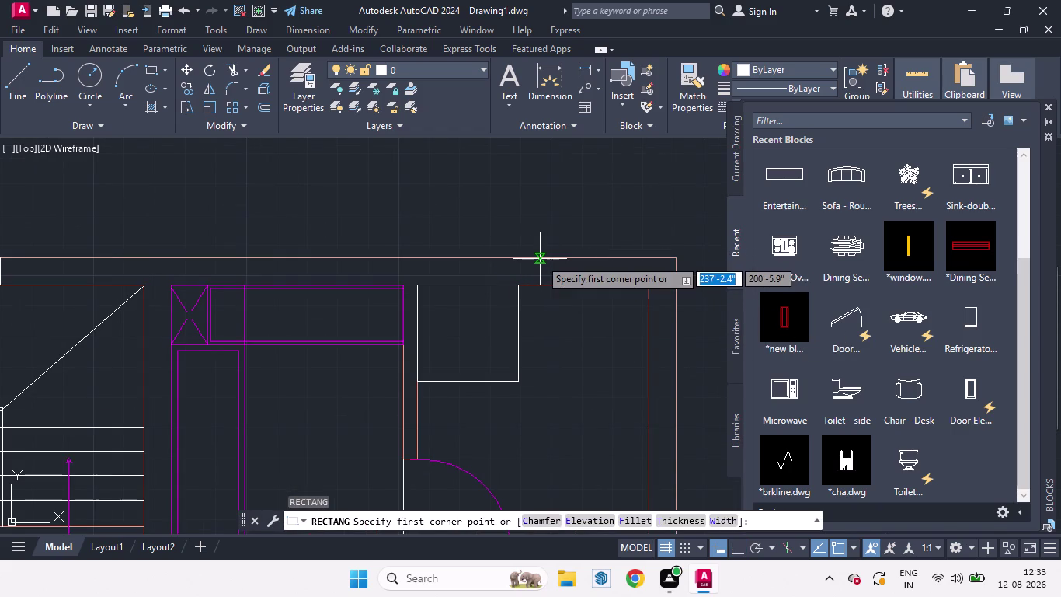
scroll(up, 3)
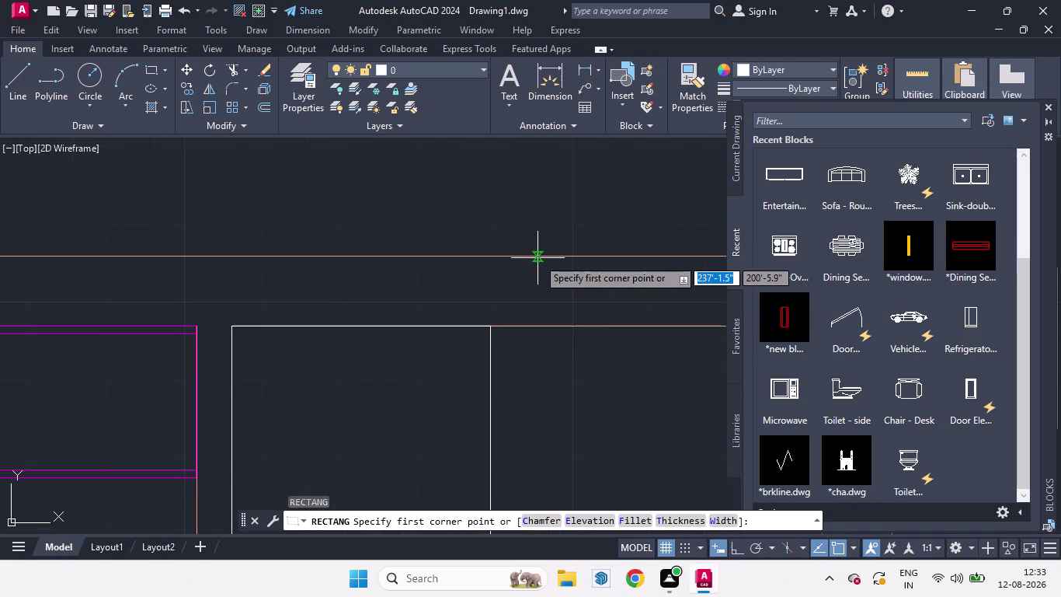
click(537, 256)
scroll(down, 3)
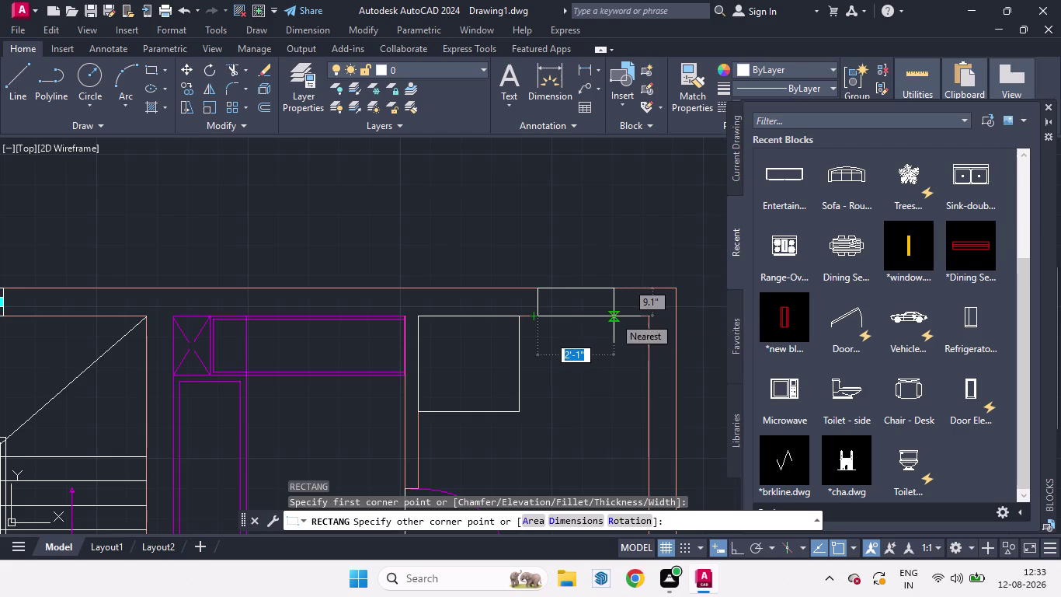
click(613, 316)
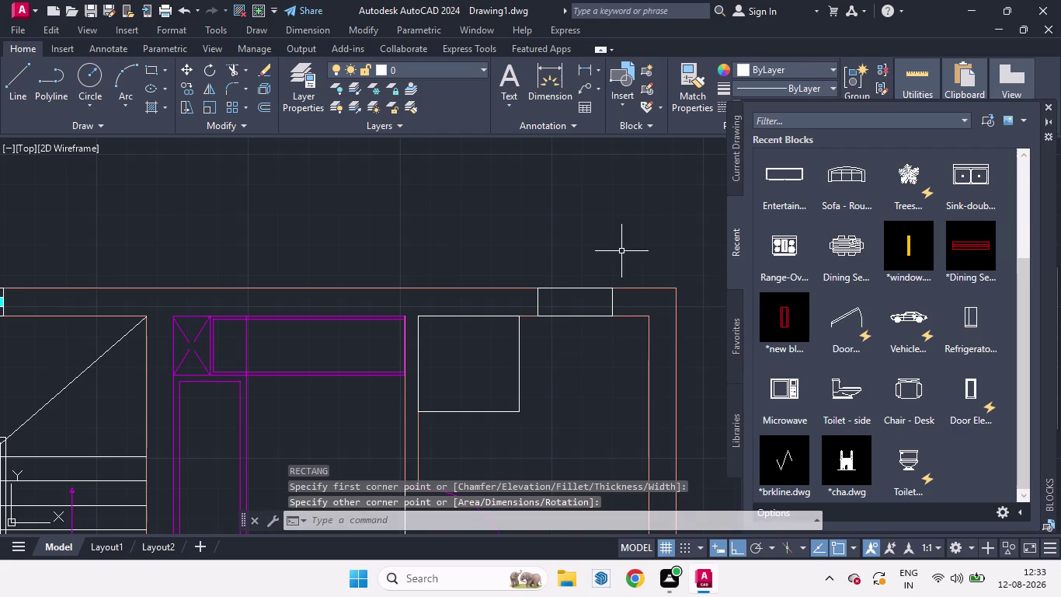
key(l)
key(Return)
click(539, 301)
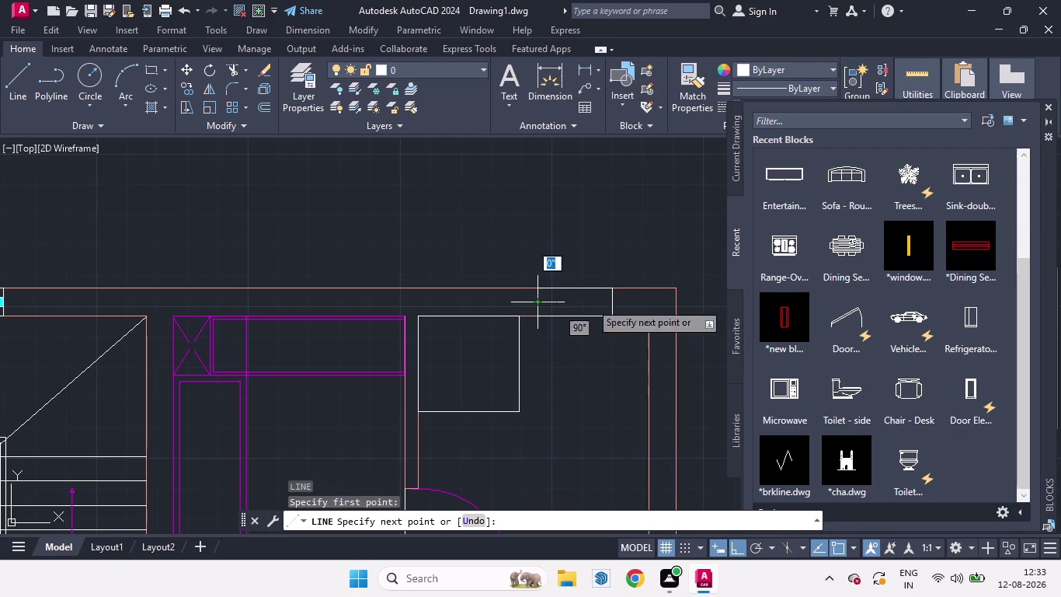
Finish the centre line across the rectangle and offset it 1.5 to both sides.
click(617, 304)
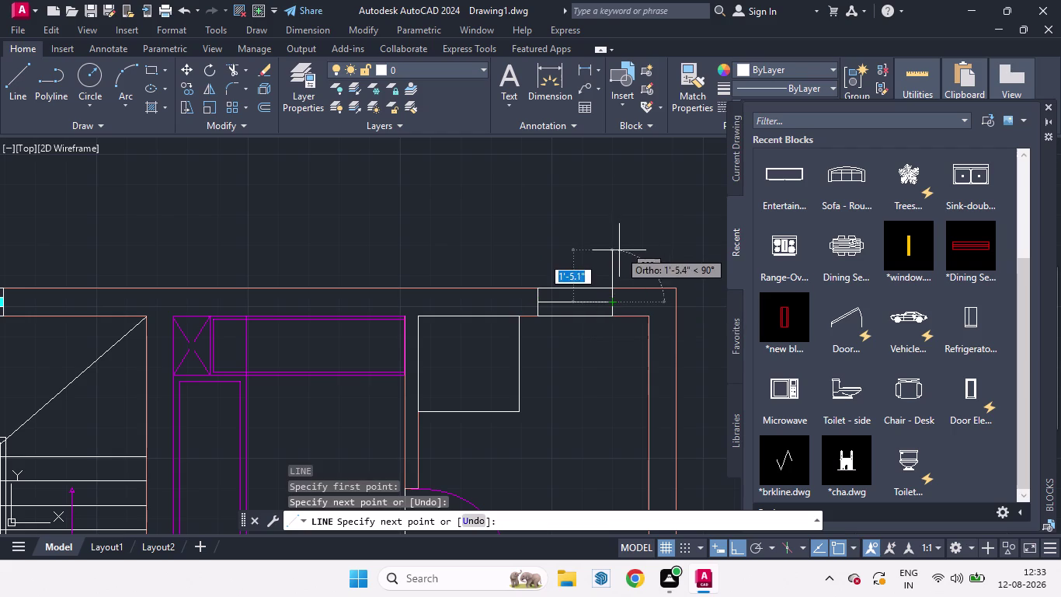
key(space)
scroll(up, 3)
click(566, 302)
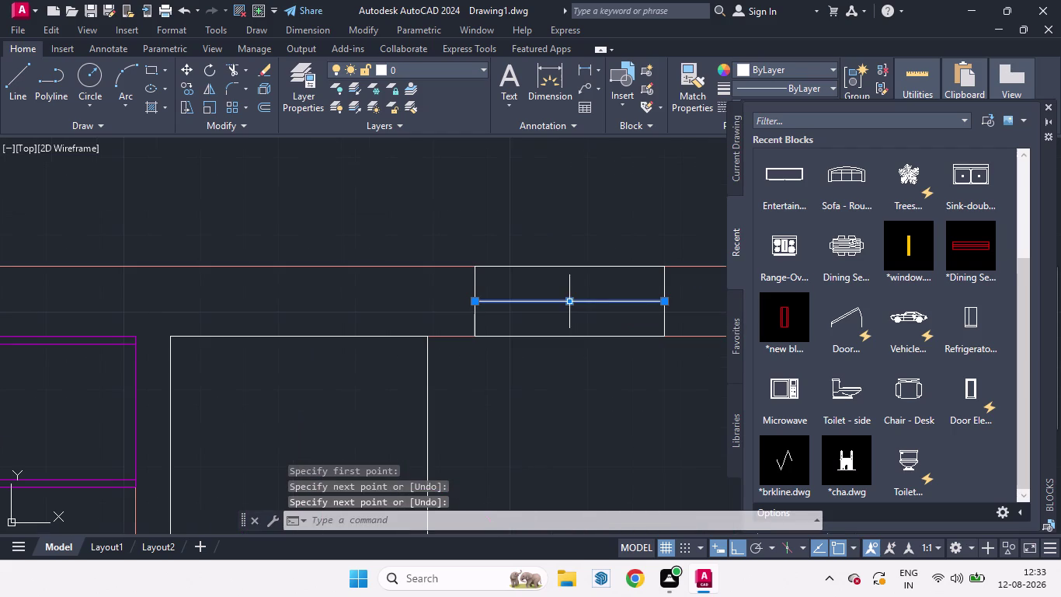
key(o)
key(Return)
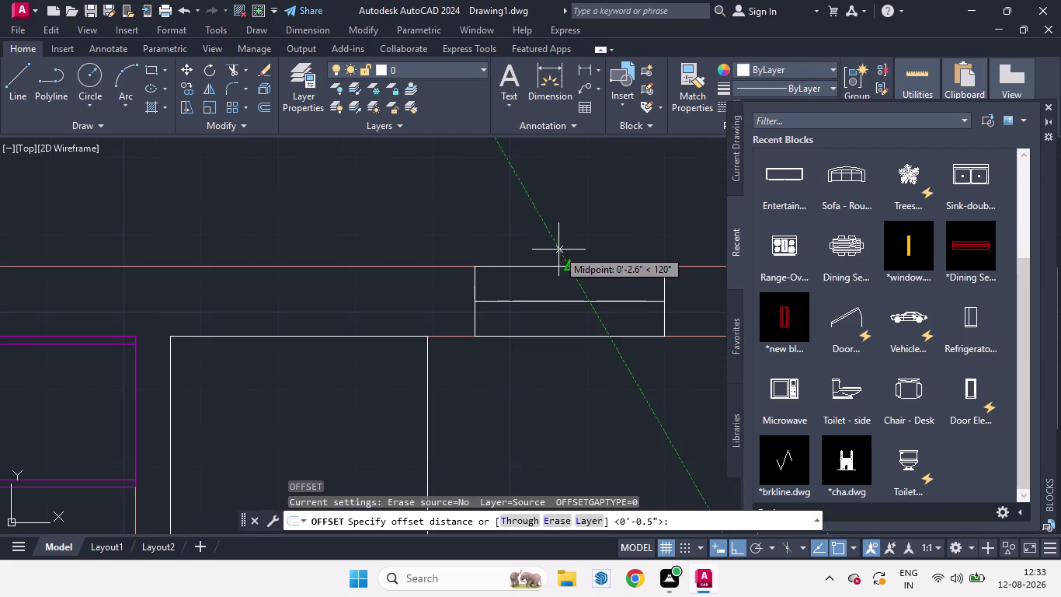
key(1)
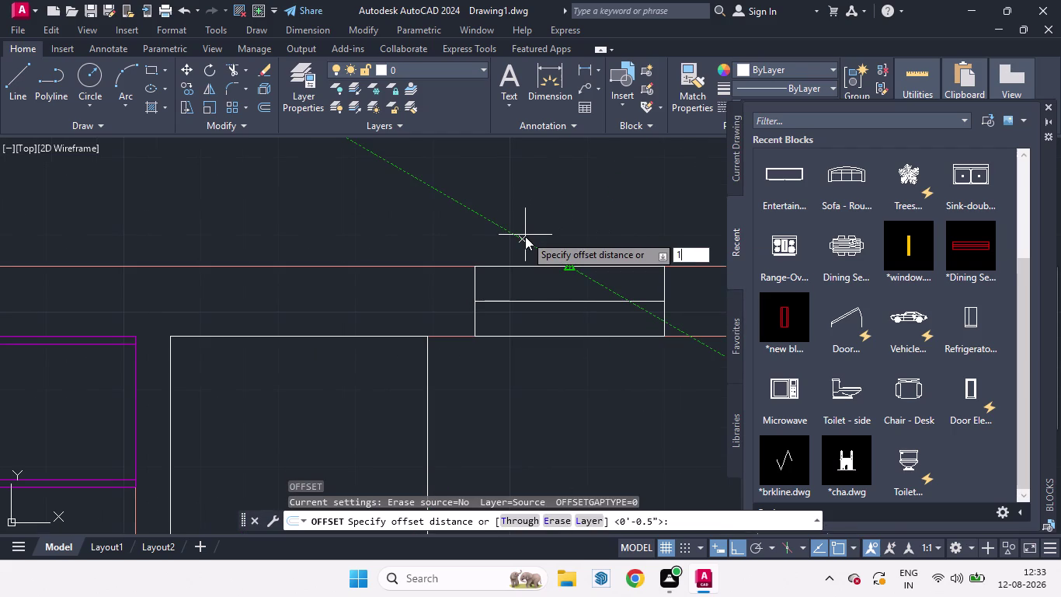
key(period)
key(5)
key(Return)
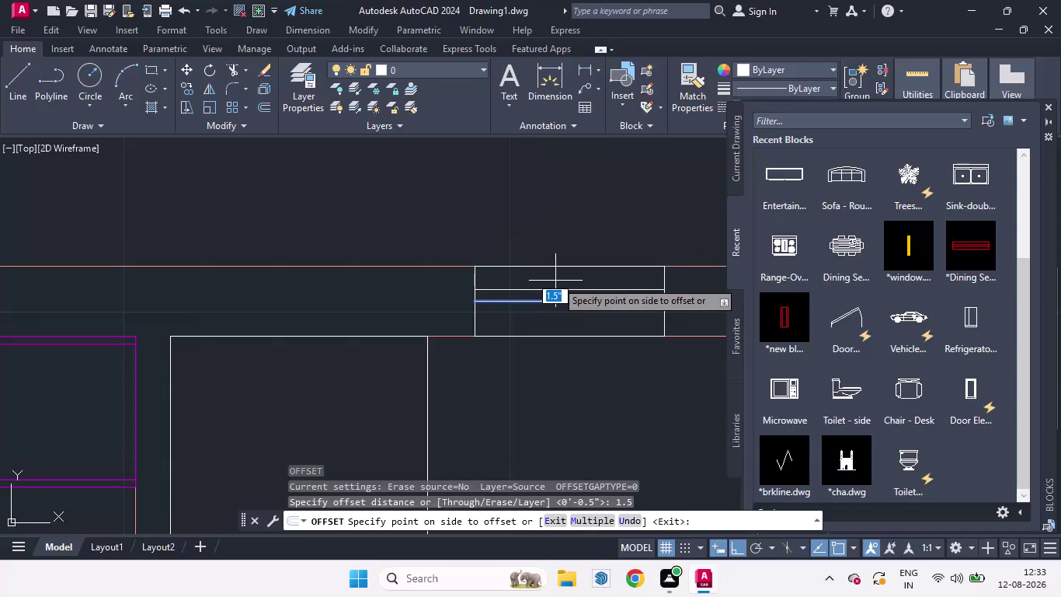
click(568, 282)
drag(570, 301, 573, 323)
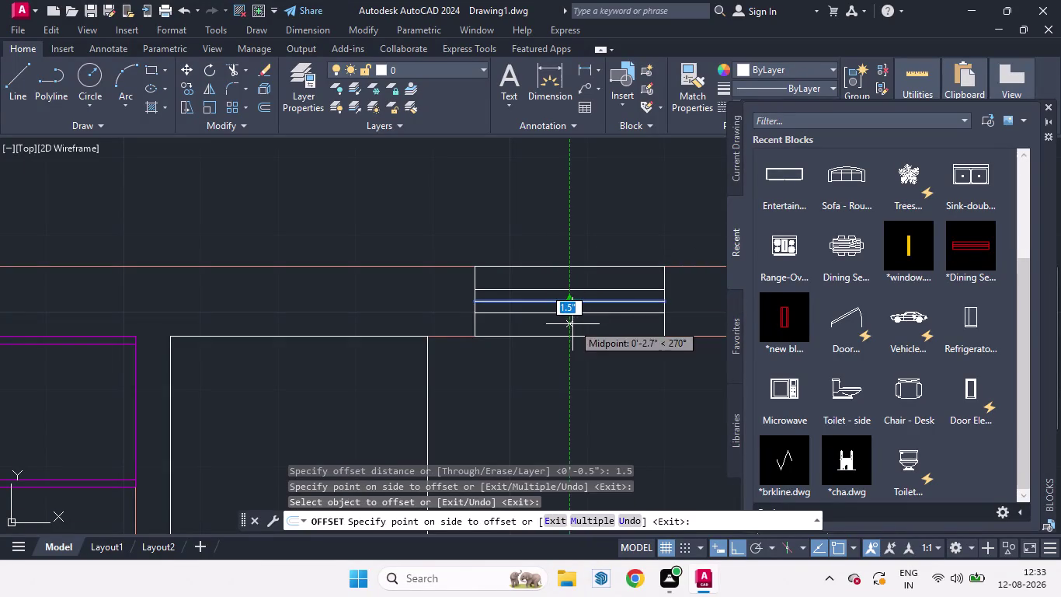
click(573, 324)
key(space)
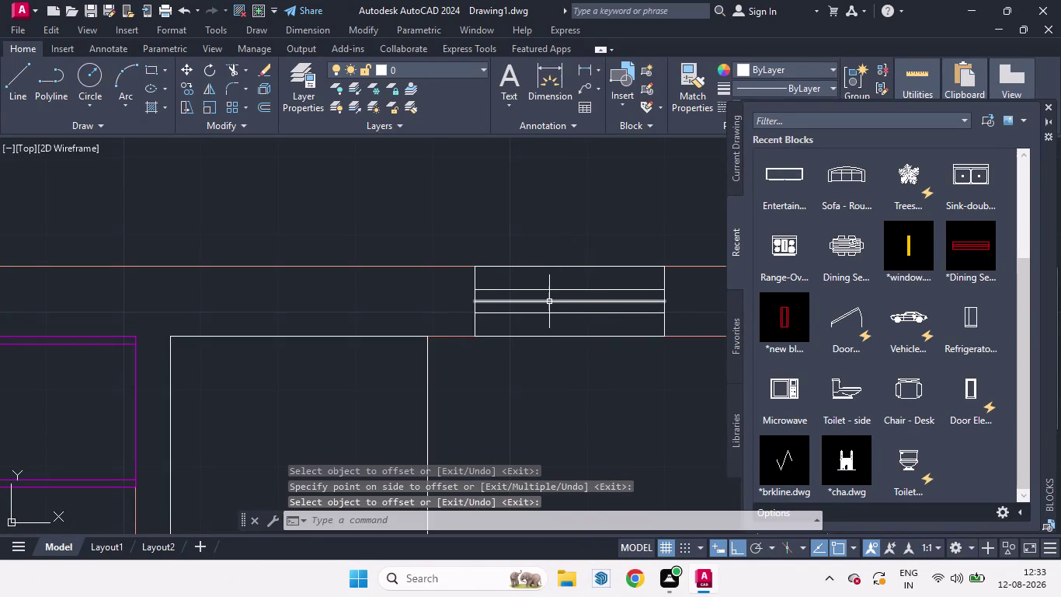
Erase the middle line and fill the gap between the window lines with solid cyan hatch.
click(549, 301)
key(Delete)
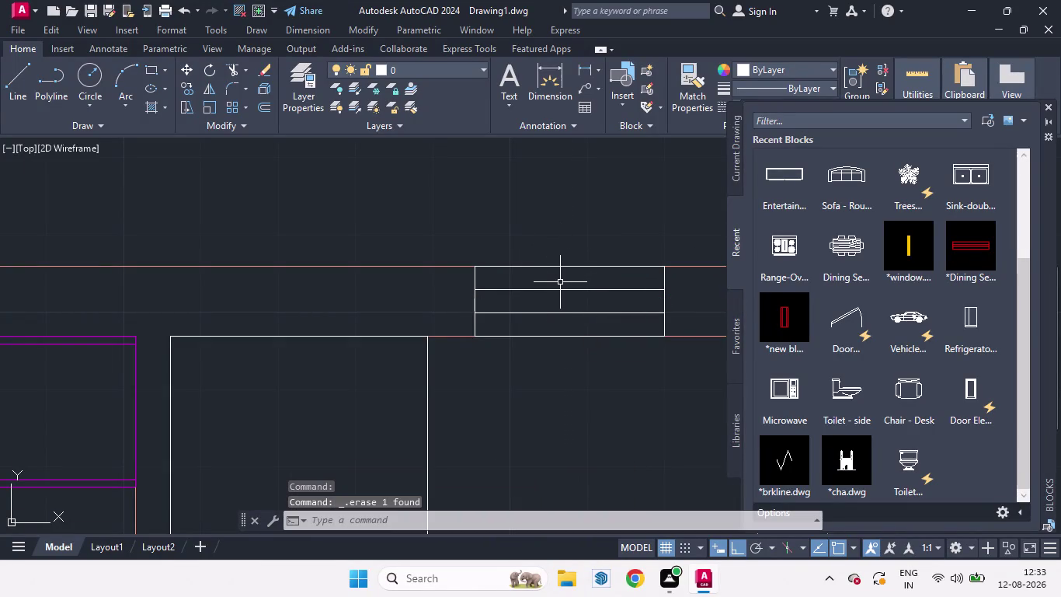
key(h)
key(Return)
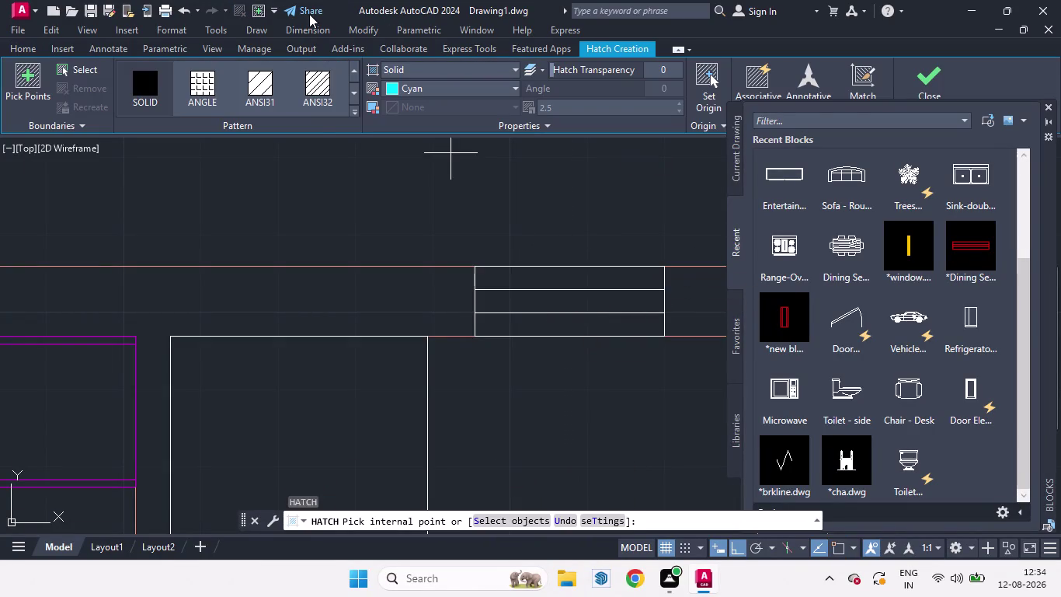
click(505, 299)
key(space)
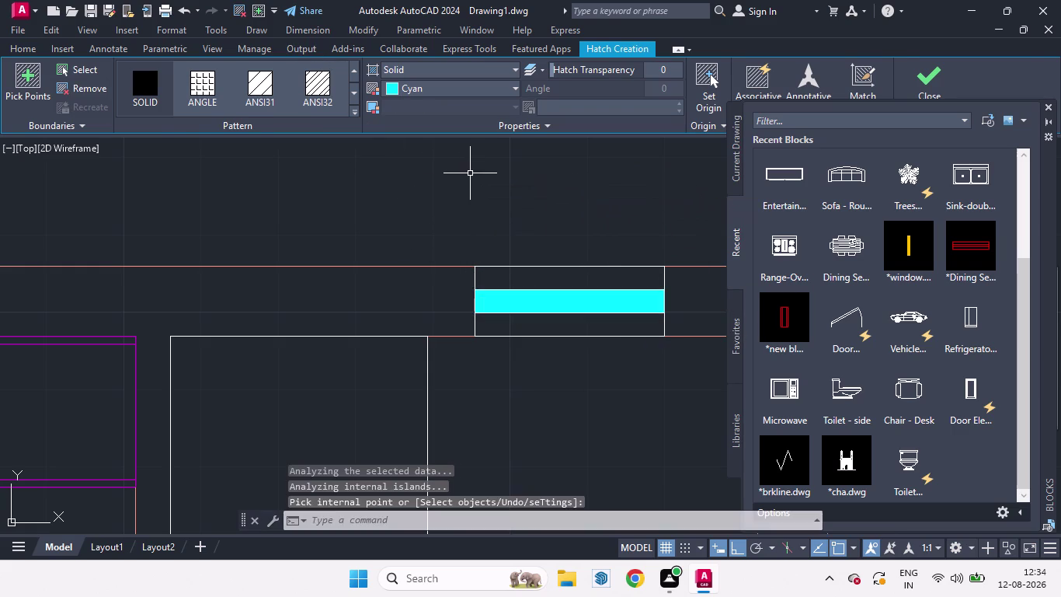
scroll(down, 3)
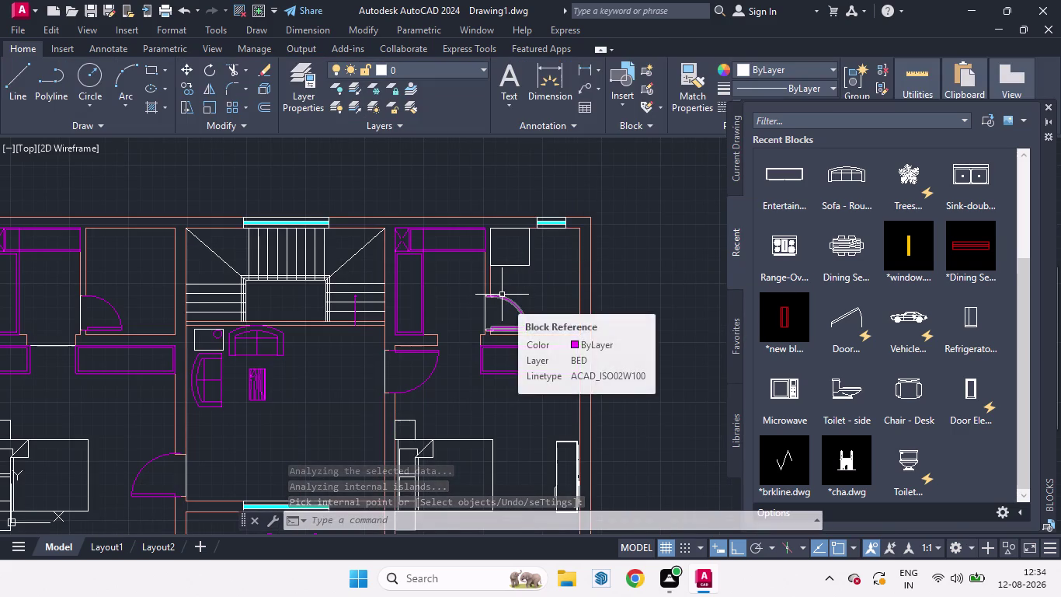
Select the whole cyan window and copy it to two positions in the top wall.
scroll(up, 3)
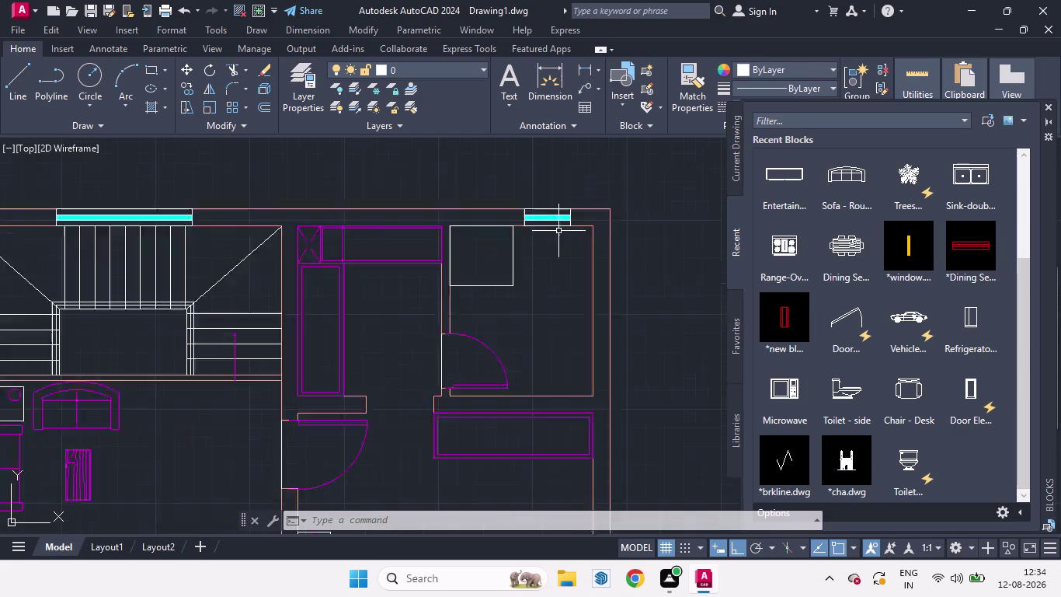
scroll(up, 3)
click(532, 192)
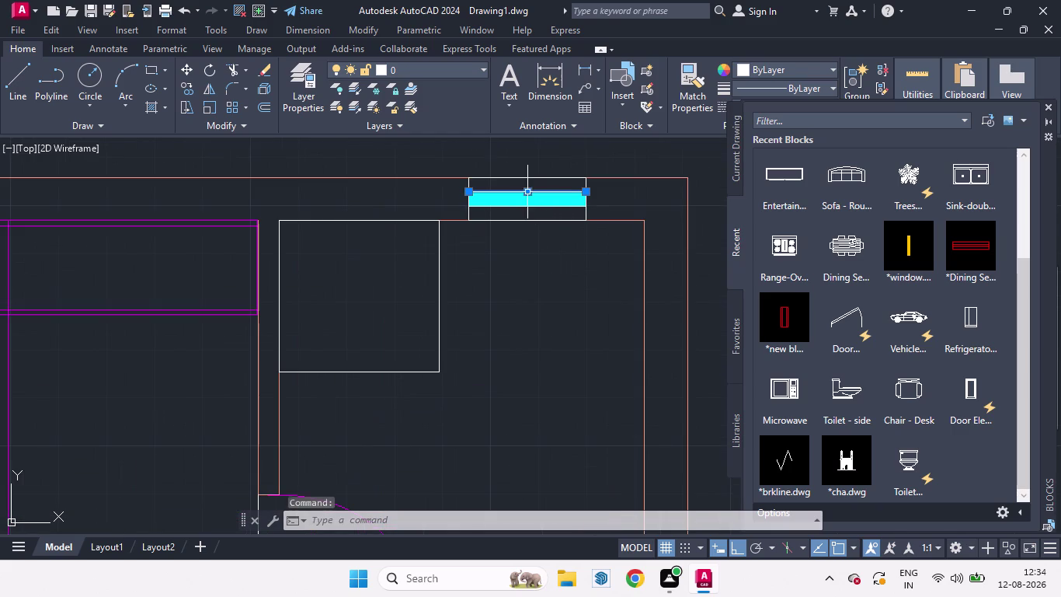
click(512, 178)
click(517, 205)
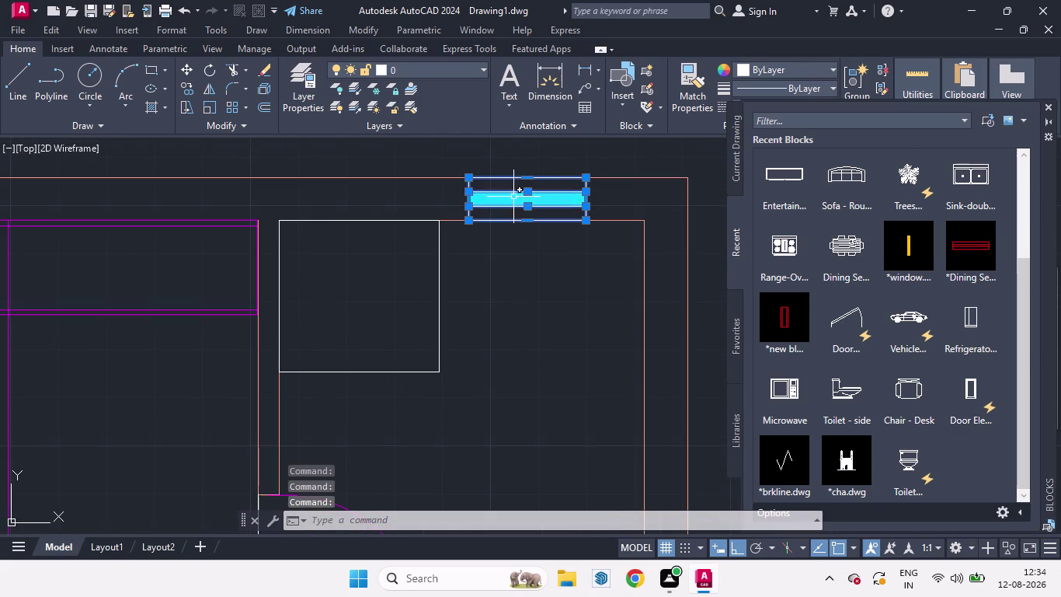
click(513, 196)
text(C)
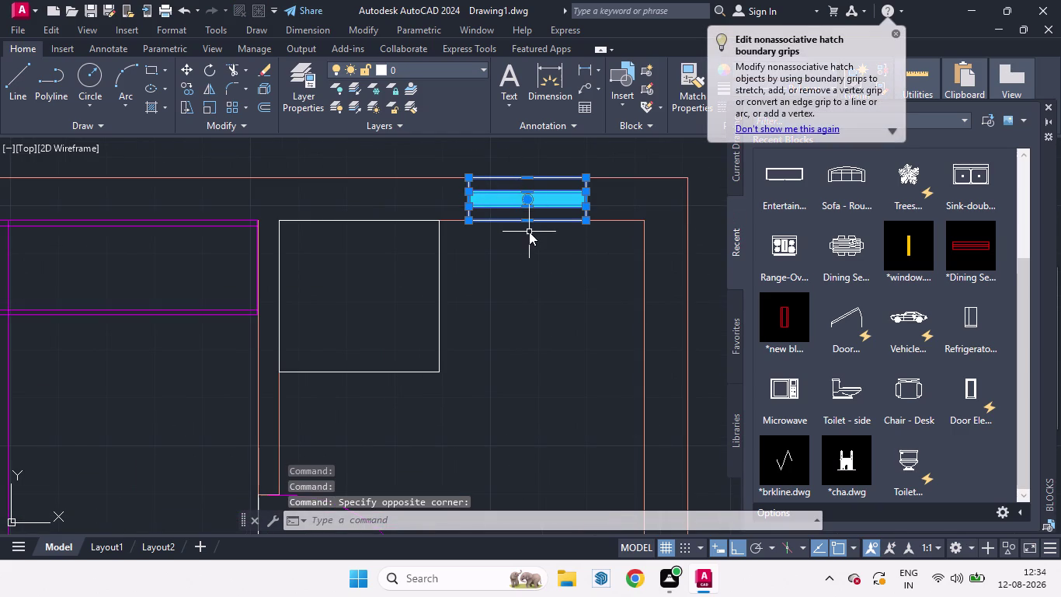
text(O)
key(Return)
click(529, 232)
scroll(down, 3)
scroll(down, 3)
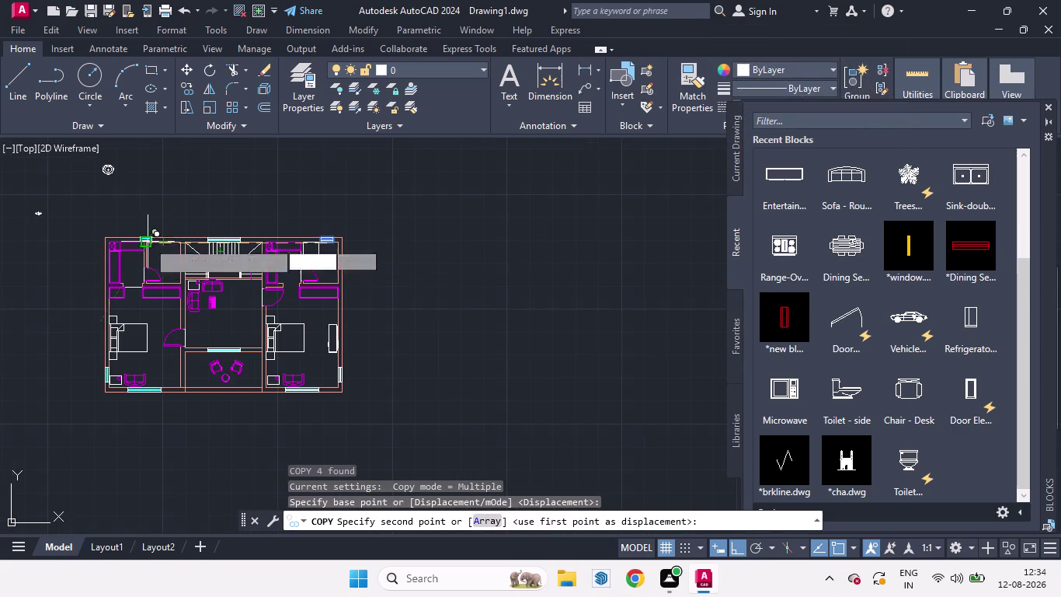
scroll(up, 3)
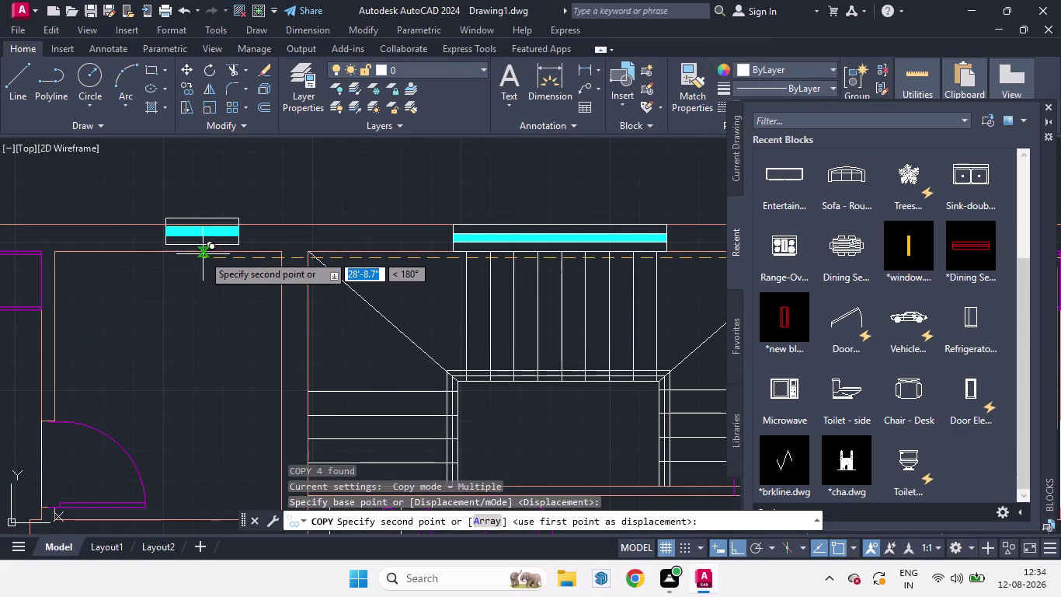
click(204, 255)
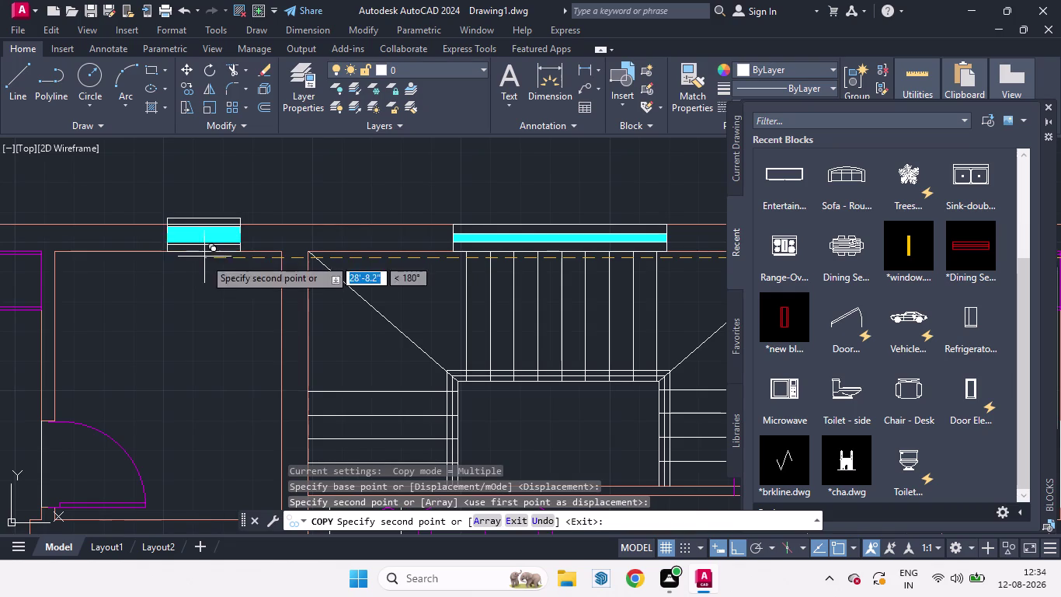
click(204, 308)
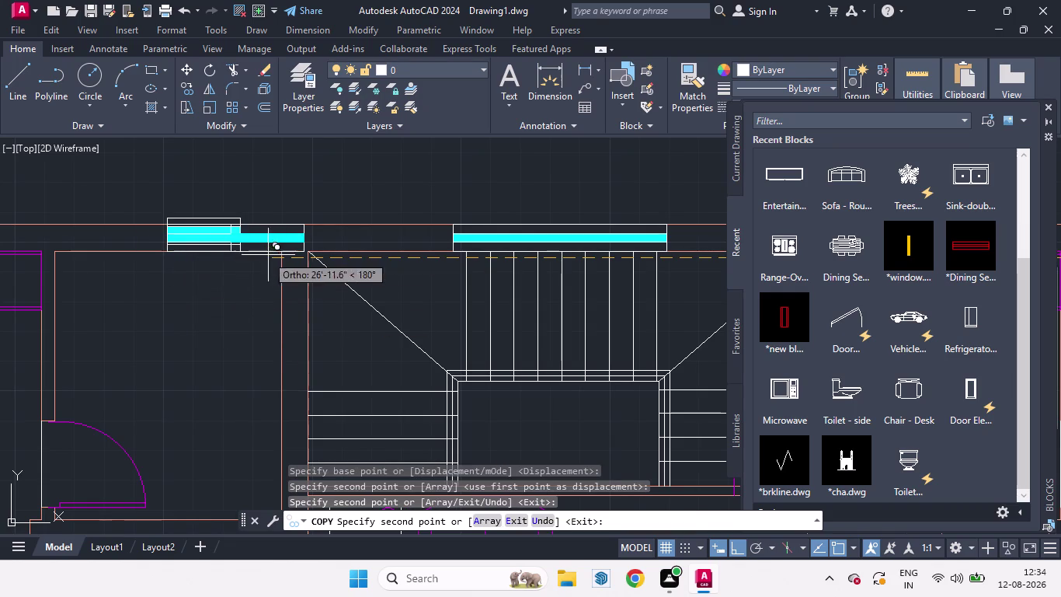
key(space)
Delete the window's outer rectangle, a leftover line and the duplicate top line.
scroll(up, 3)
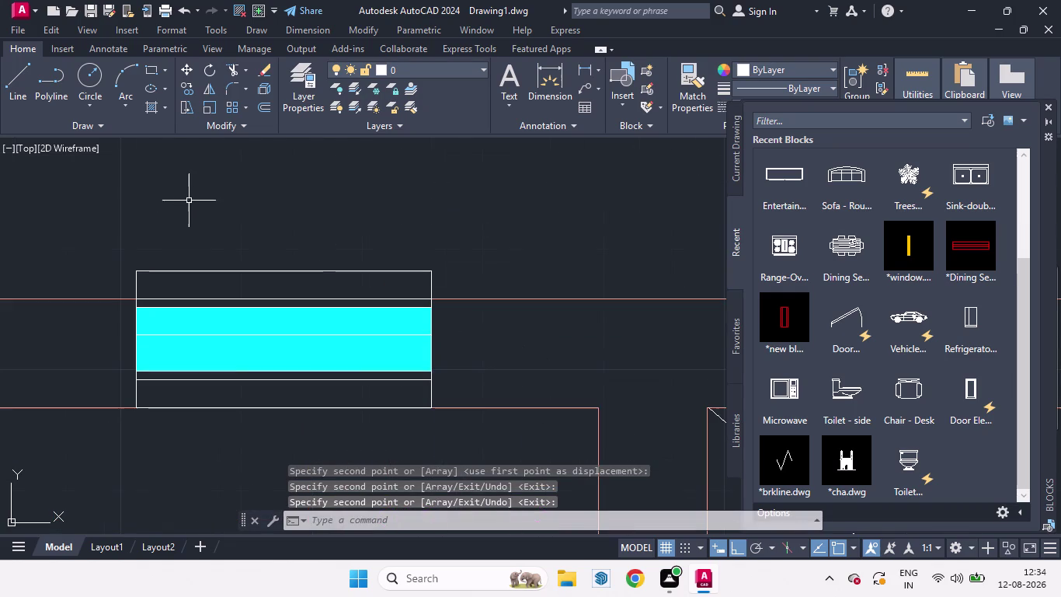
click(185, 272)
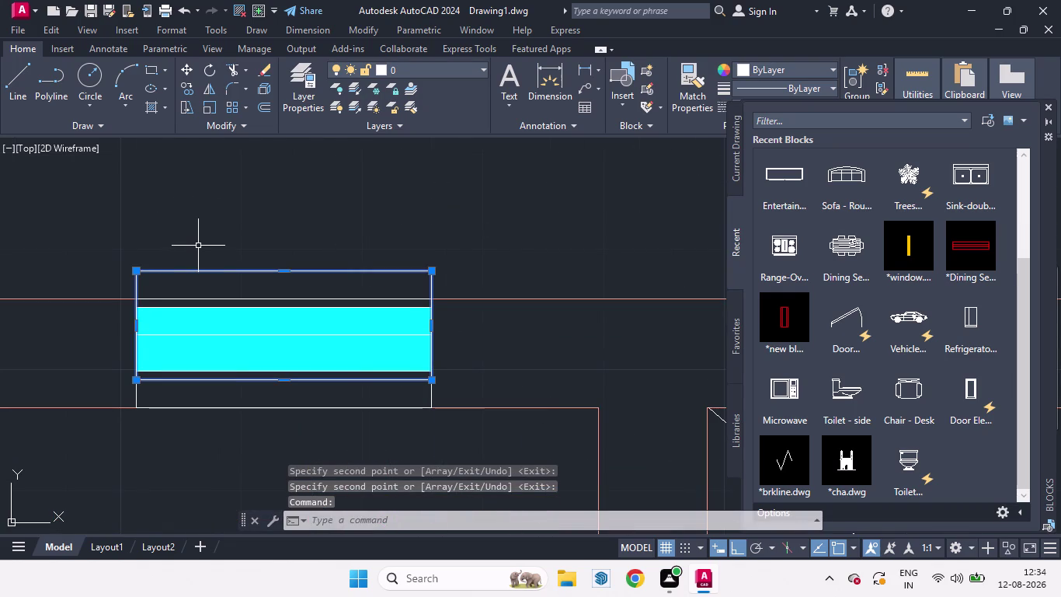
key(Delete)
click(207, 323)
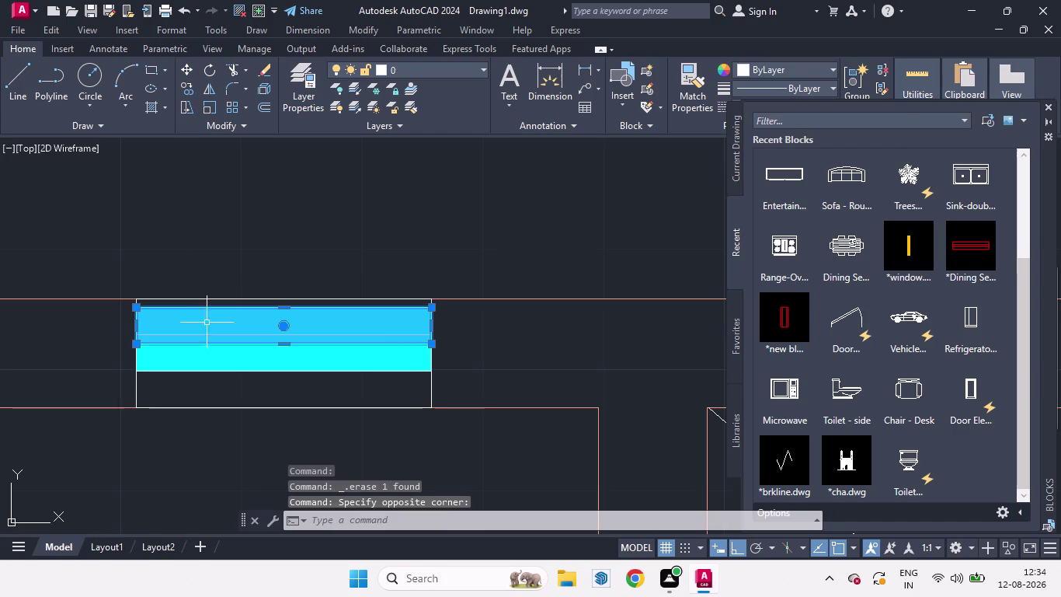
key(Delete)
scroll(down, 3)
scroll(up, 3)
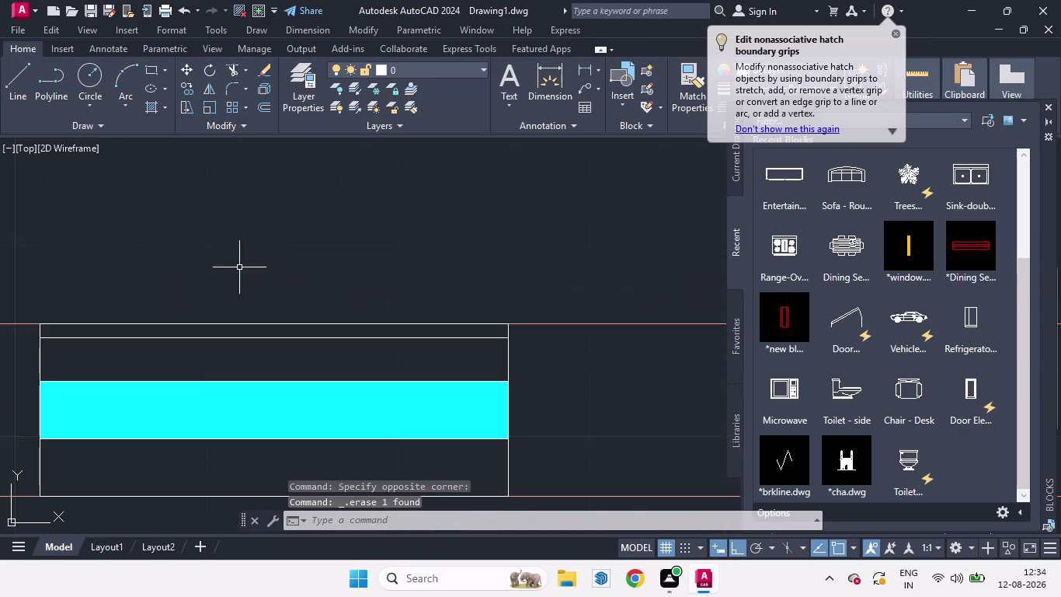
click(134, 338)
key(Delete)
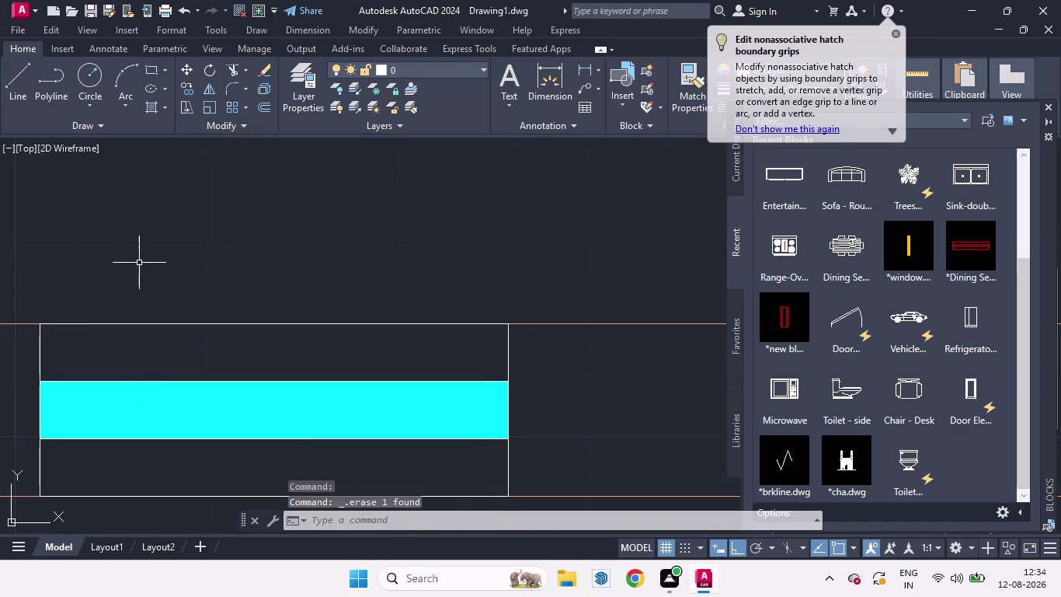
scroll(down, 3)
scroll(down, 3)
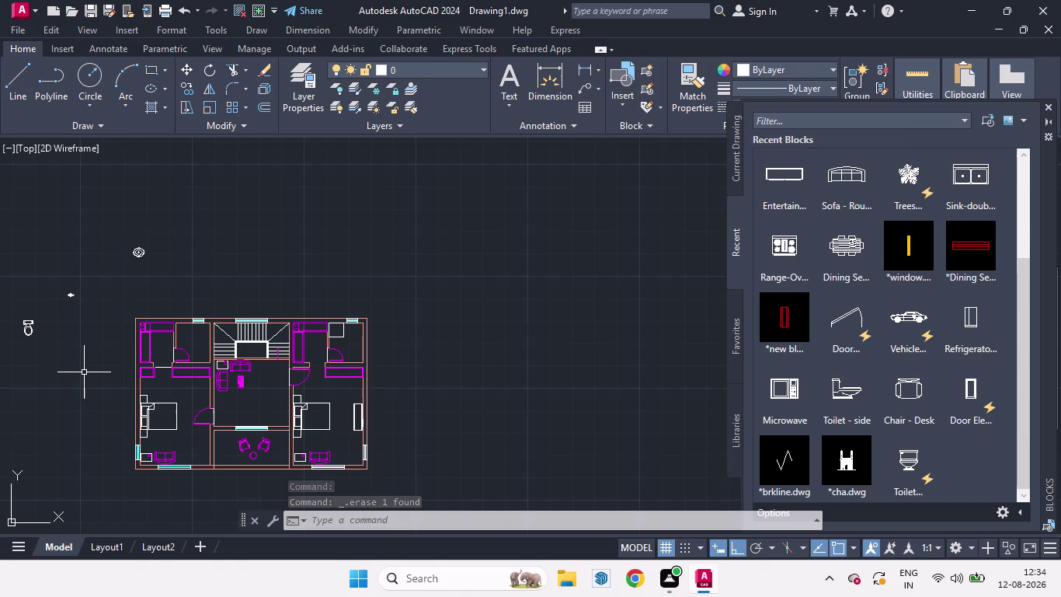
Mirror the shower fixture with MI, erasing the original unflipped copy.
scroll(up, 3)
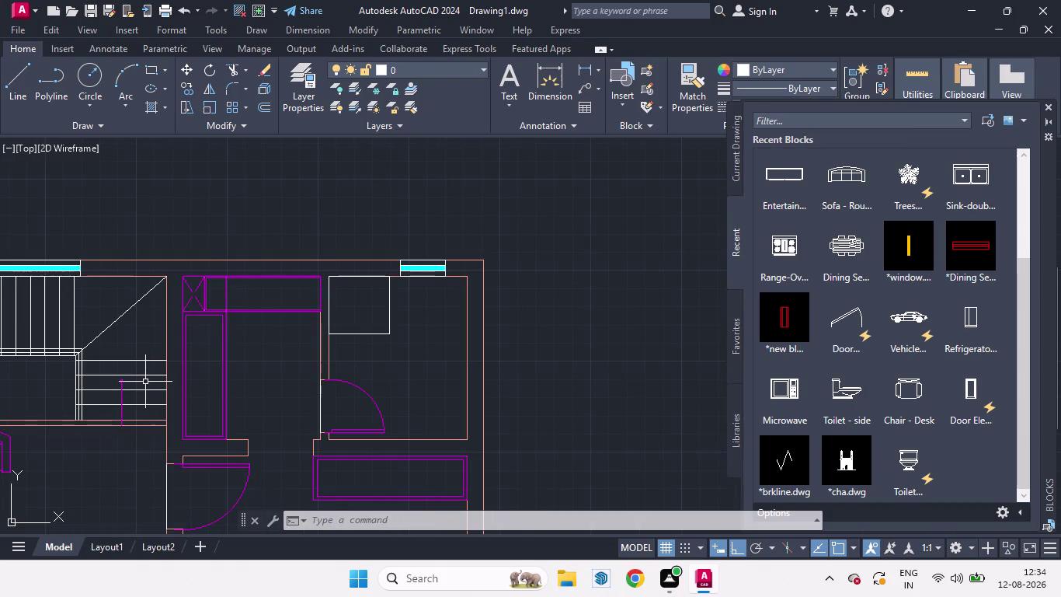
scroll(down, 3)
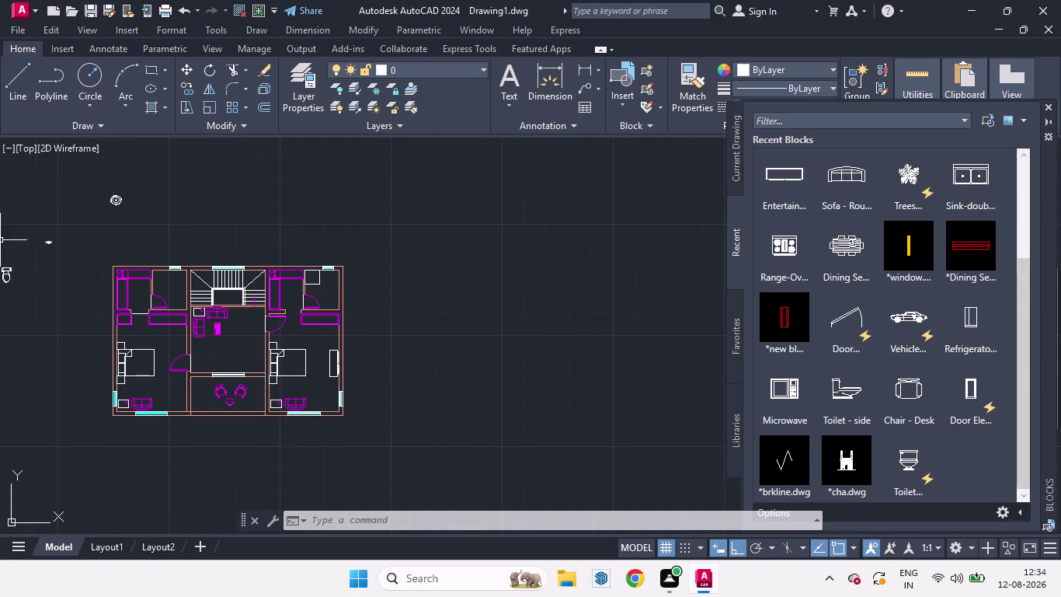
scroll(down, 3)
scroll(up, 3)
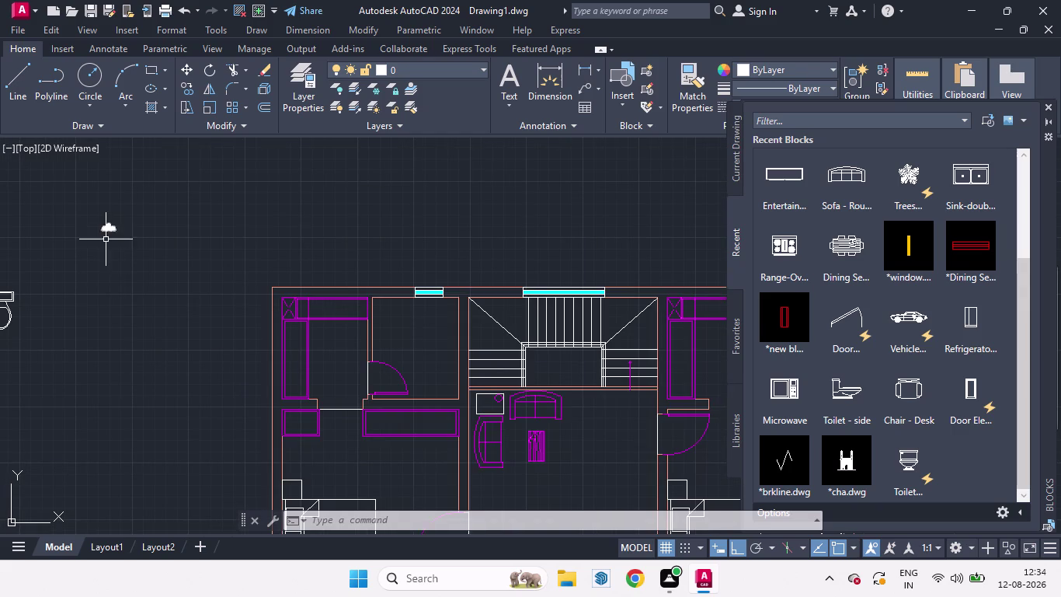
scroll(up, 3)
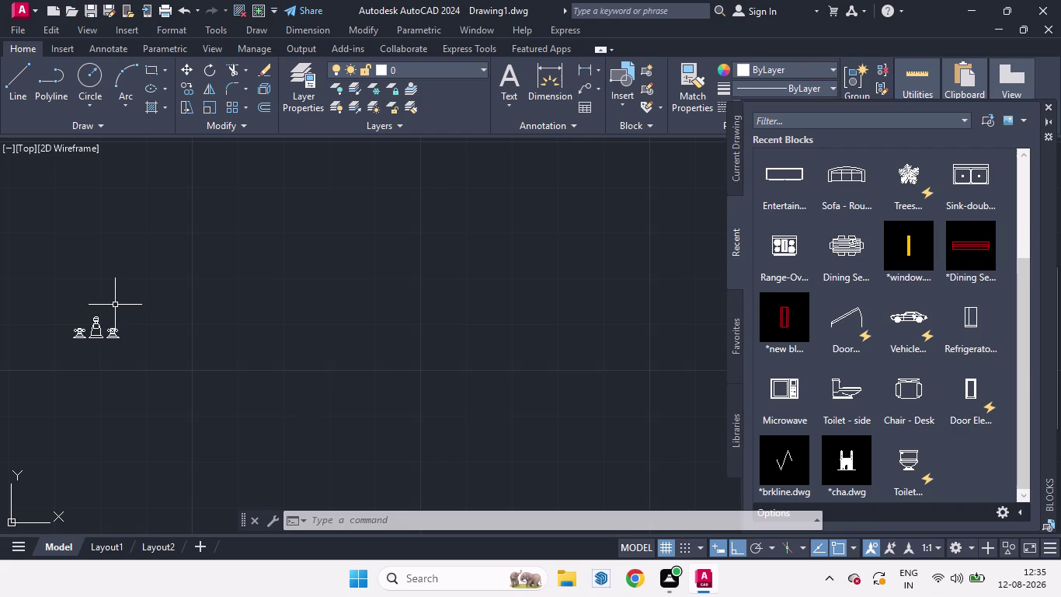
scroll(up, 3)
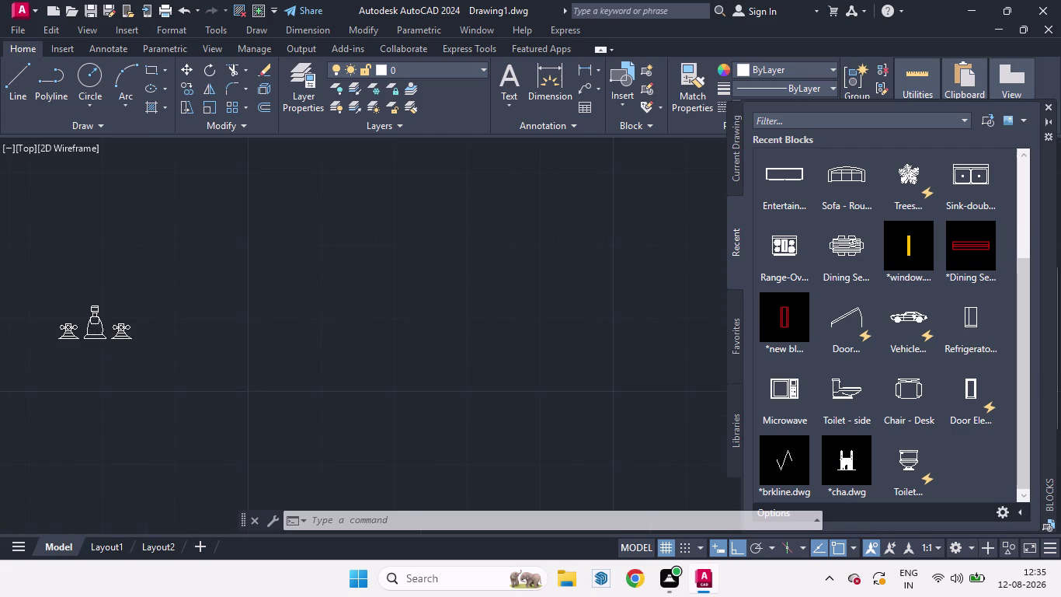
click(103, 333)
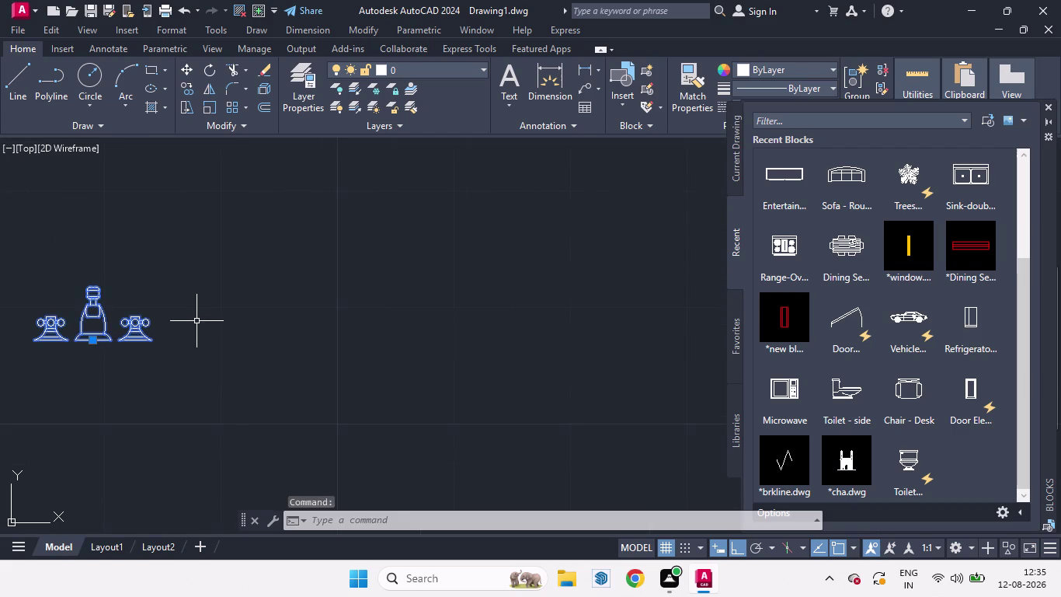
text(MI)
key(Return)
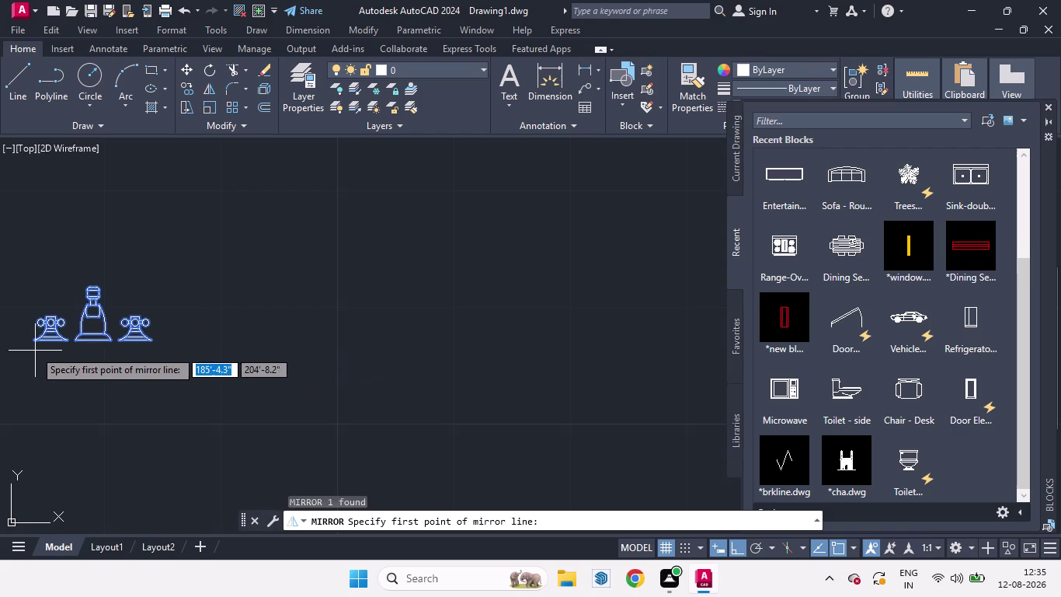
click(32, 340)
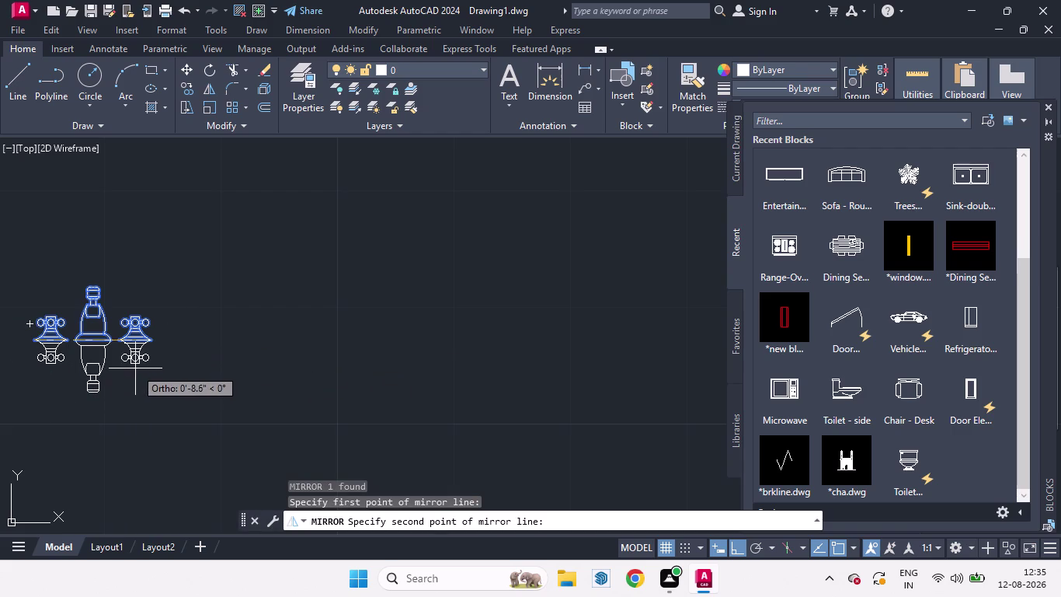
click(196, 370)
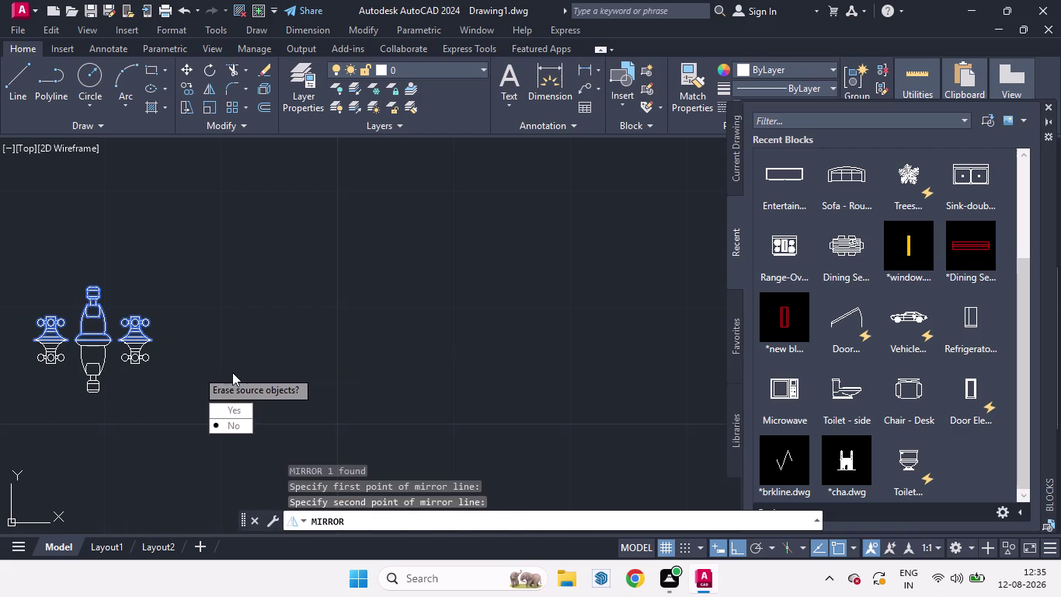
drag(232, 405, 198, 370)
click(100, 345)
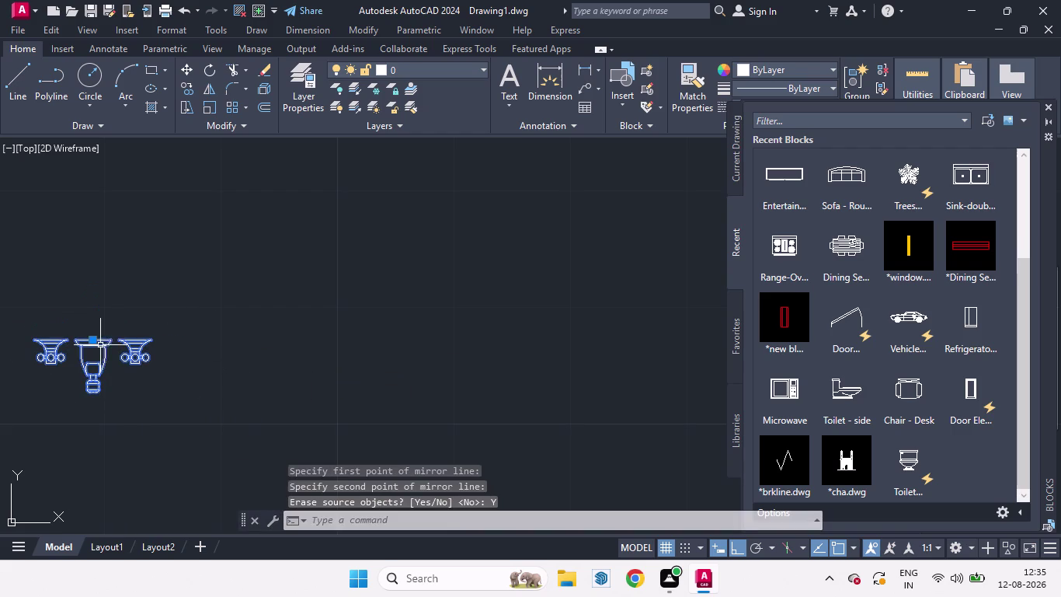
Move the flipped fixture to the midpoint of the bathroom's top wall.
key(m)
key(Return)
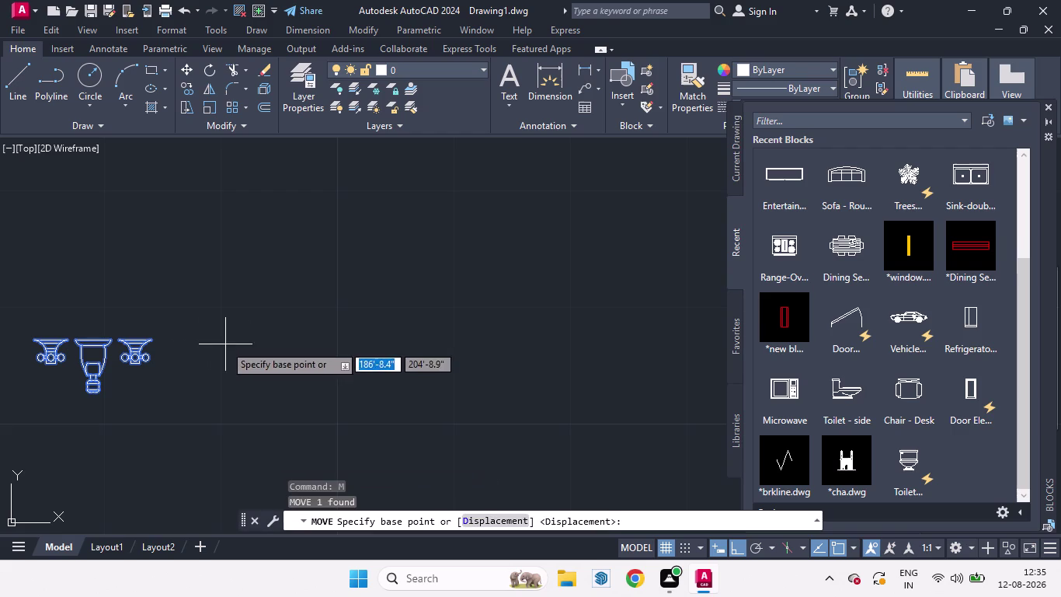
click(92, 338)
scroll(down, 3)
scroll(down, 3)
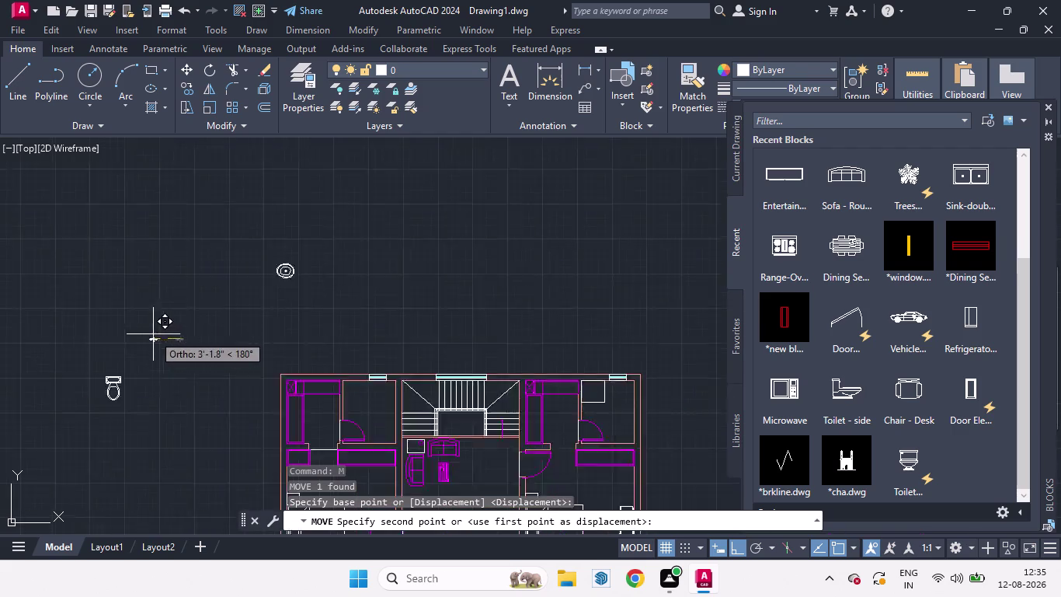
scroll(down, 3)
scroll(up, 3)
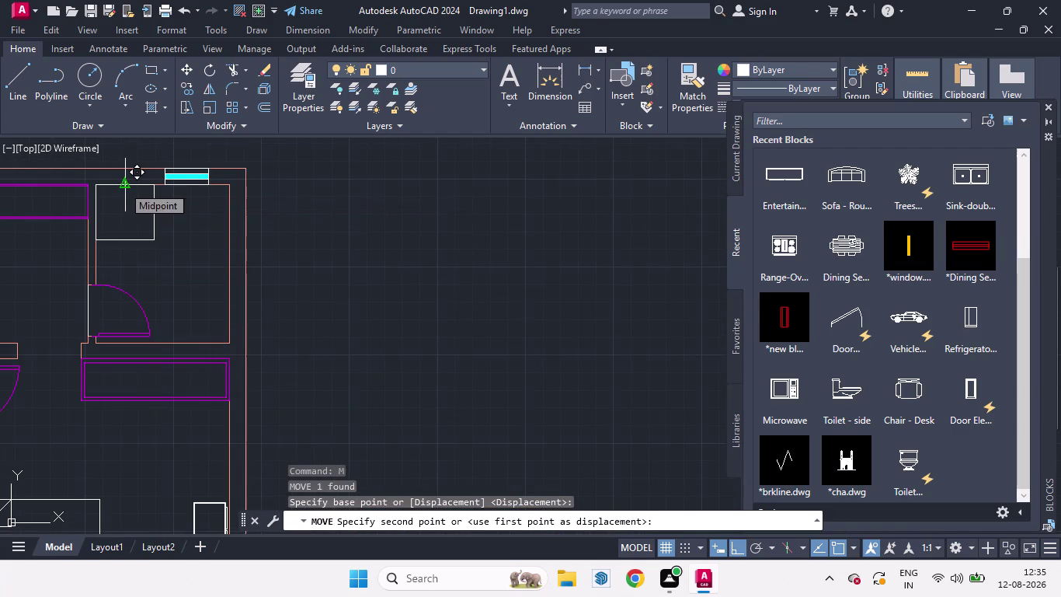
click(122, 185)
scroll(up, 3)
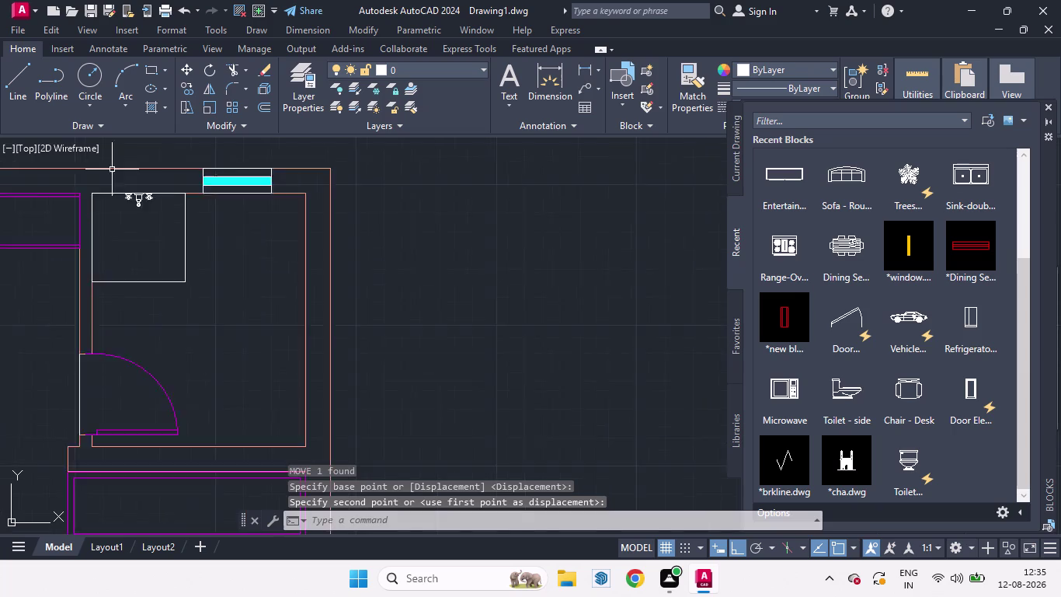
scroll(up, 3)
scroll(down, 3)
scroll(down, 3)
scroll(up, 3)
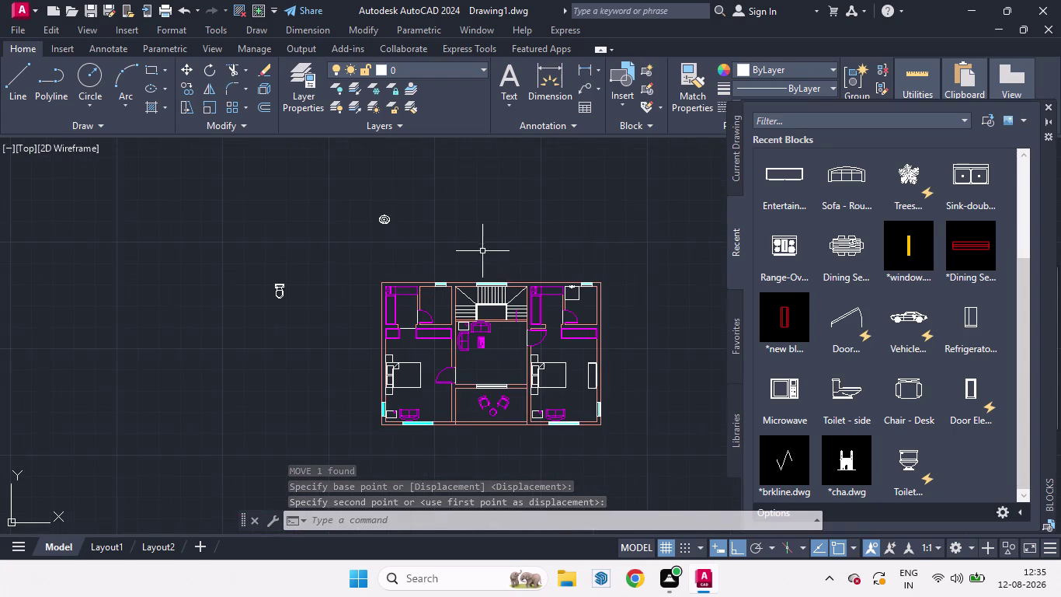
scroll(up, 3)
scroll(up, 3)
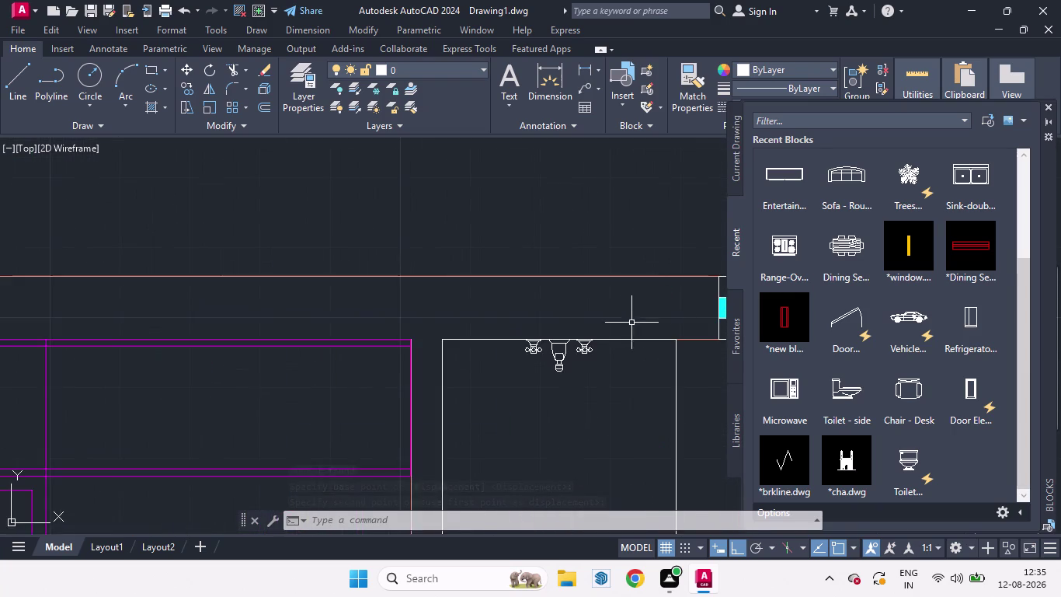
scroll(down, 3)
scroll(up, 3)
scroll(down, 3)
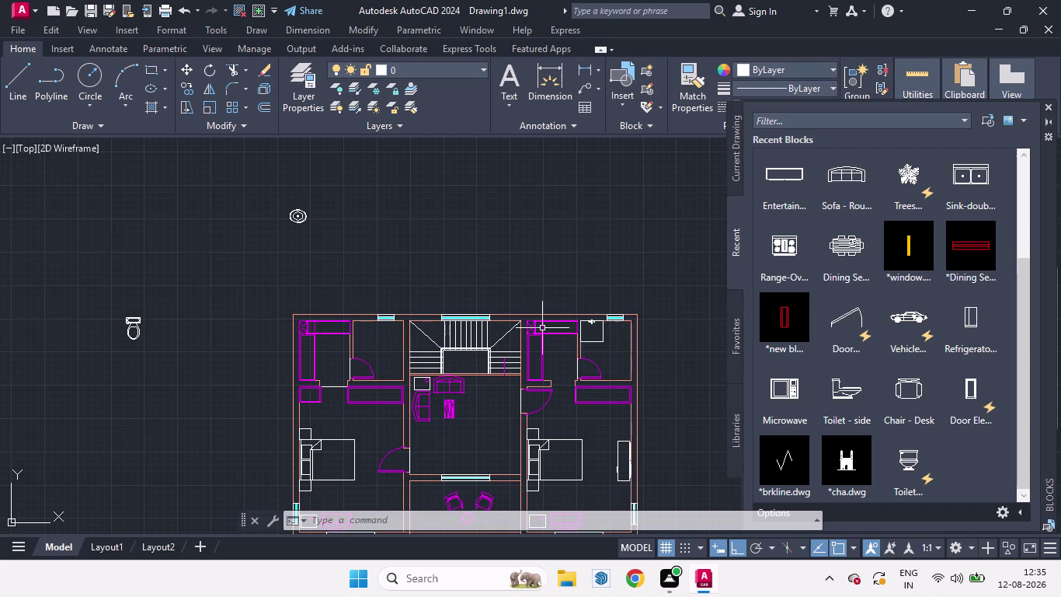
click(129, 334)
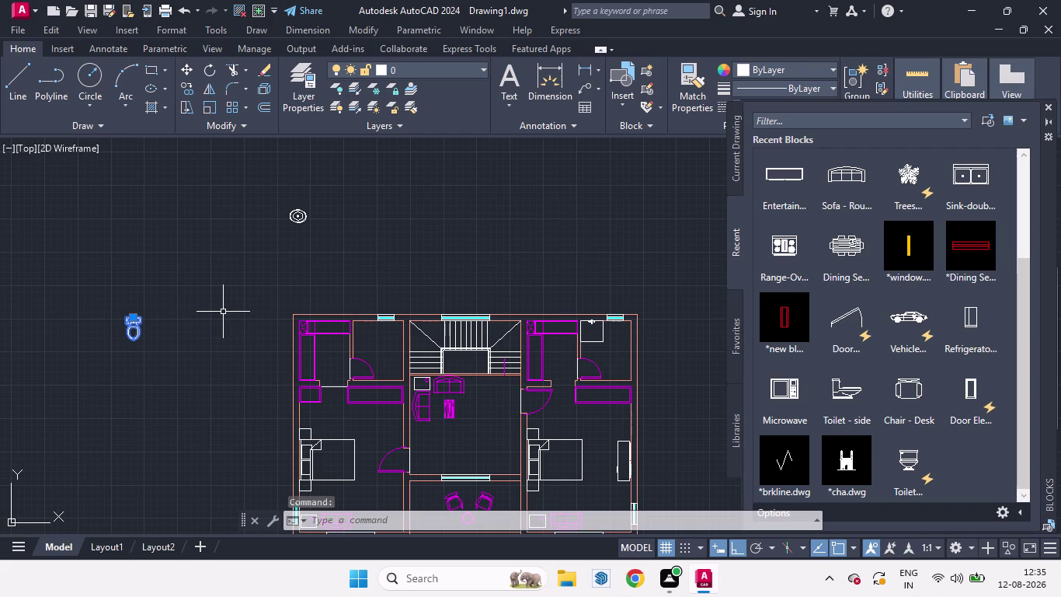
Rotate the toilet block with RO so it faces sideways.
text(RO)
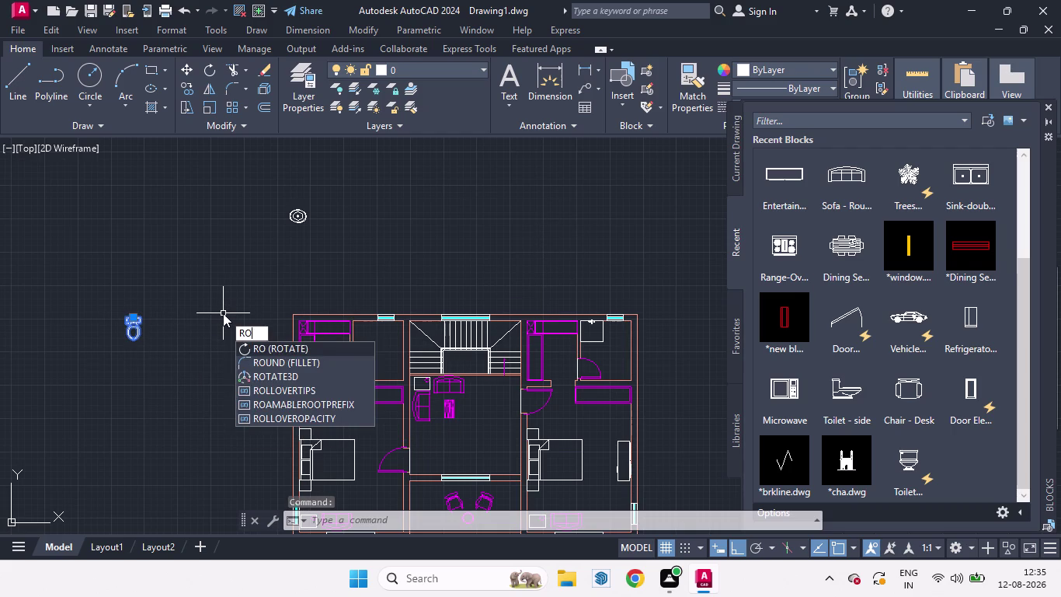
key(Return)
click(222, 321)
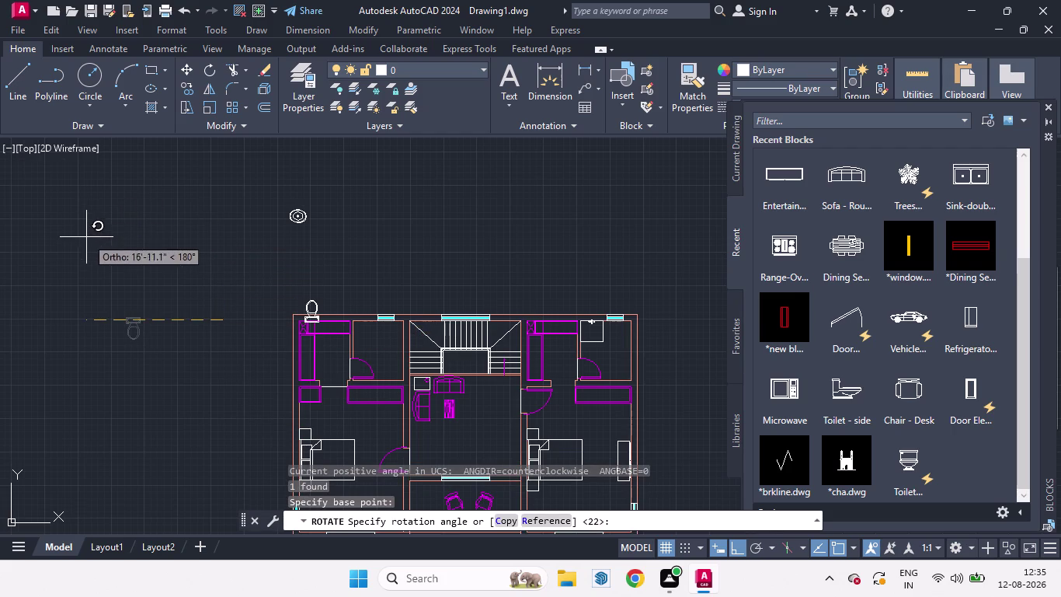
click(141, 468)
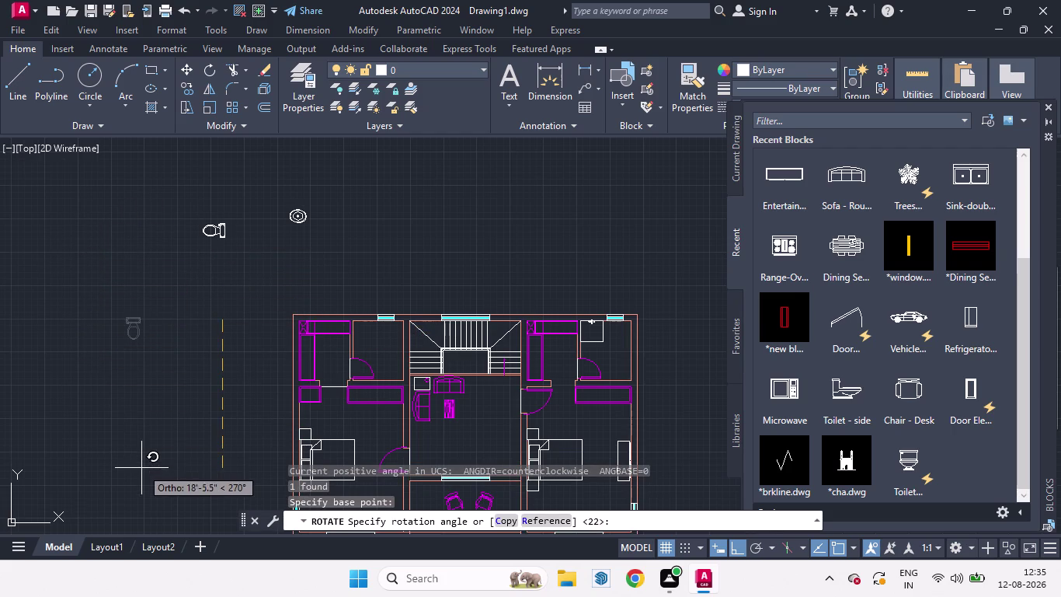
click(219, 234)
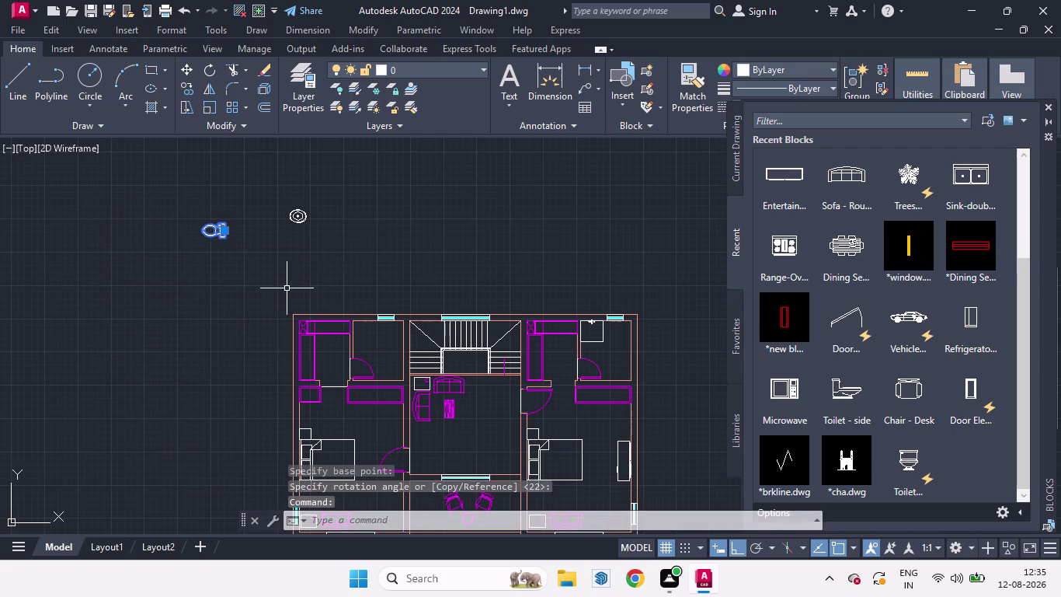
Move the rotated toilet into the top-right bathroom.
key(m)
key(Return)
click(230, 261)
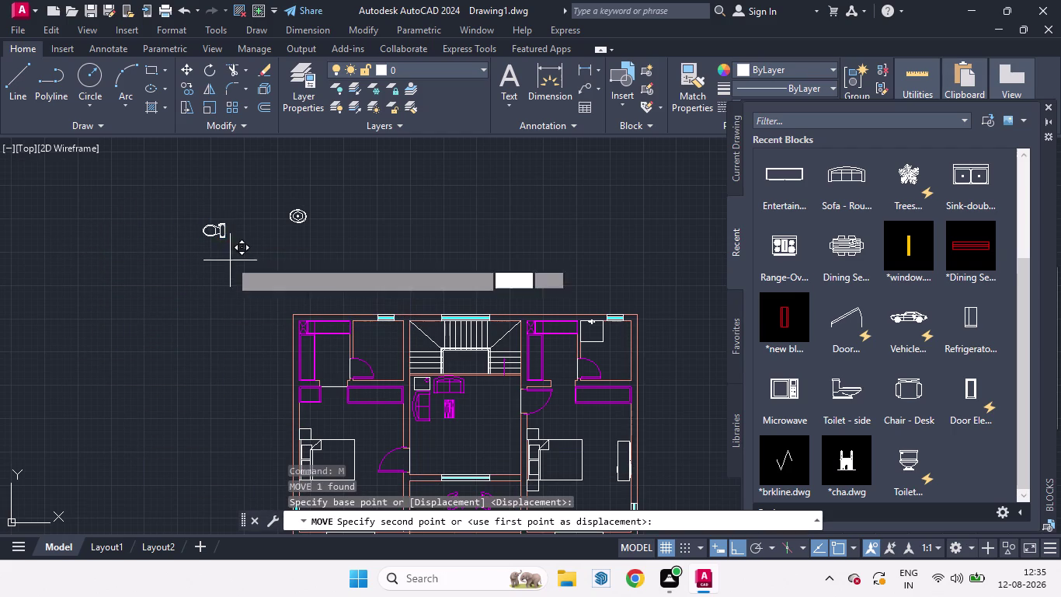
scroll(up, 3)
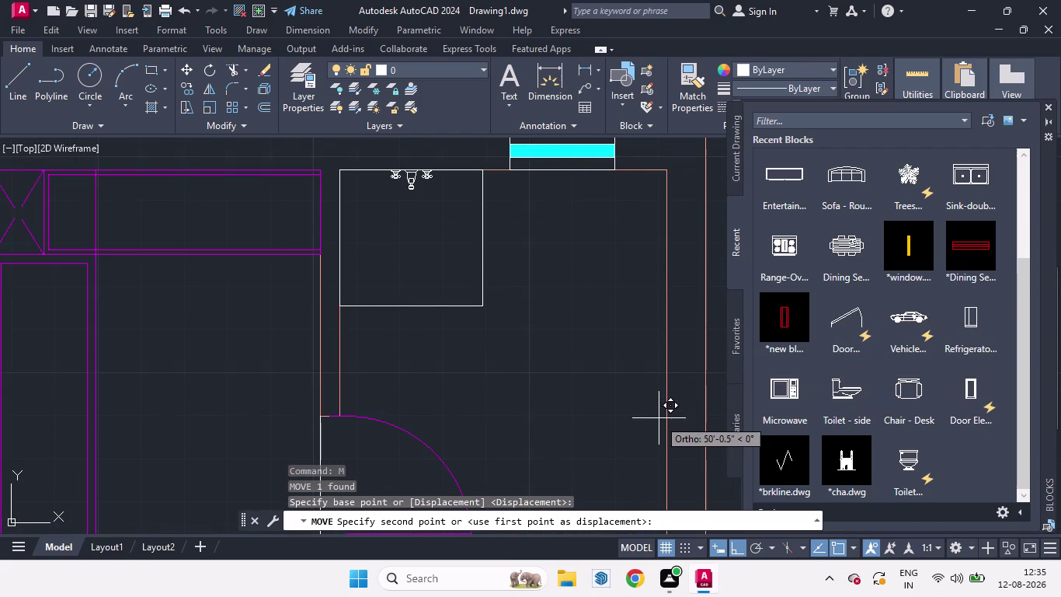
click(731, 553)
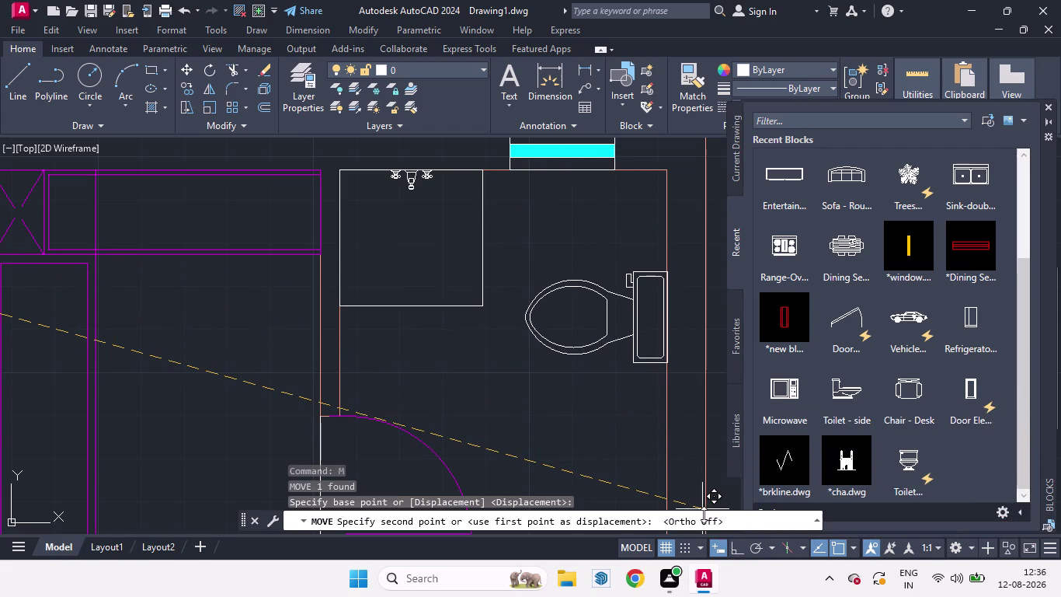
click(703, 514)
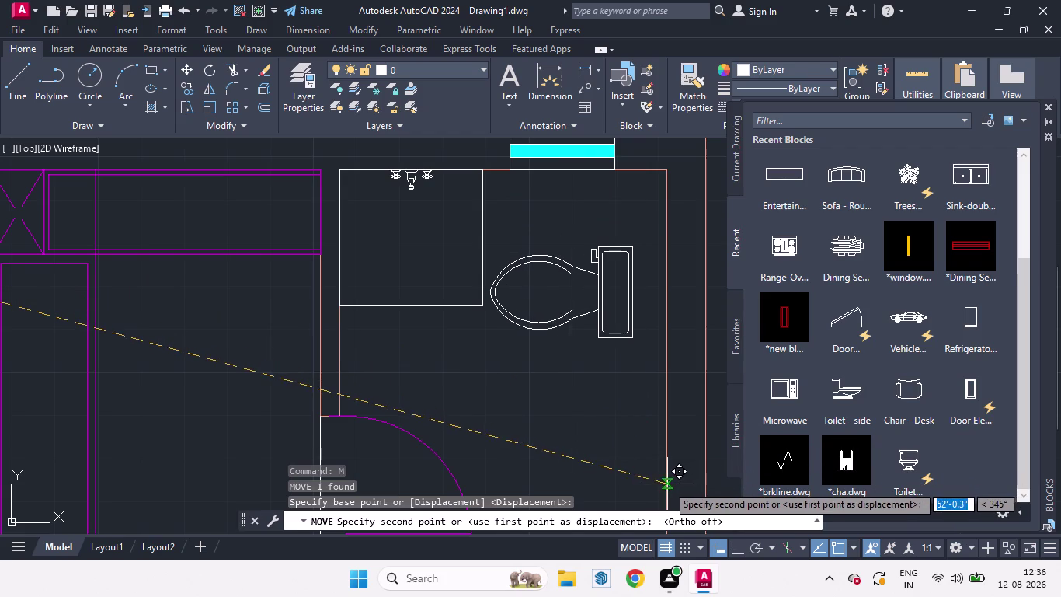
scroll(down, 3)
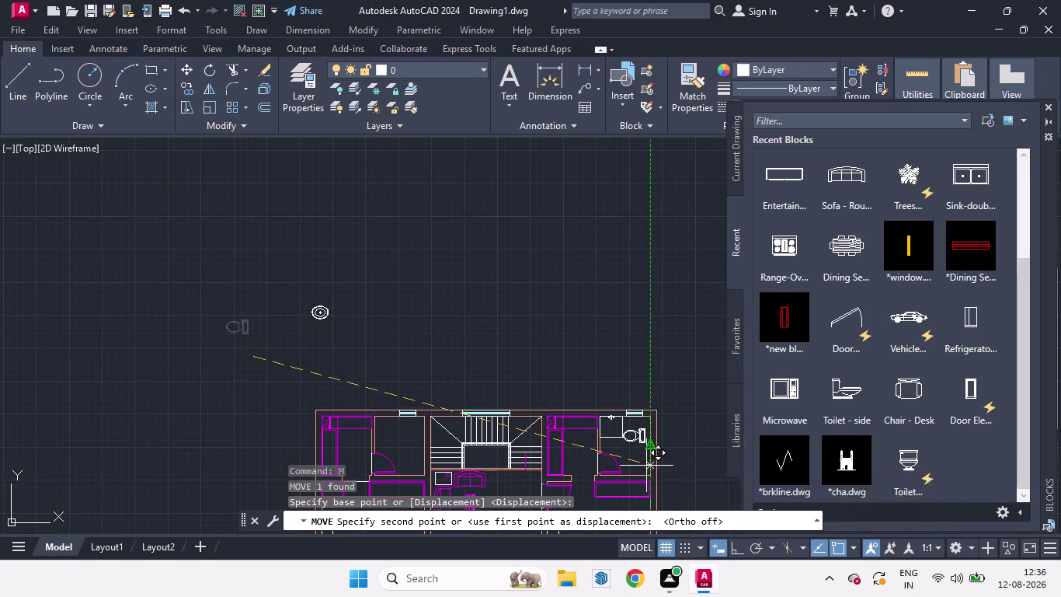
click(653, 469)
scroll(up, 3)
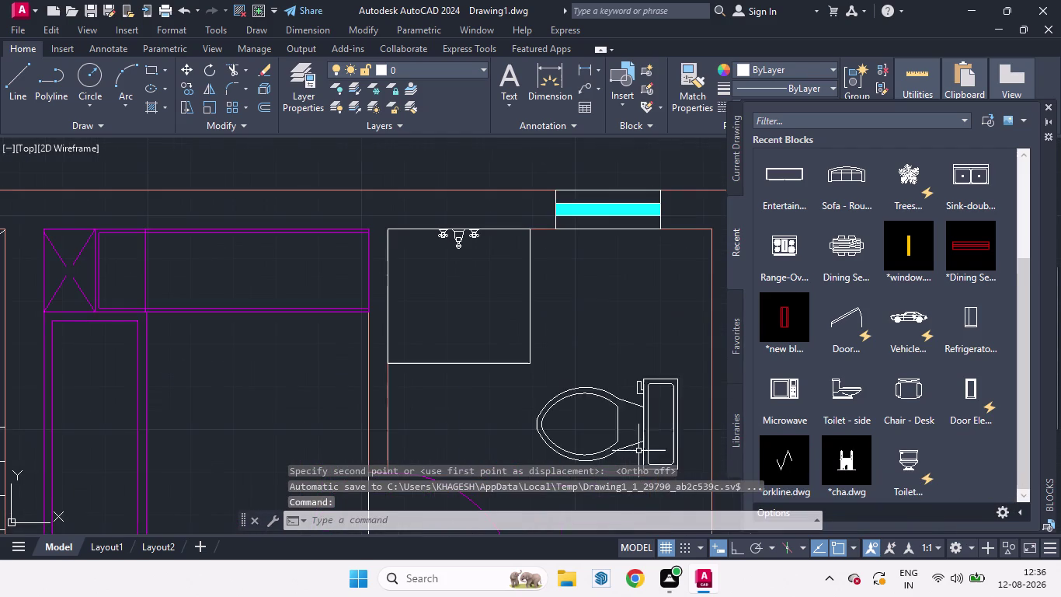
Move the toilet again so its back is centred on the right wall.
click(674, 445)
key(m)
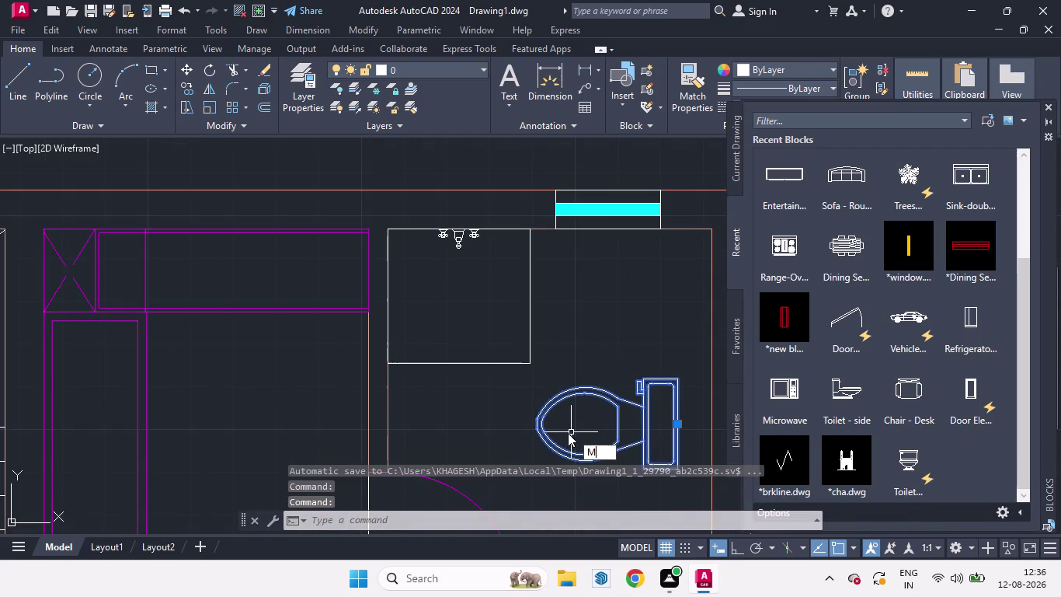
key(Return)
click(682, 423)
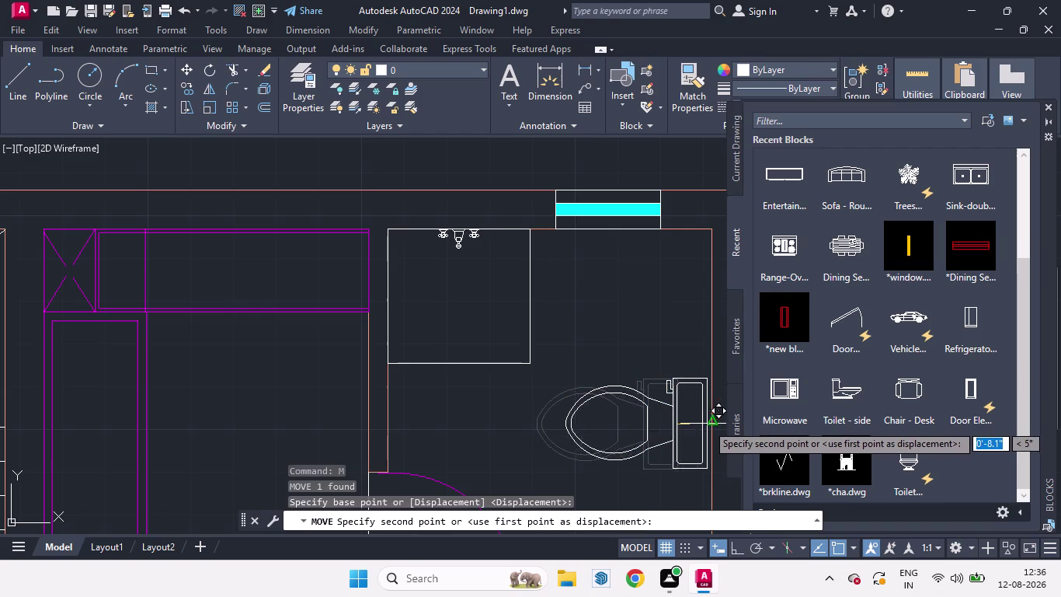
click(713, 425)
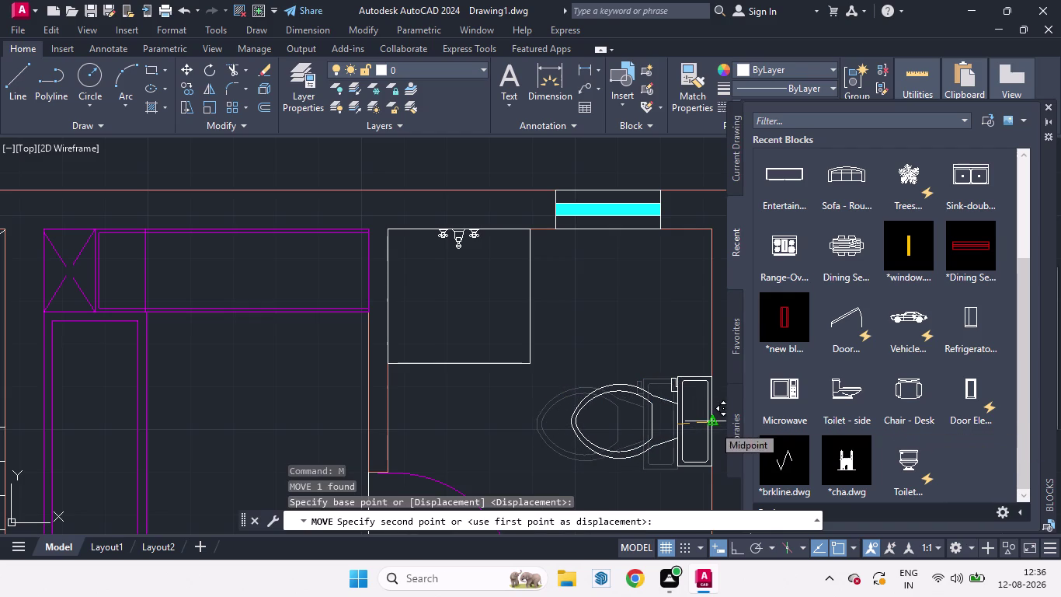
scroll(down, 3)
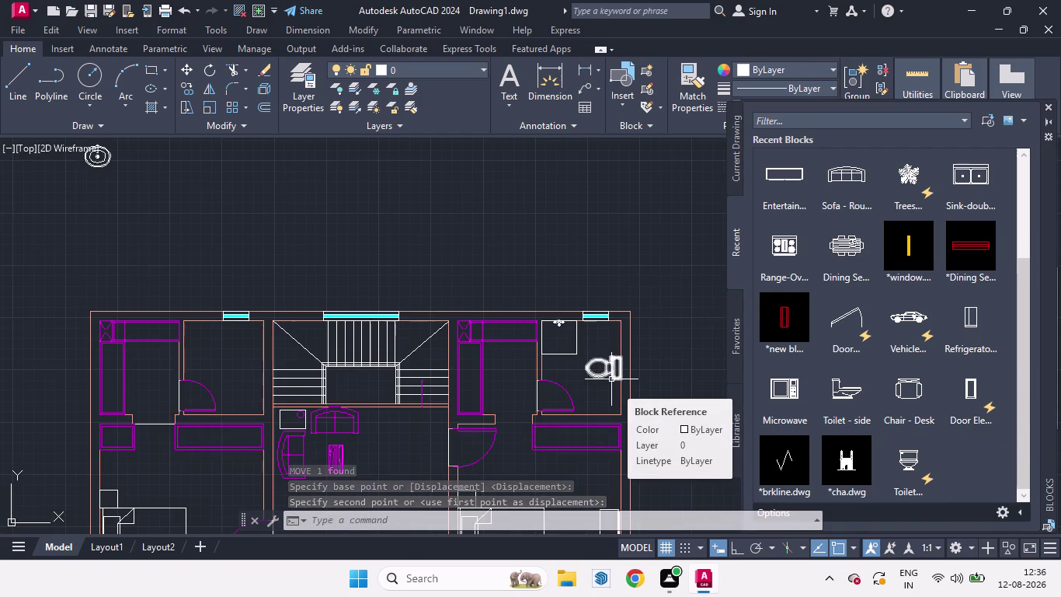
scroll(up, 3)
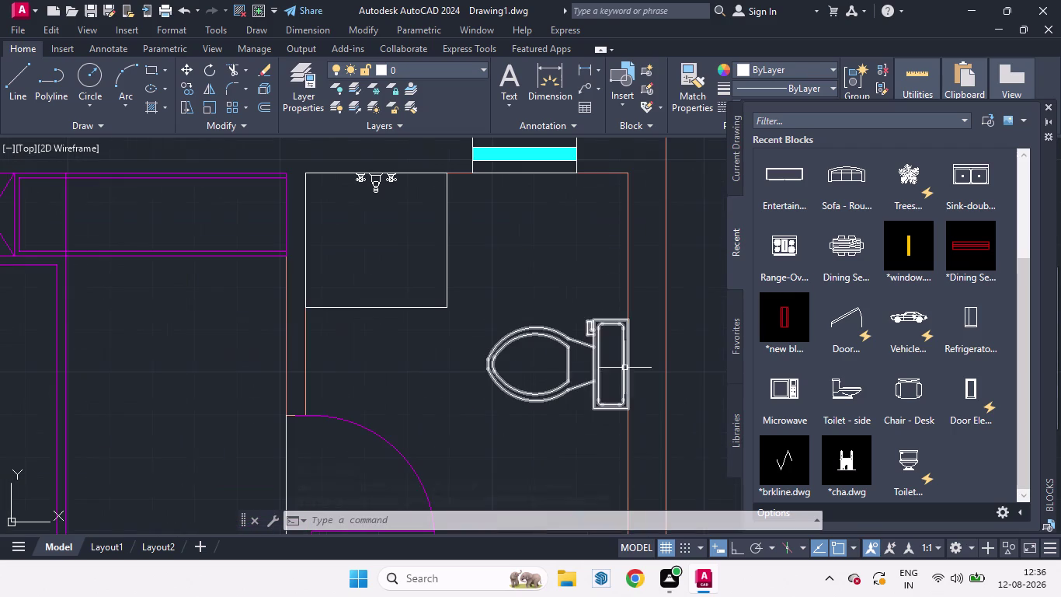
click(597, 383)
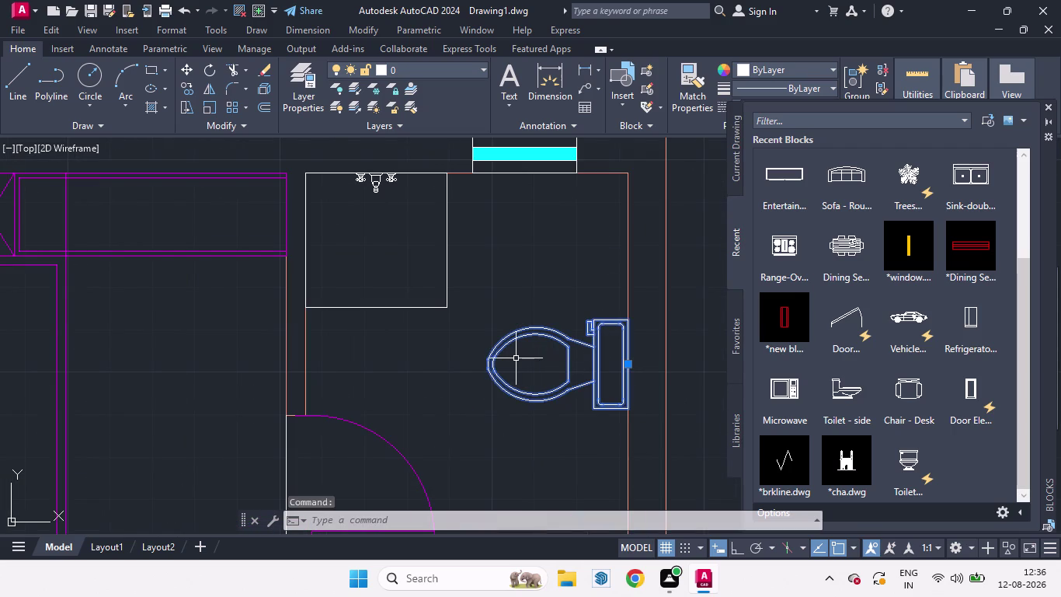
Scale the toilet down with SC, anchored at the tank's corner against the wall.
text(SC)
key(Return)
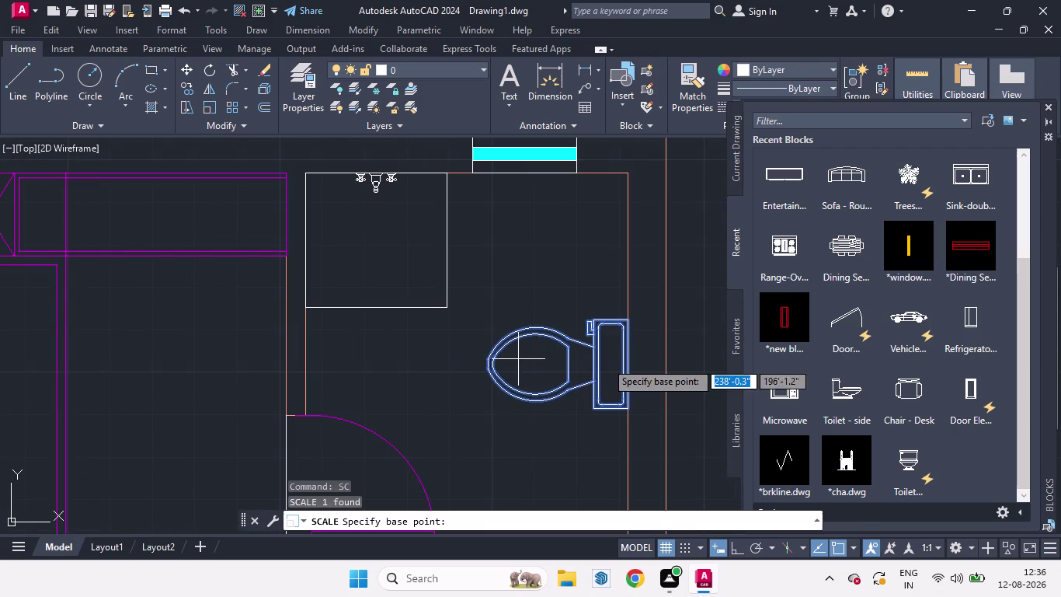
click(627, 319)
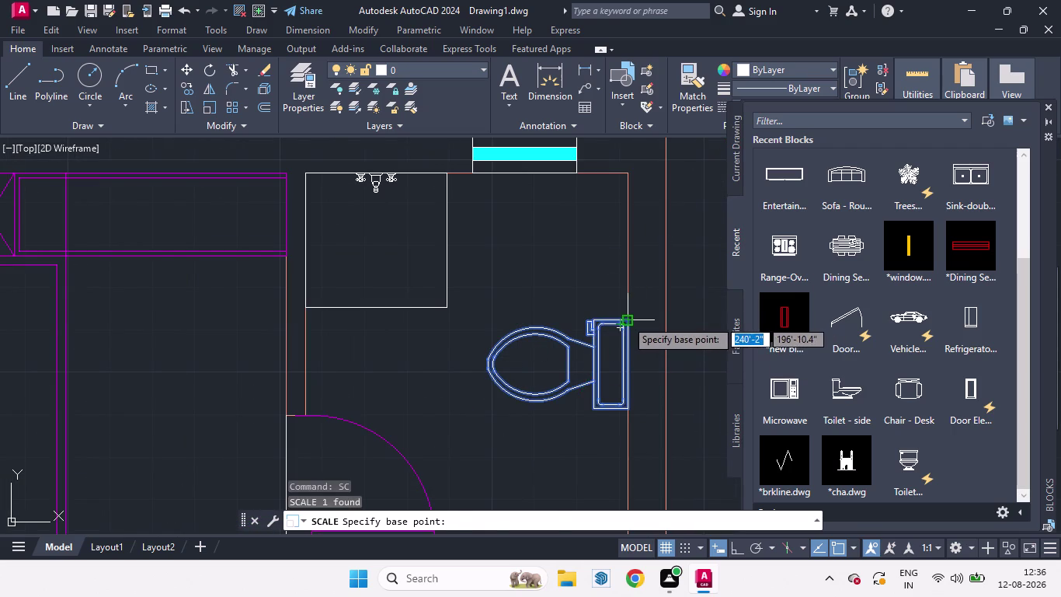
click(600, 357)
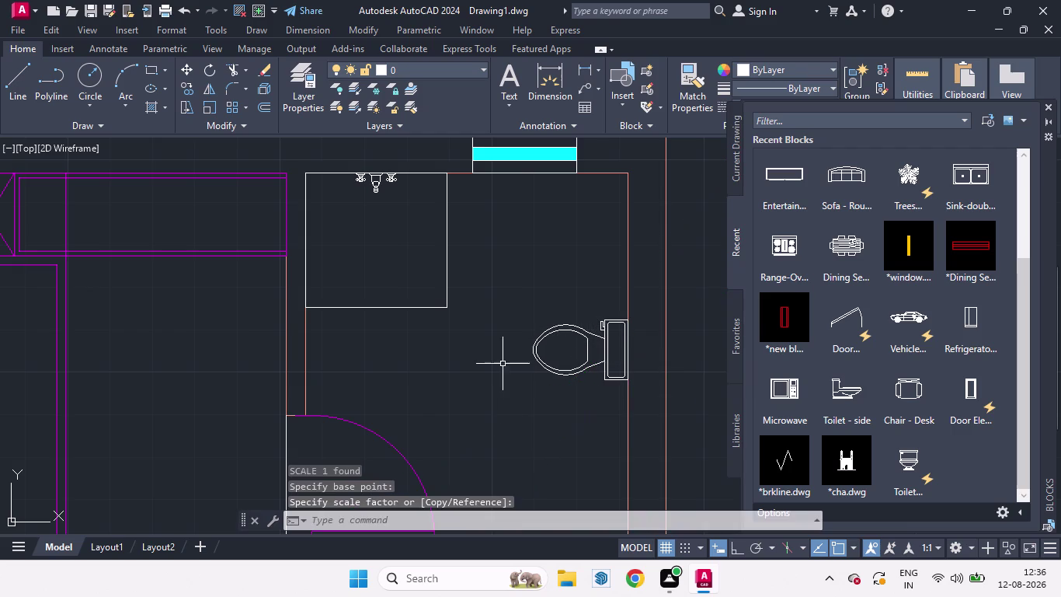
scroll(down, 3)
scroll(up, 3)
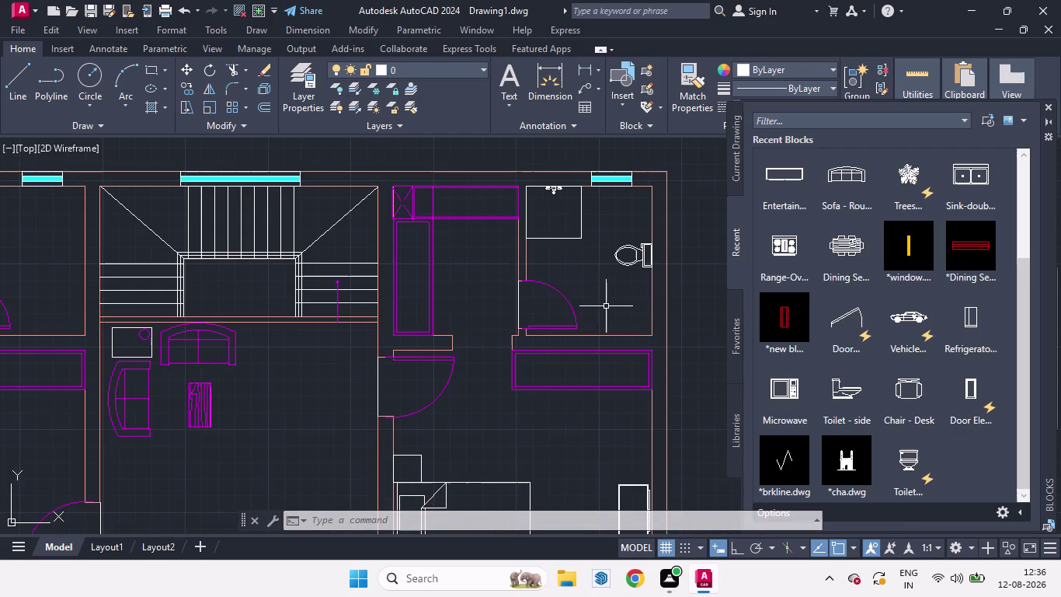
key(l)
key(Return)
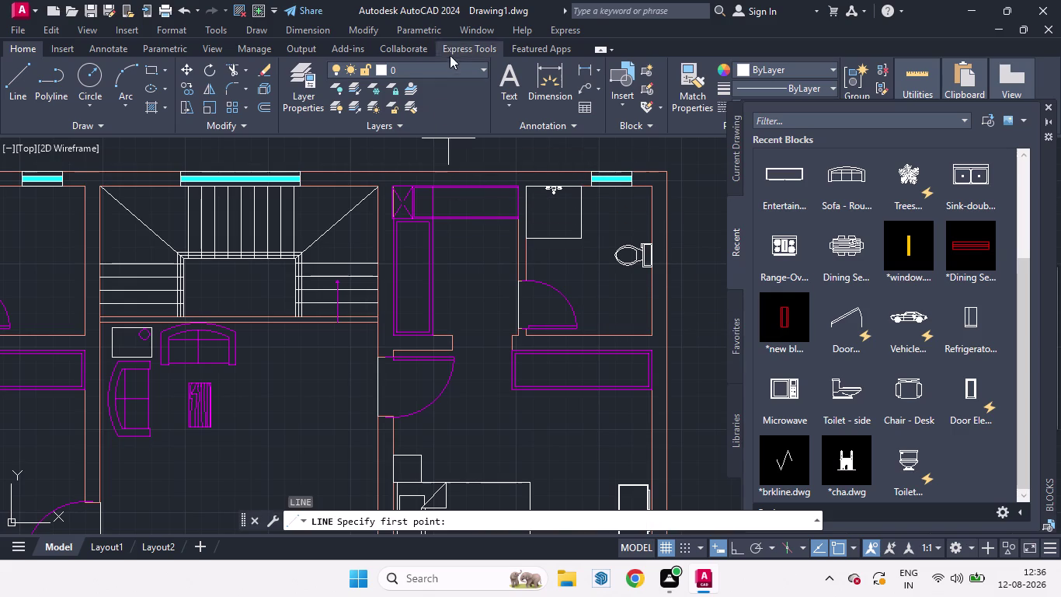
Make BED the current layer from the Layers dropdown.
click(481, 69)
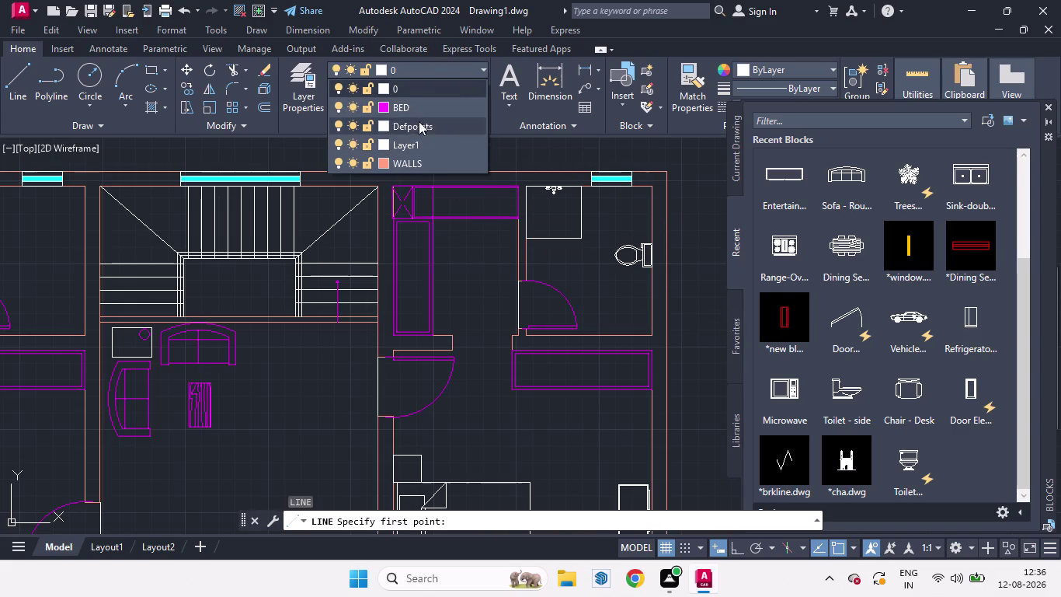
click(407, 108)
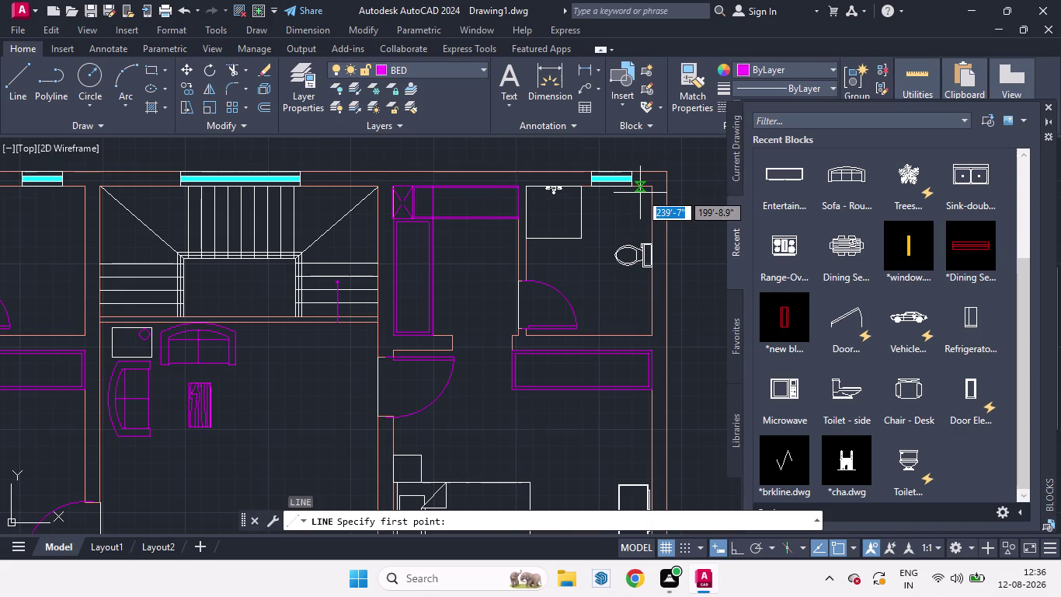
scroll(up, 3)
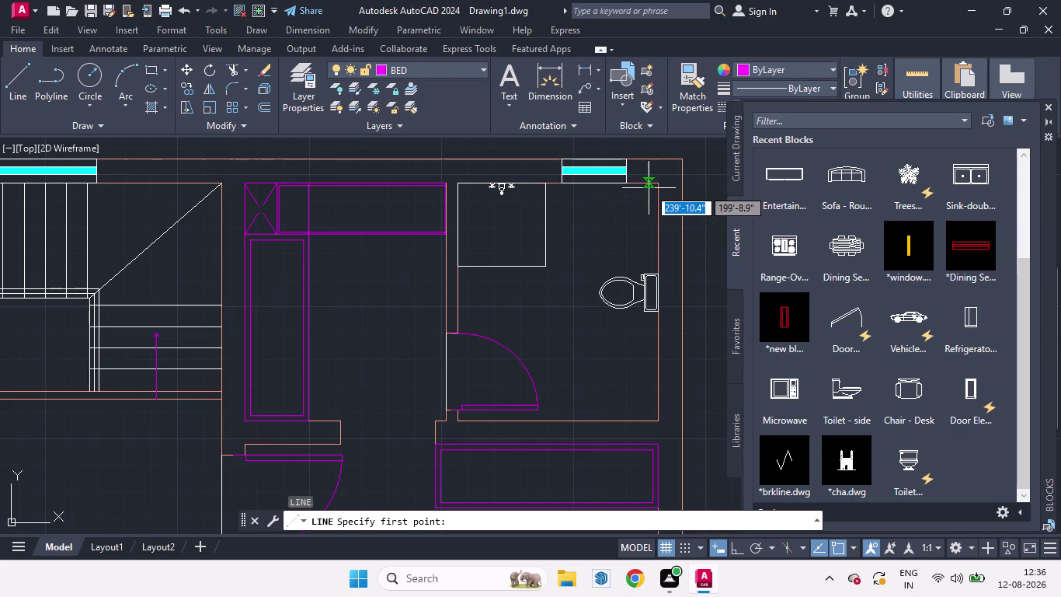
scroll(up, 3)
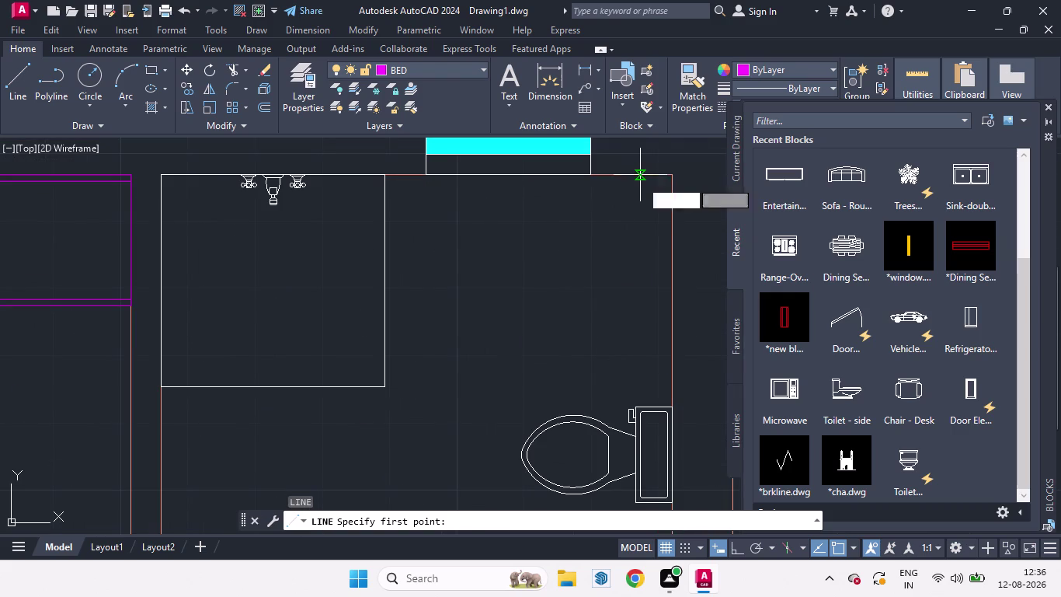
Draw the partition line from the bathroom's top wall down to its bottom wall.
click(639, 403)
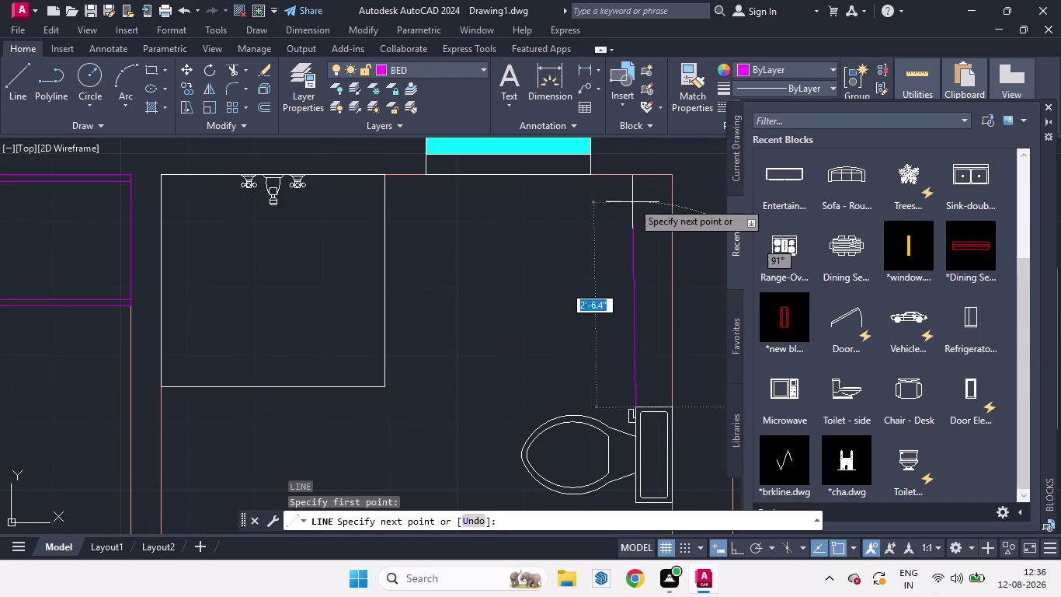
click(739, 553)
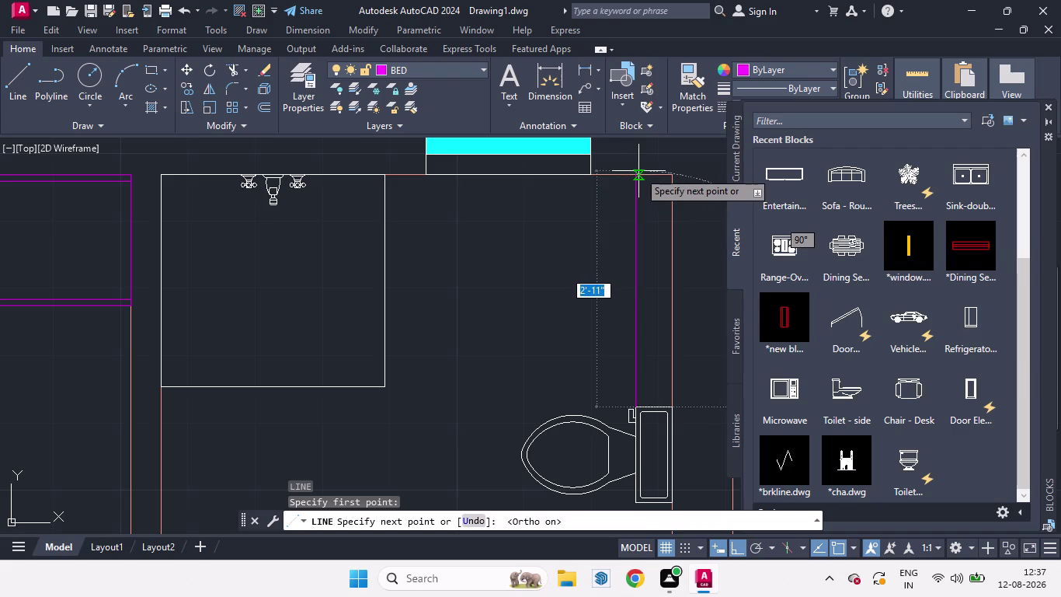
scroll(up, 3)
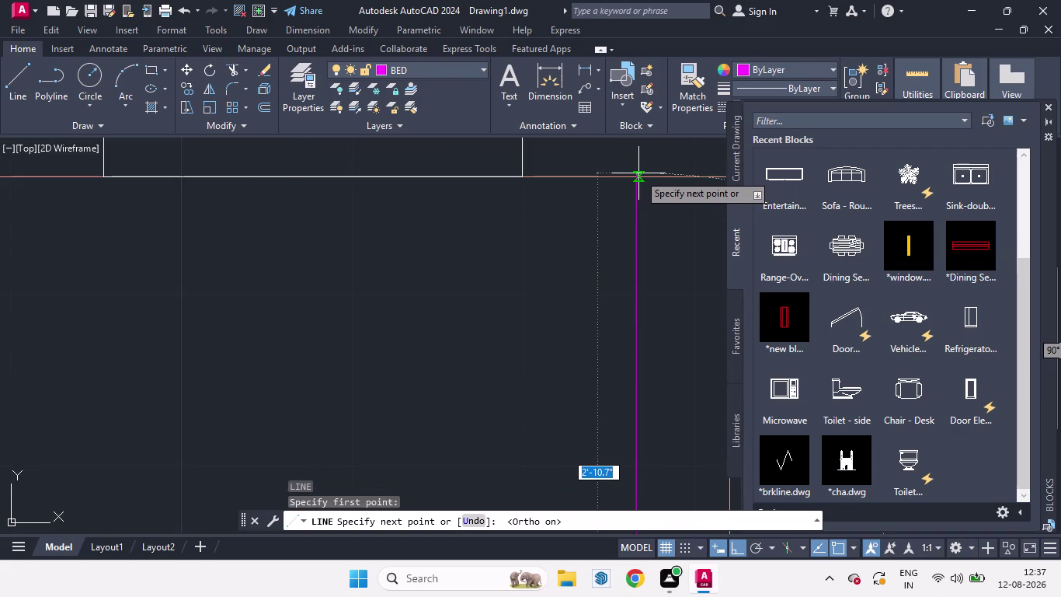
click(636, 173)
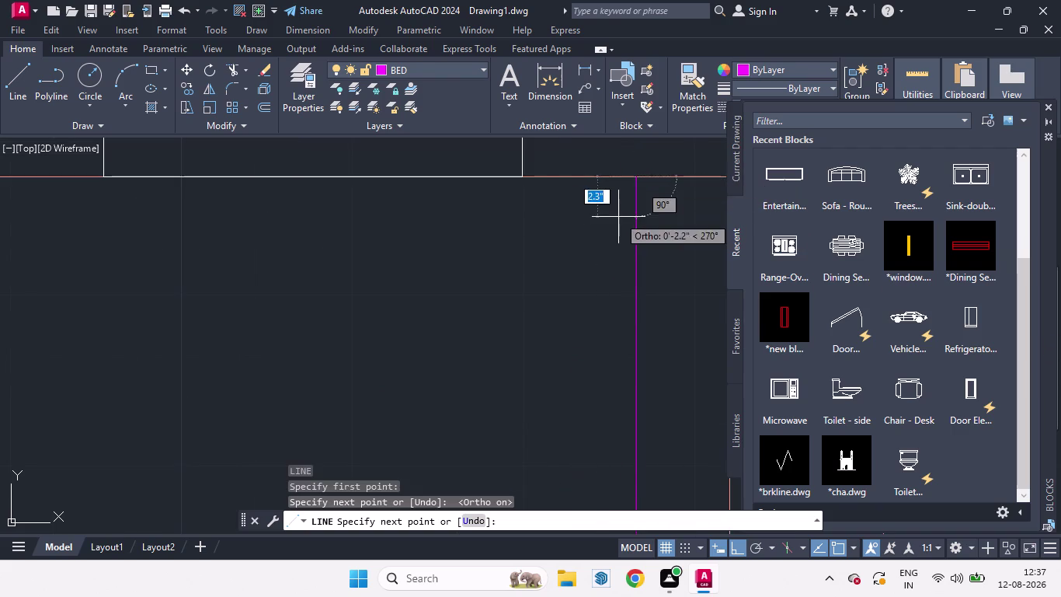
scroll(down, 3)
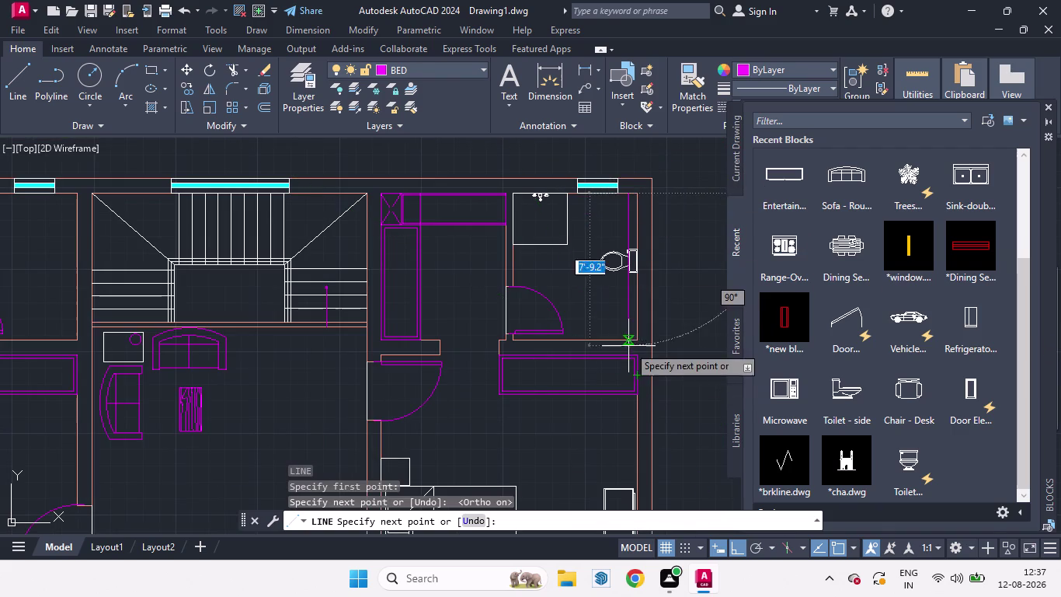
scroll(up, 3)
scroll(down, 3)
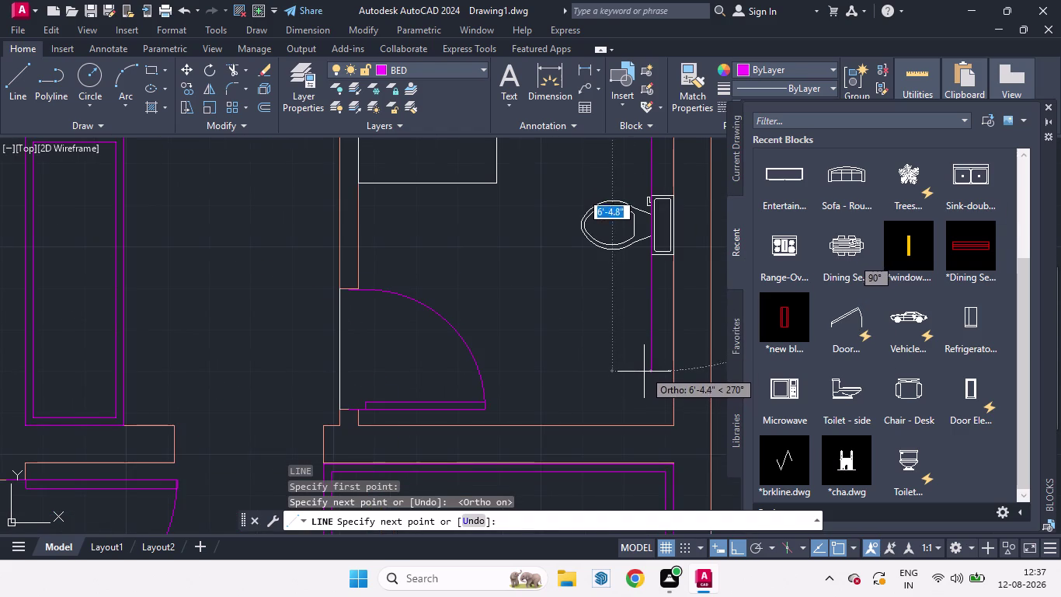
click(652, 426)
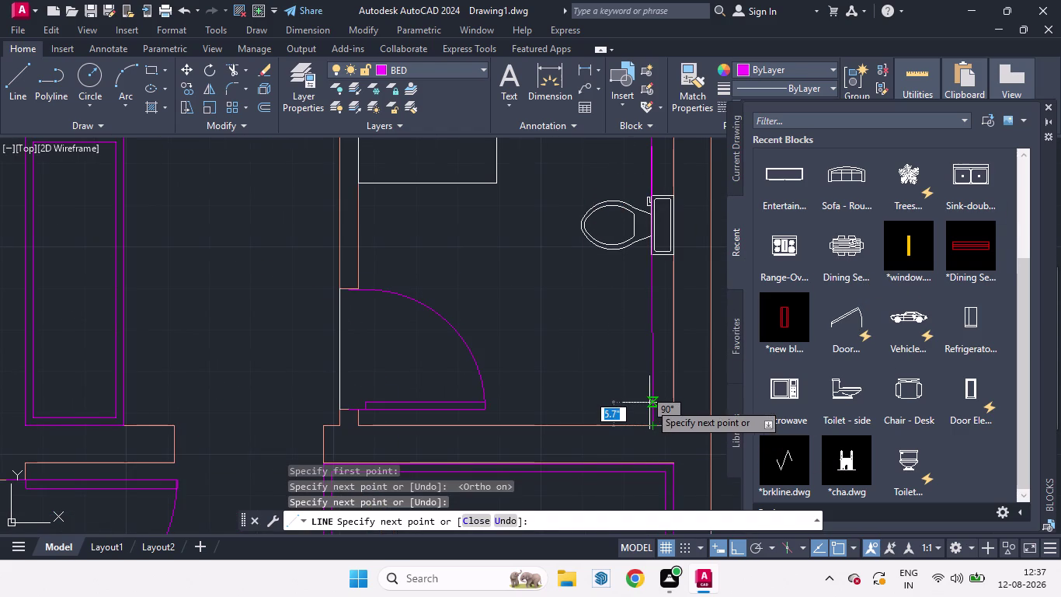
key(ctrl+z)
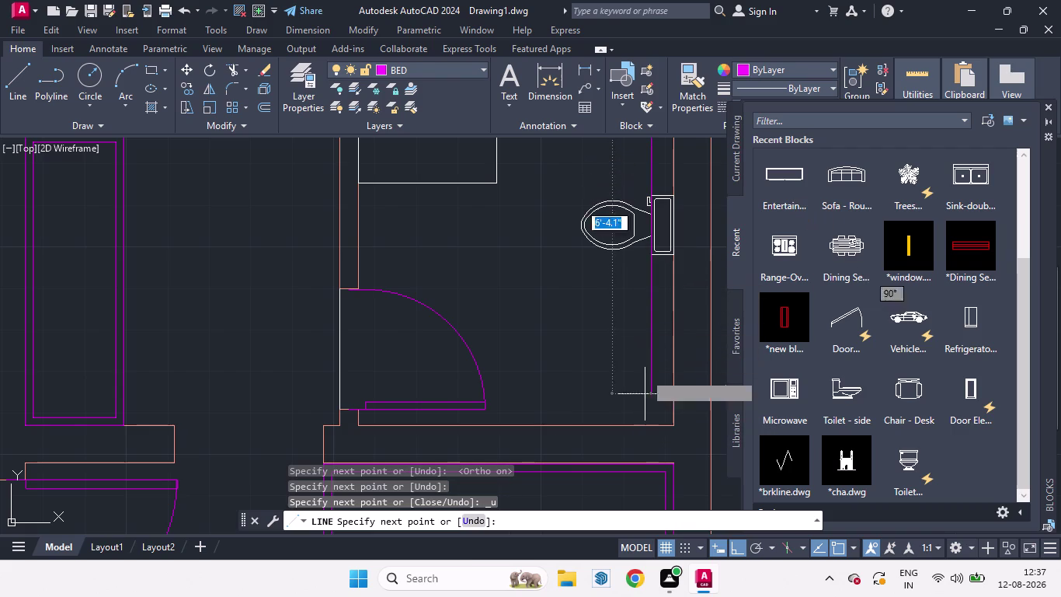
click(650, 450)
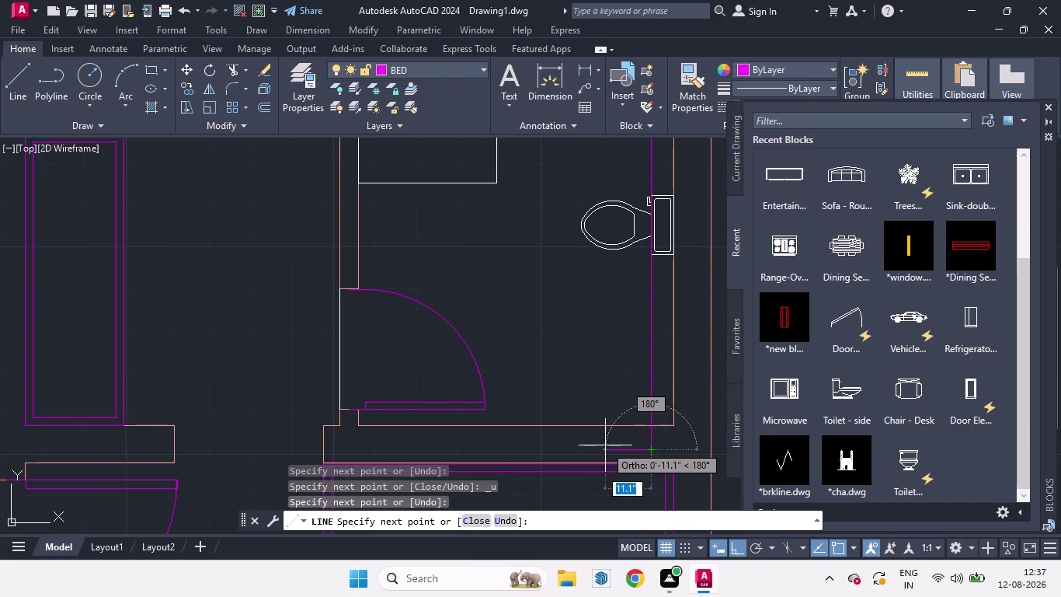